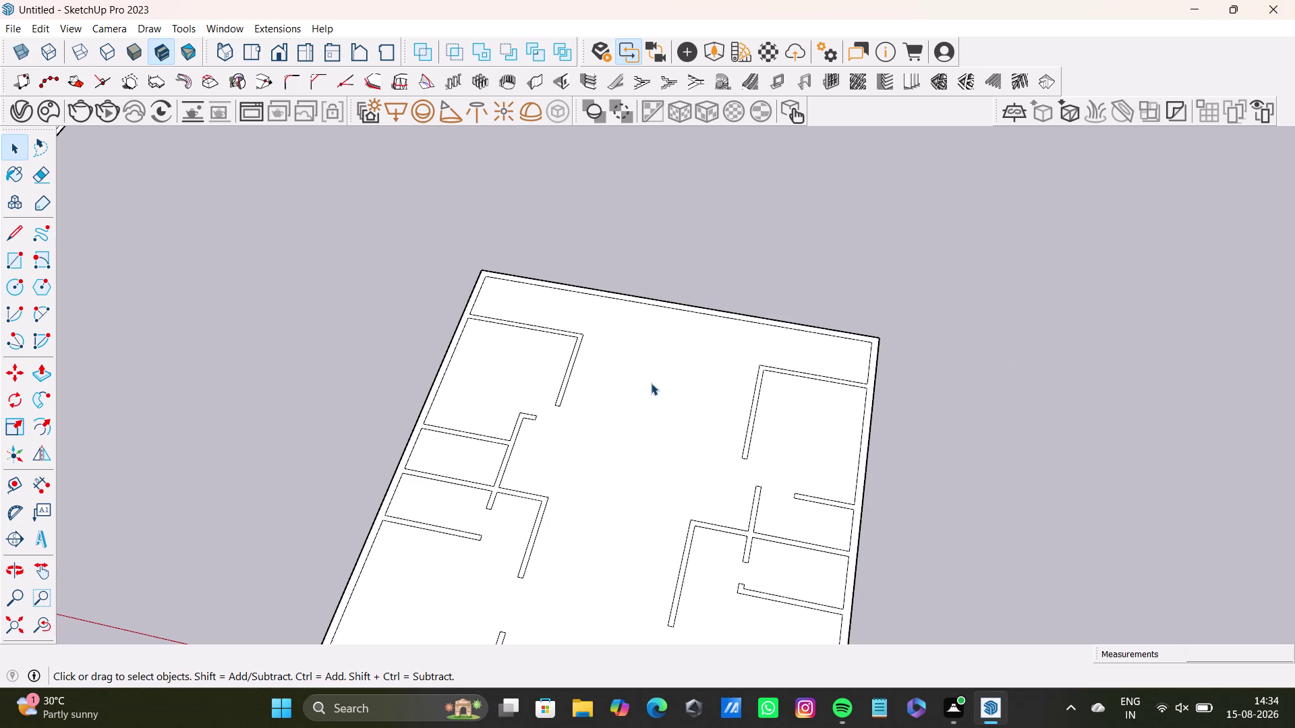
Place a guide line offset 12' from a wall edge in the upper-left rooms.
middle_drag(651, 383, 751, 393)
middle_drag(752, 394, 748, 470)
middle_drag(742, 415, 671, 452)
scroll(up, 3)
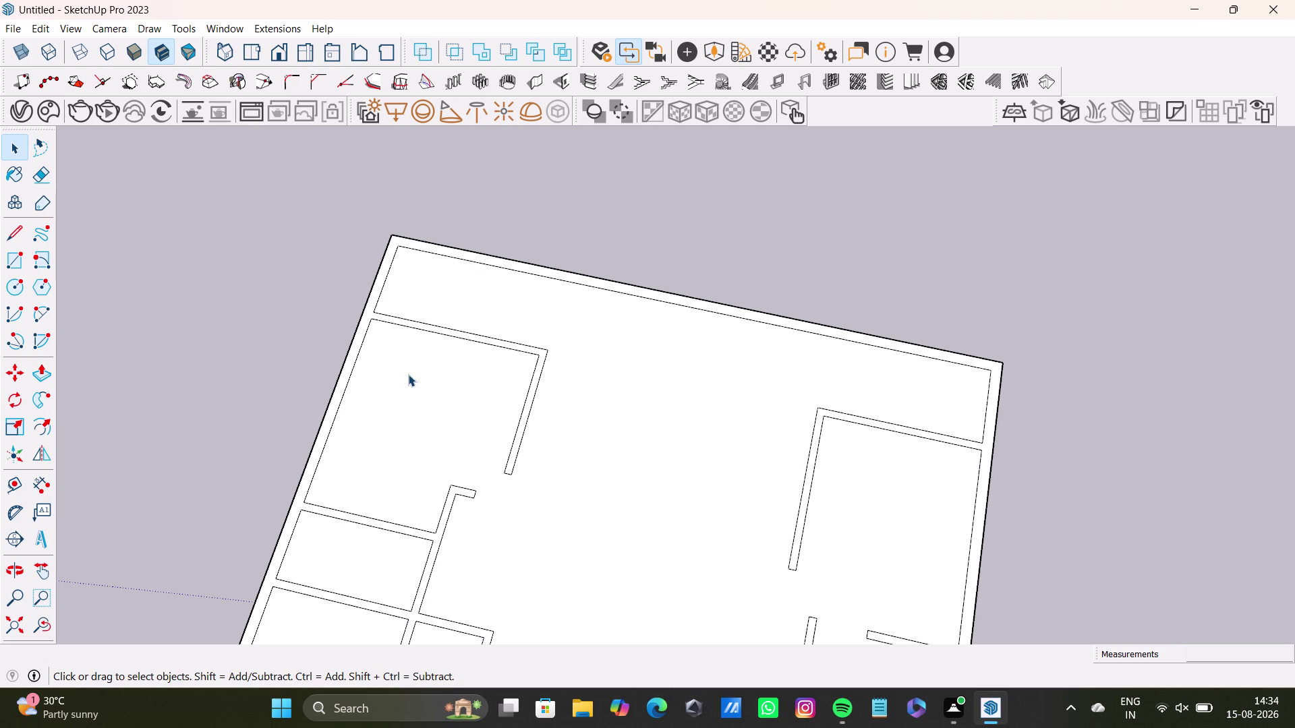
scroll(up, 3)
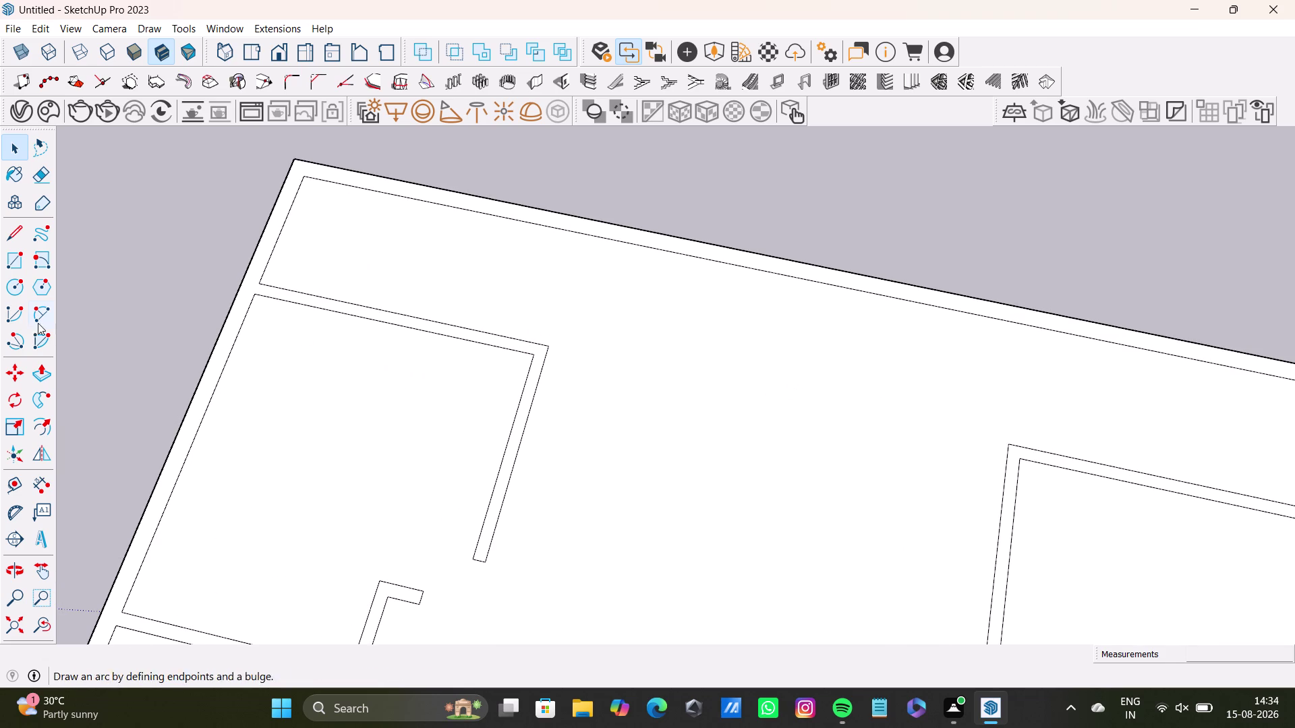
click(16, 481)
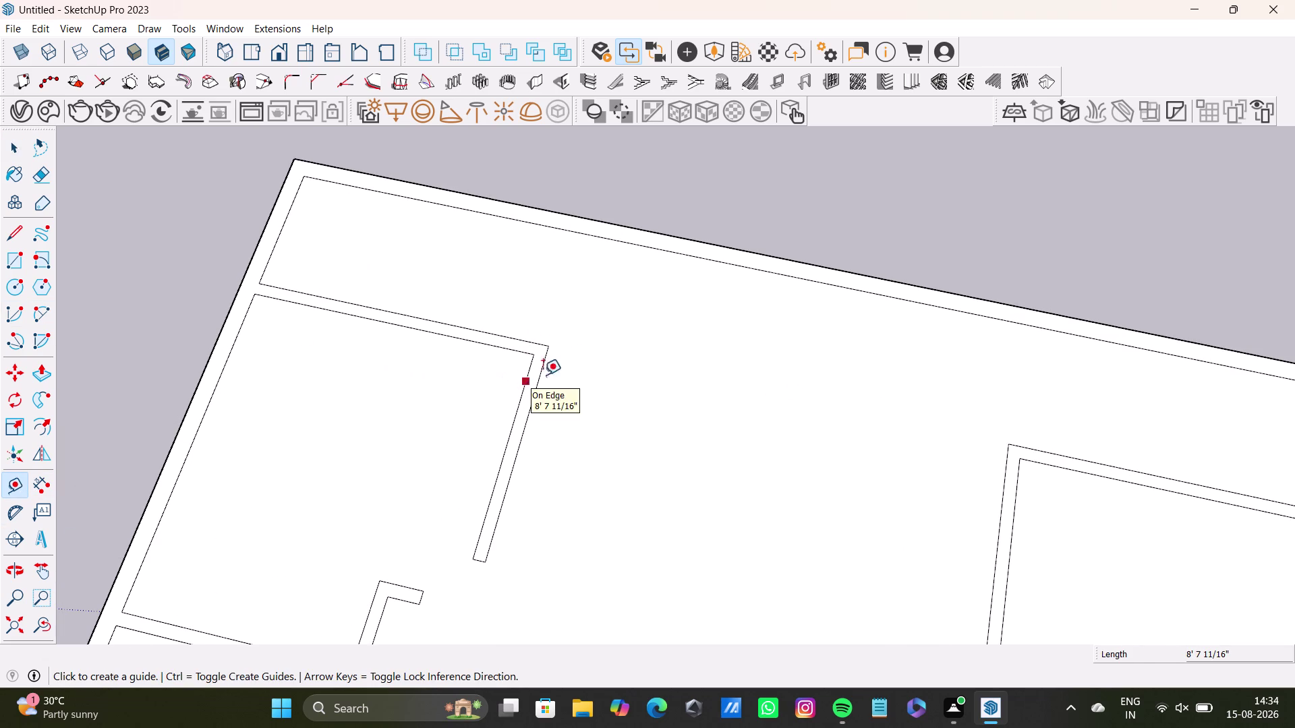
click(801, 280)
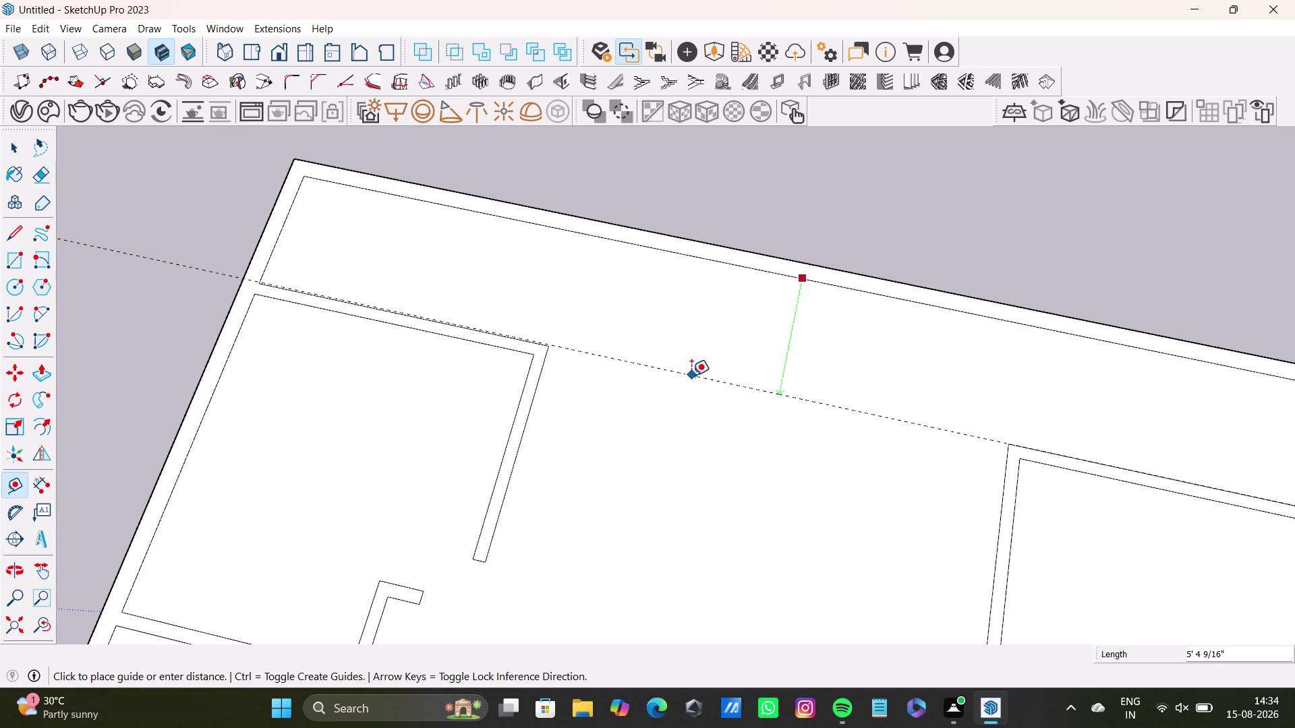
key(Left)
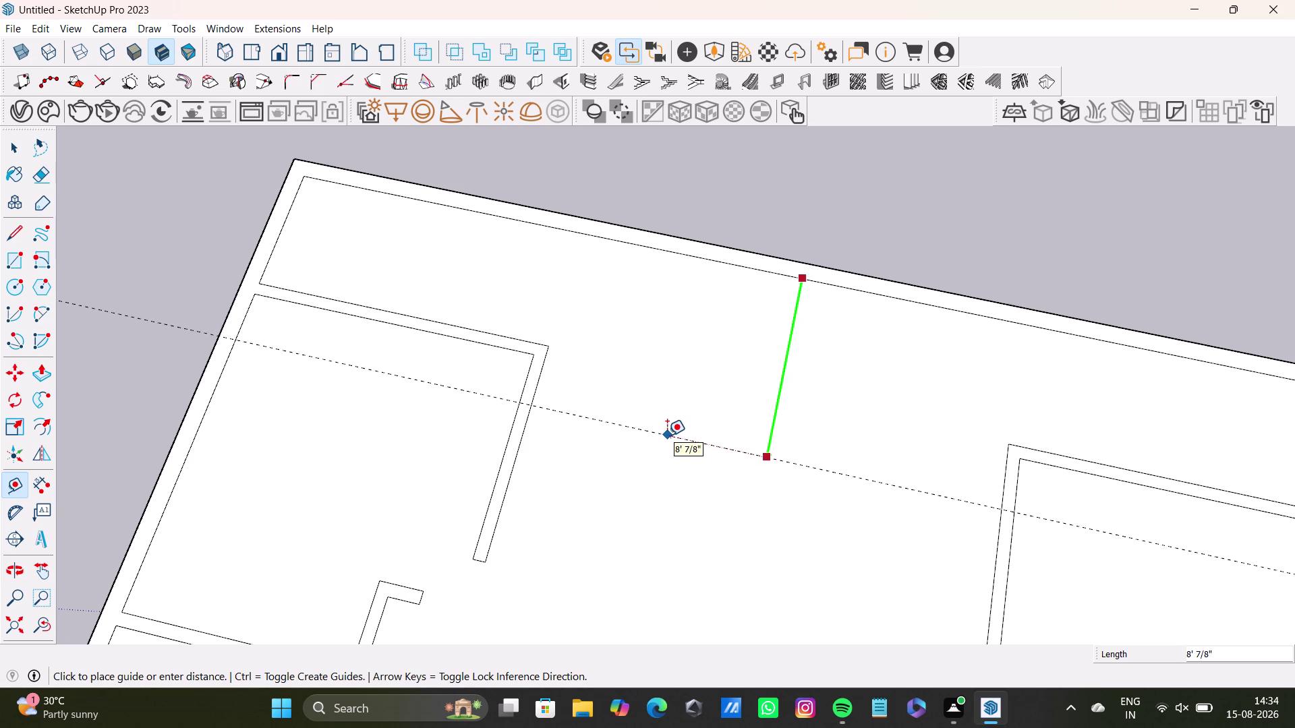
text(12)
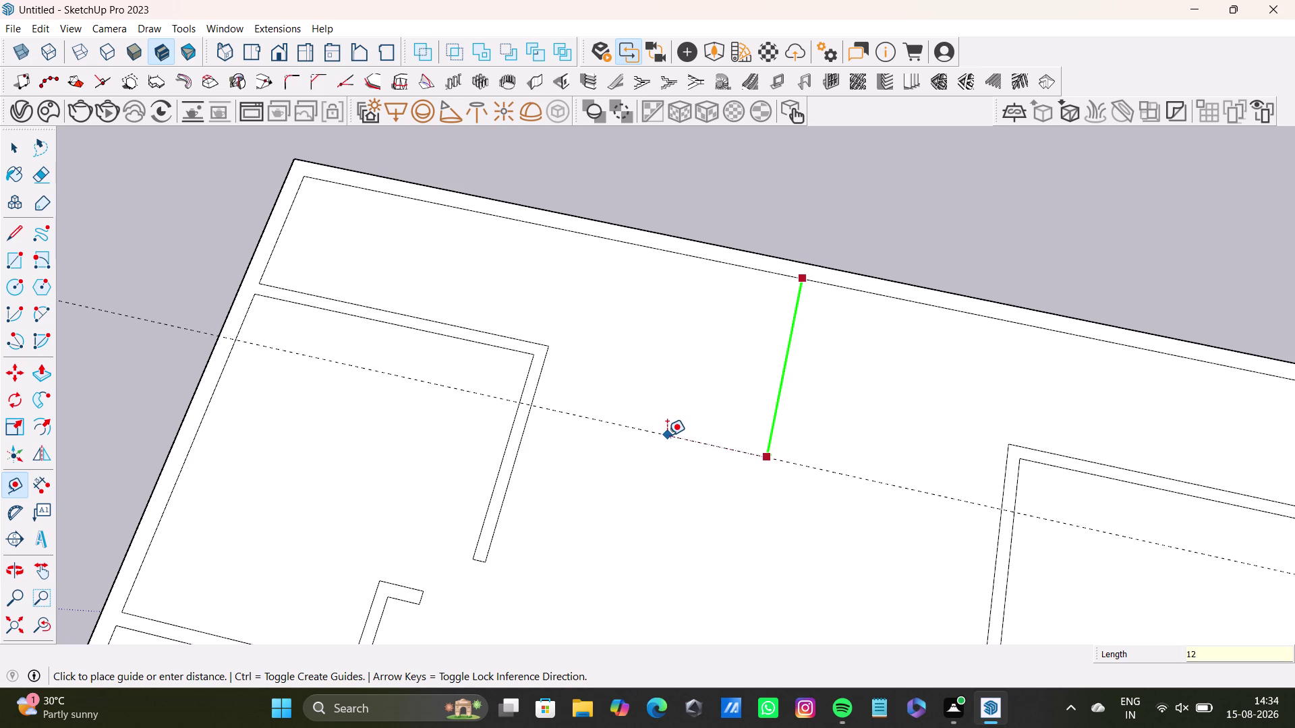
key(apostrophe)
key(0)
key(BackSpace)
key(Return)
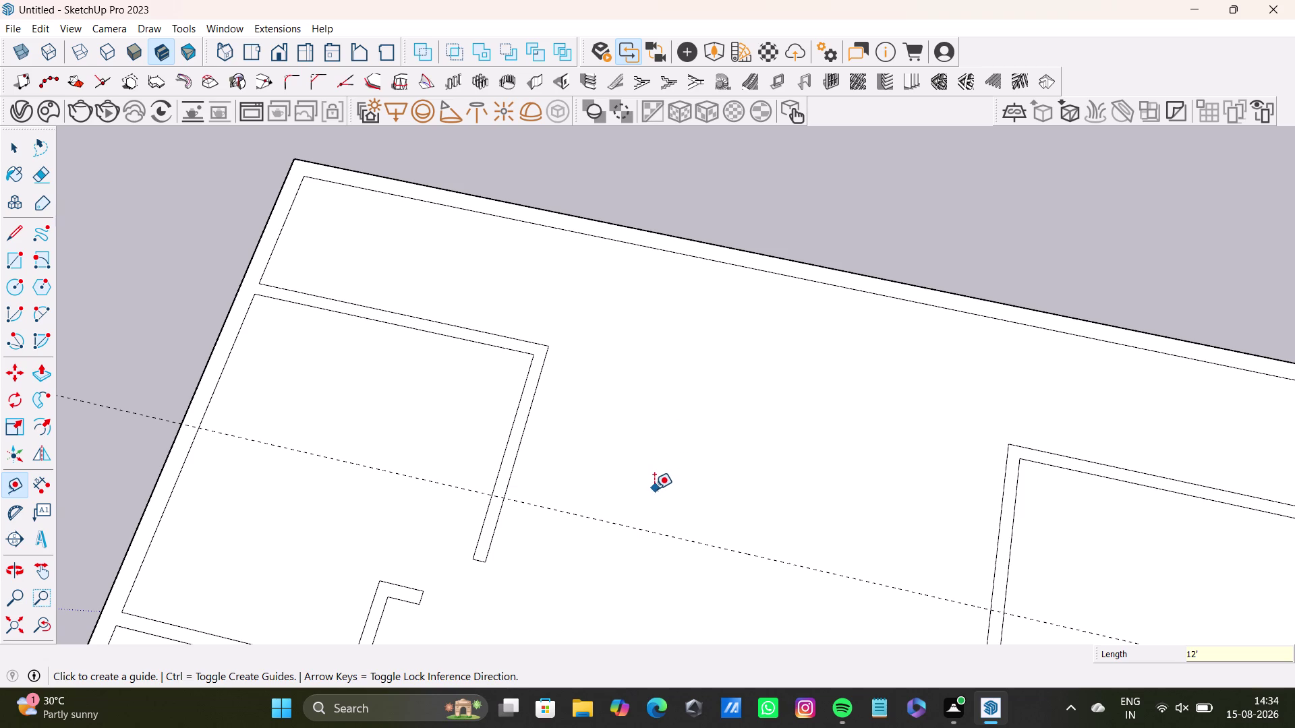
Undo the 12' guide, then measure along the wall from its corner and cancel.
scroll(down, 3)
middle_drag(654, 488, 683, 420)
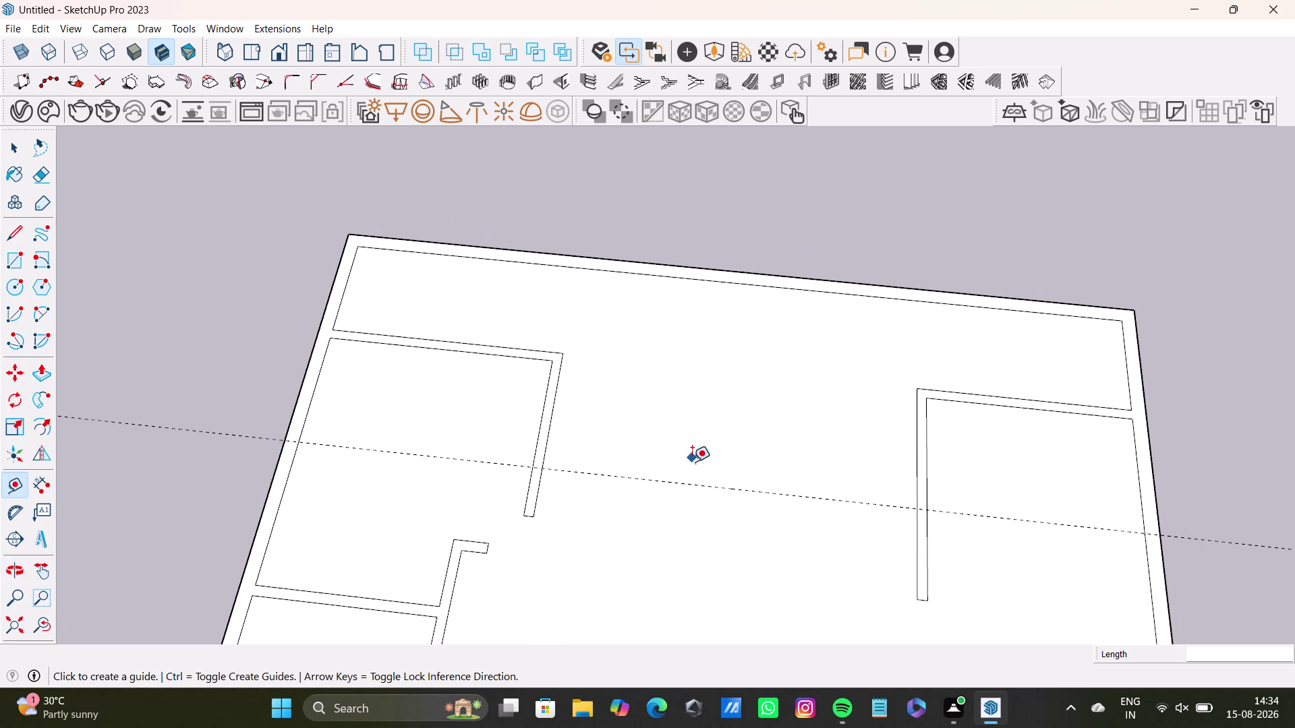
key(ctrl+z)
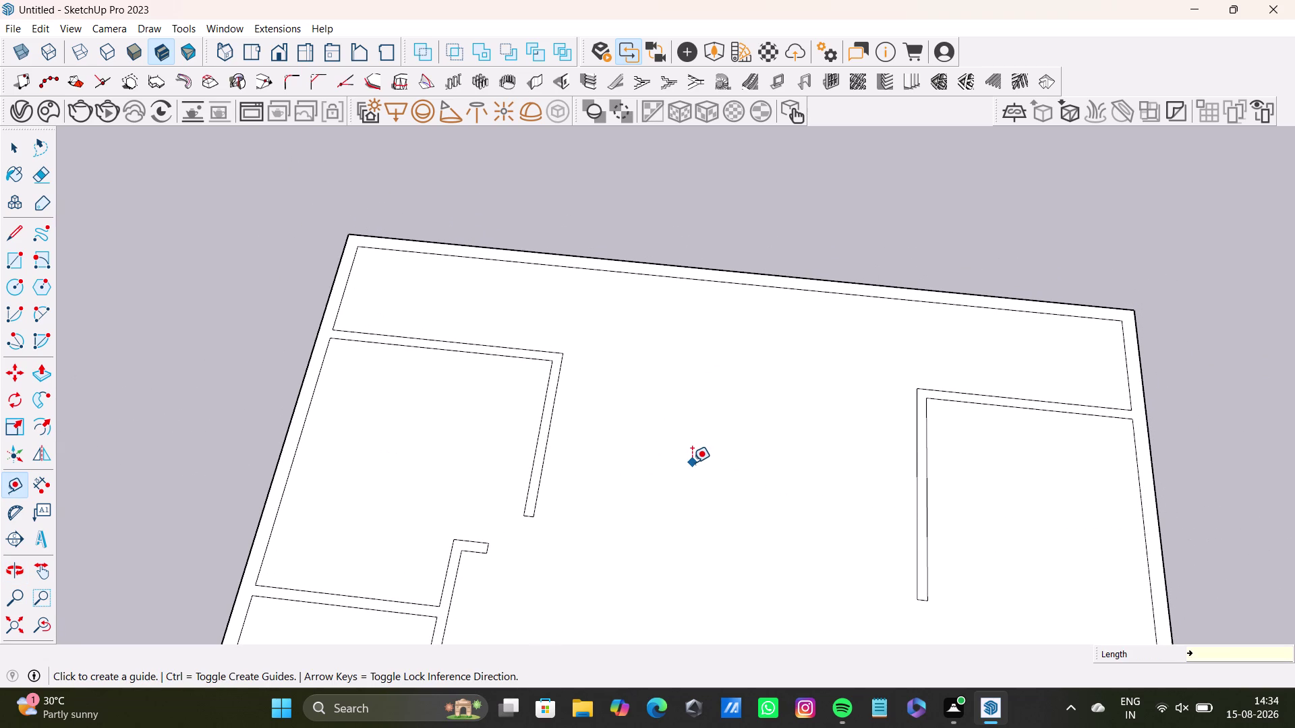
click(559, 361)
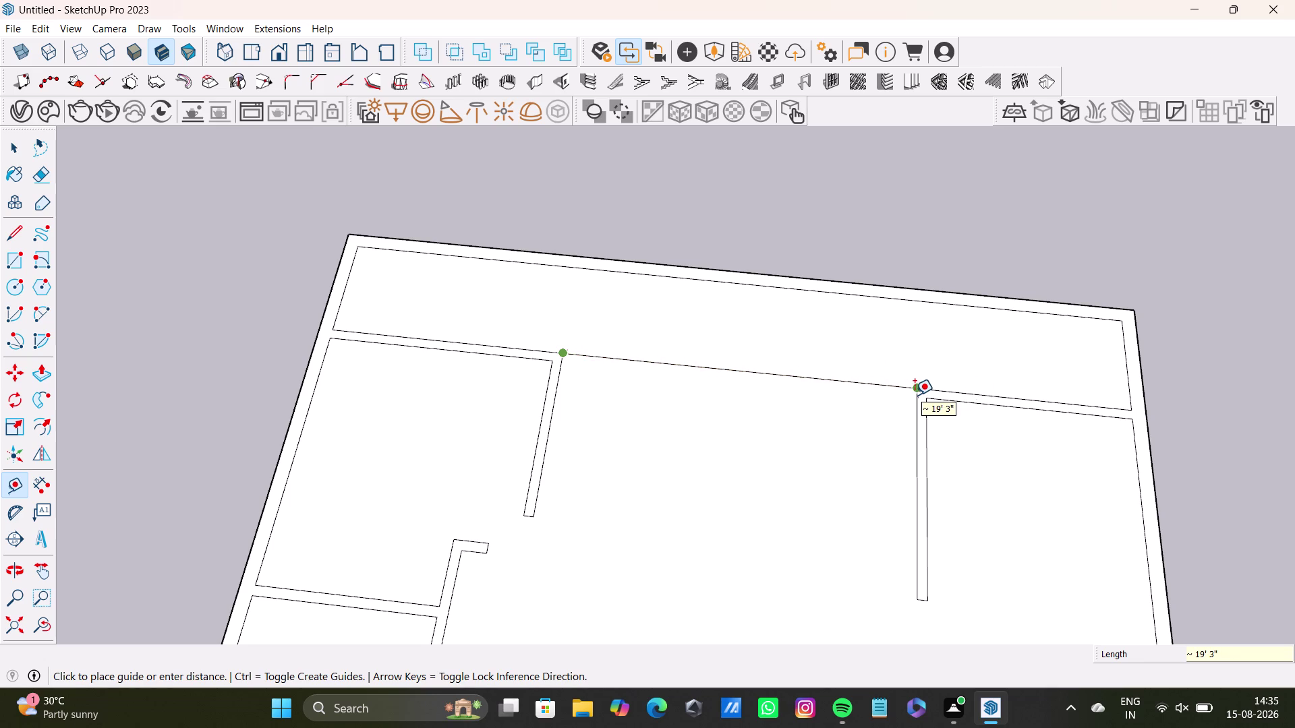
key(space)
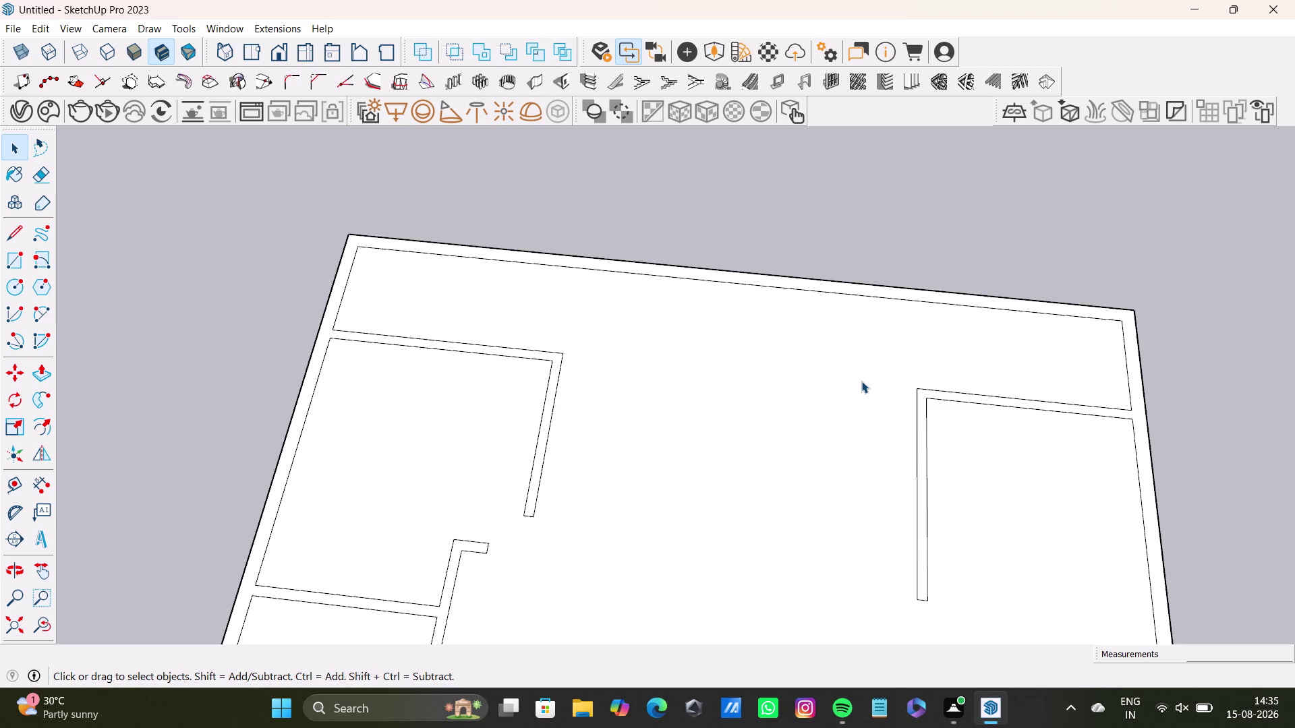
scroll(down, 3)
middle_drag(915, 465, 878, 397)
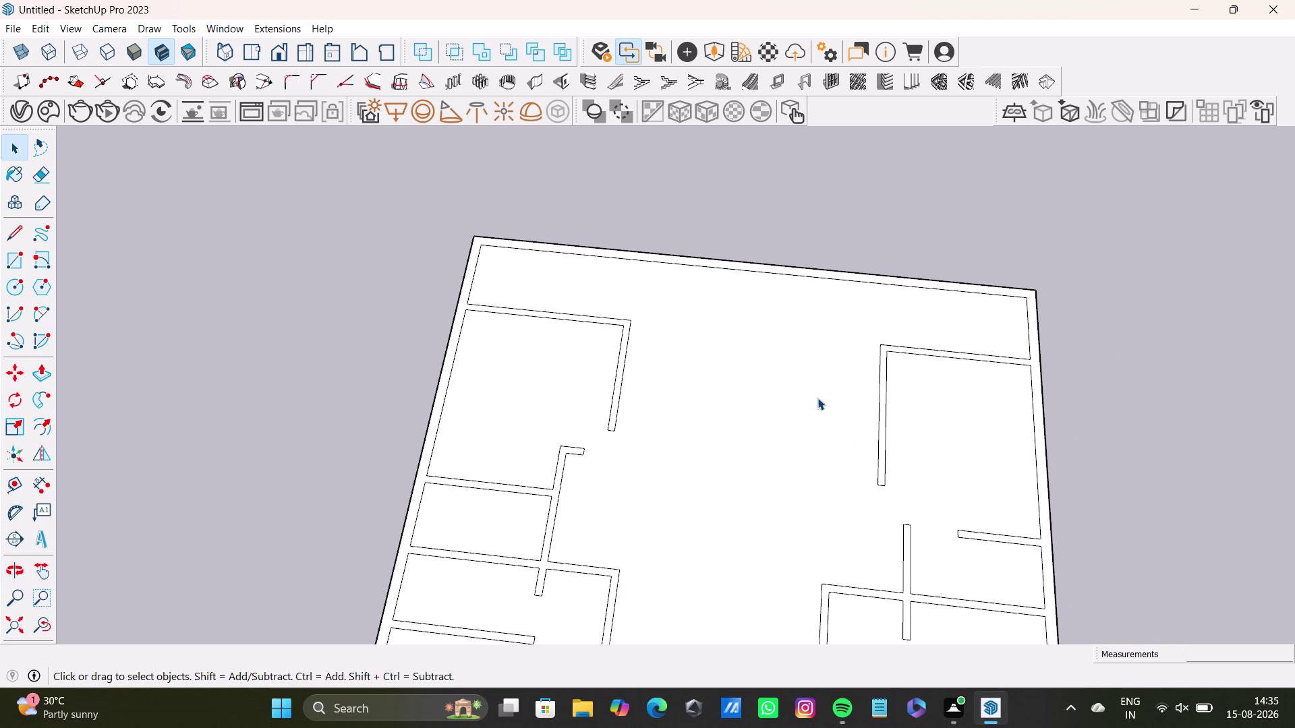
middle_drag(870, 424, 819, 427)
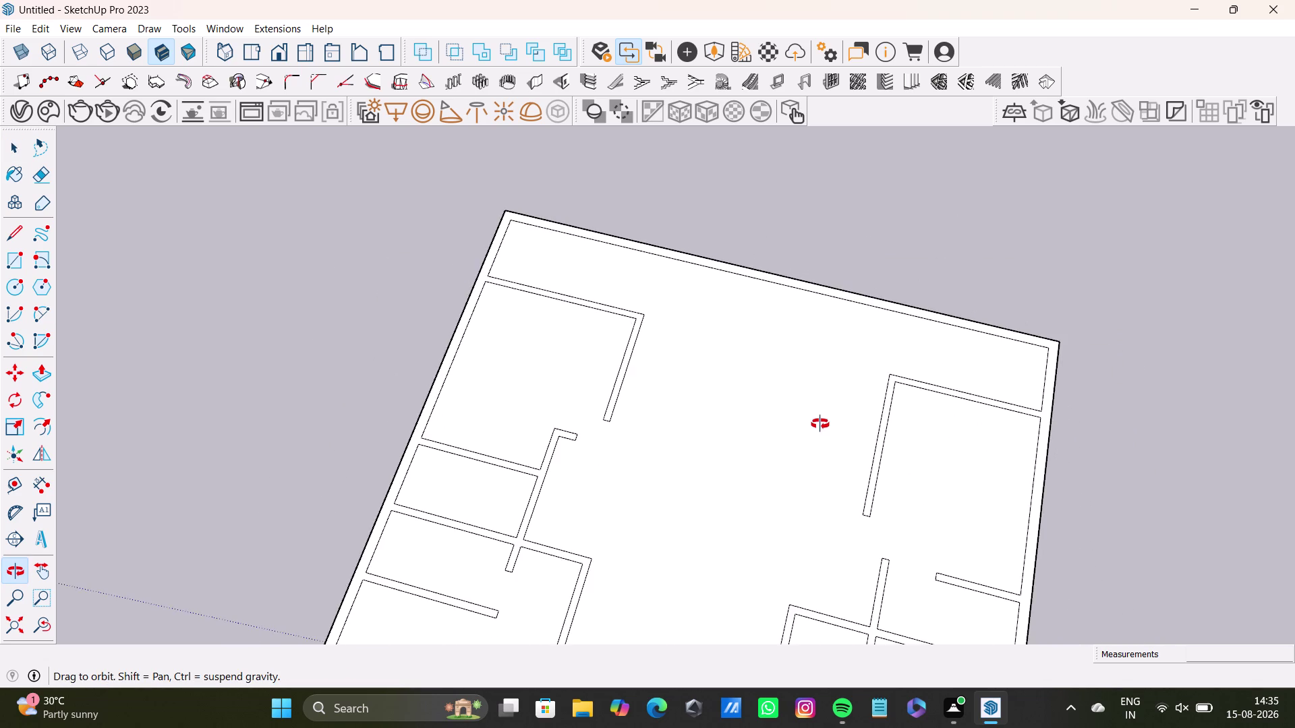
middle_drag(819, 427, 809, 491)
scroll(up, 3)
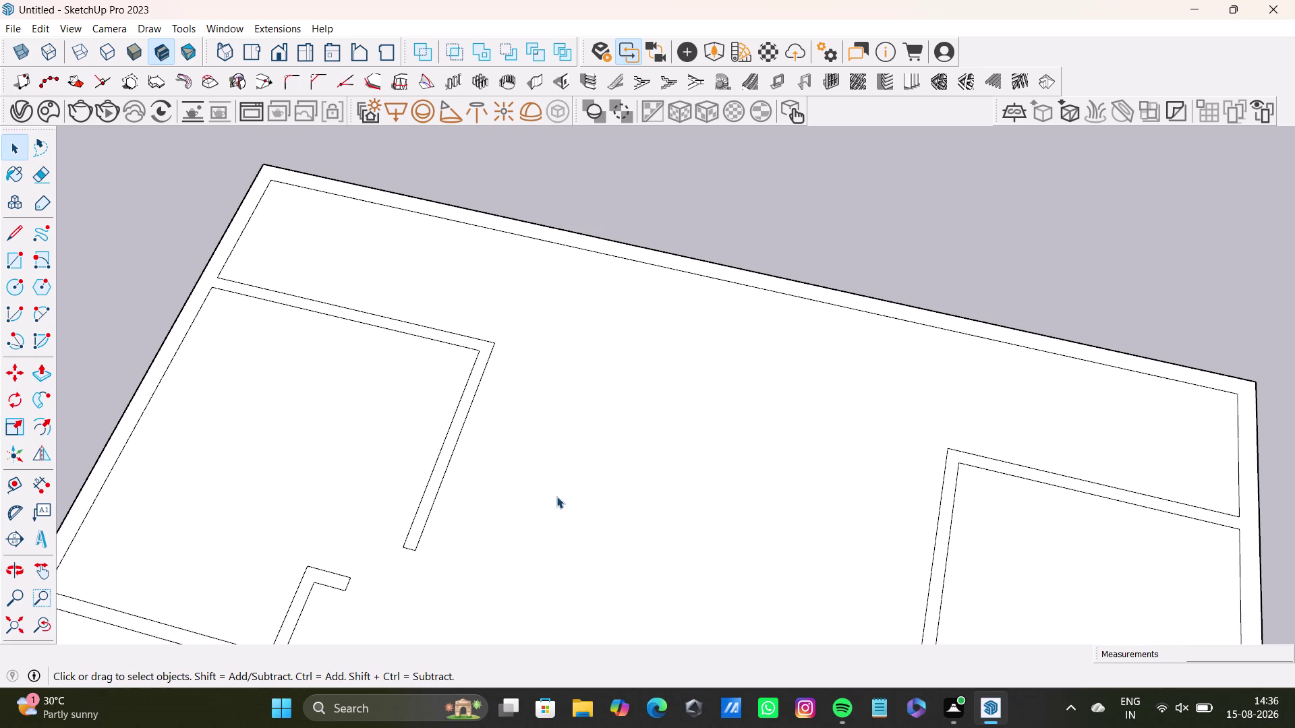
Orbit the view to a flatter, higher angle over the plan.
scroll(down, 3)
middle_drag(563, 515, 654, 417)
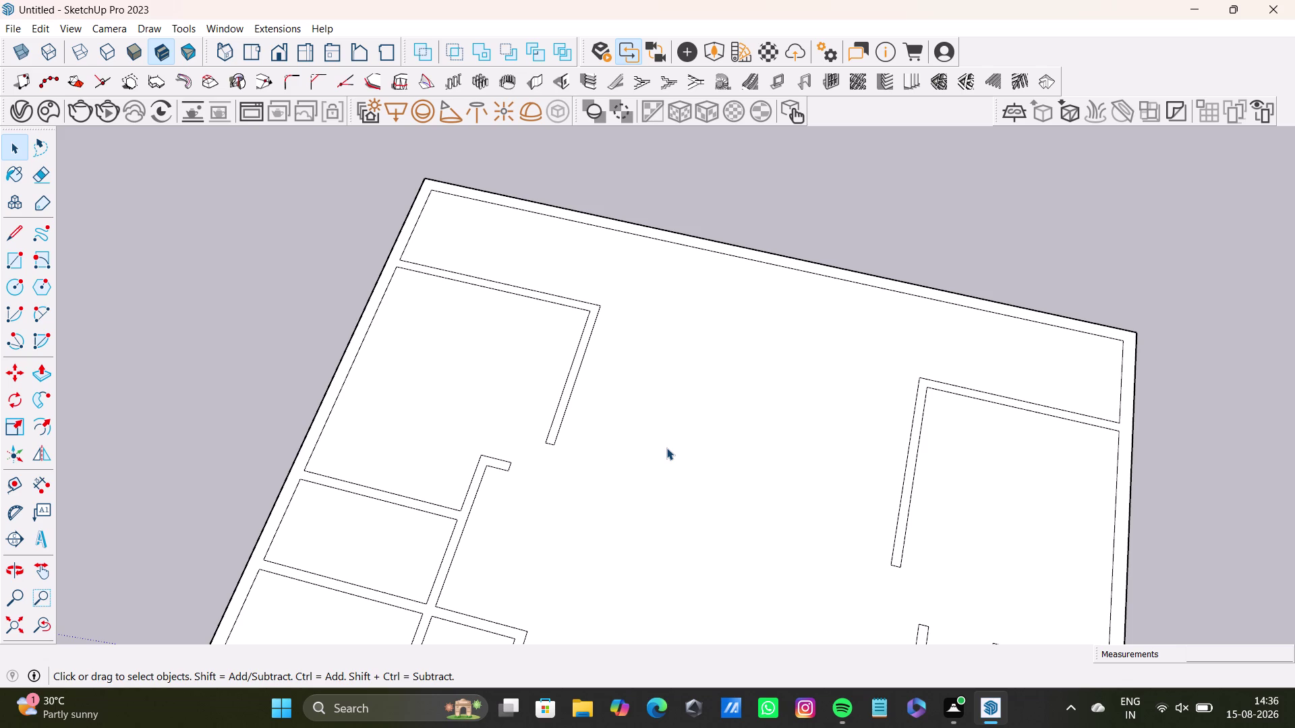
scroll(down, 3)
middle_drag(797, 459, 796, 442)
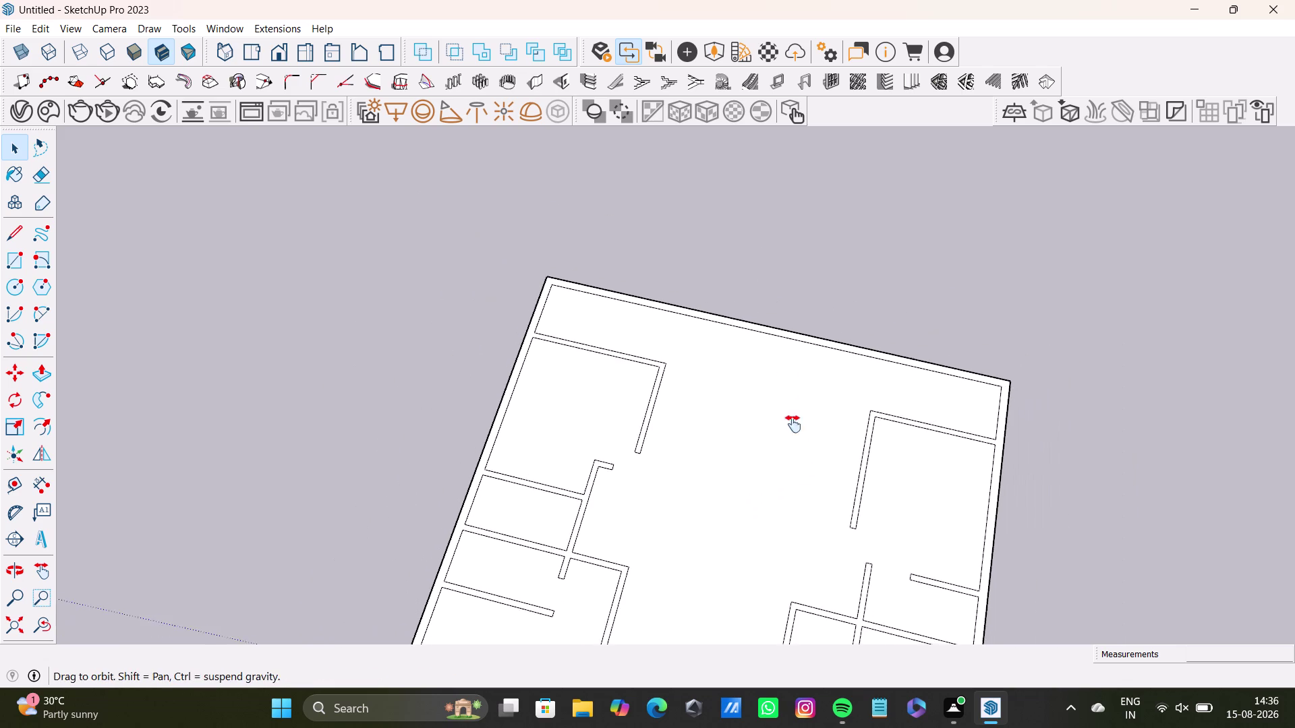
middle_drag(796, 442, 770, 327)
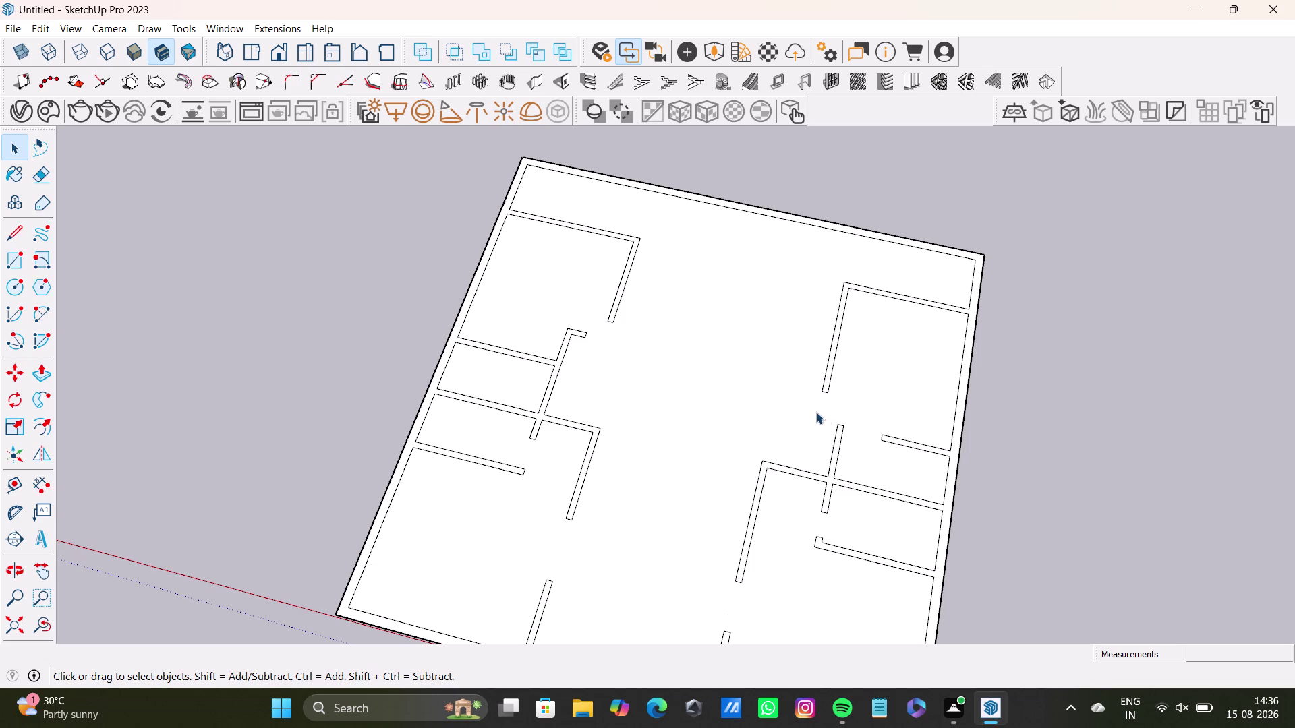
scroll(up, 3)
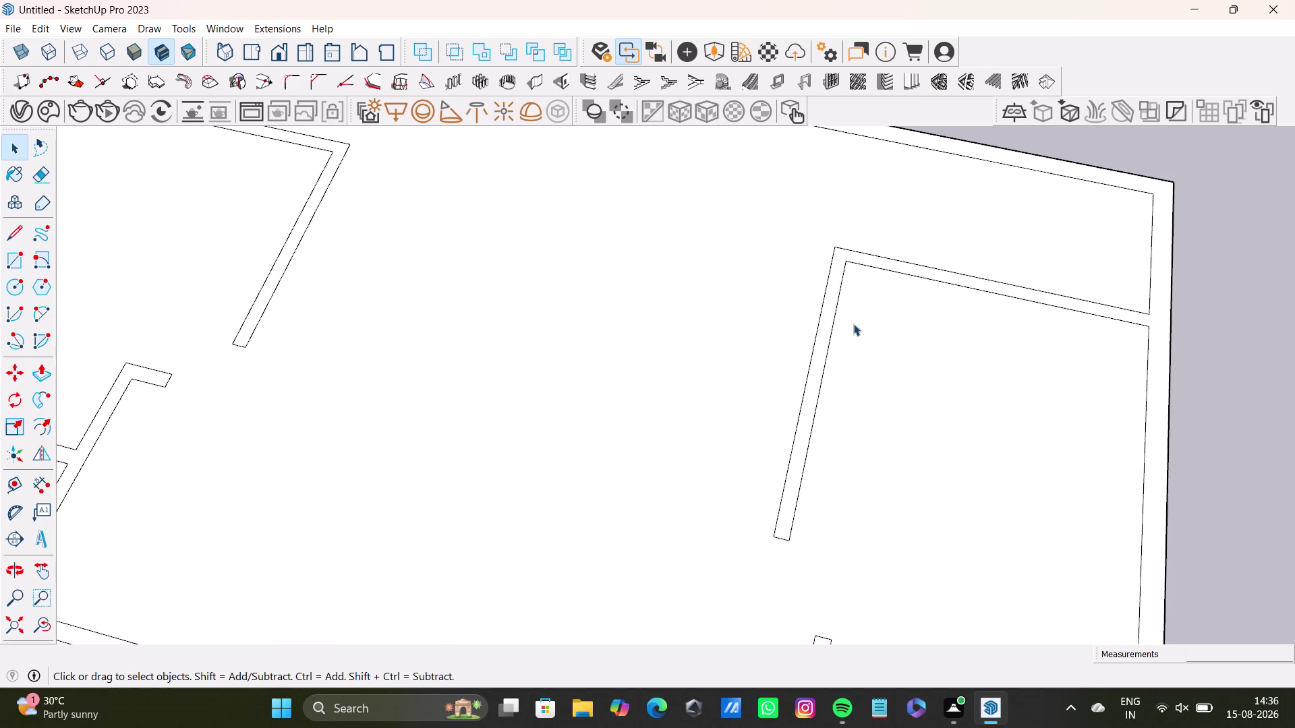
scroll(down, 3)
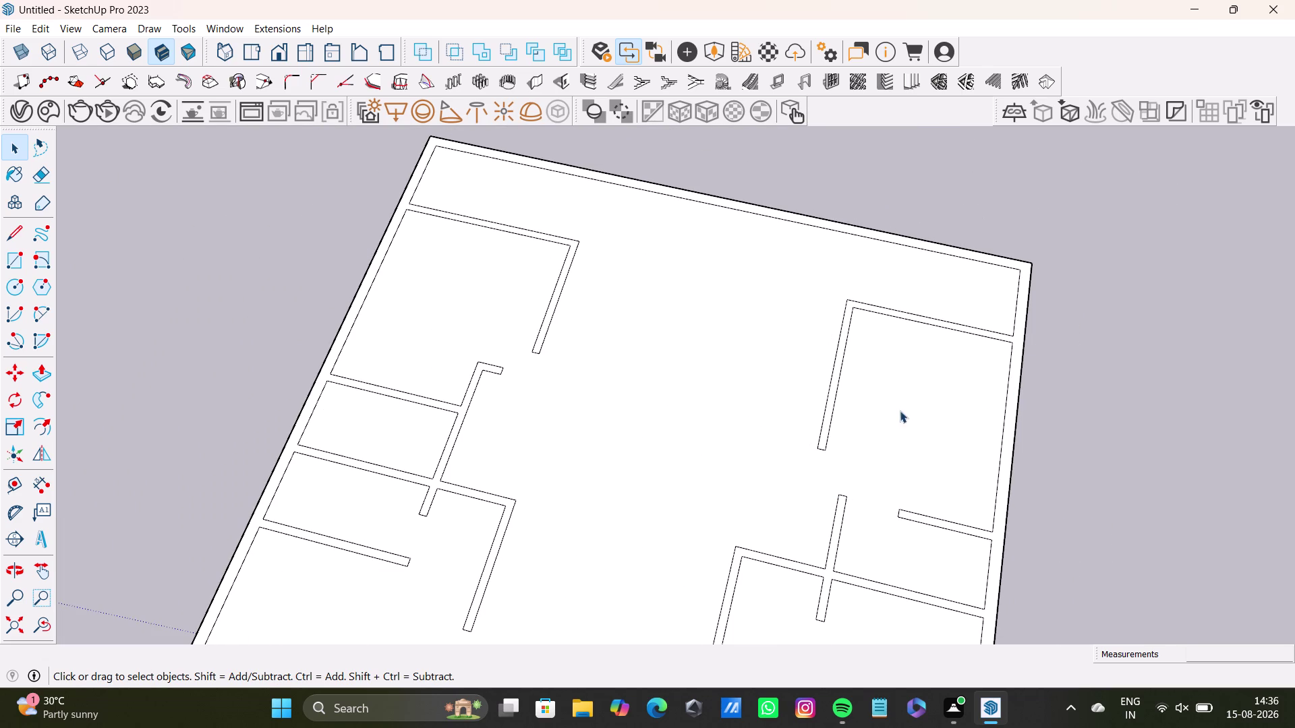
middle_drag(903, 411, 1026, 238)
middle_drag(871, 313, 822, 362)
middle_drag(839, 386, 838, 395)
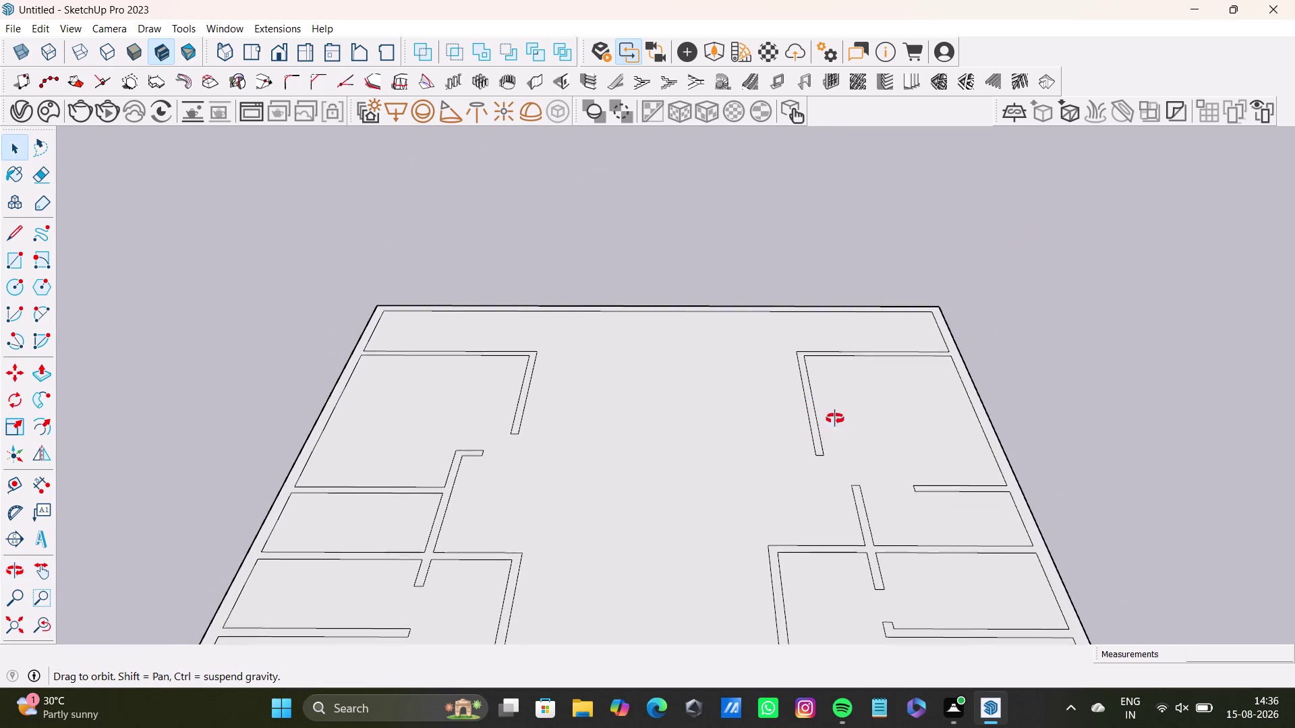
middle_drag(838, 396, 820, 514)
middle_drag(819, 457, 819, 469)
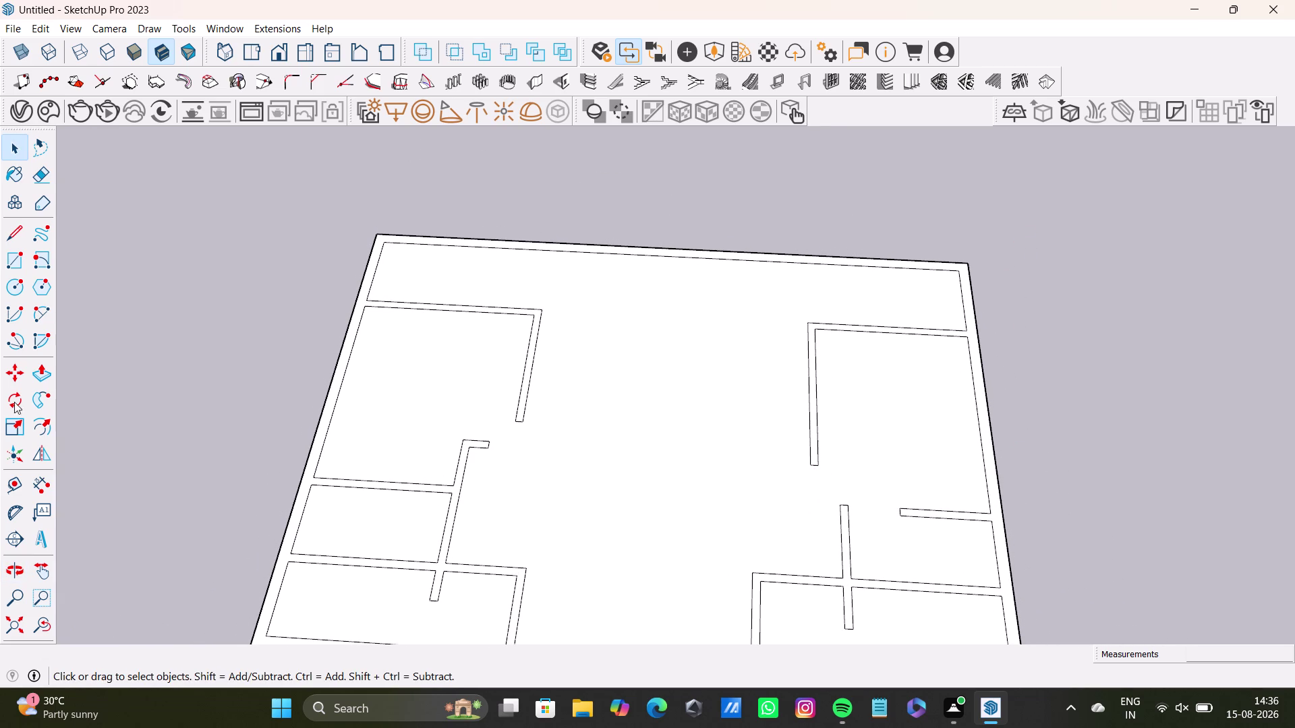
Try pulling guides from the outer right wall and the short wall, cancelling both.
drag(12, 477, 22, 475)
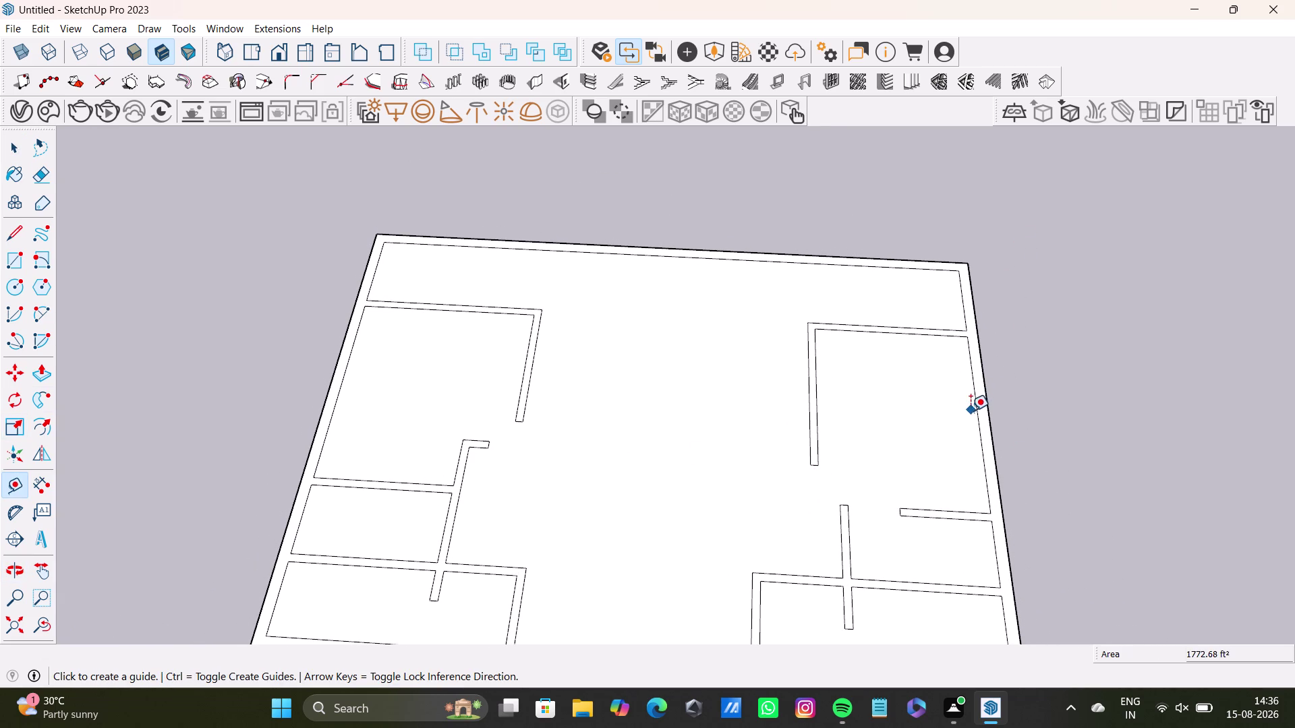
click(975, 413)
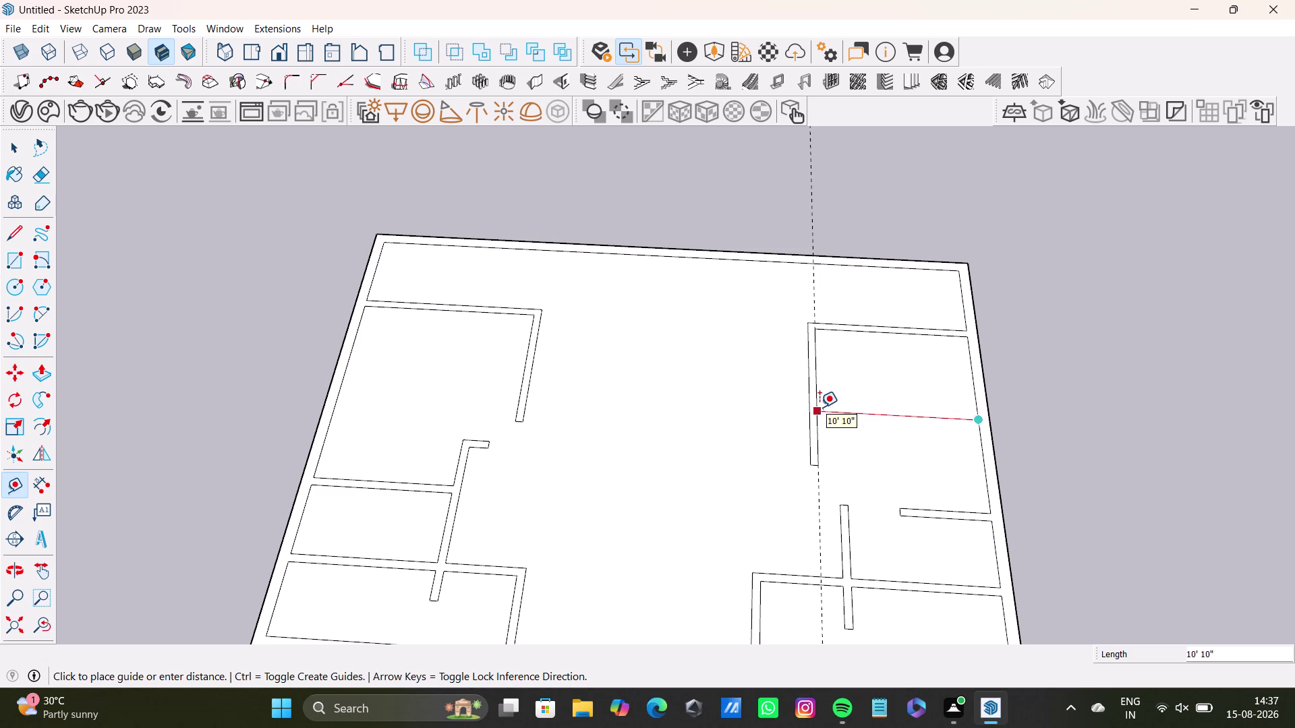
key(space)
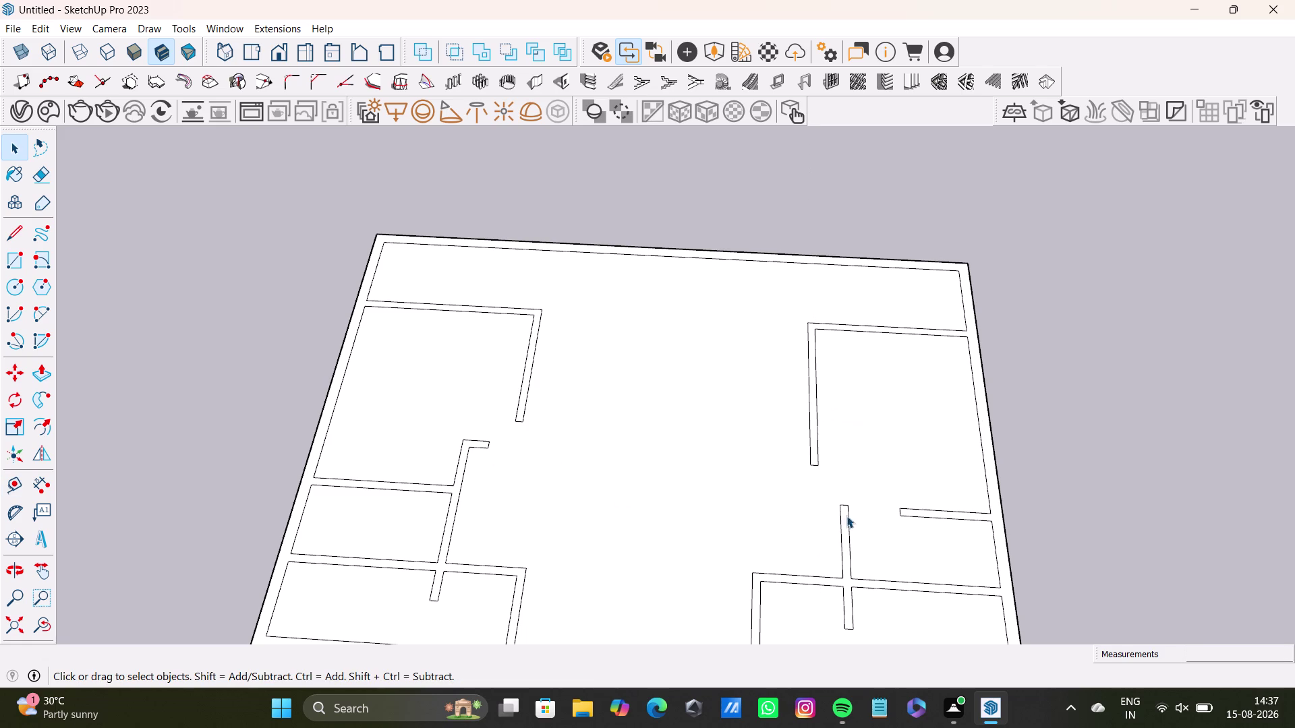
key(t)
drag(969, 511, 967, 501)
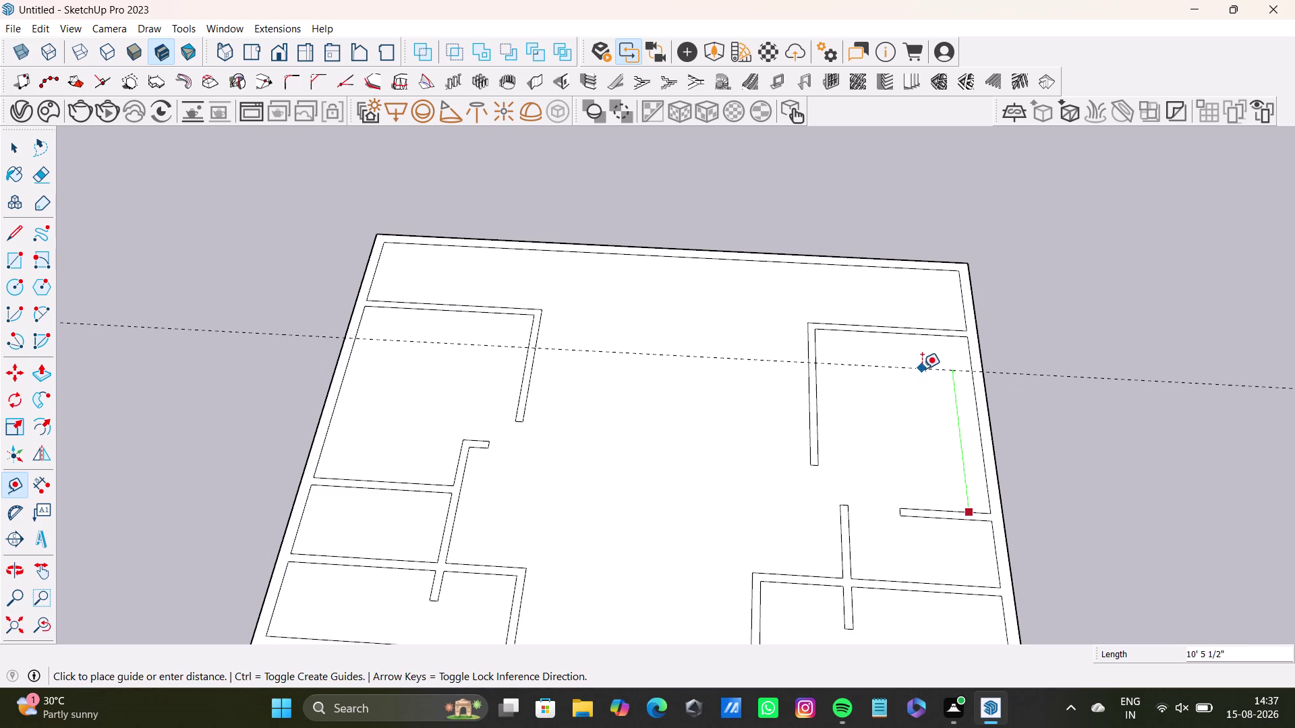
key(space)
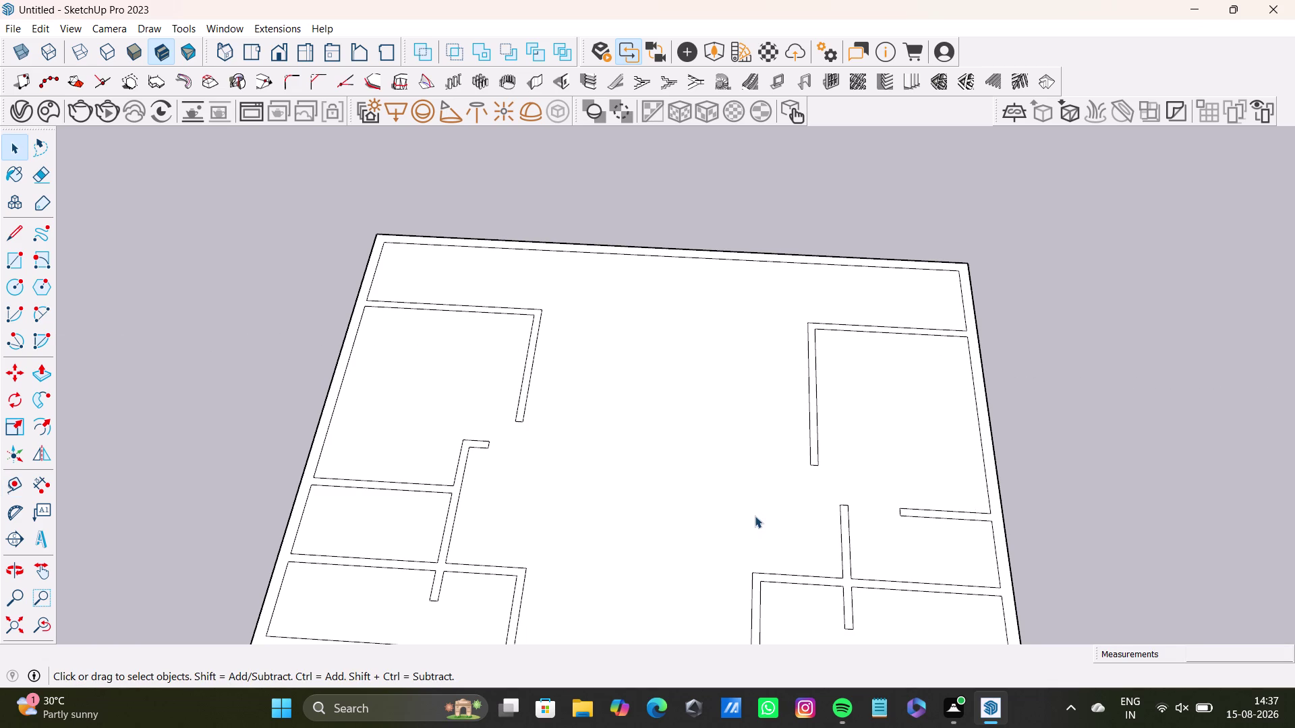
Delete the vertical wall's two edges and the leftover stub at its end.
middle_drag(836, 494, 863, 559)
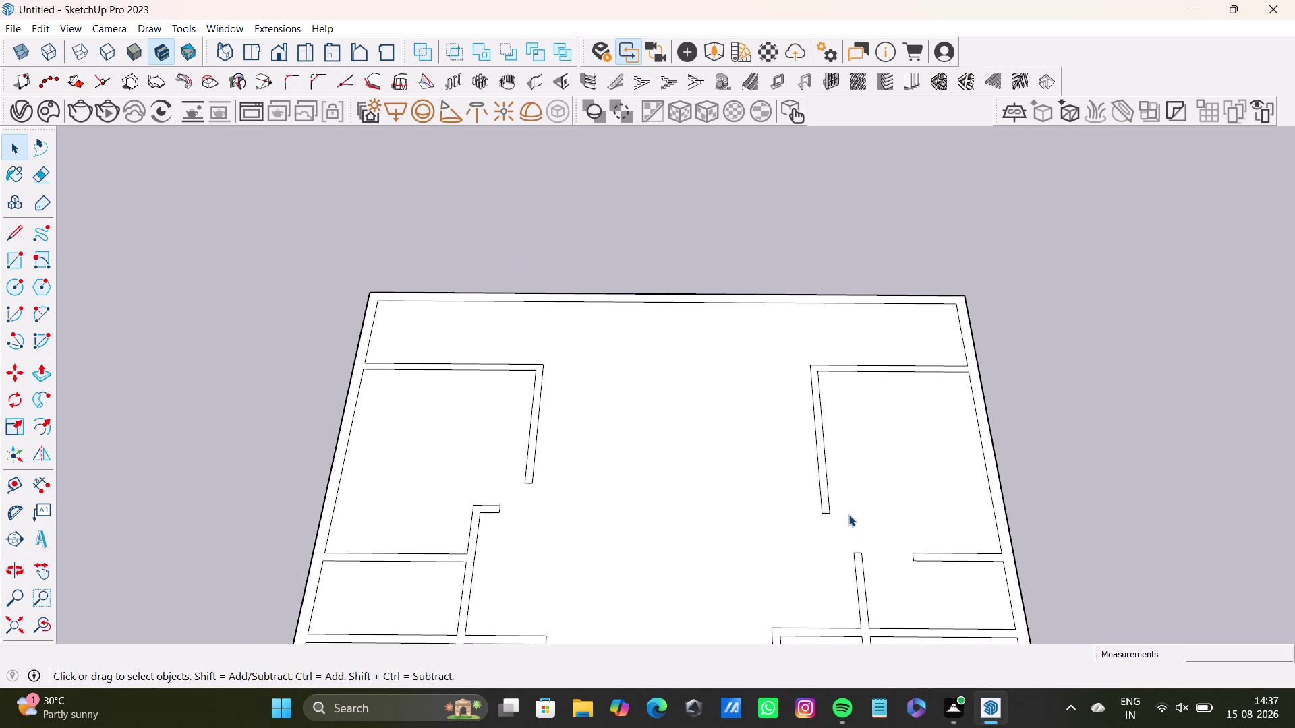
scroll(up, 3)
click(807, 491)
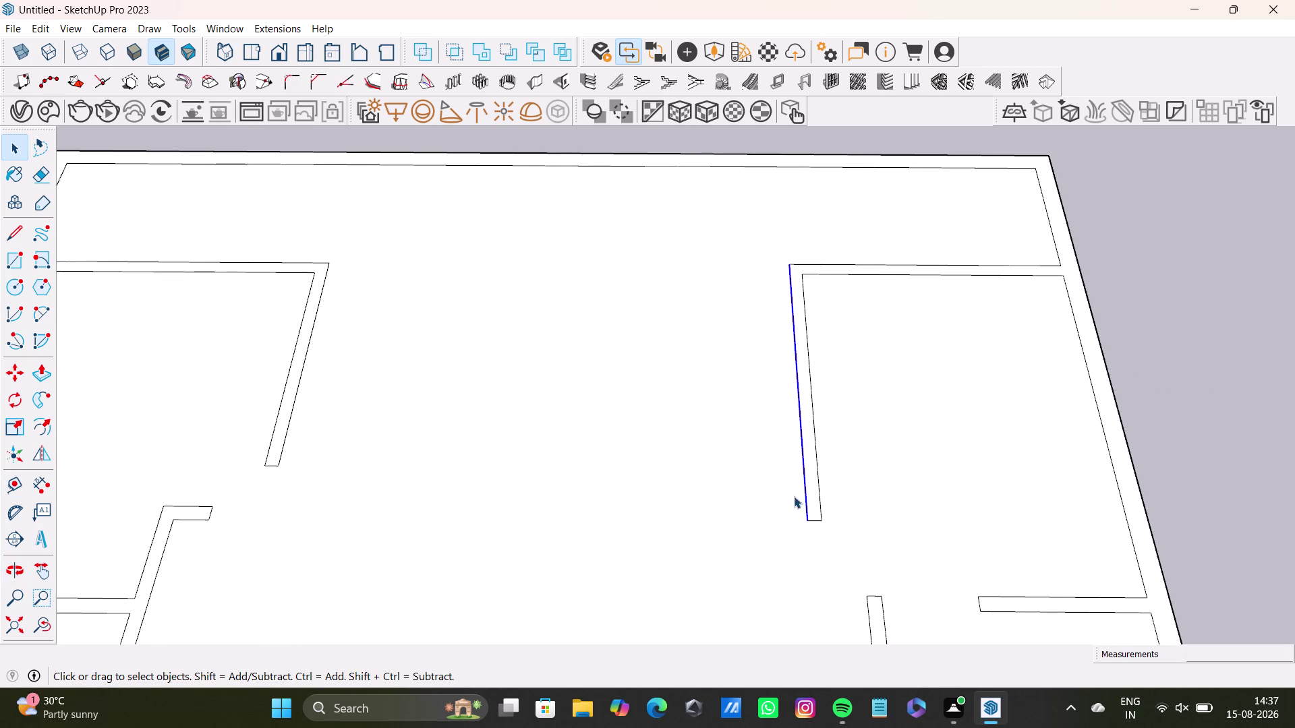
key(Delete)
click(822, 507)
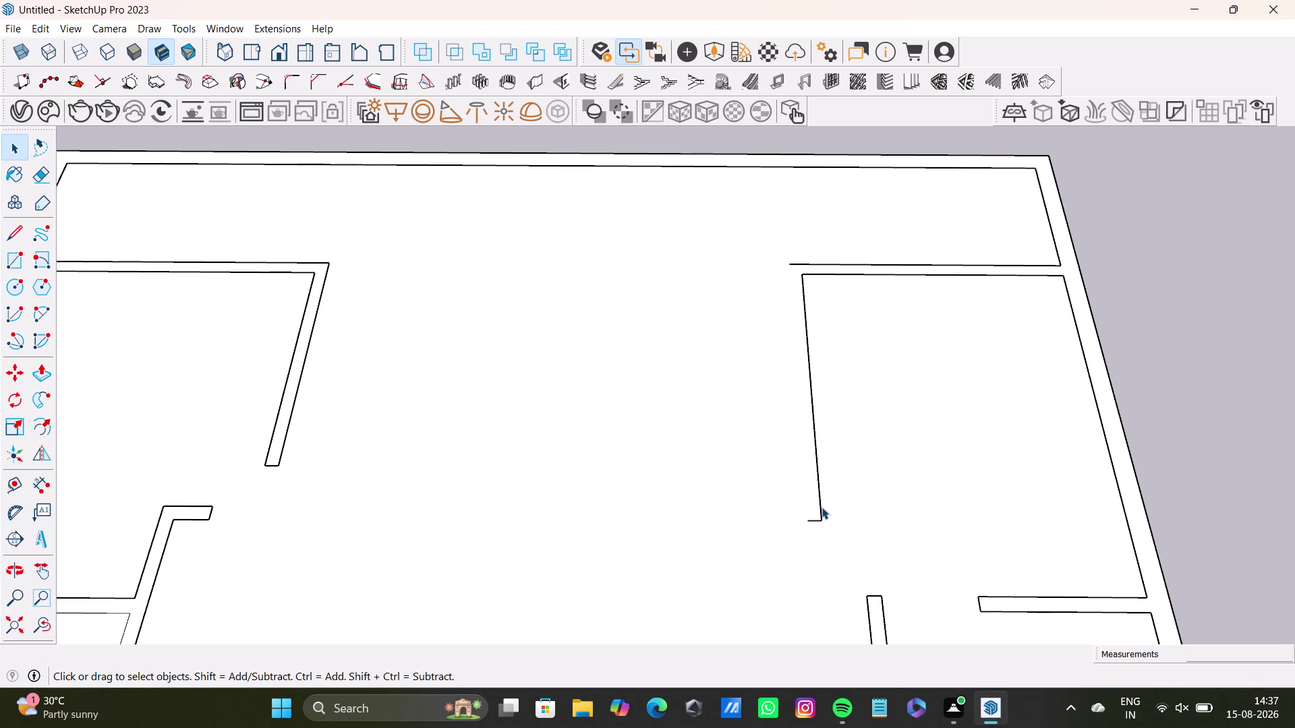
key(Delete)
click(819, 517)
click(816, 521)
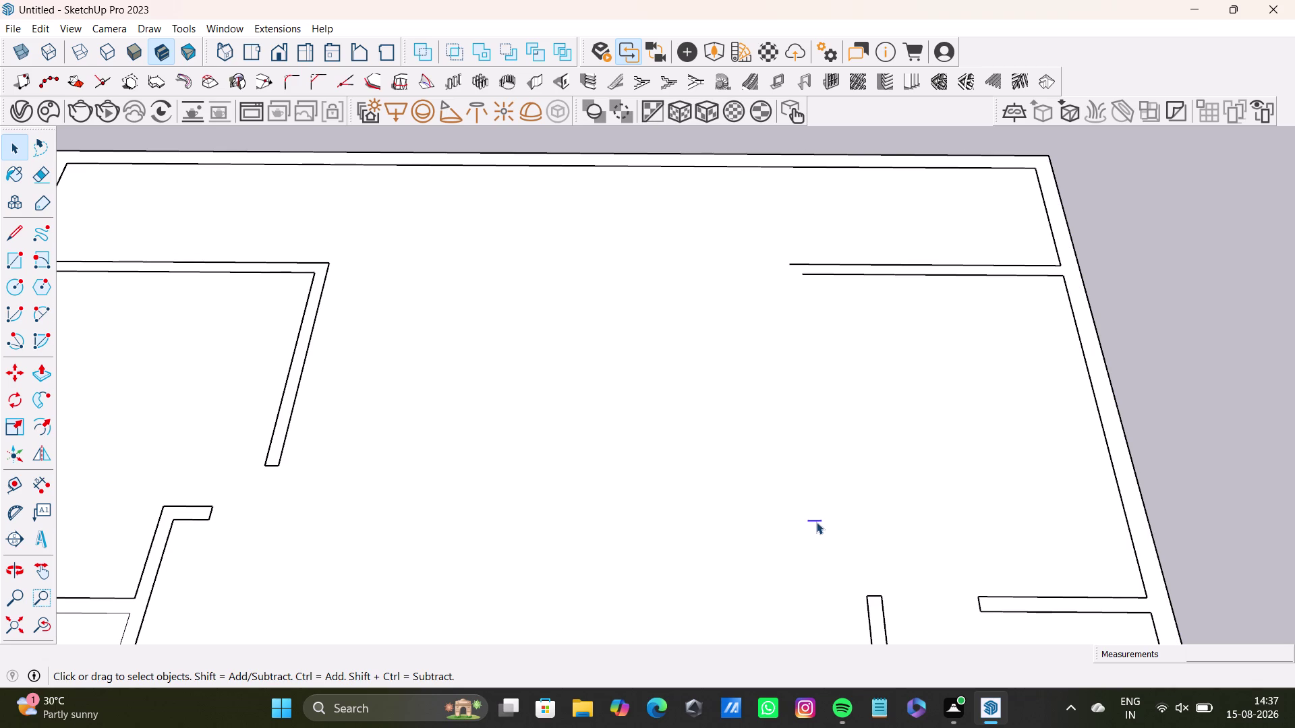
key(Delete)
Undo the deletions and earlier changes until the removed guide lines return.
key(ctrl+z)
key(ctrl+z)
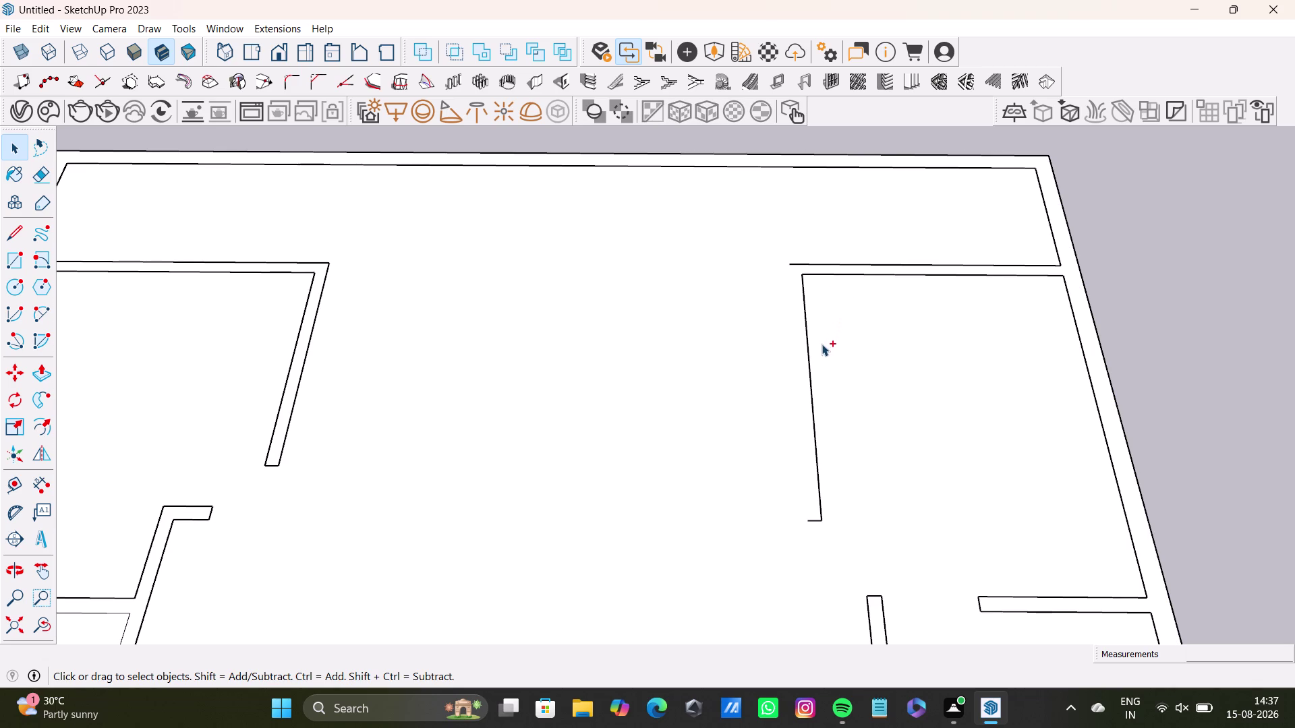
key(ctrl+z)
key(ctrl+z)
key(ctrl+z)
key(ctrl+z)
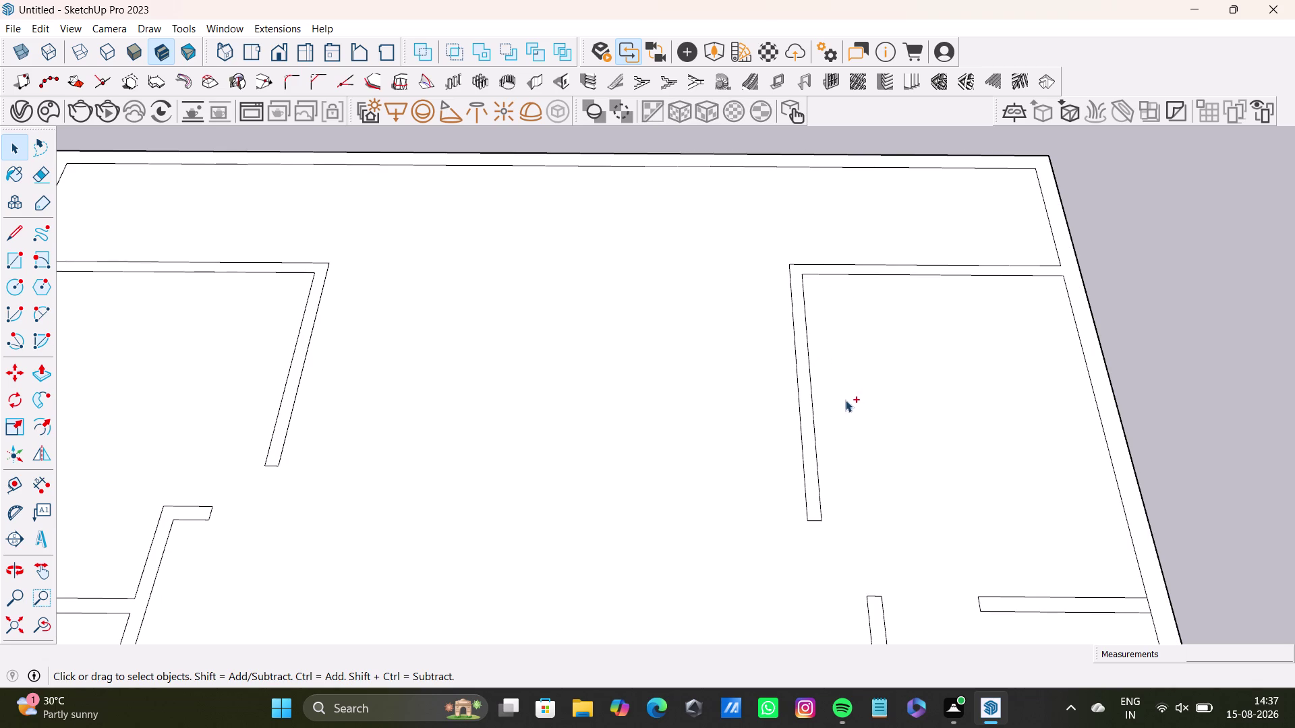
key(ctrl+z)
key(ctrl+z)
key(ctrl+z)
key(ctrl+z)
scroll(down, 3)
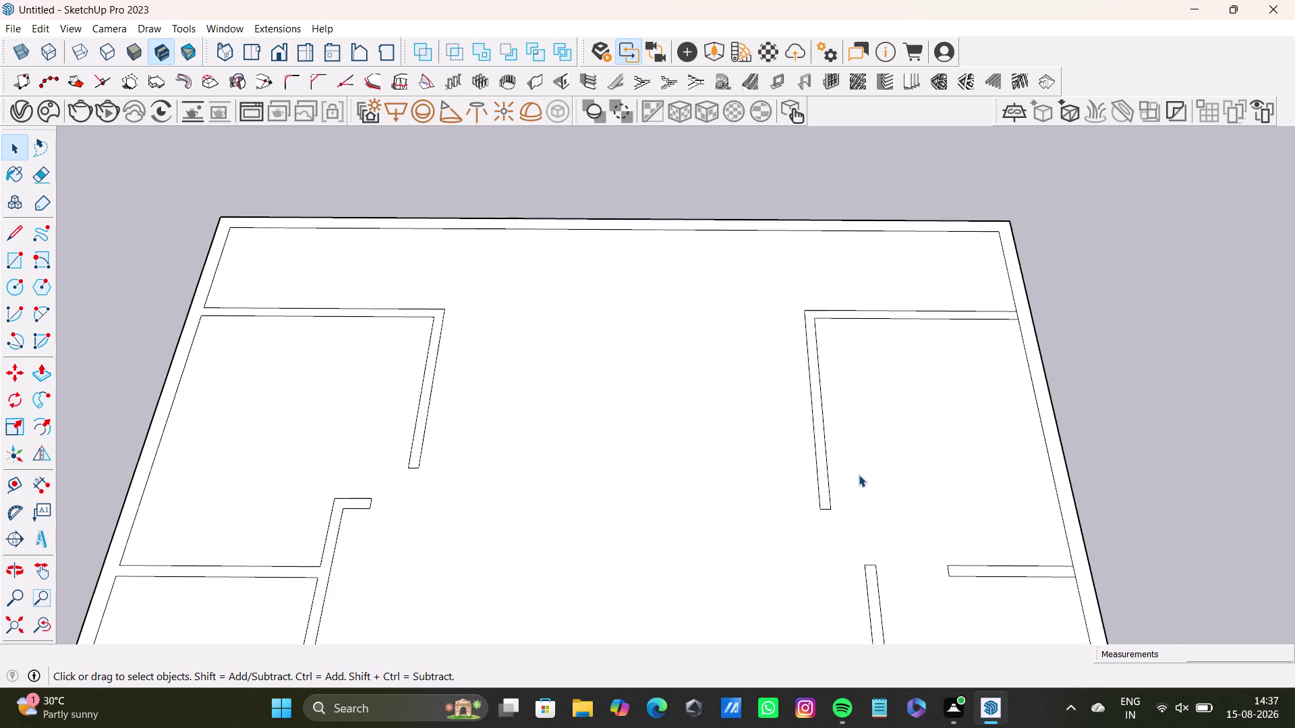
scroll(down, 3)
key(ctrl+z)
key(ctrl+z)
key(ctrl+z)
key(ctrl+z)
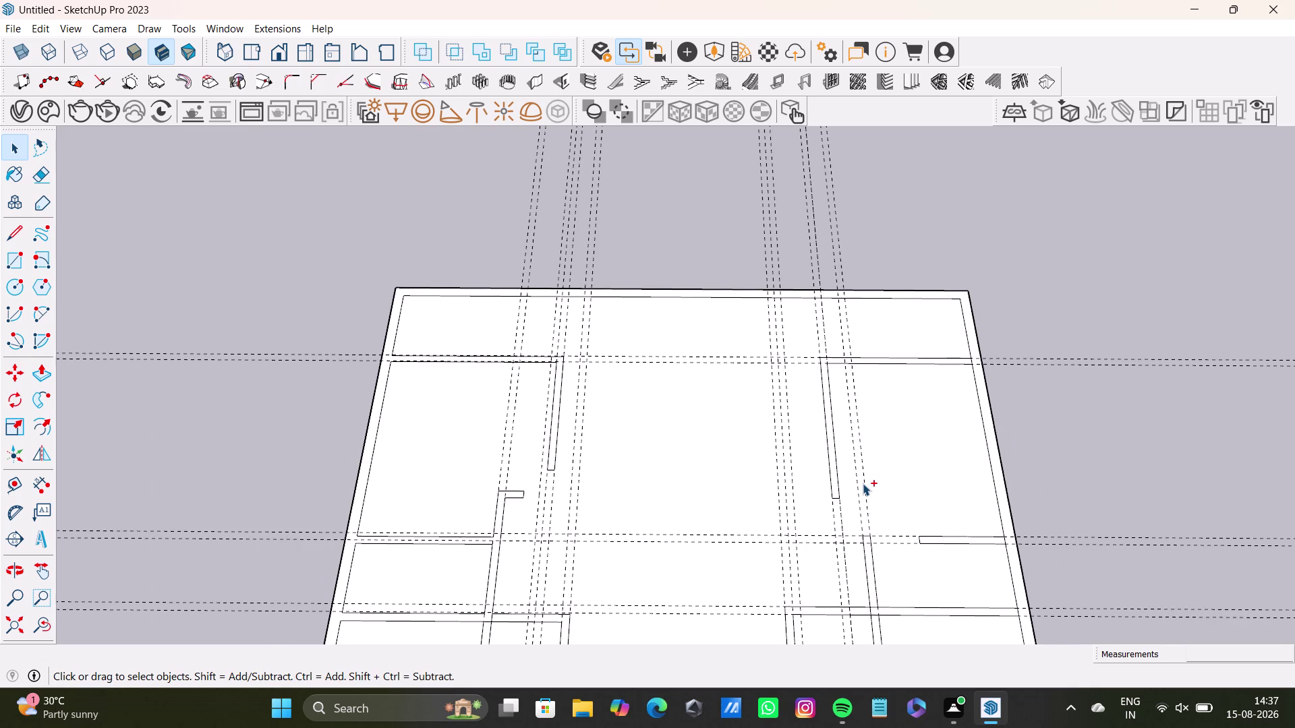
key(ctrl+z)
Orbit around the slab to look down on the right room's short wall.
middle_drag(901, 428, 828, 439)
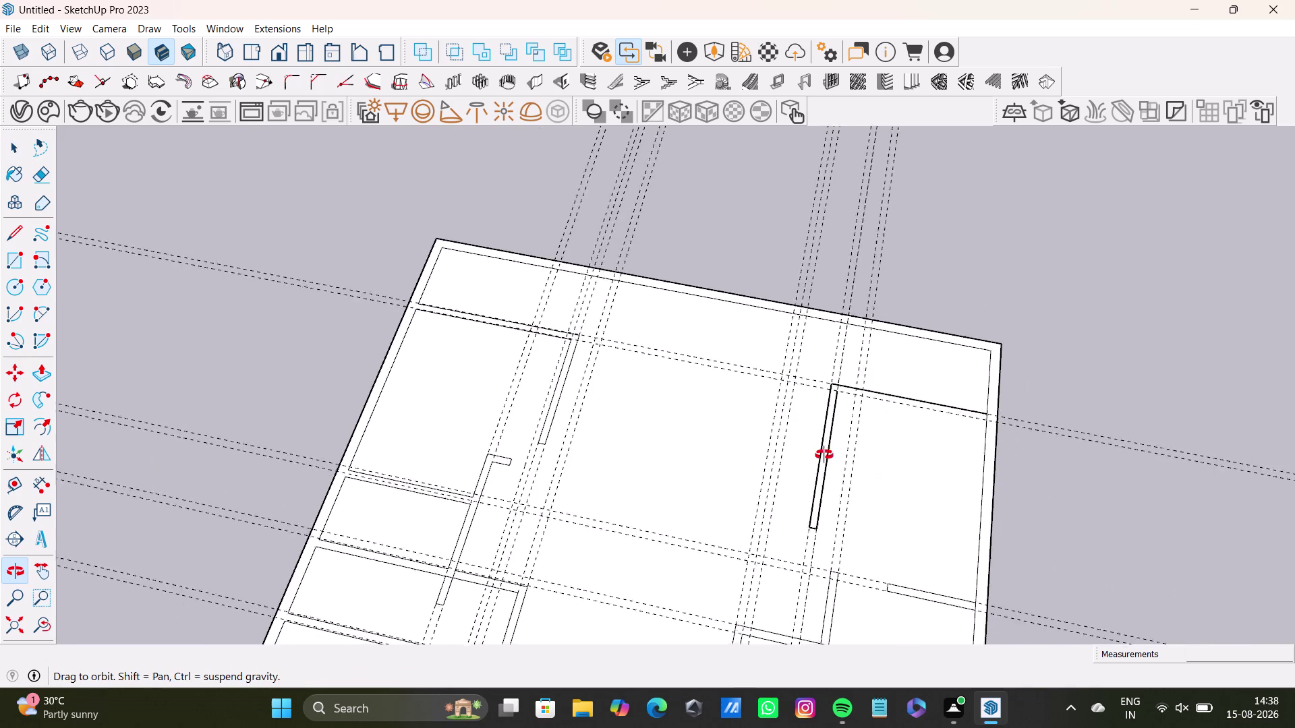
middle_drag(828, 439, 854, 403)
scroll(up, 3)
middle_drag(859, 385, 999, 373)
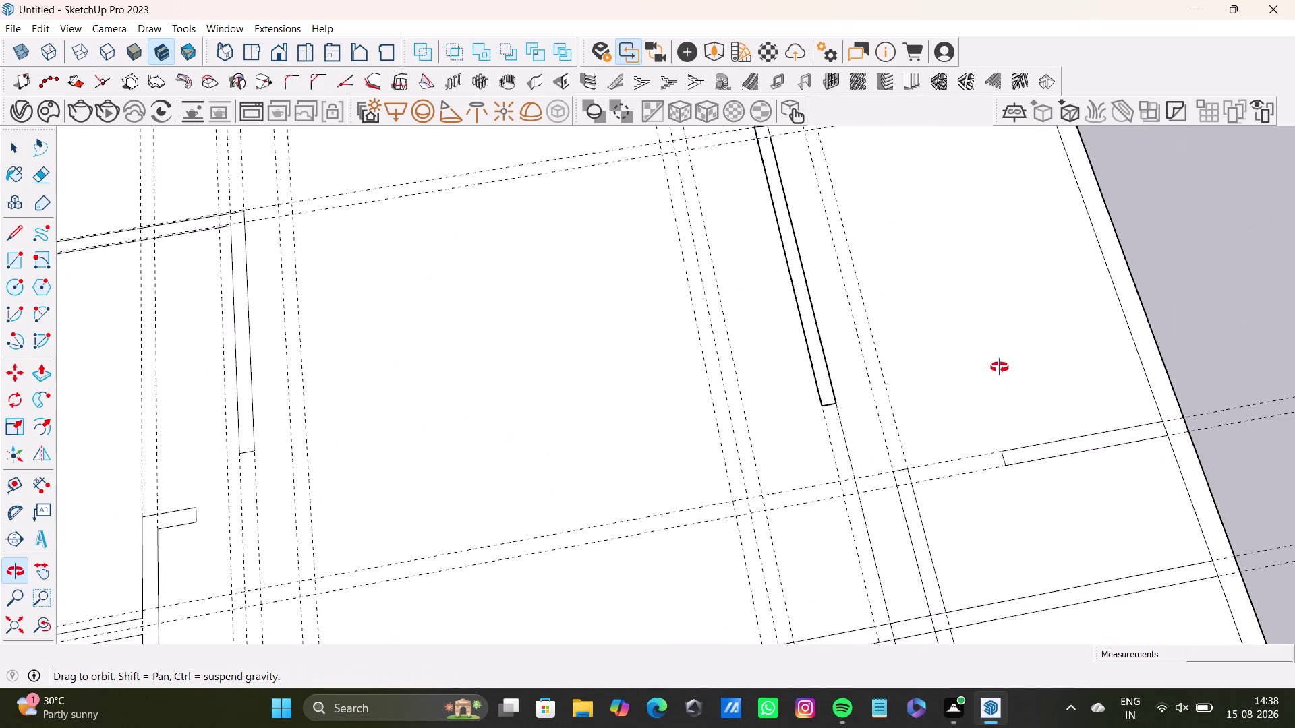
middle_drag(999, 373, 962, 466)
middle_drag(954, 468, 894, 208)
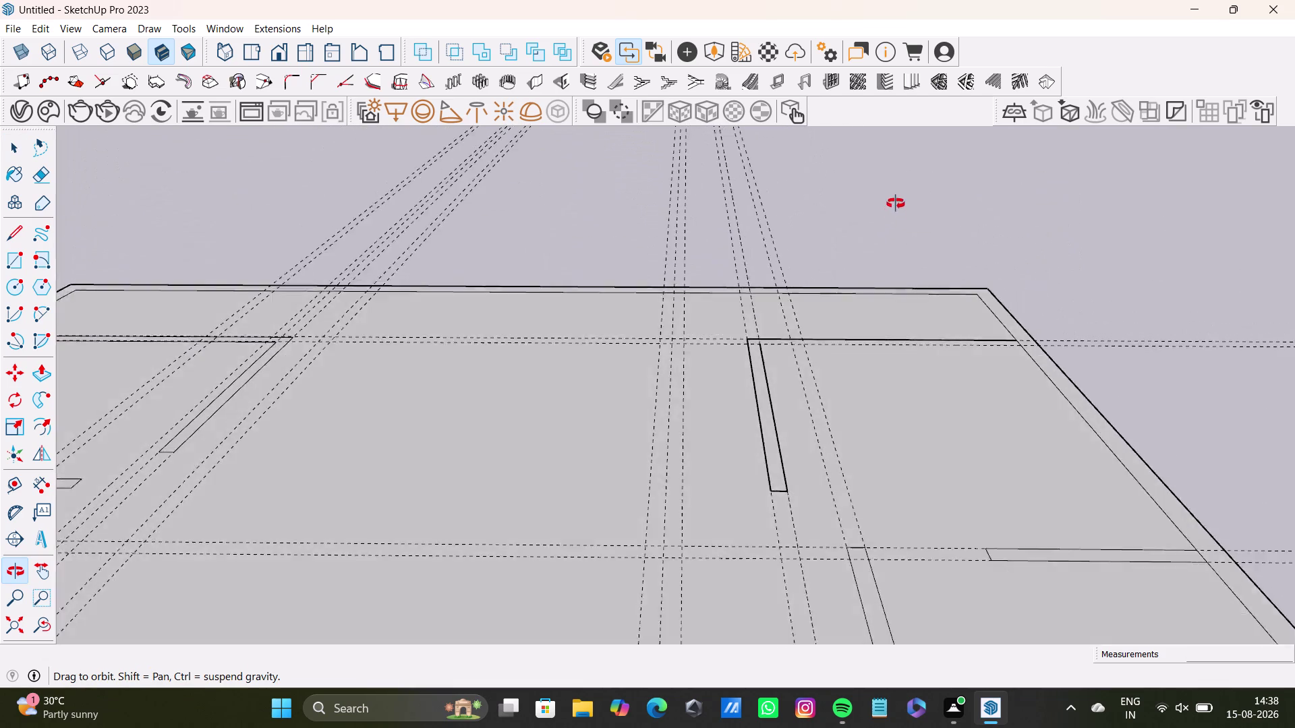
middle_drag(893, 209, 902, 190)
middle_drag(936, 446, 903, 534)
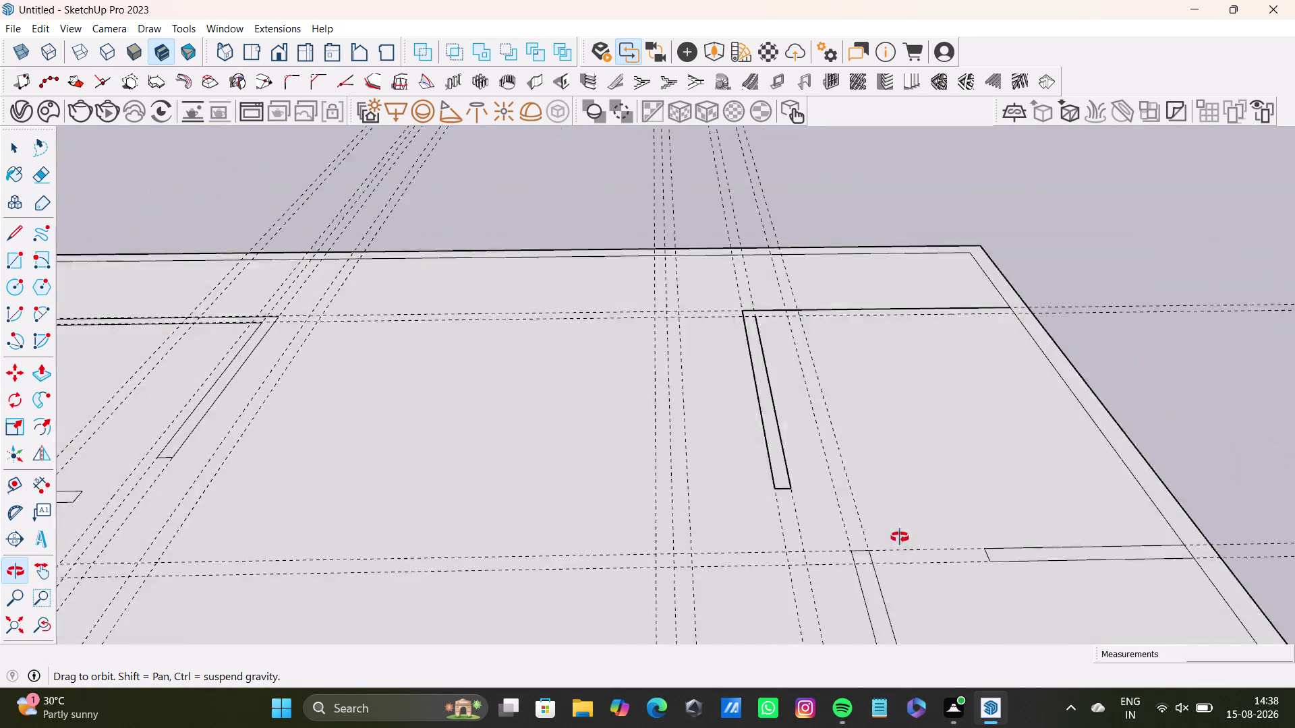
middle_drag(903, 534, 871, 621)
middle_drag(890, 492, 919, 532)
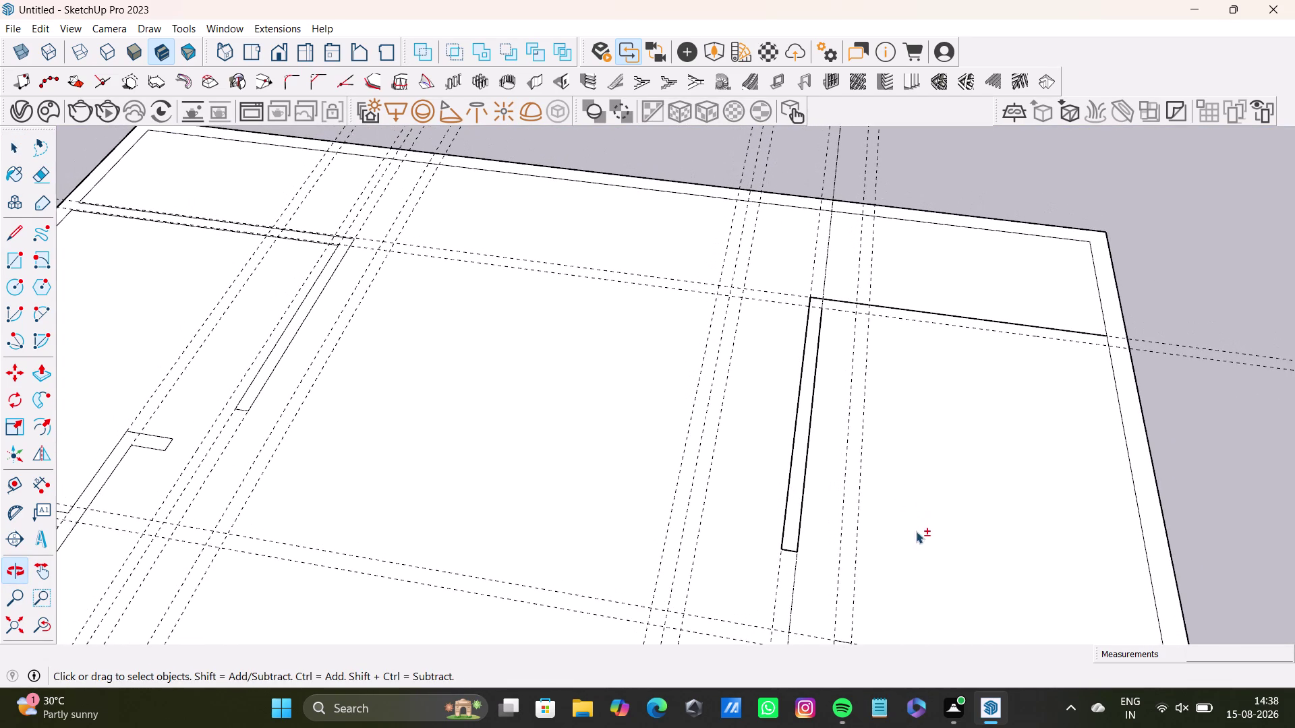
scroll(up, 3)
Delete the short wall's inner edge and its remaining edges.
click(800, 472)
click(803, 480)
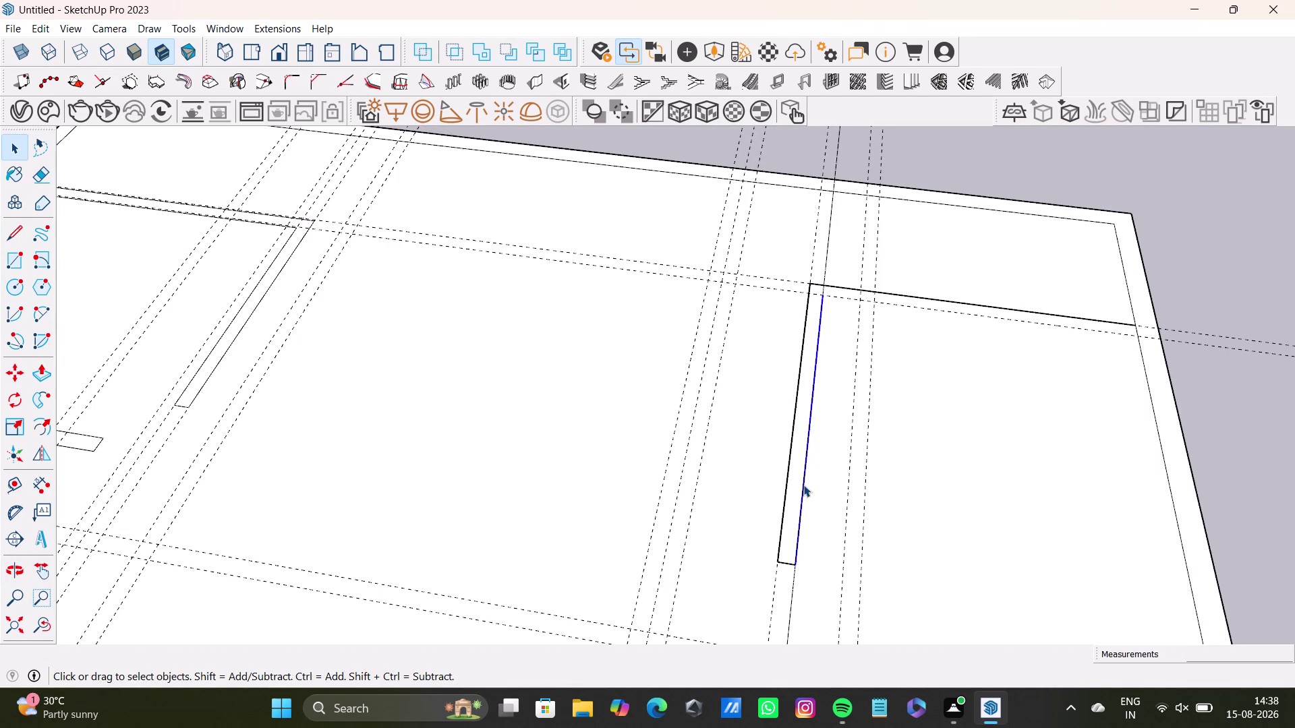
click(803, 486)
key(Delete)
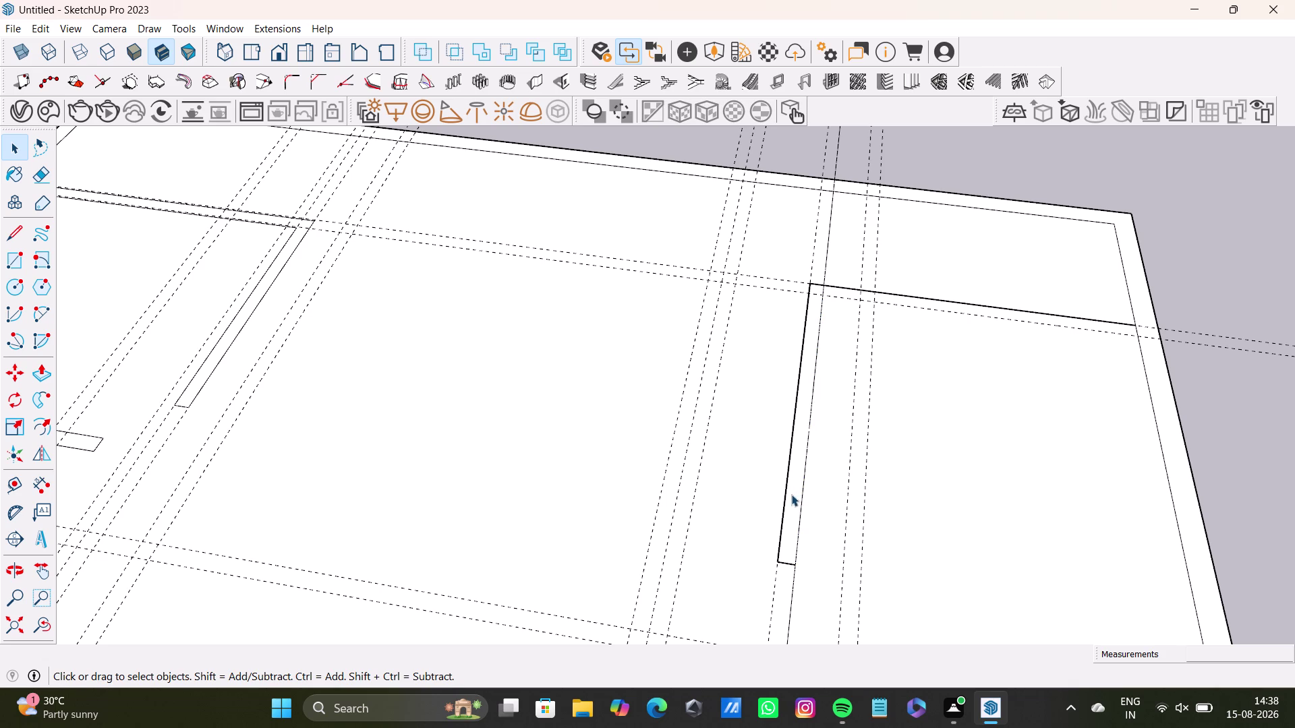
click(783, 503)
key(Delete)
click(789, 563)
key(Delete)
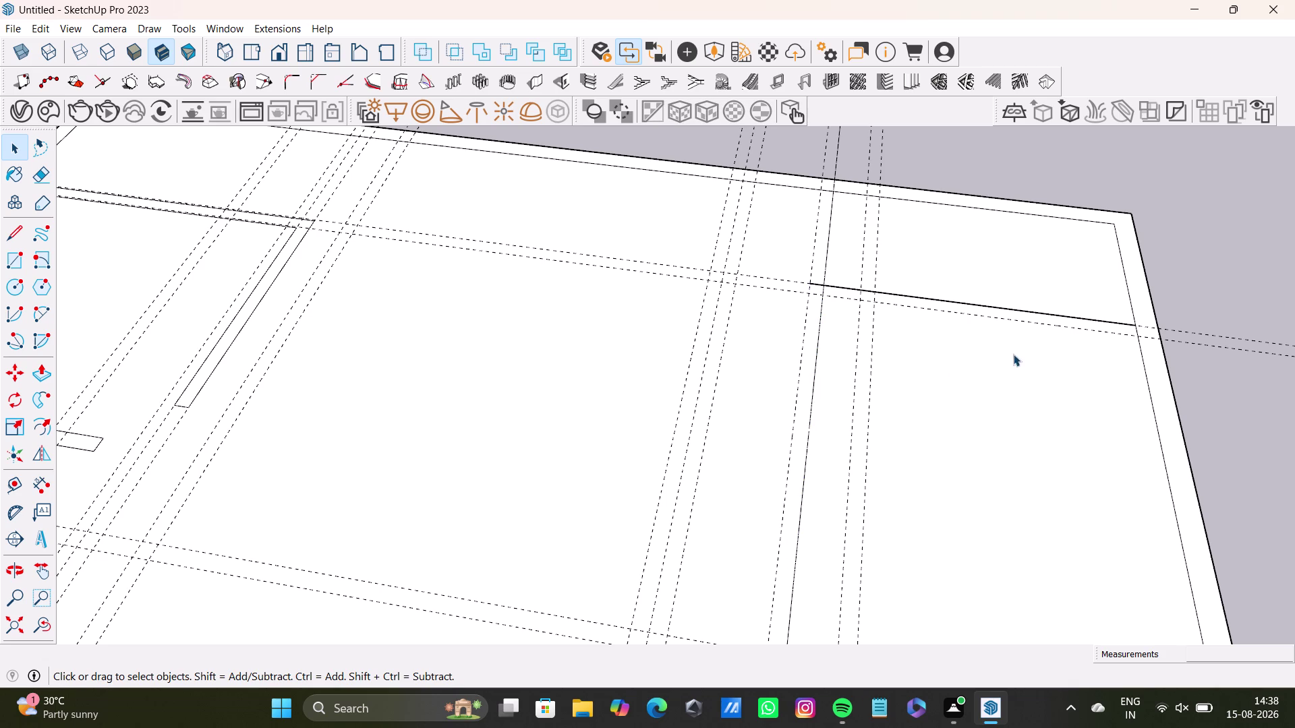
Trace the narrow wall outline from the top wall's end down the guide and back.
click(15, 226)
scroll(up, 3)
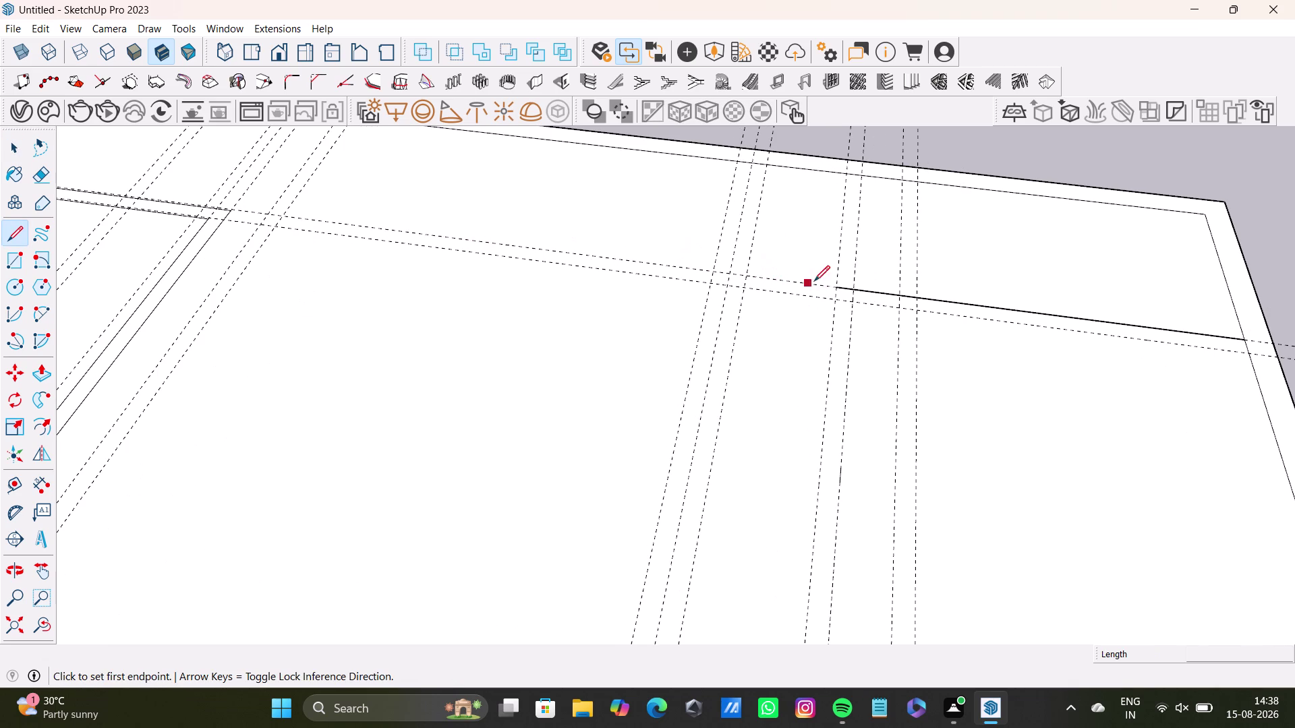
click(836, 290)
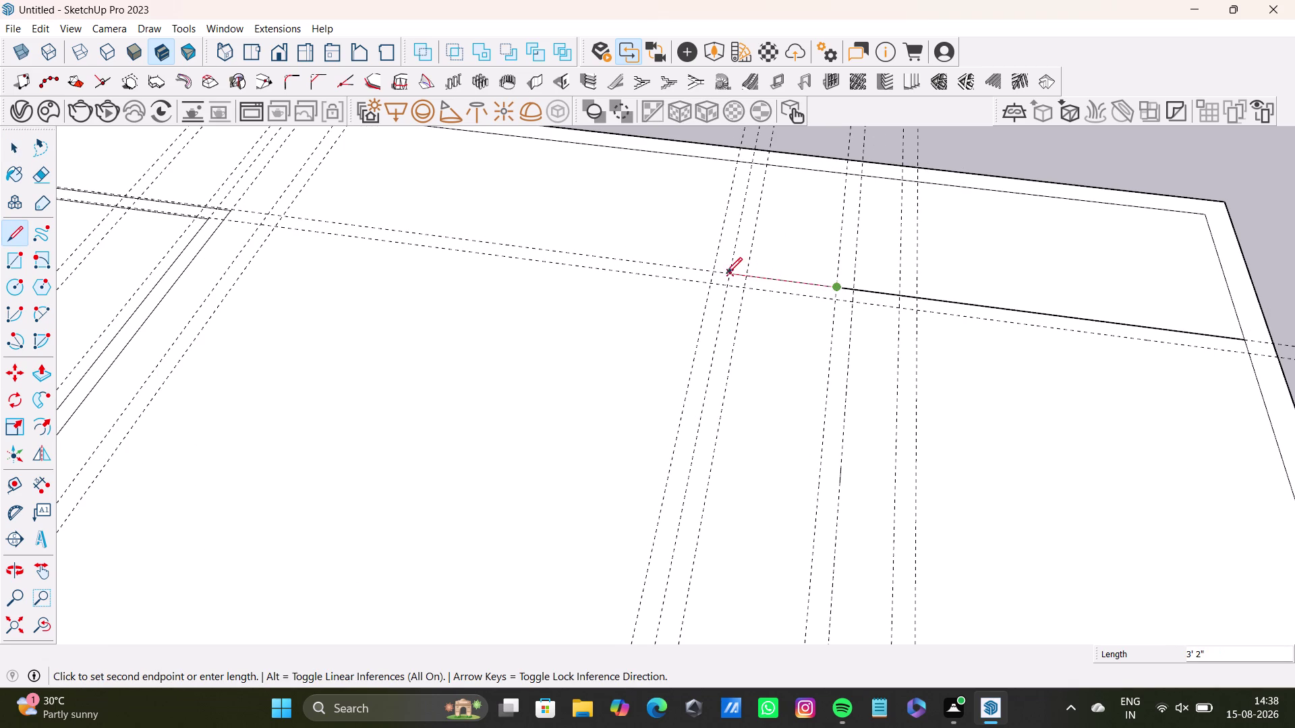
click(728, 276)
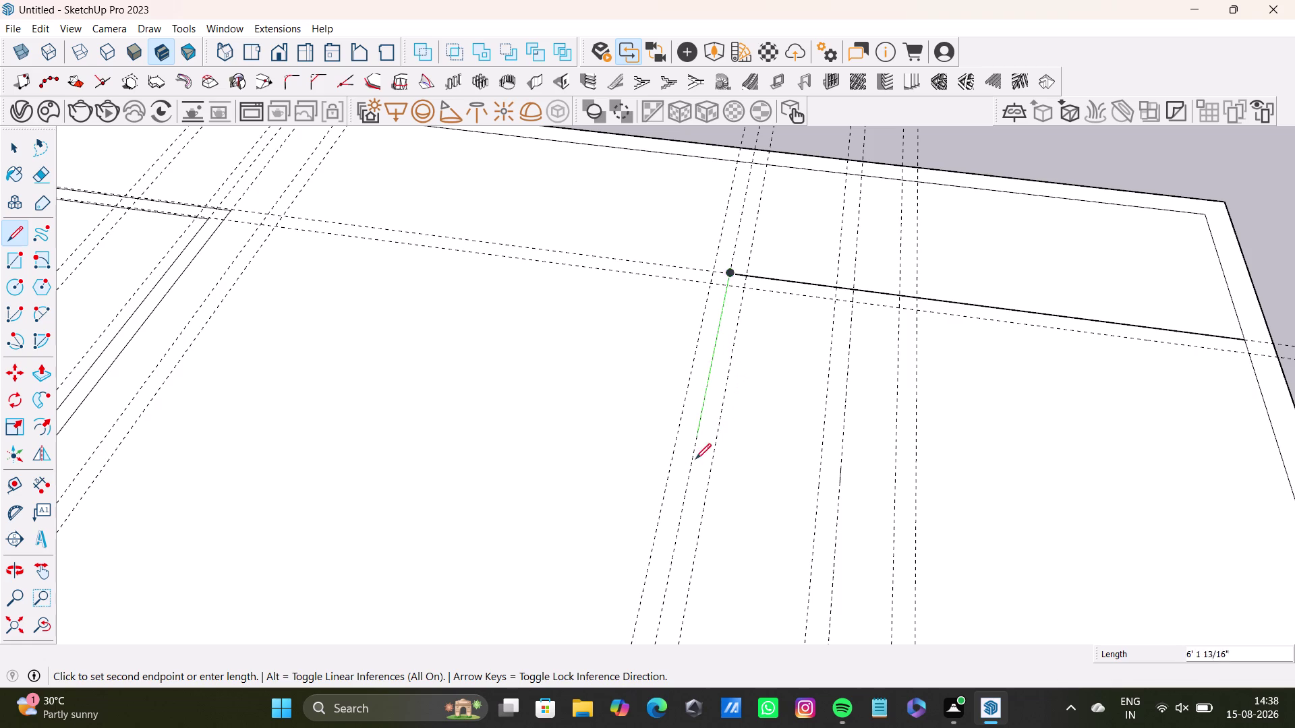
scroll(down, 3)
middle_drag(699, 526, 749, 300)
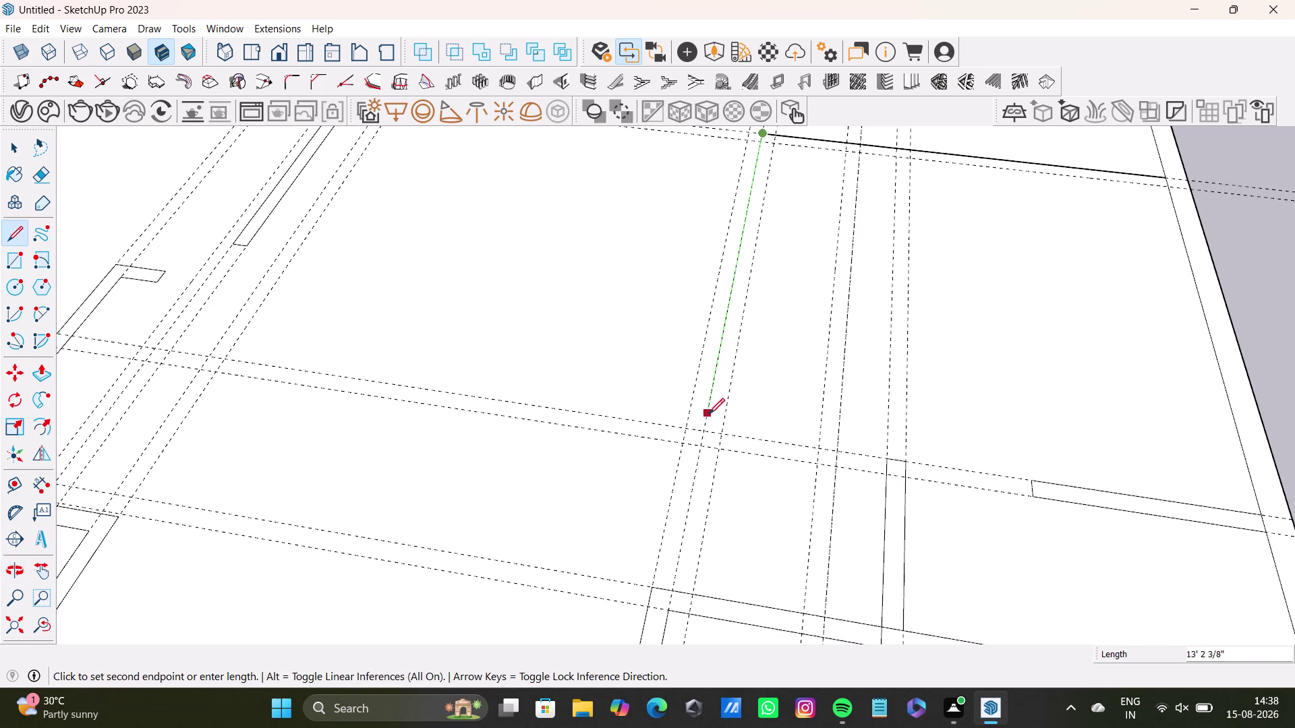
click(726, 340)
click(739, 341)
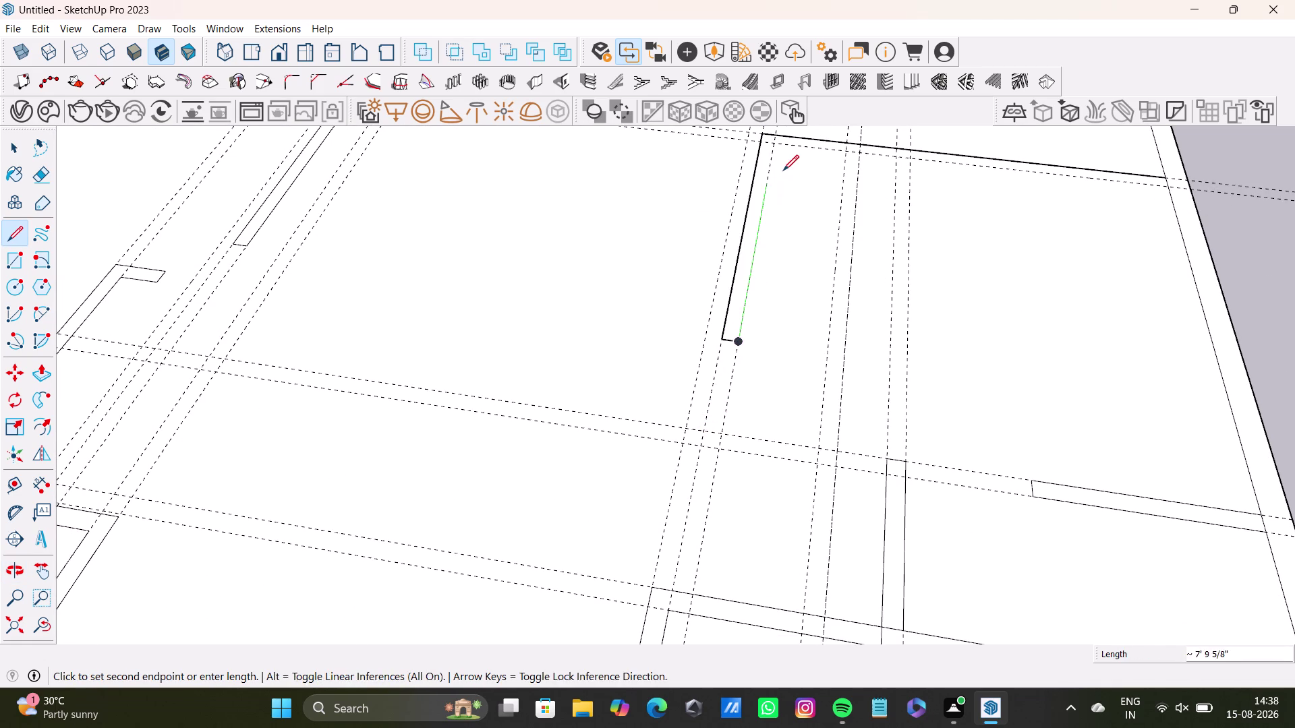
click(777, 146)
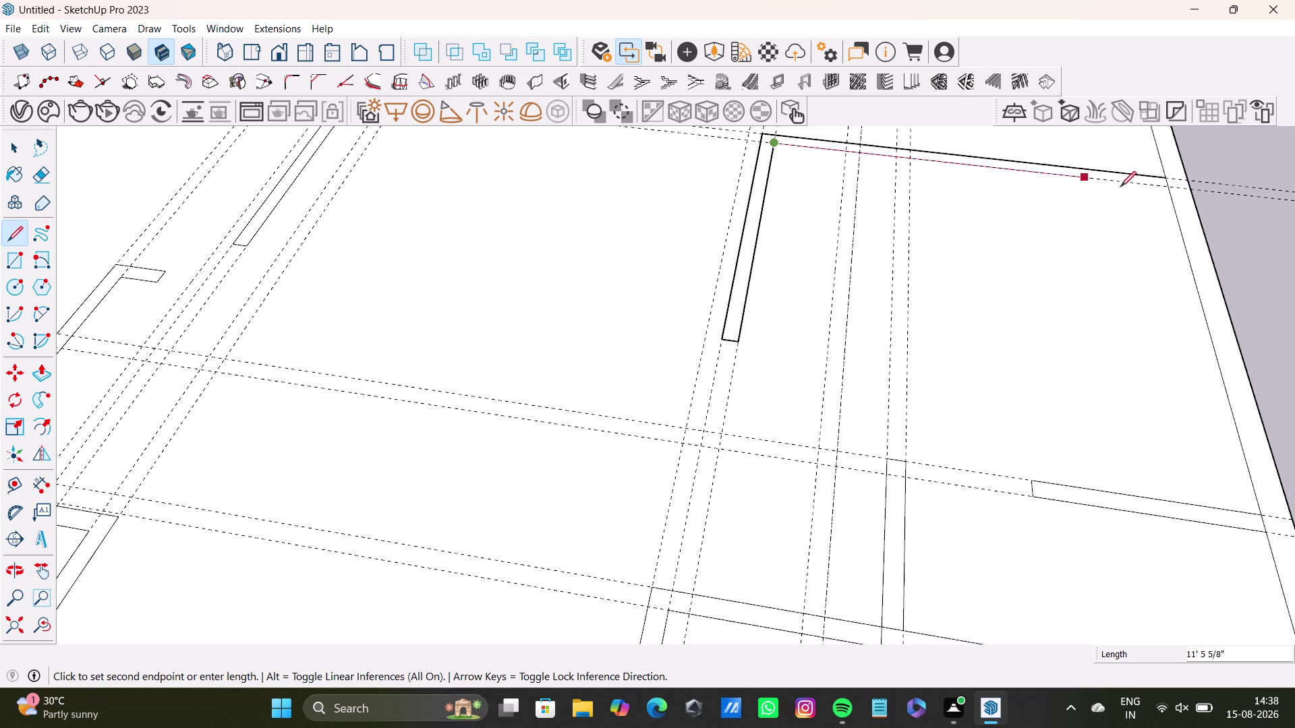
click(1169, 189)
key(space)
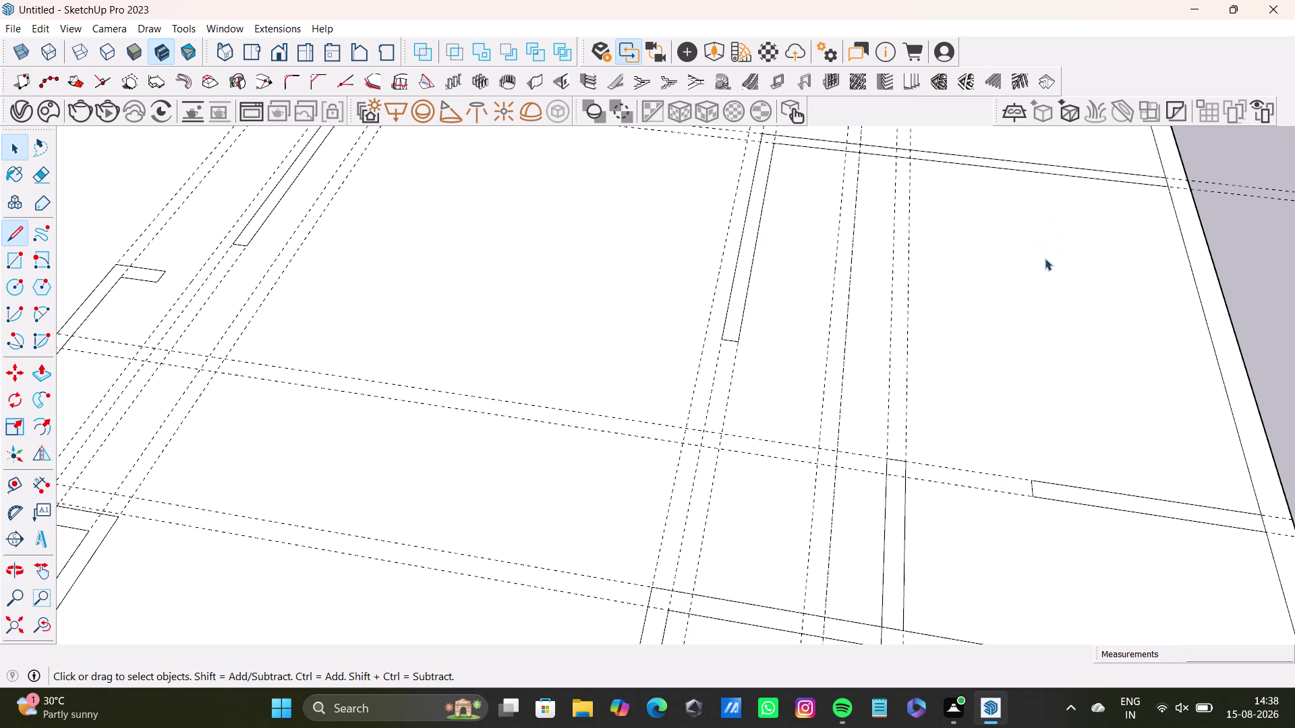
Zoom to the slab's top-right corner, delete an edge there, and clear the selection.
middle_drag(1046, 276, 928, 491)
middle_drag(952, 447, 937, 588)
scroll(up, 3)
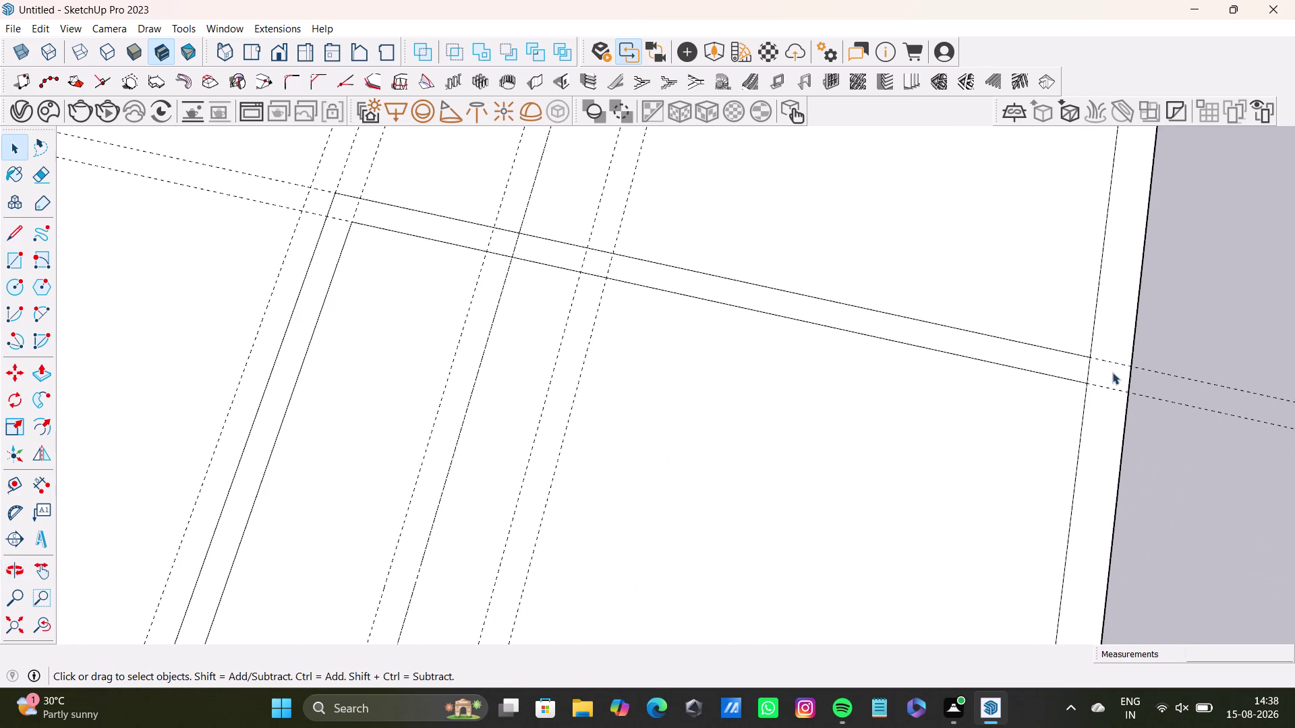
click(1087, 375)
key(Delete)
drag(1087, 375, 1036, 410)
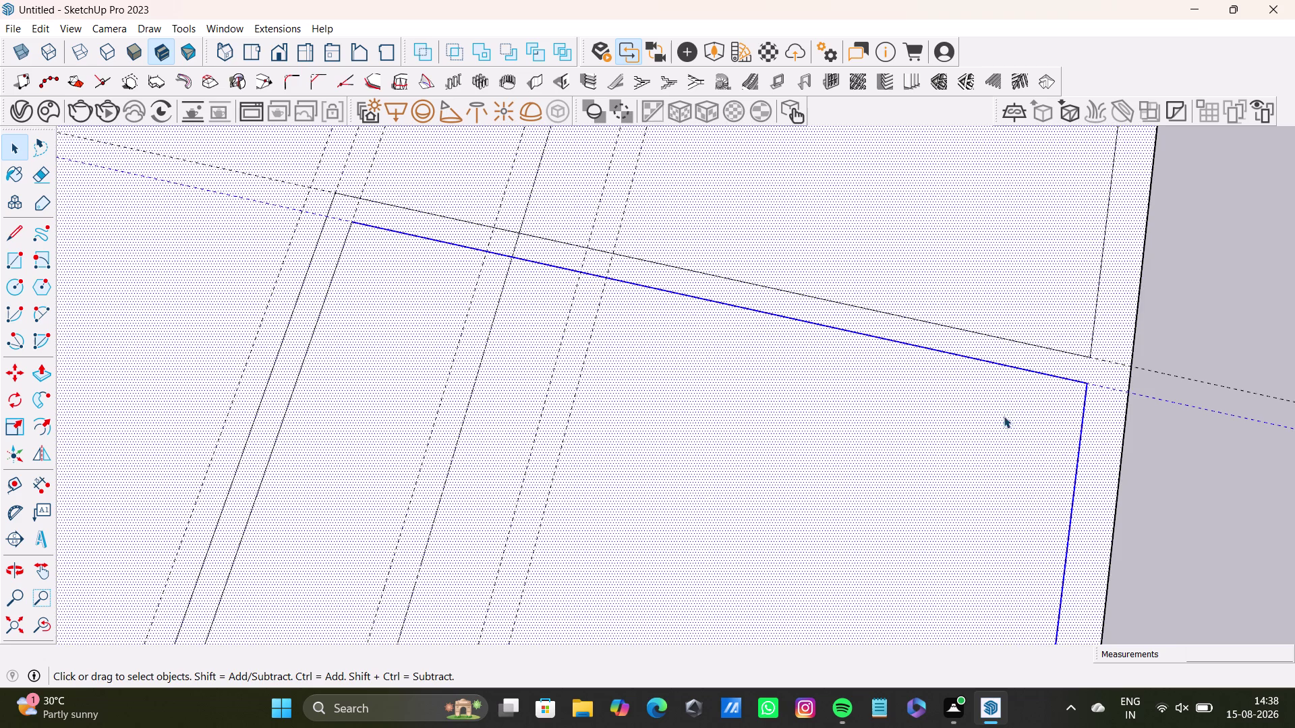
scroll(down, 3)
click(1173, 347)
scroll(down, 3)
Delete the right horizontal wall's short end edge at the slab's inner border.
middle_drag(803, 522, 898, 456)
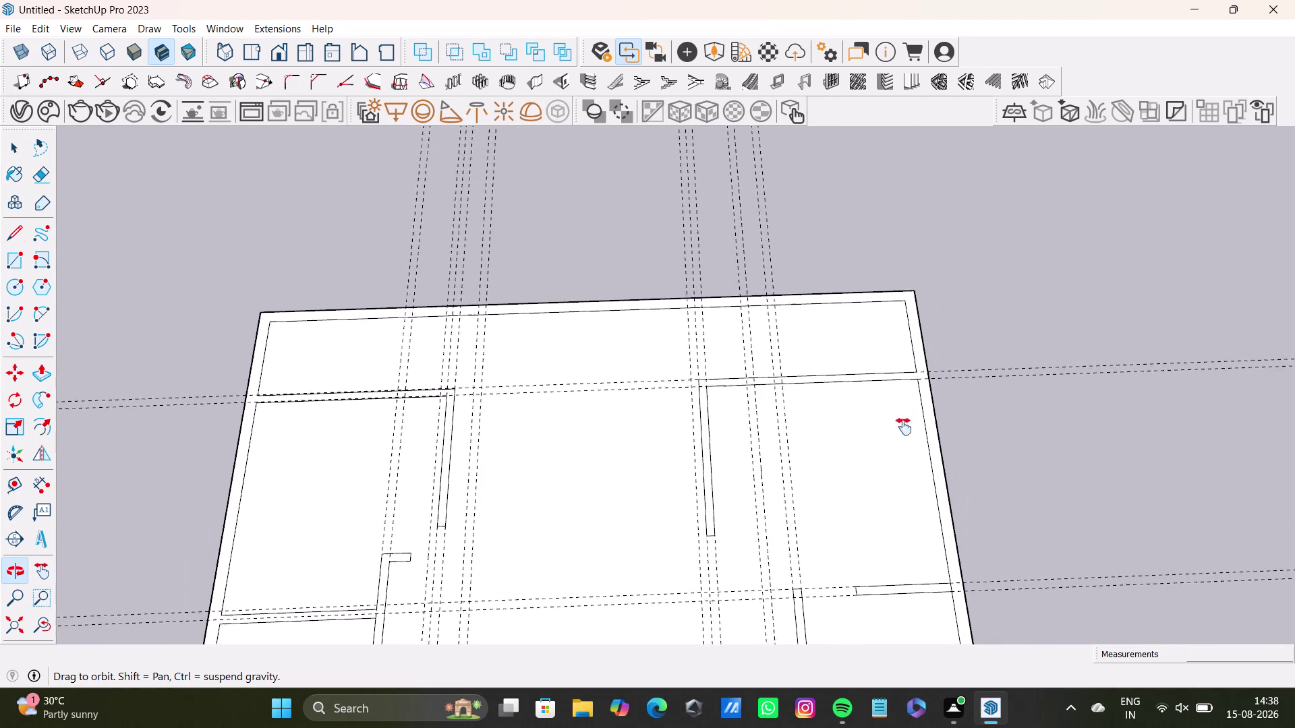
middle_drag(899, 455, 920, 350)
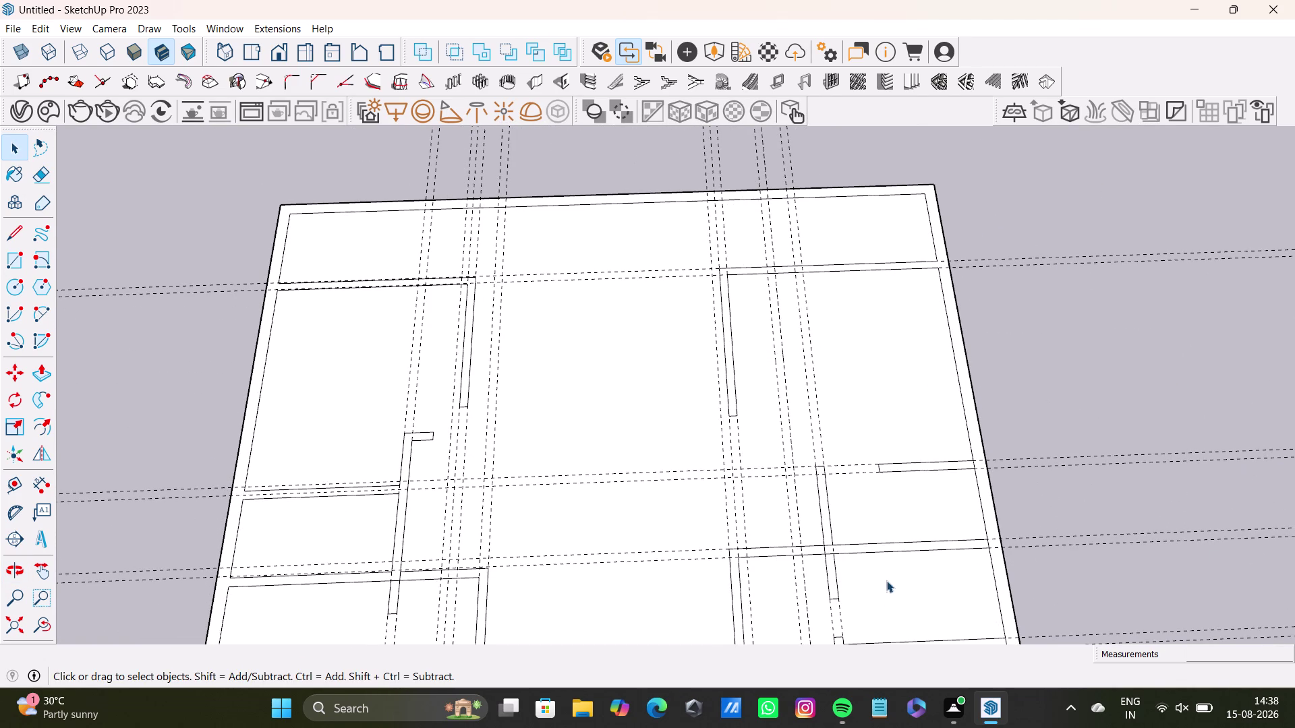
scroll(up, 3)
scroll(down, 3)
scroll(up, 3)
scroll(up, 3)
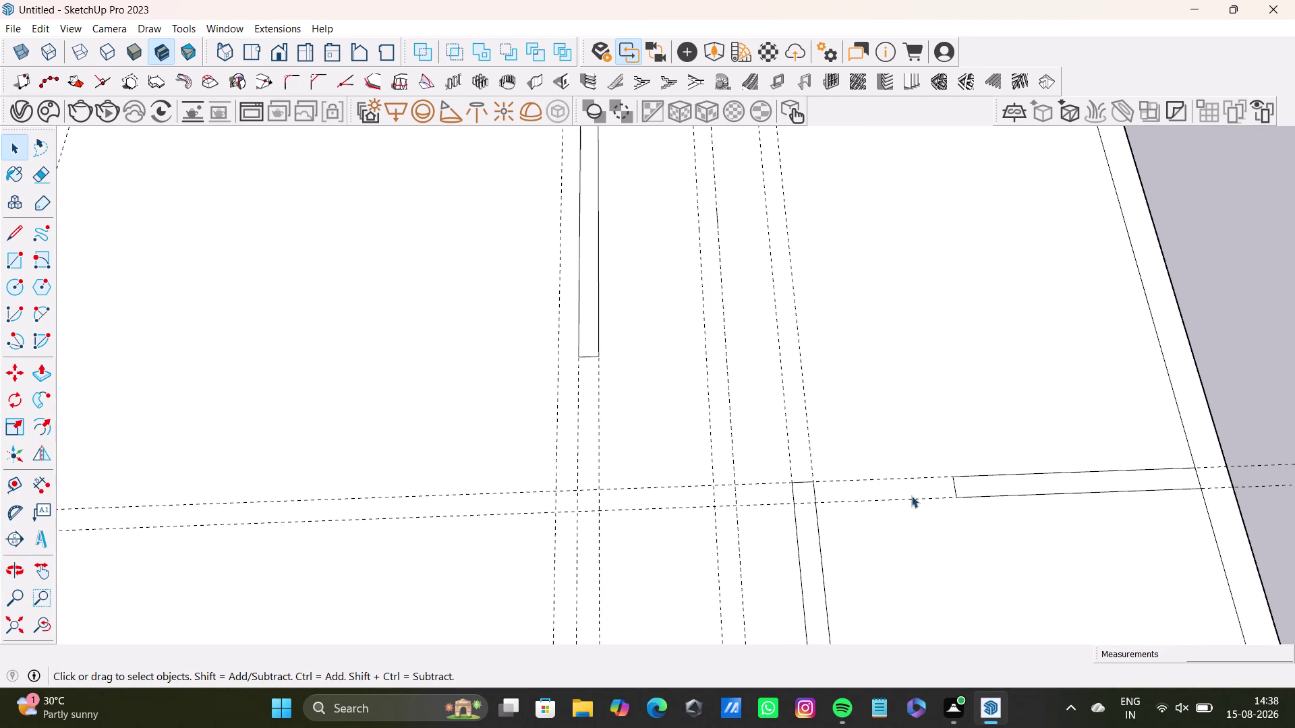
scroll(down, 3)
scroll(up, 3)
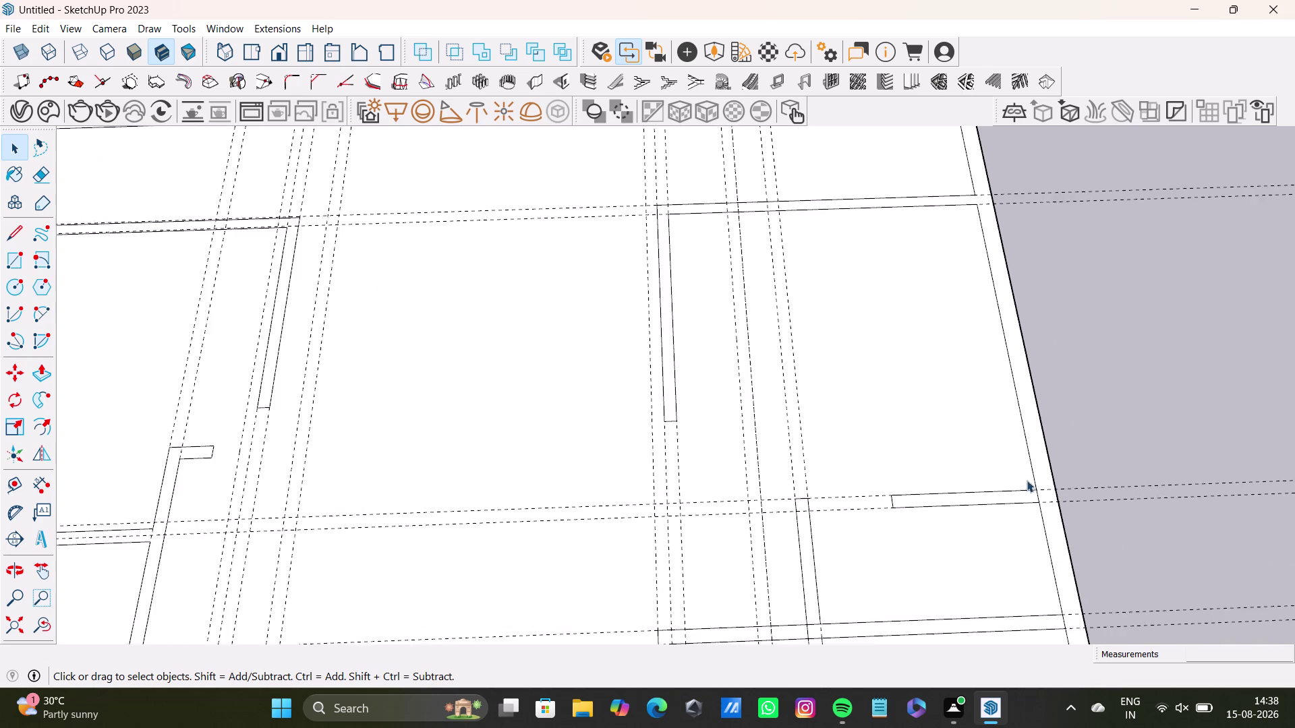
scroll(up, 3)
click(1044, 505)
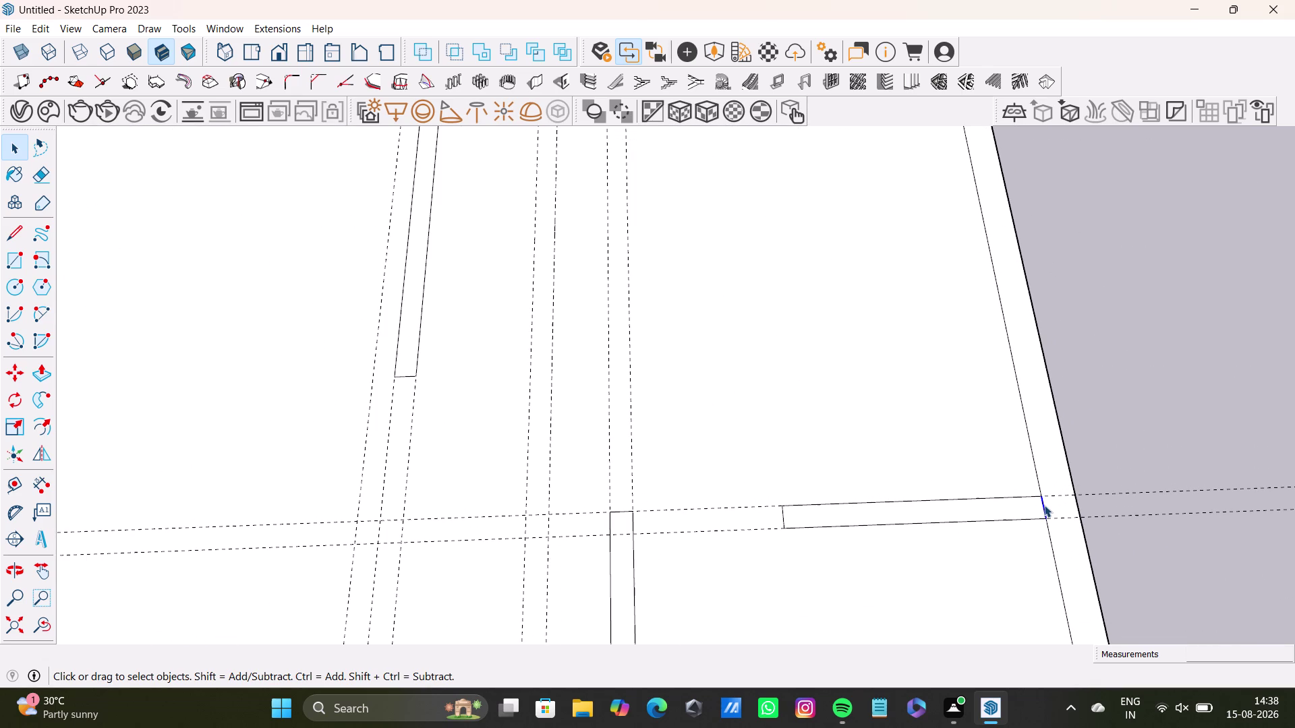
key(Delete)
Orbit back out over the slab toward its top-left area.
scroll(down, 3)
middle_drag(803, 278, 823, 425)
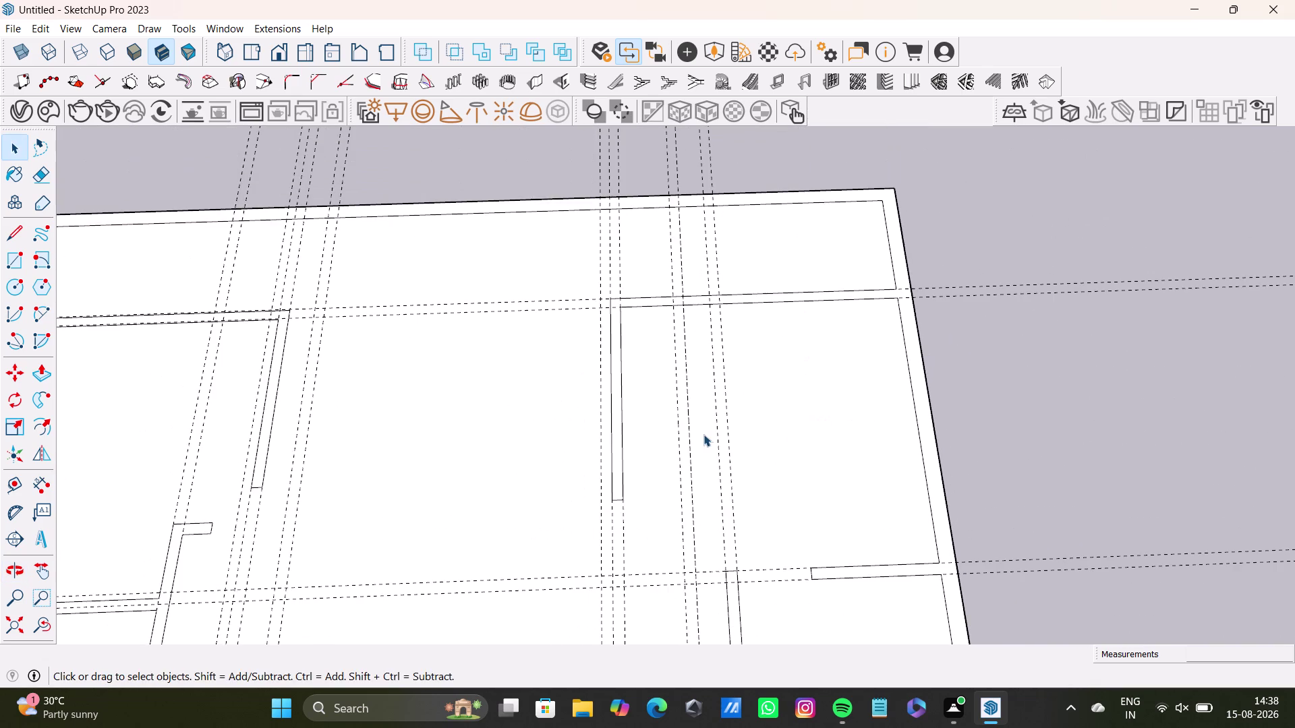
middle_drag(707, 428, 887, 436)
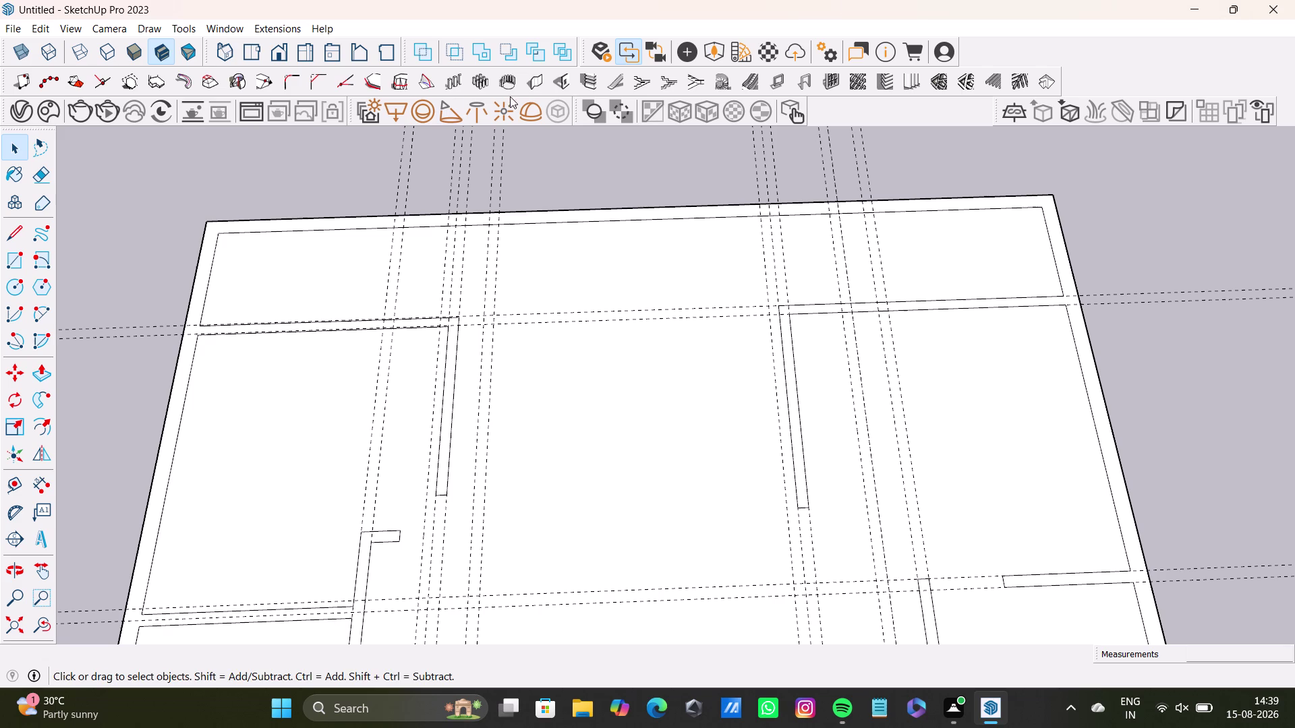
scroll(up, 3)
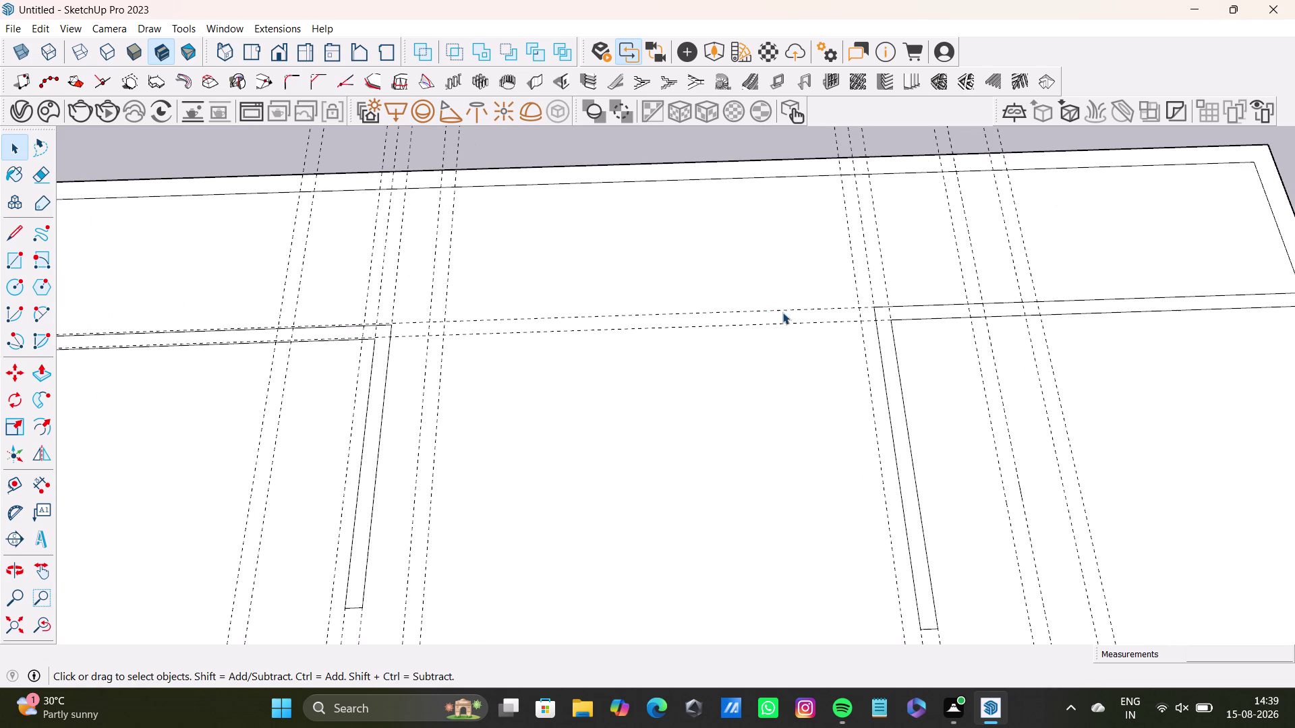
middle_drag(784, 313, 904, 358)
Erase the upper stray edges crossing the wall opening between the guides.
click(12, 231)
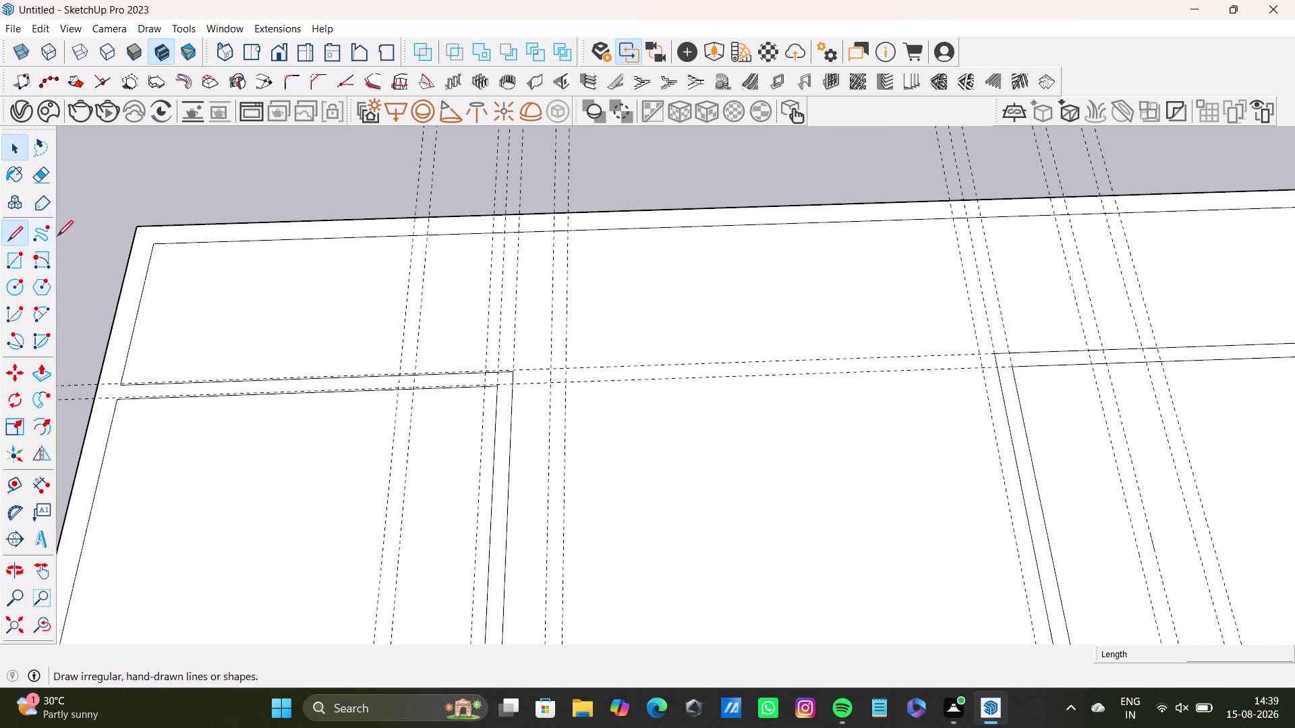
scroll(up, 3)
scroll(up, 3)
scroll(down, 3)
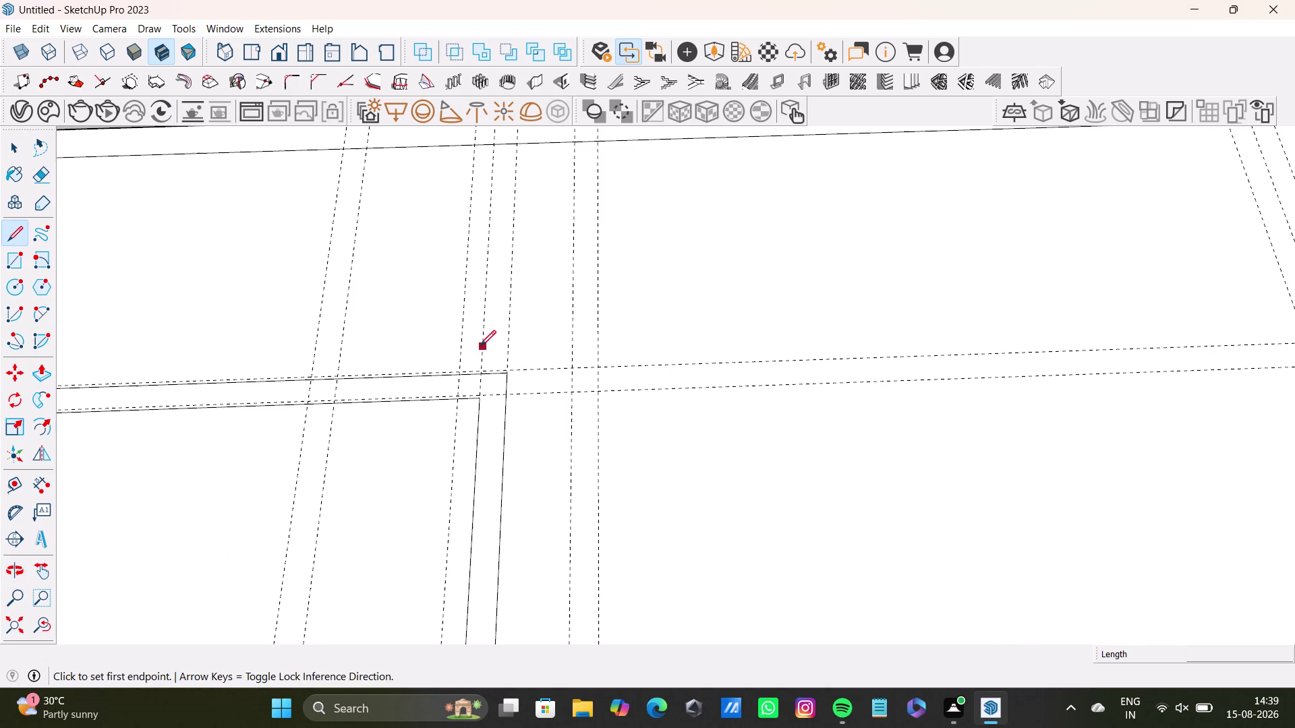
key(space)
middle_drag(406, 274, 662, 319)
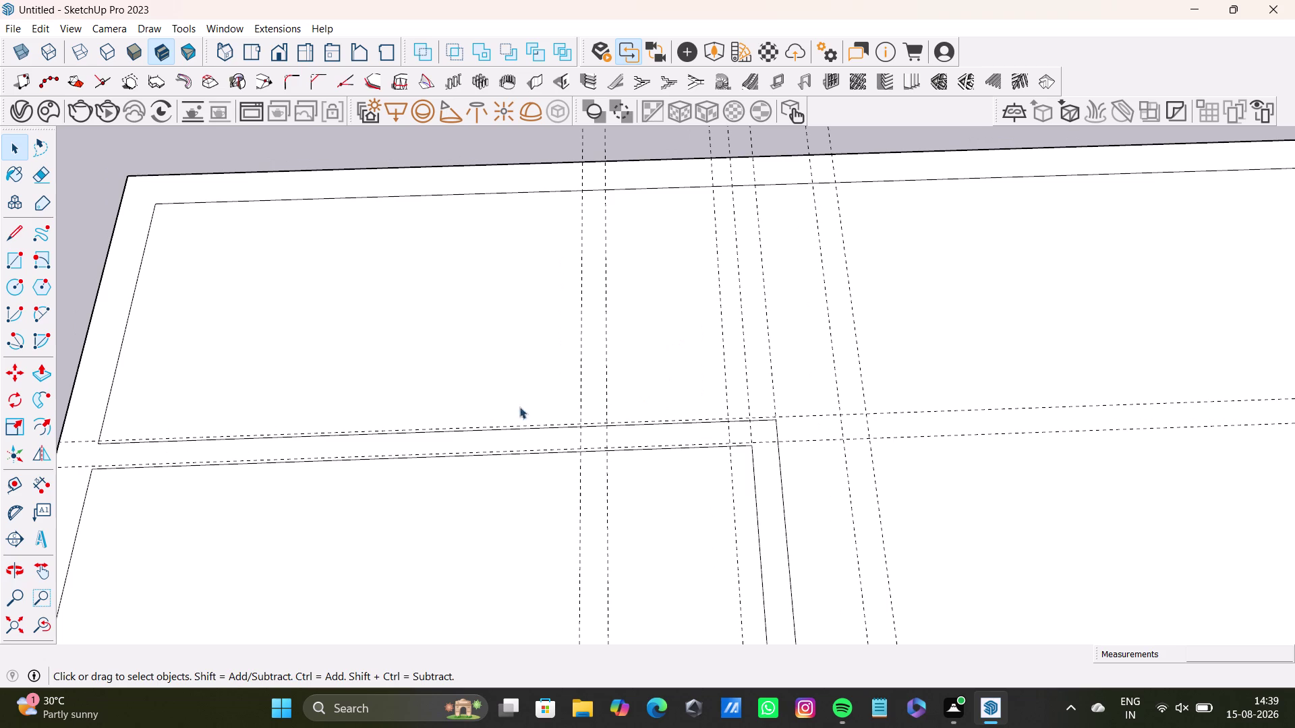
key(space)
click(367, 433)
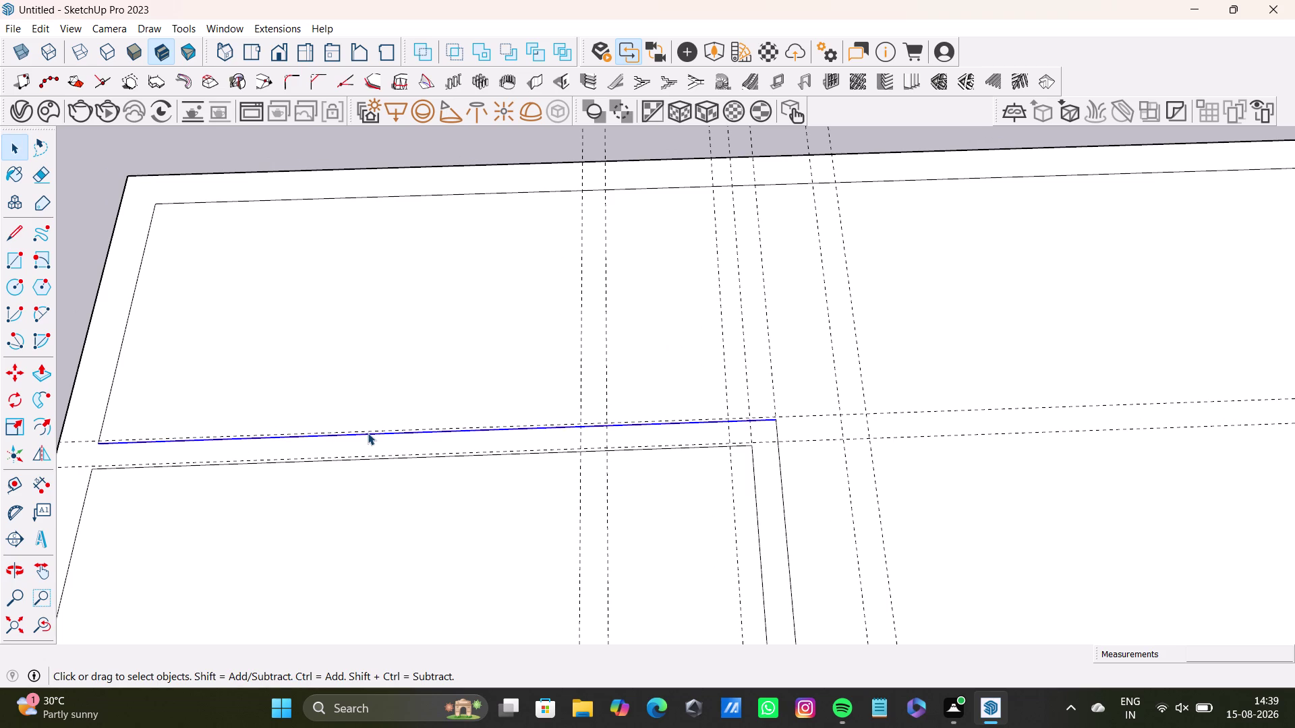
key(Delete)
click(370, 456)
key(Delete)
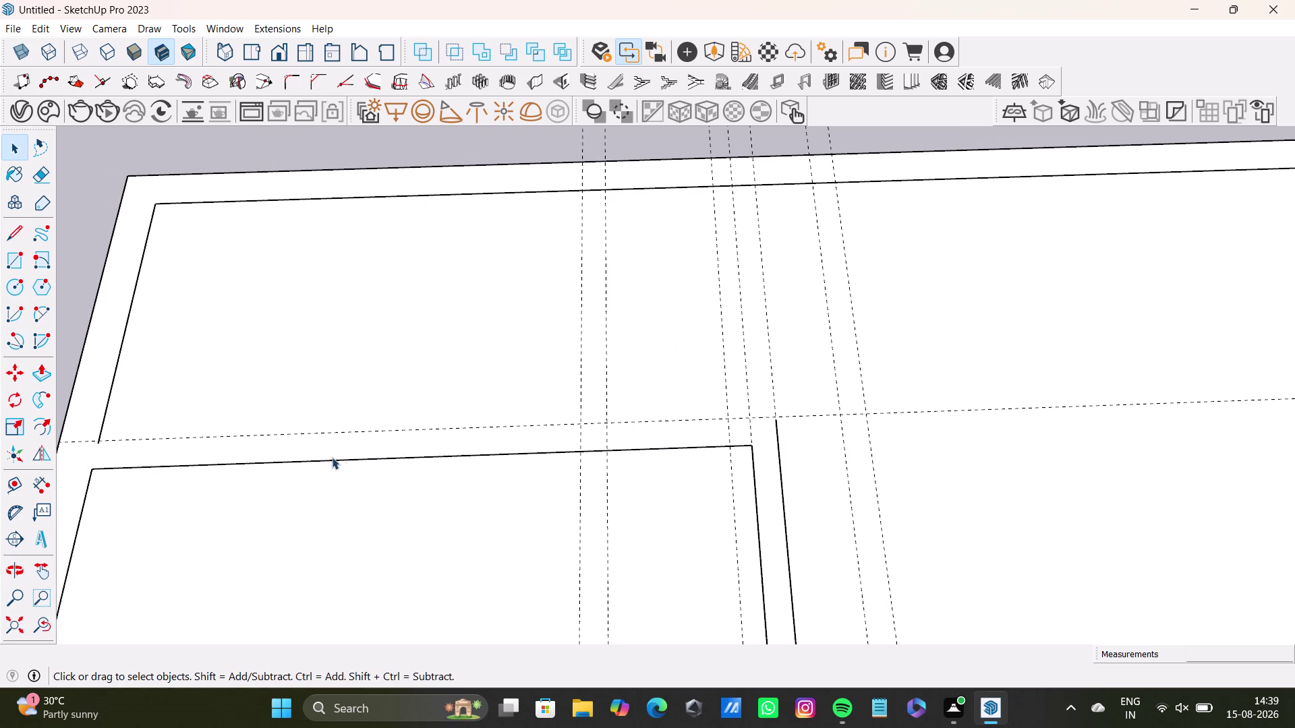
Erase the lower edge crossing the wall opening.
click(355, 458)
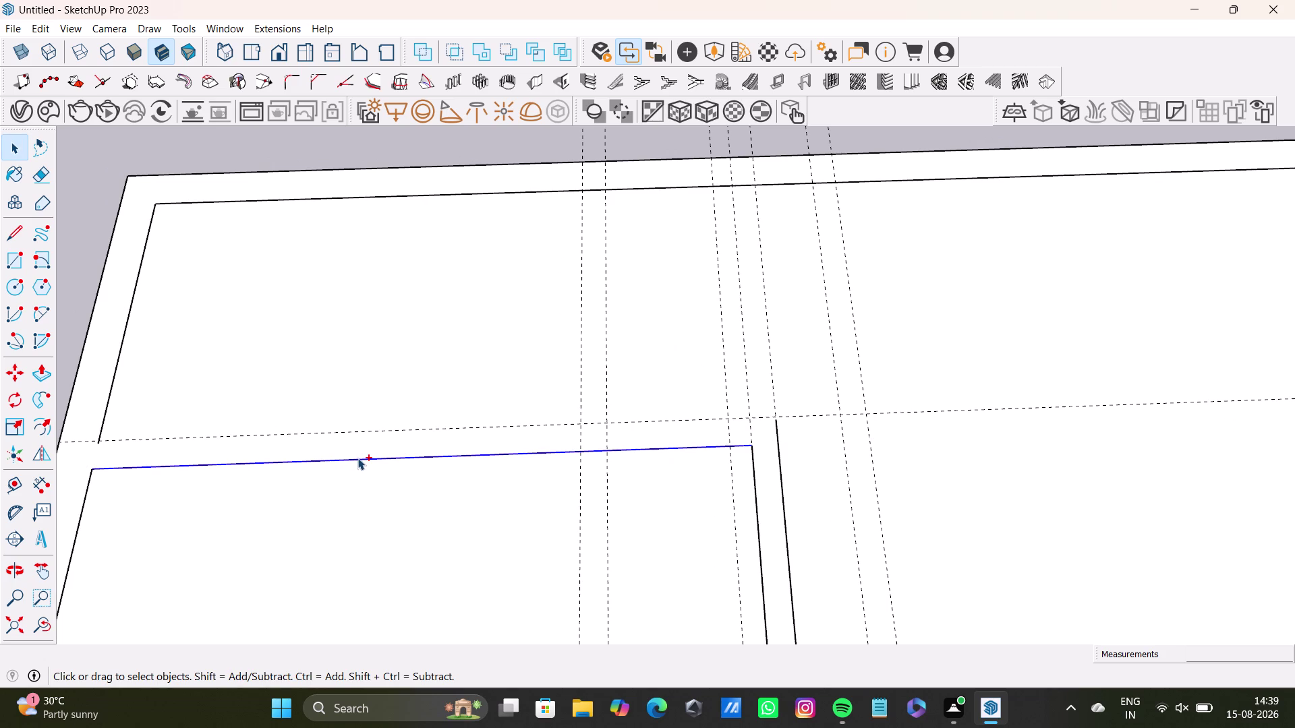
key(ctrl+z)
click(365, 459)
key(Delete)
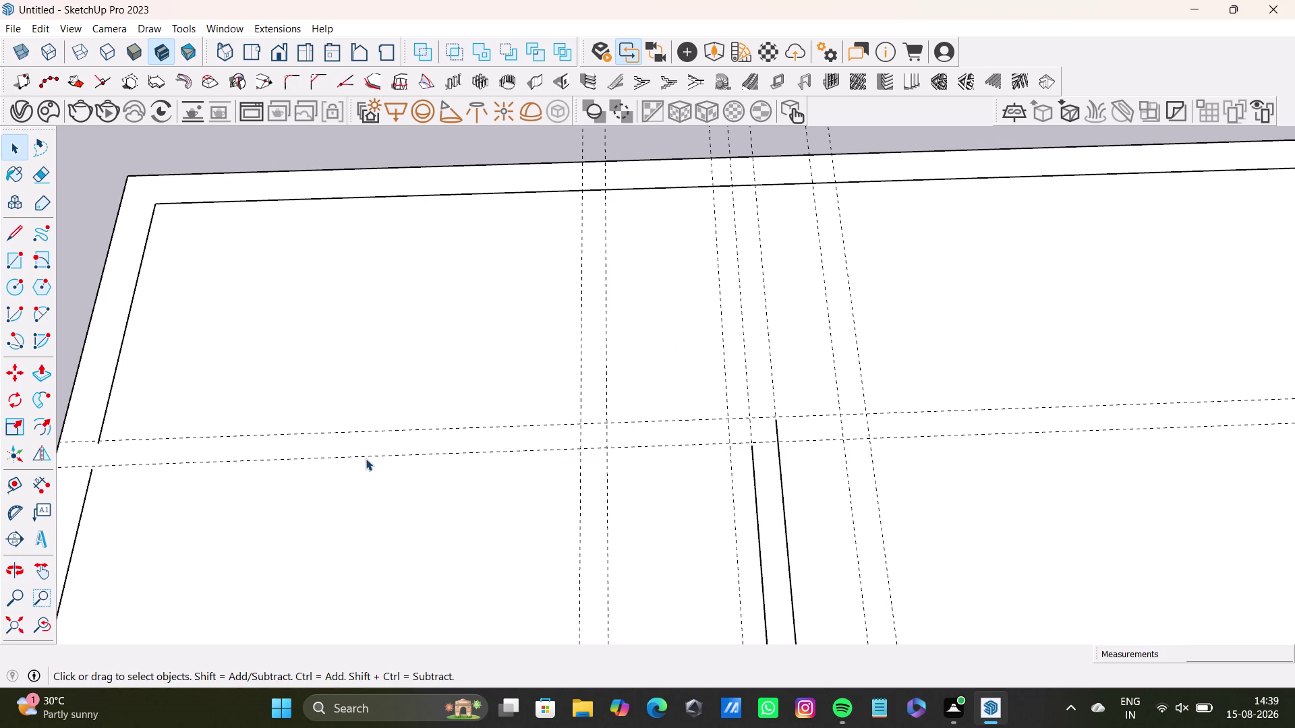
scroll(down, 3)
Orbit in close around the left wall junction.
middle_drag(416, 441, 604, 403)
scroll(up, 3)
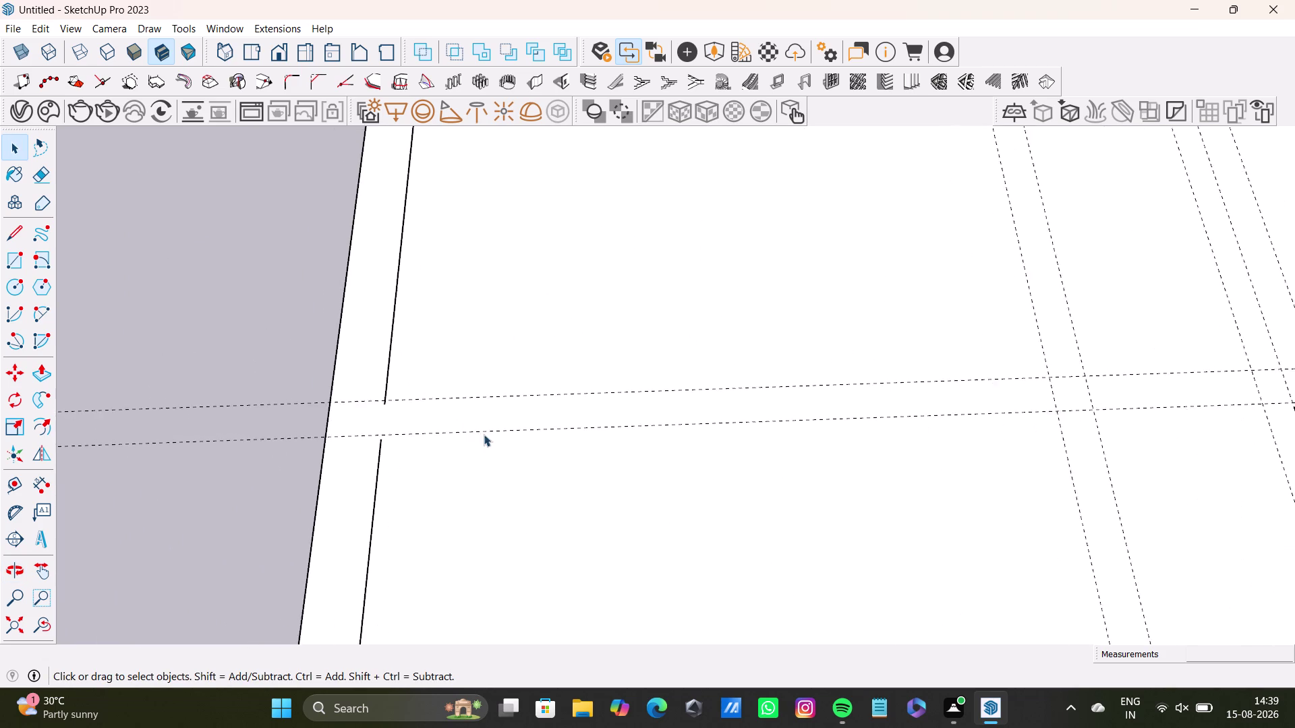
scroll(up, 3)
scroll(up, 3)
middle_drag(354, 427, 344, 371)
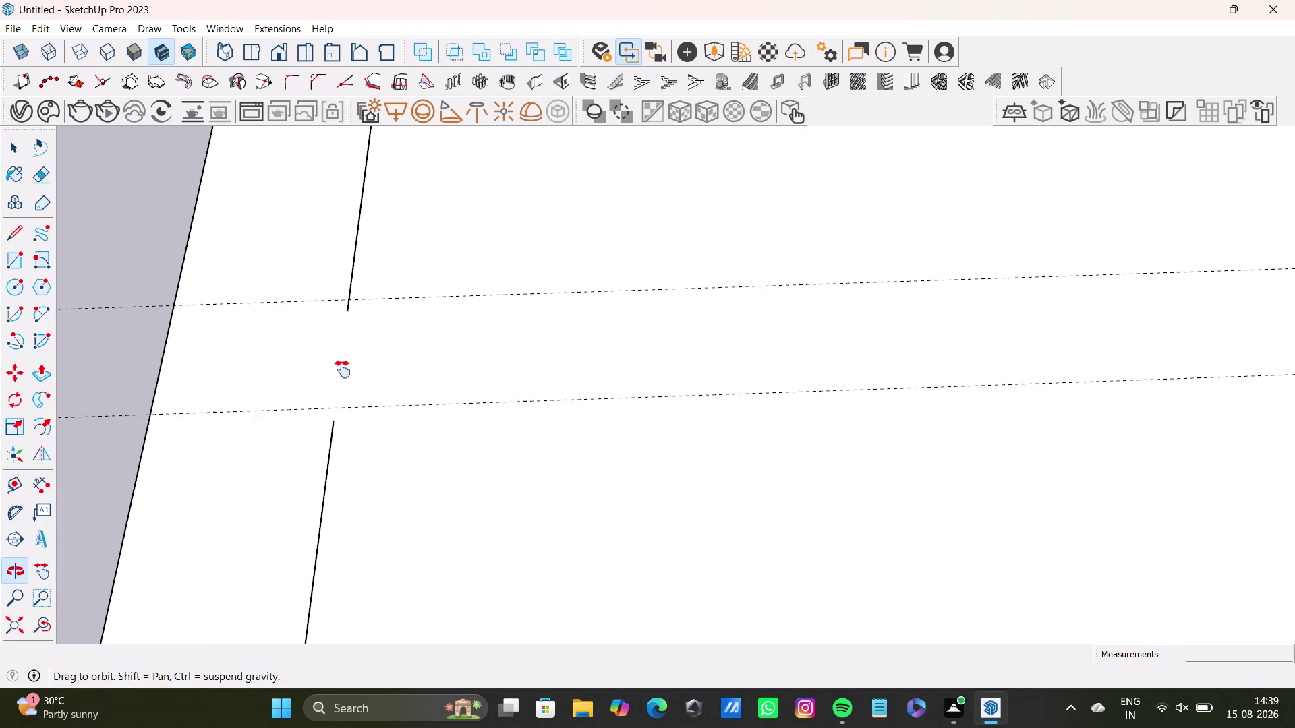
middle_drag(344, 371, 319, 386)
middle_drag(798, 359, 633, 373)
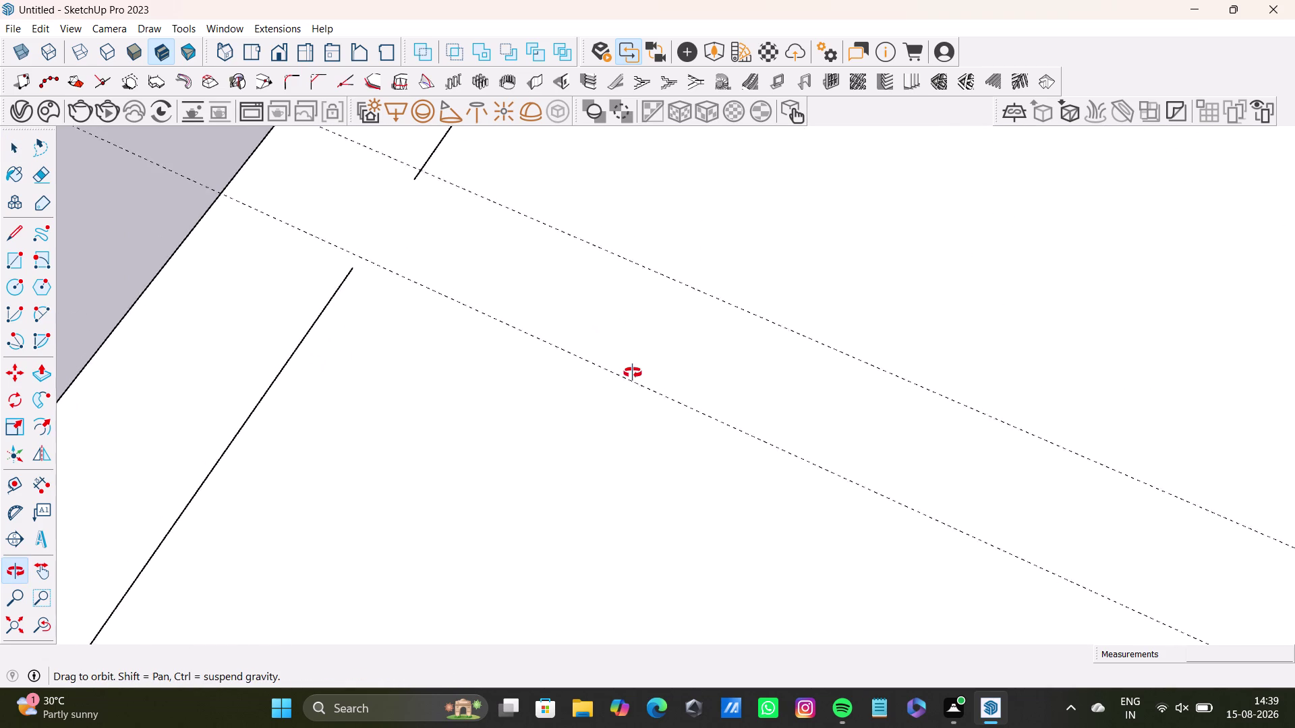
middle_drag(633, 373, 639, 359)
drag(12, 233, 20, 229)
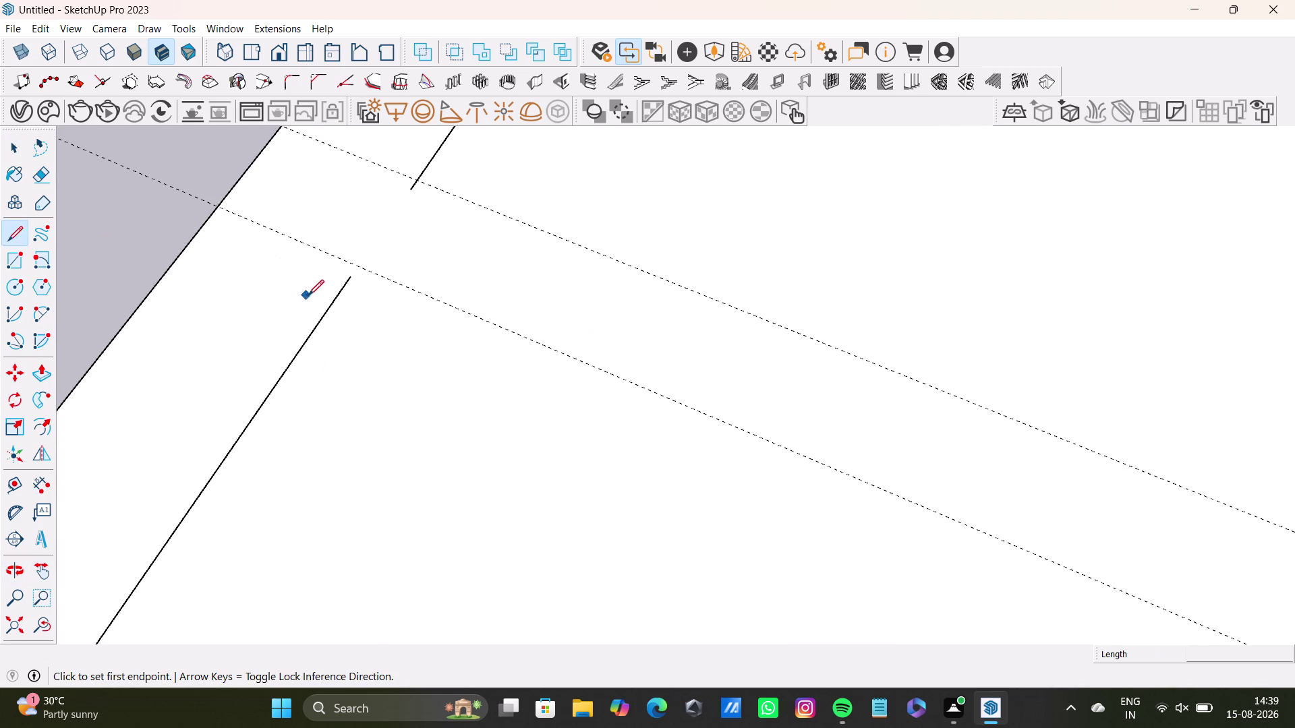
Delete the short stray wall stub near the slab's top-left area.
click(345, 284)
click(362, 265)
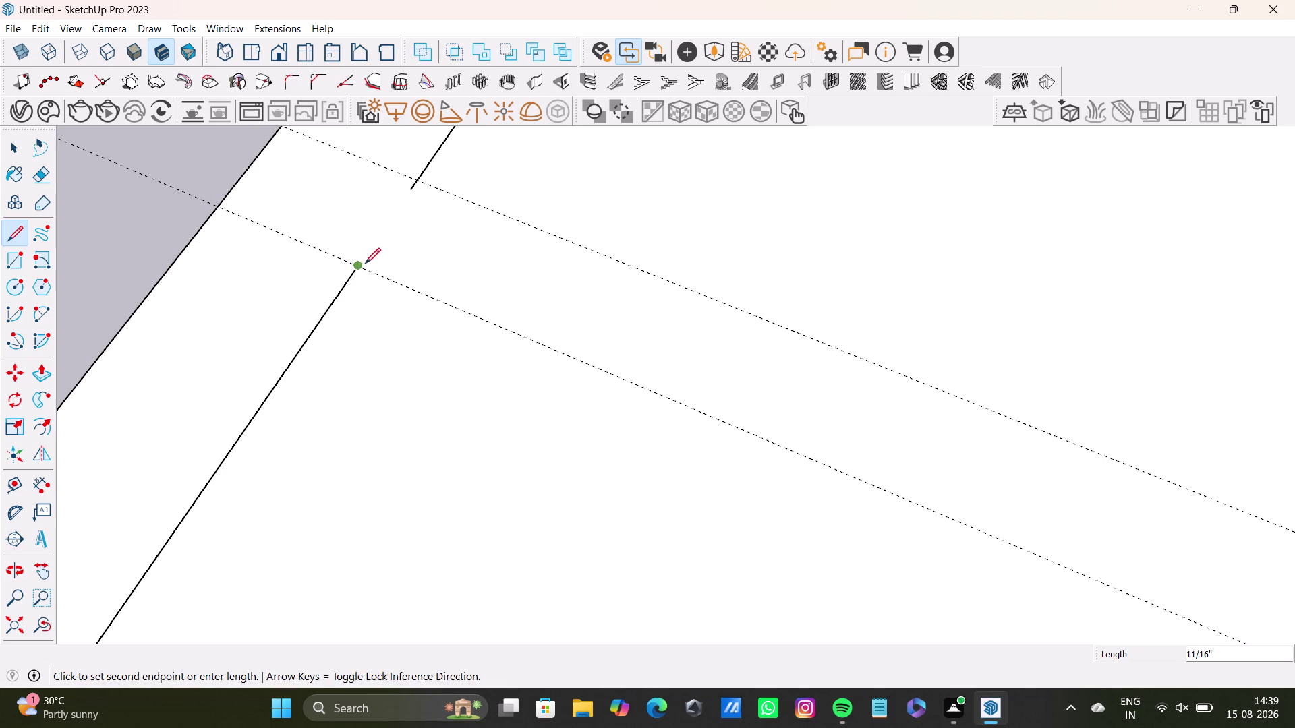
key(space)
click(424, 173)
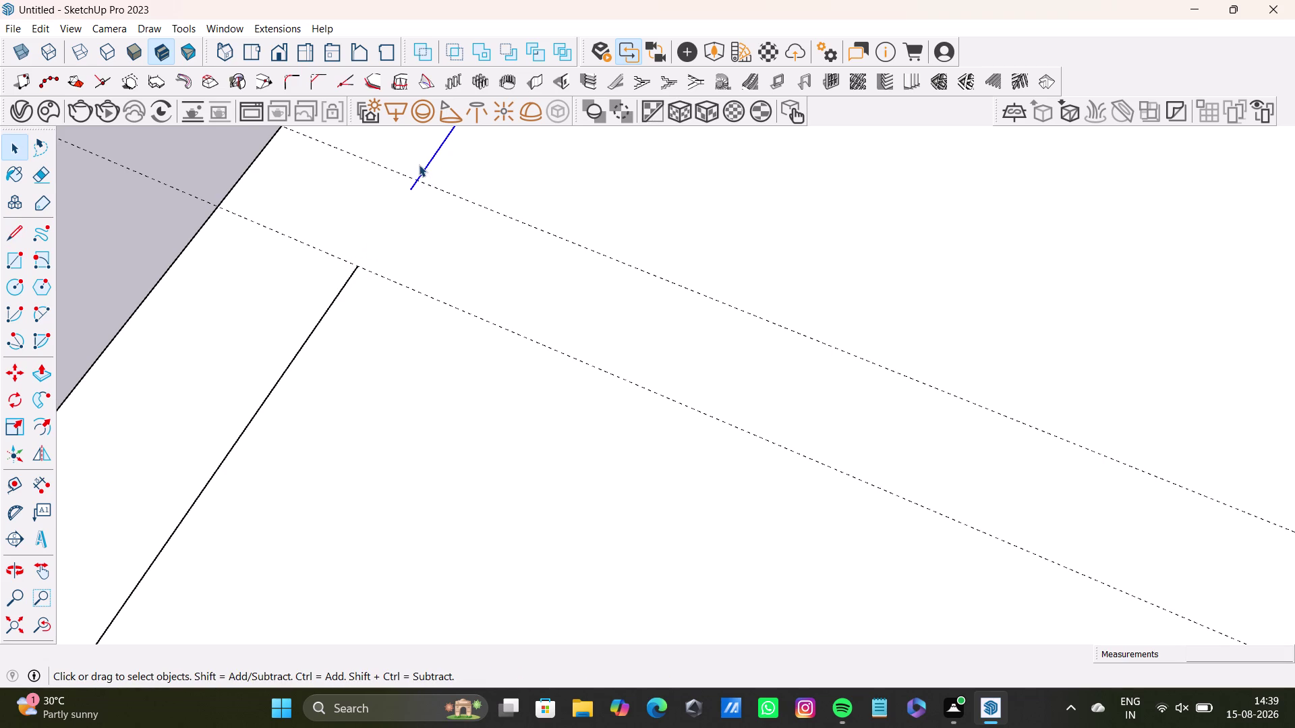
key(Delete)
scroll(down, 3)
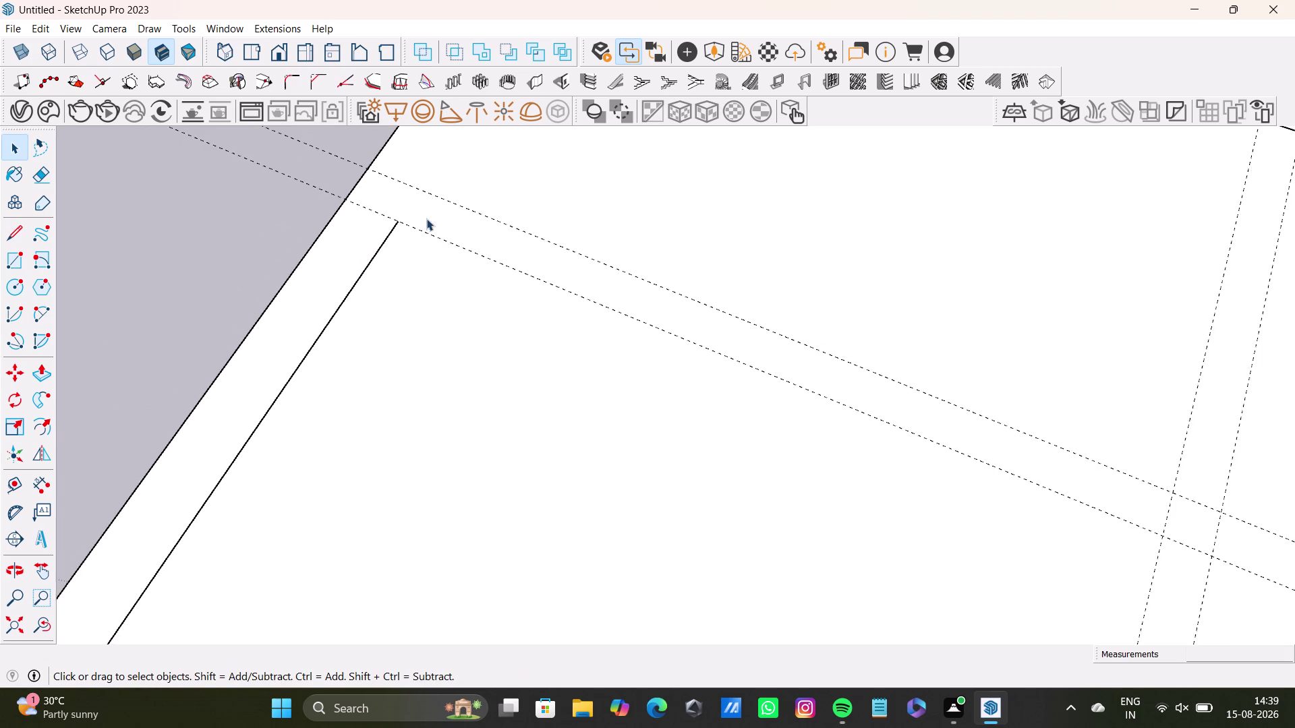
scroll(down, 3)
middle_drag(427, 209, 401, 474)
Orbit the view around the left wall junction at the top-left slab corner.
middle_drag(413, 456, 487, 419)
key(ctrl+z)
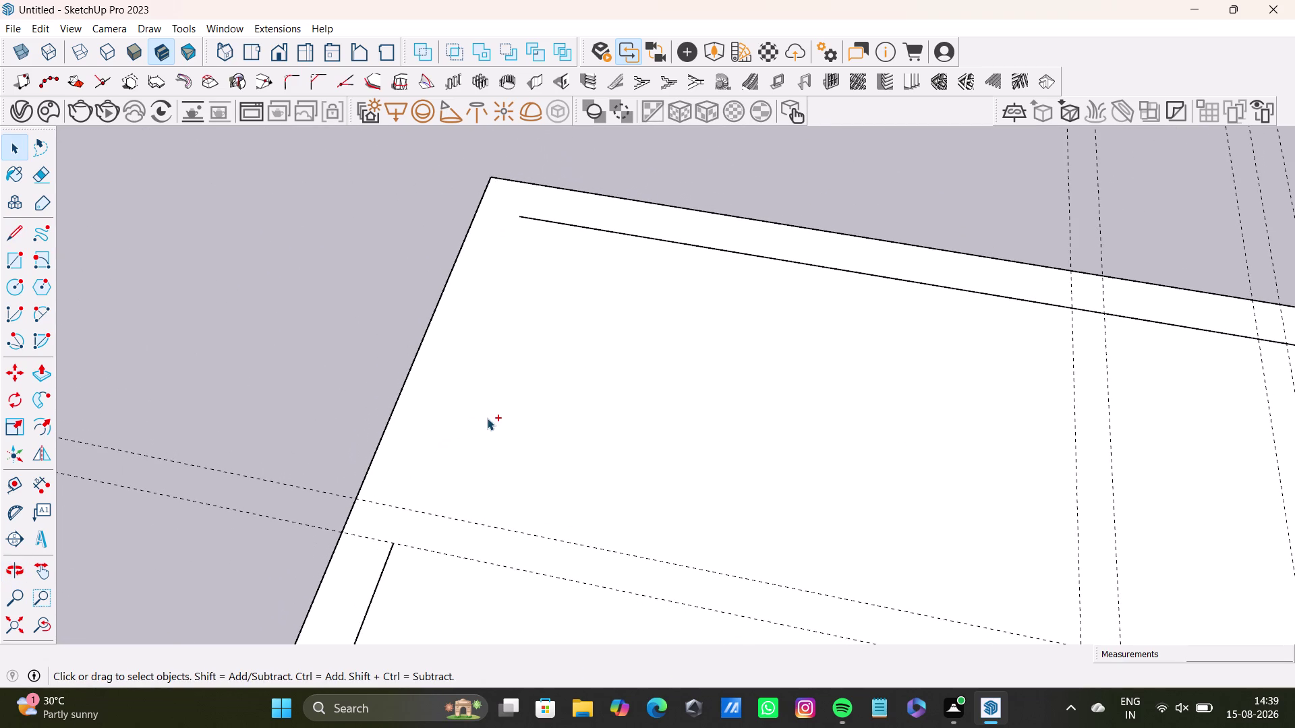
scroll(down, 3)
scroll(down, 3)
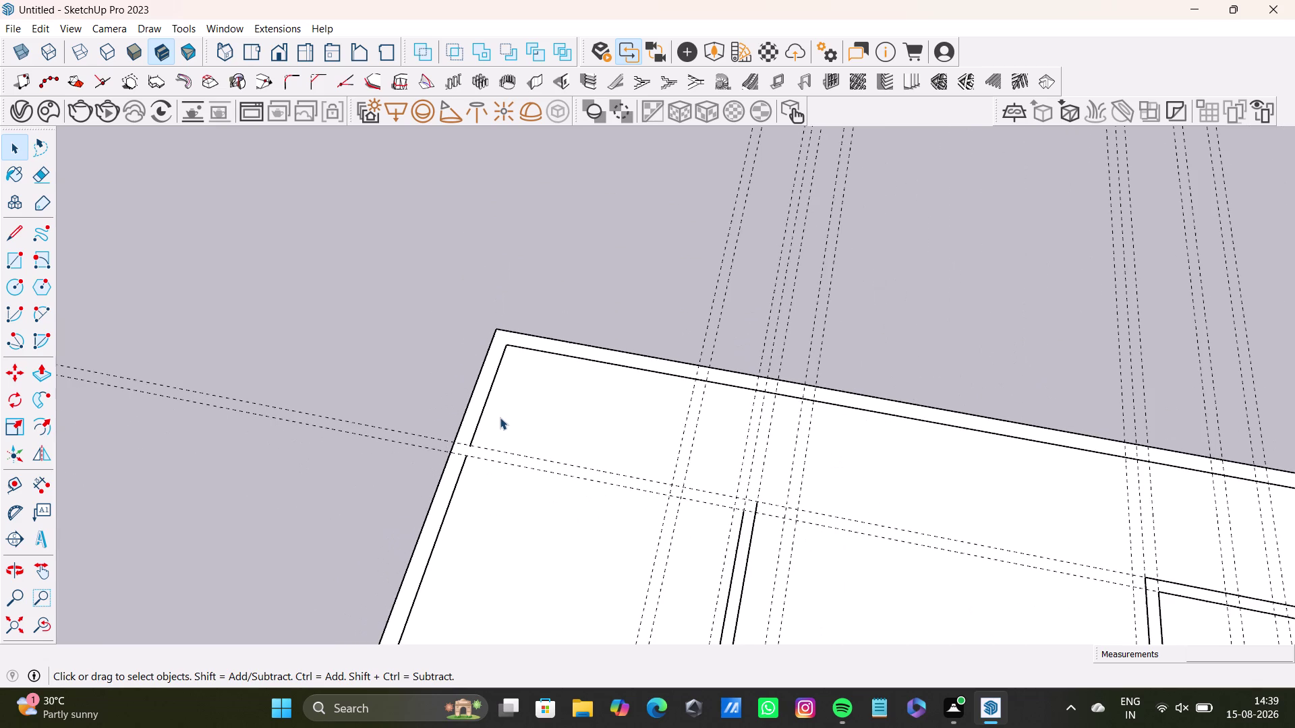
scroll(up, 3)
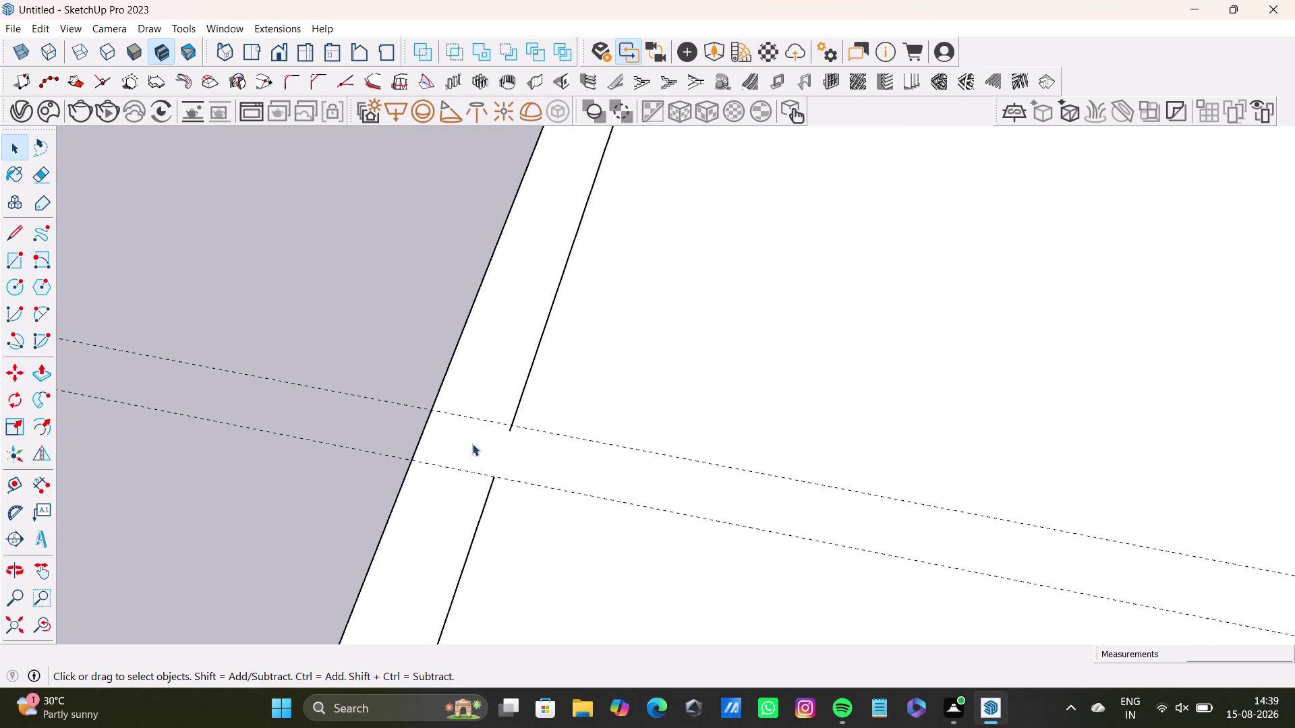
scroll(up, 3)
middle_drag(542, 431, 642, 481)
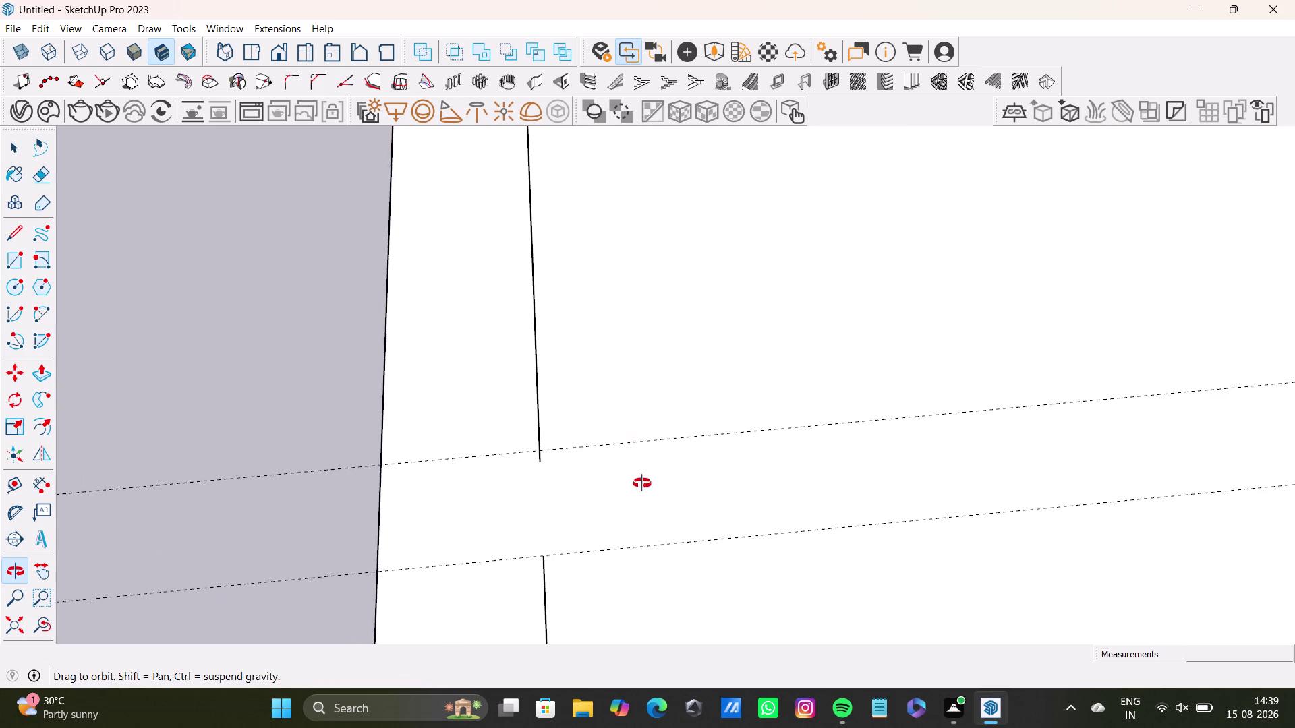
middle_drag(642, 480, 497, 434)
scroll(up, 3)
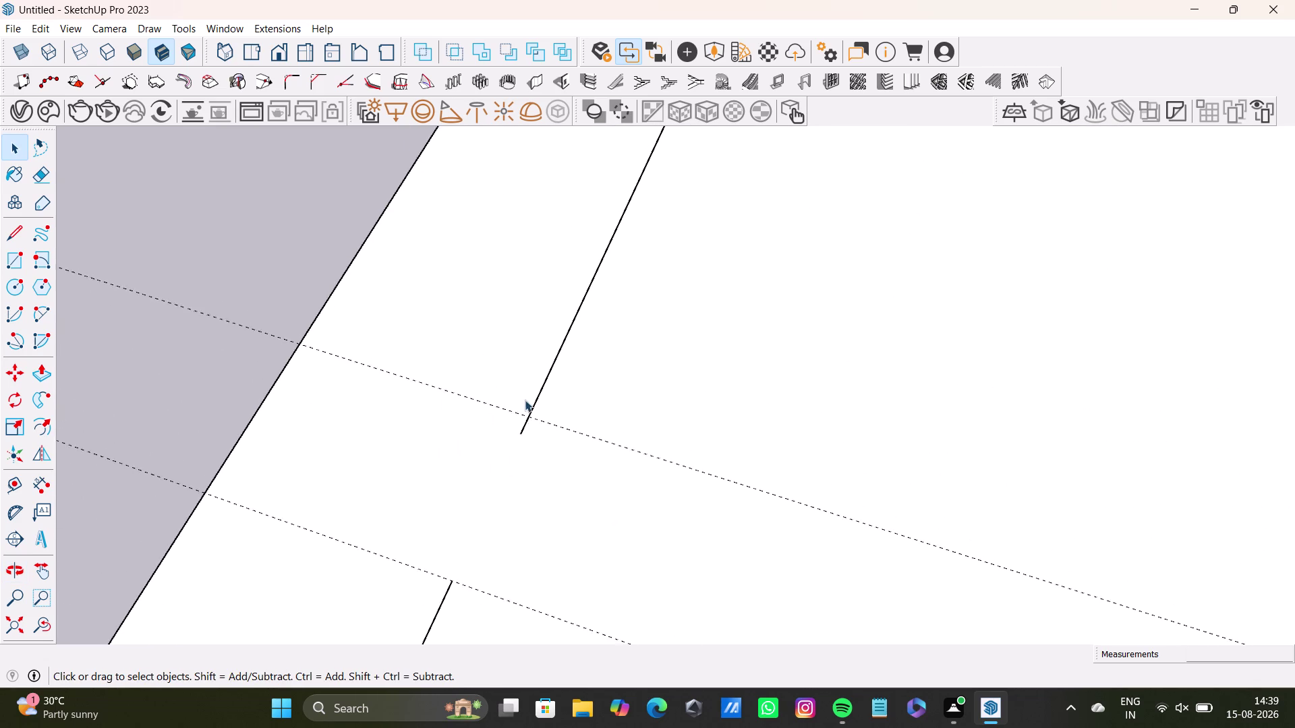
scroll(up, 3)
Select and erase the inner left wall edge segment above the guide.
click(530, 438)
double_click(524, 436)
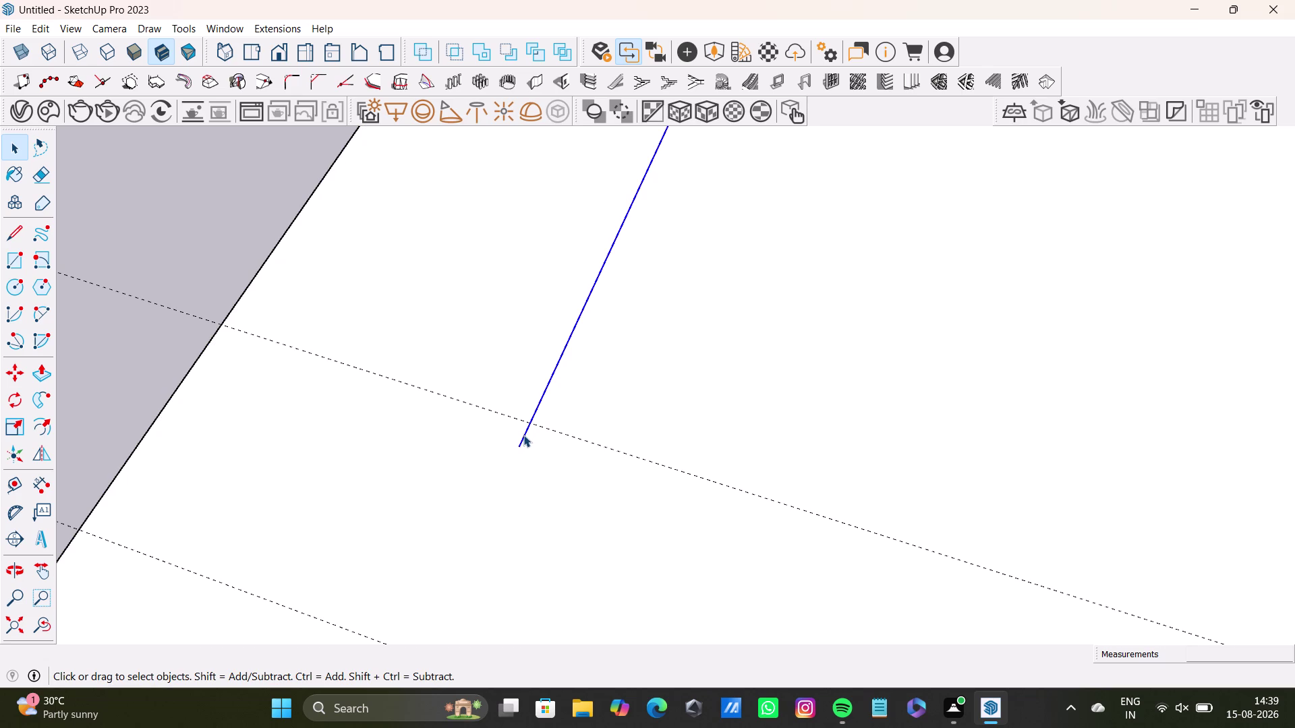
scroll(down, 3)
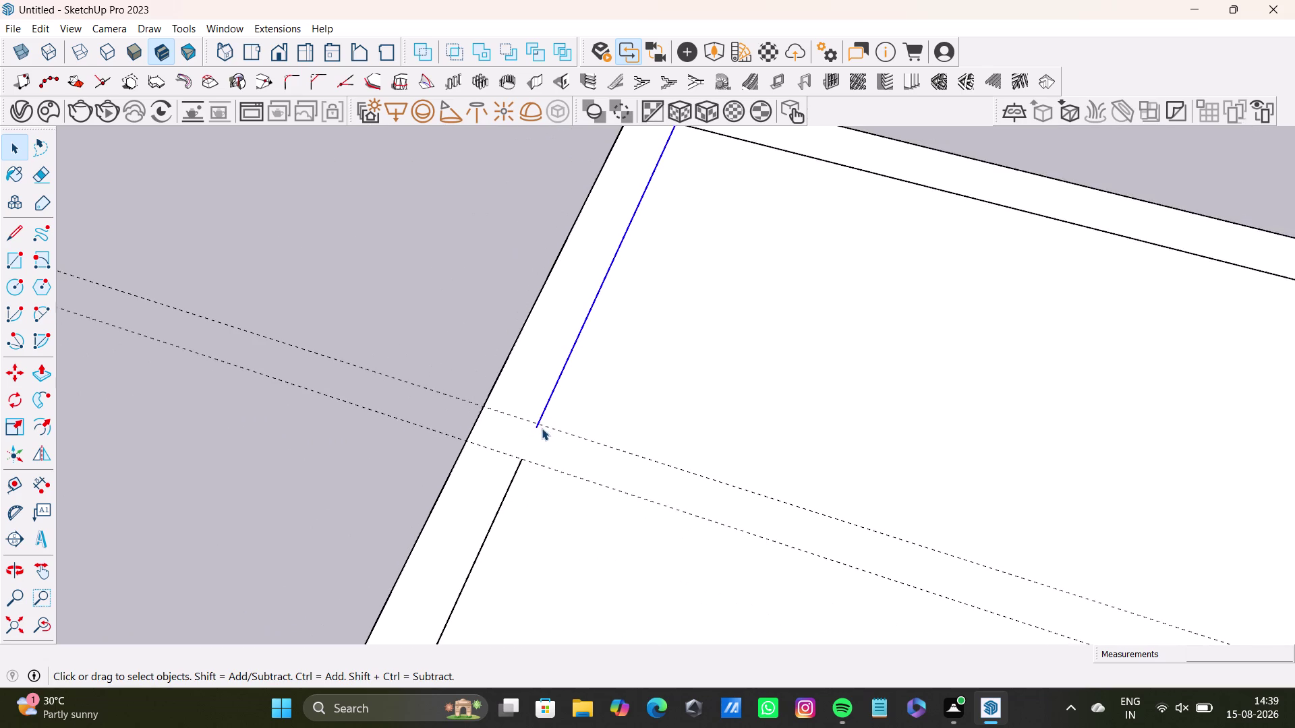
scroll(down, 3)
middle_drag(548, 420, 595, 376)
middle_drag(569, 397, 637, 403)
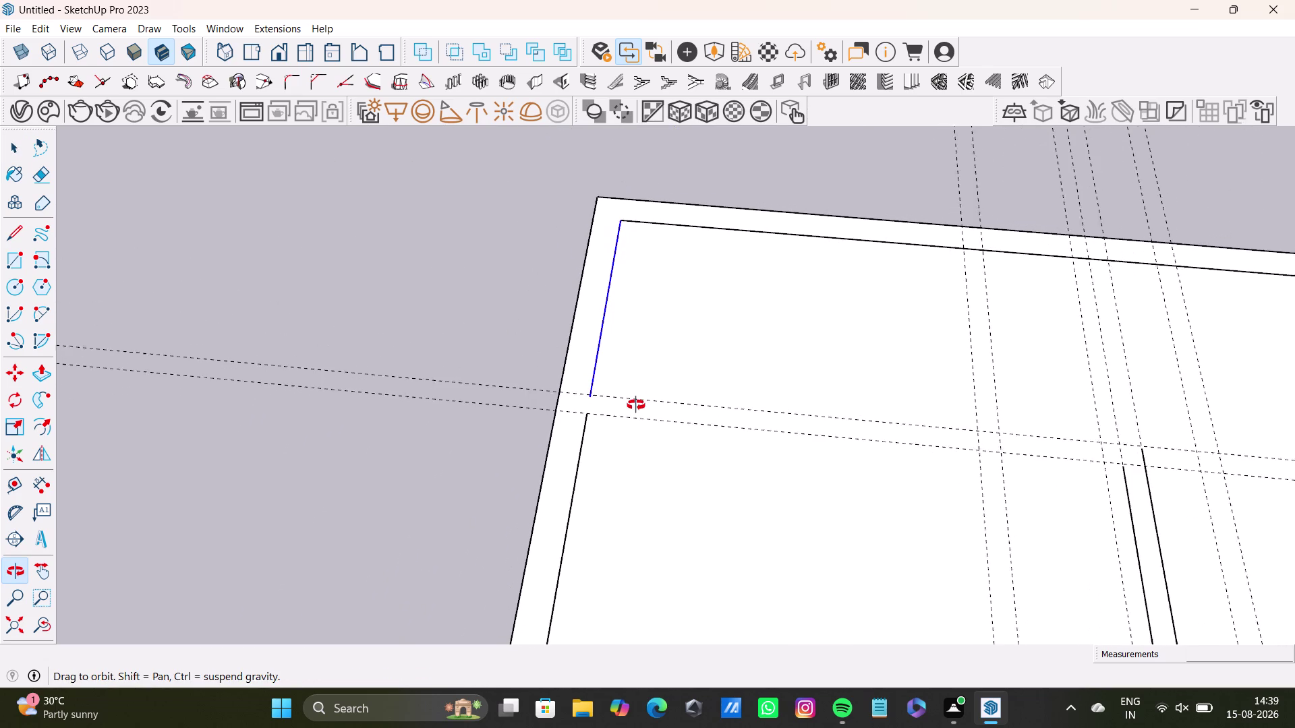
middle_drag(637, 403, 627, 463)
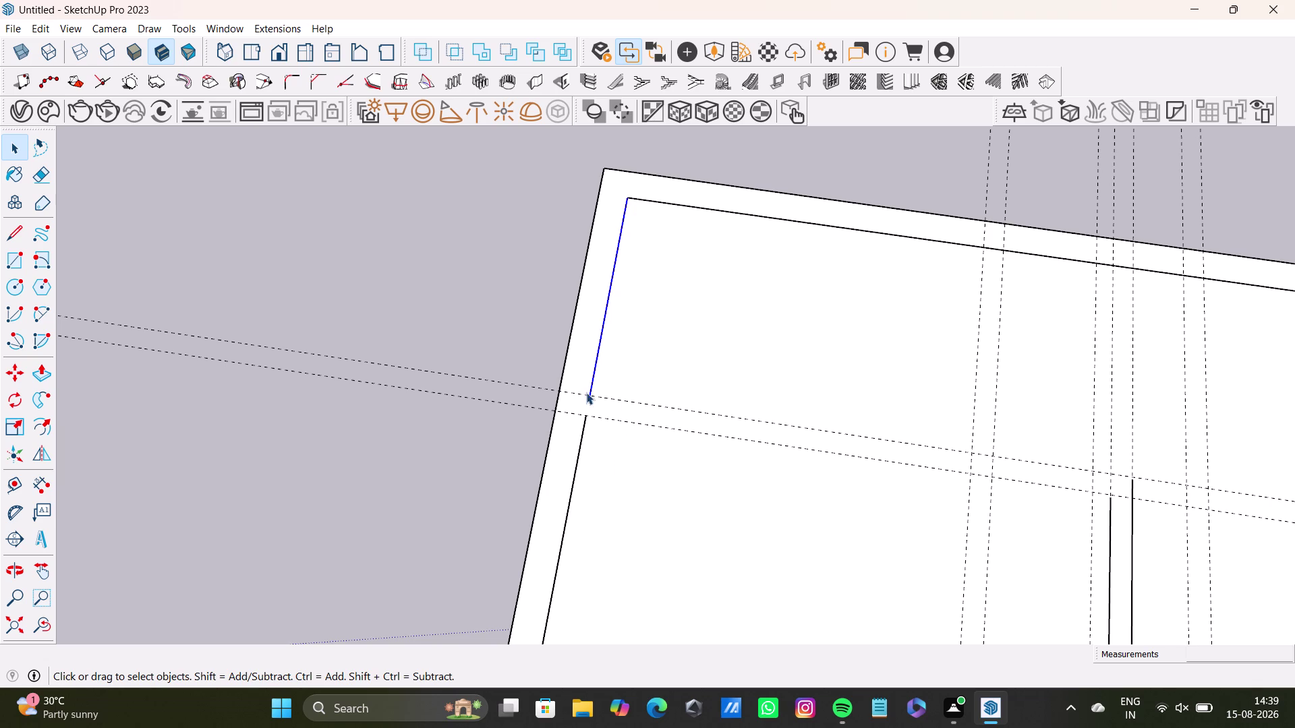
key(Delete)
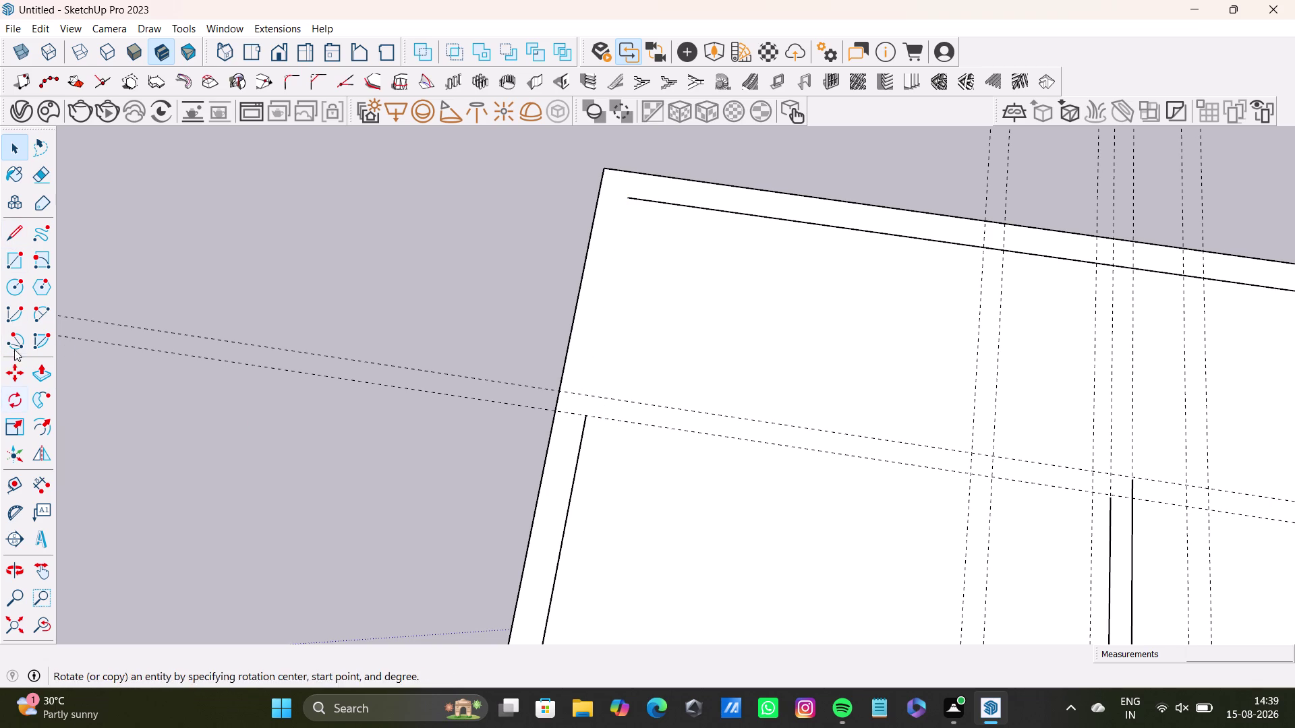
Draw a green-axis wall edge from the guide crossing to the top inner corner.
click(10, 233)
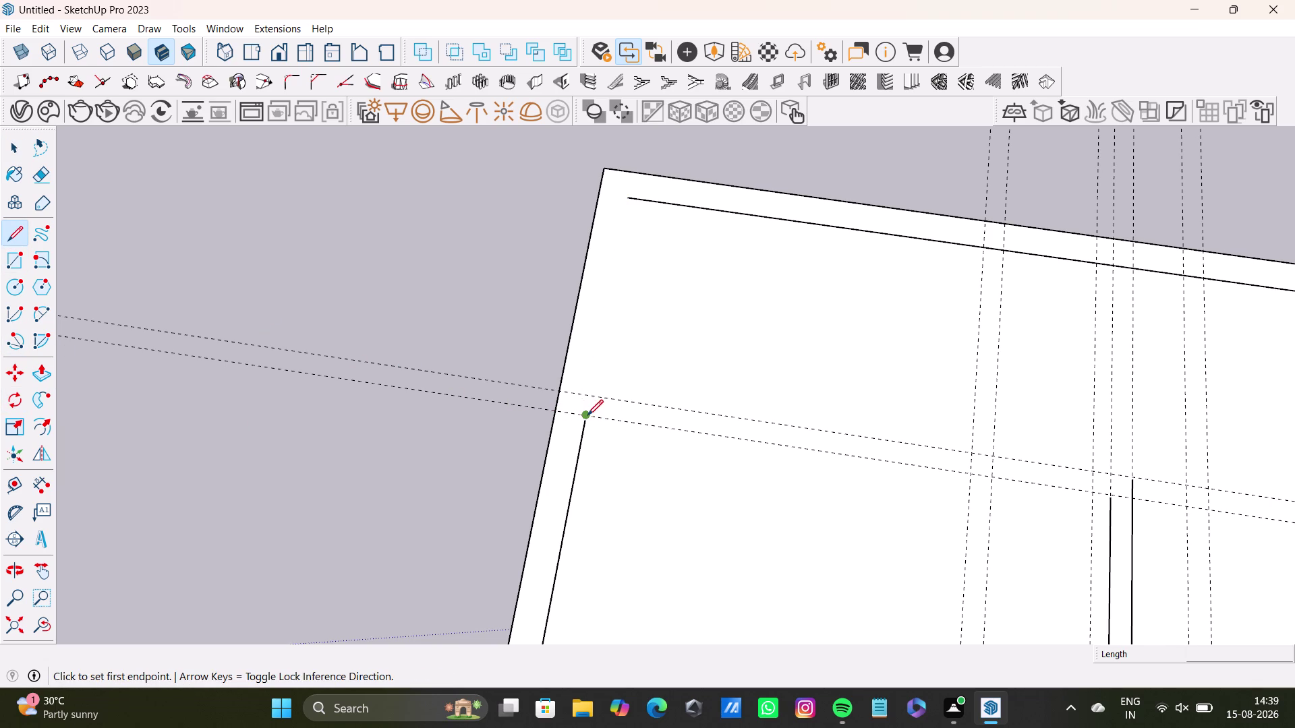
click(588, 415)
key(Left)
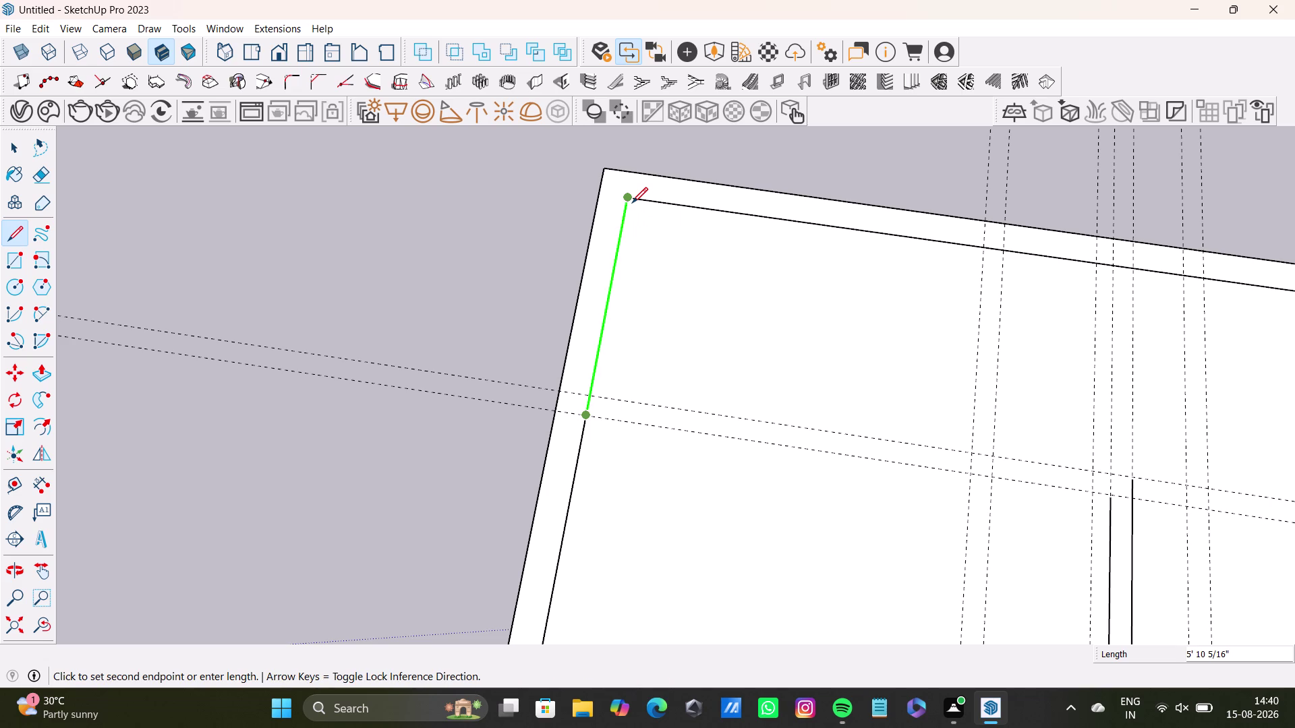
scroll(up, 3)
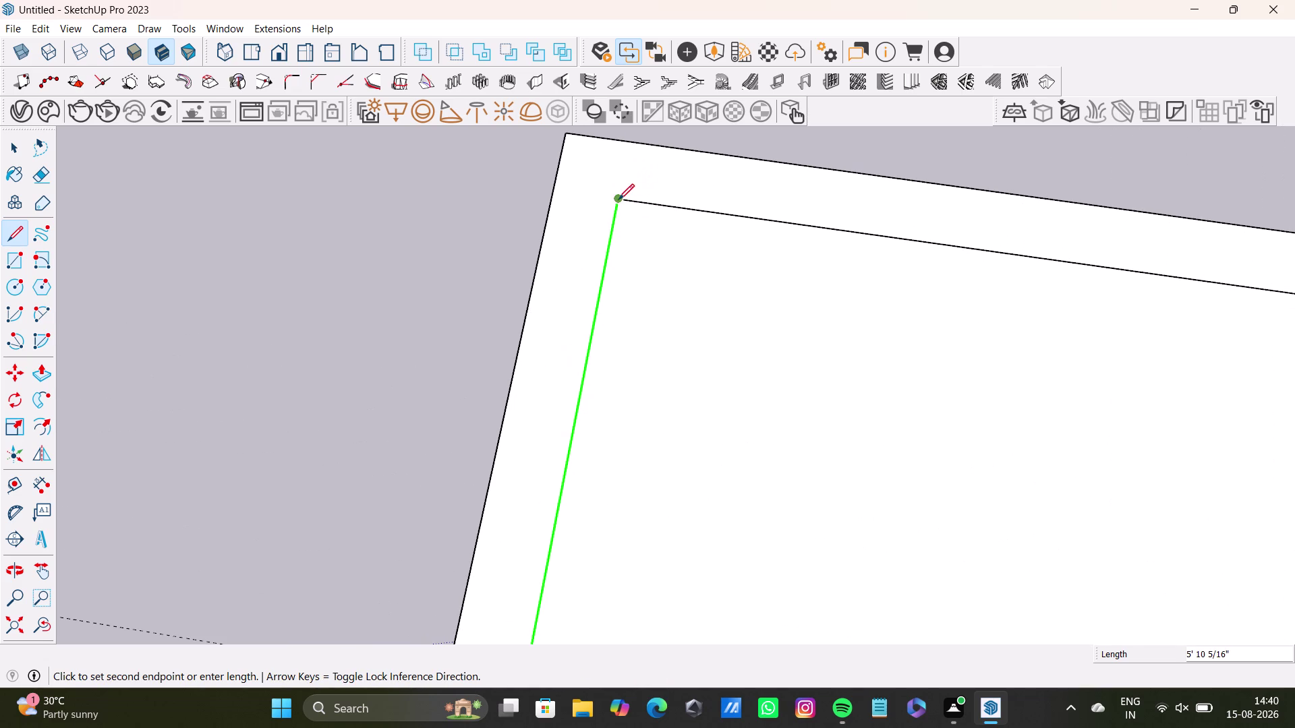
click(617, 200)
key(space)
Move the view down the left wall to the lower left junction.
scroll(down, 3)
middle_drag(714, 429, 659, 283)
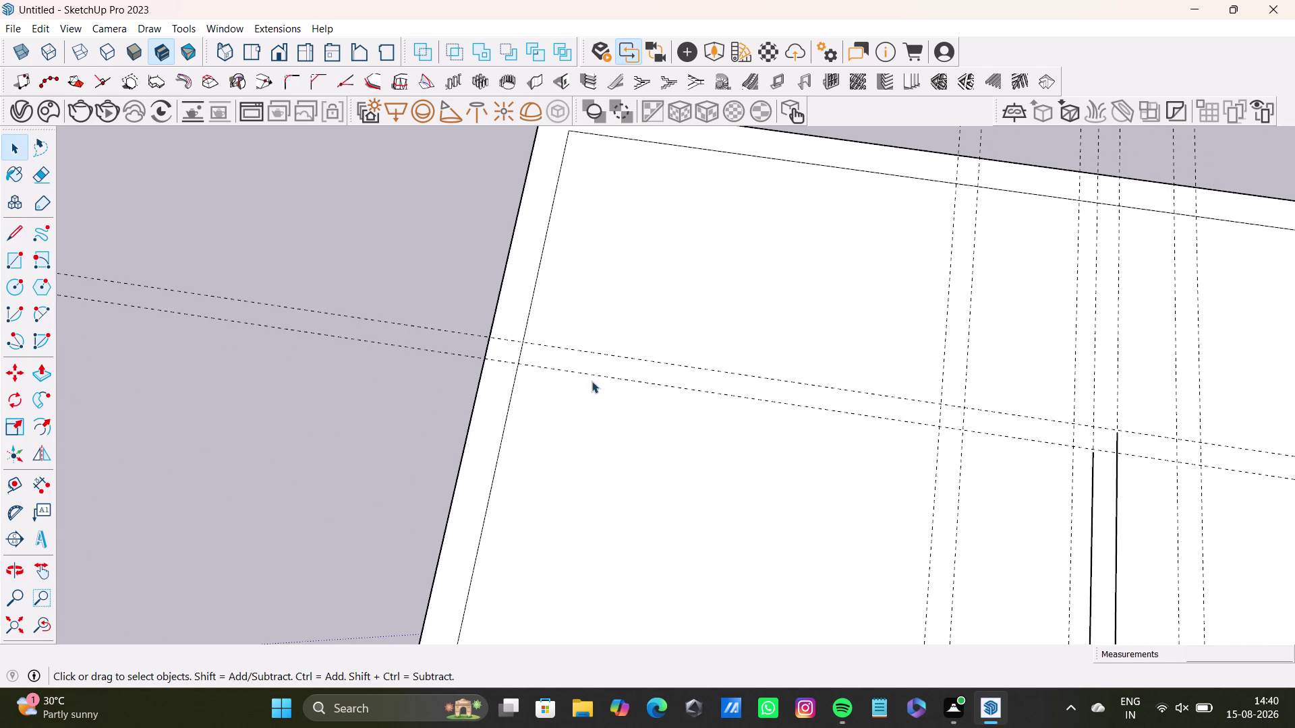
middle_drag(594, 400, 668, 406)
middle_drag(657, 432, 607, 516)
middle_drag(606, 515, 613, 328)
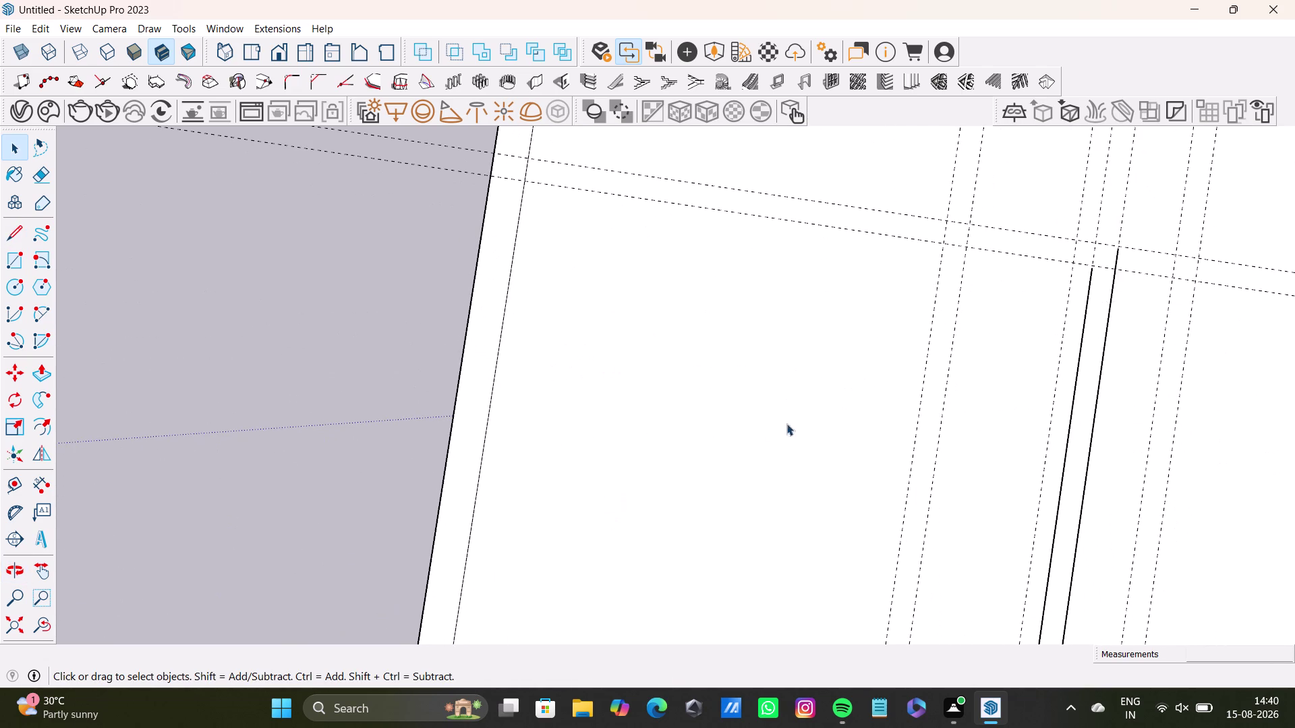
middle_drag(616, 424, 624, 479)
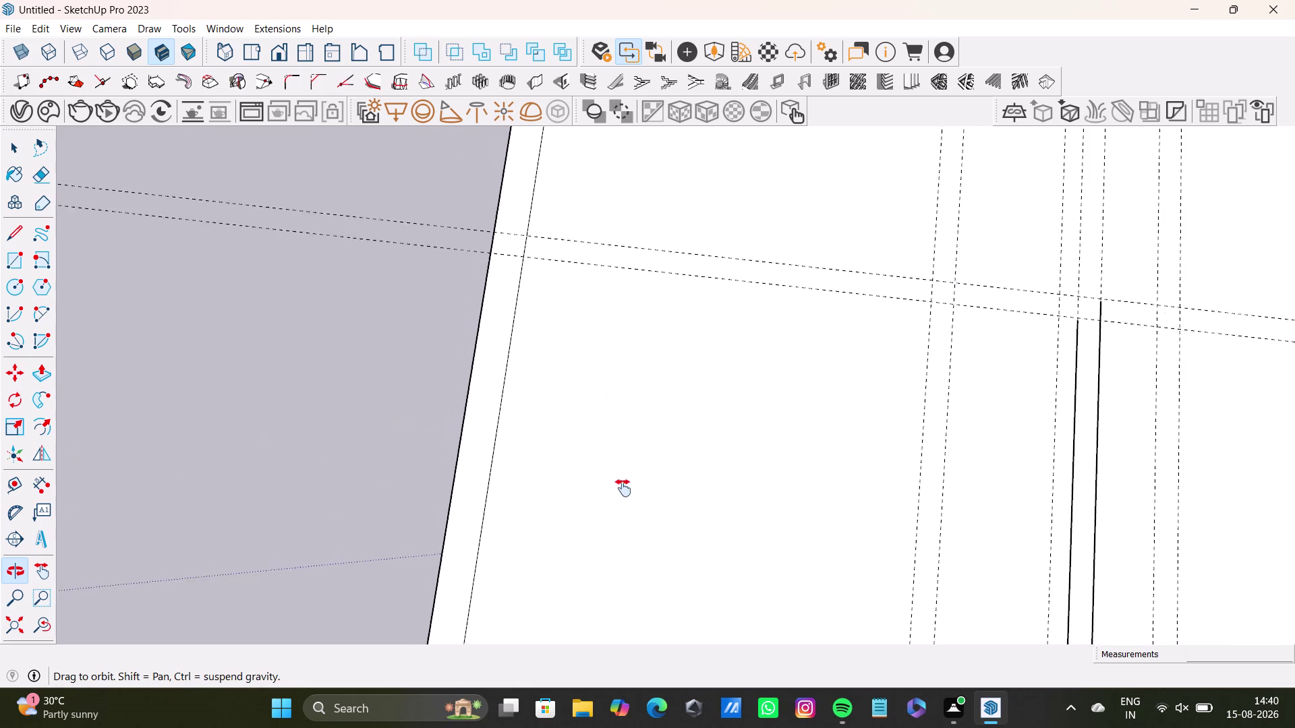
middle_drag(625, 480, 618, 562)
click(11, 235)
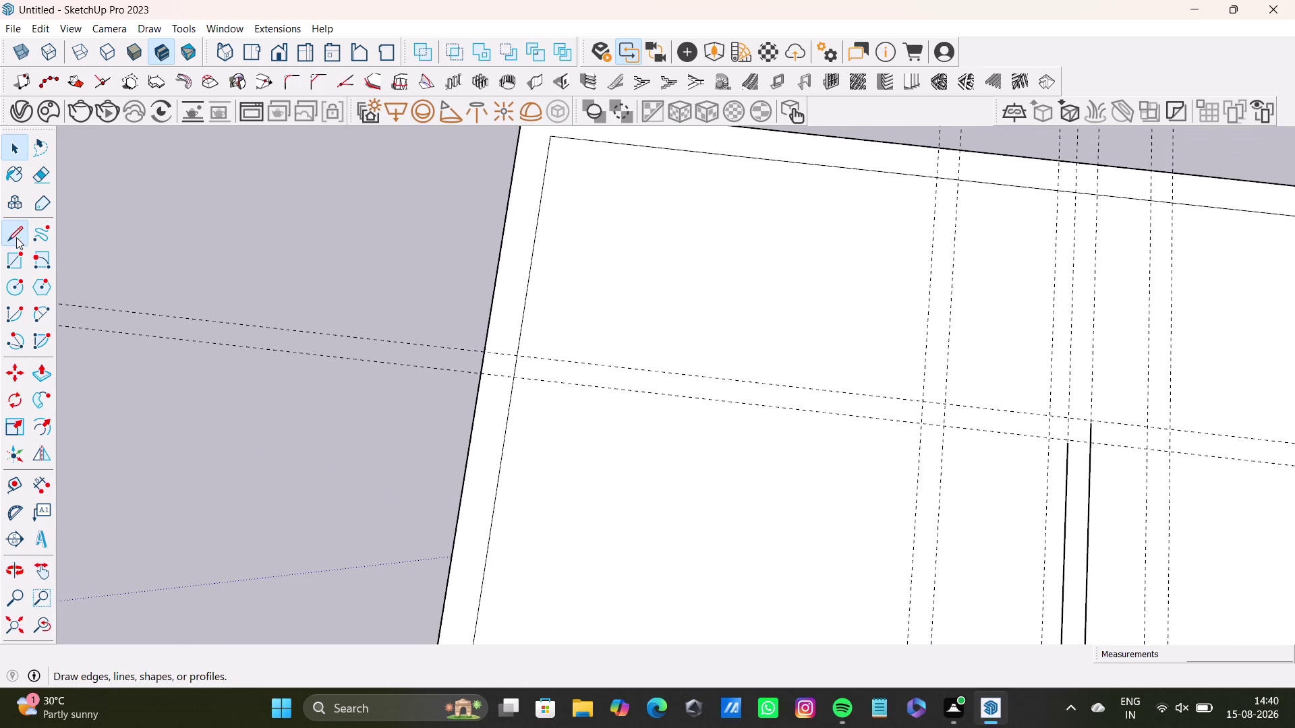
scroll(up, 3)
click(547, 371)
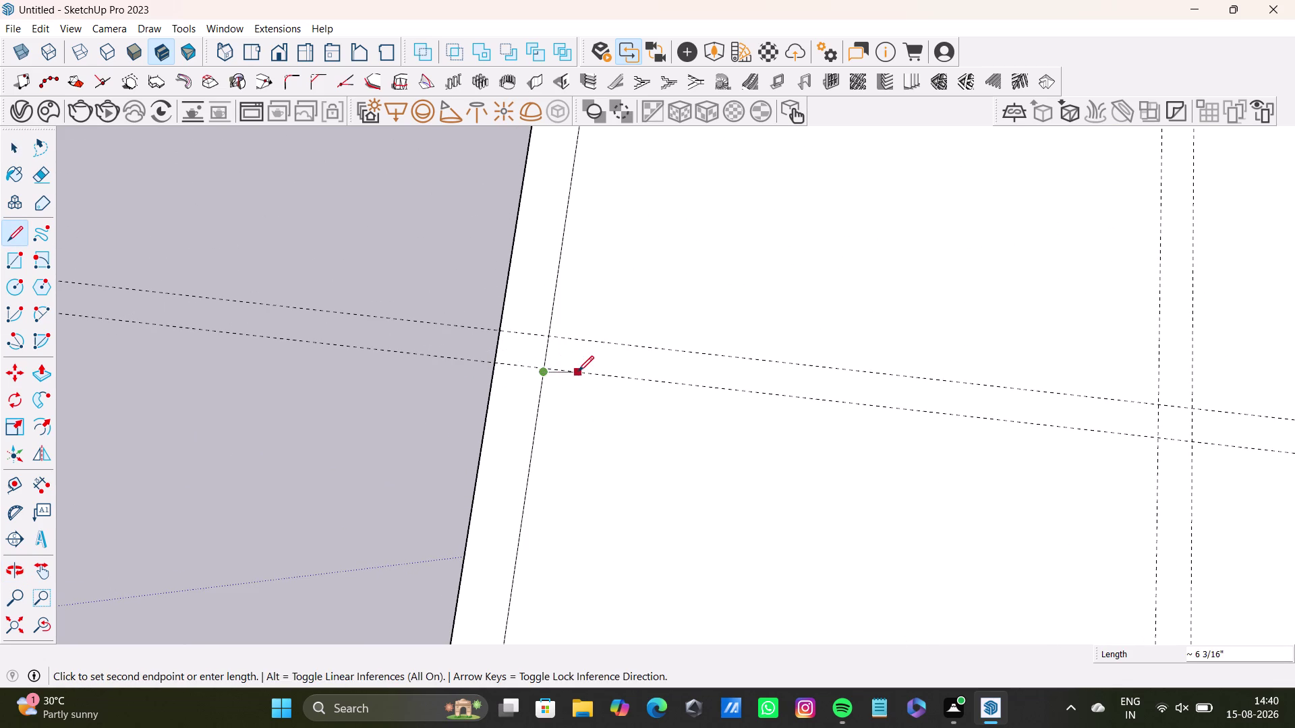
key(space)
Trace a wall edge along the guide line, ending at the cross-wall corner.
click(11, 234)
scroll(up, 3)
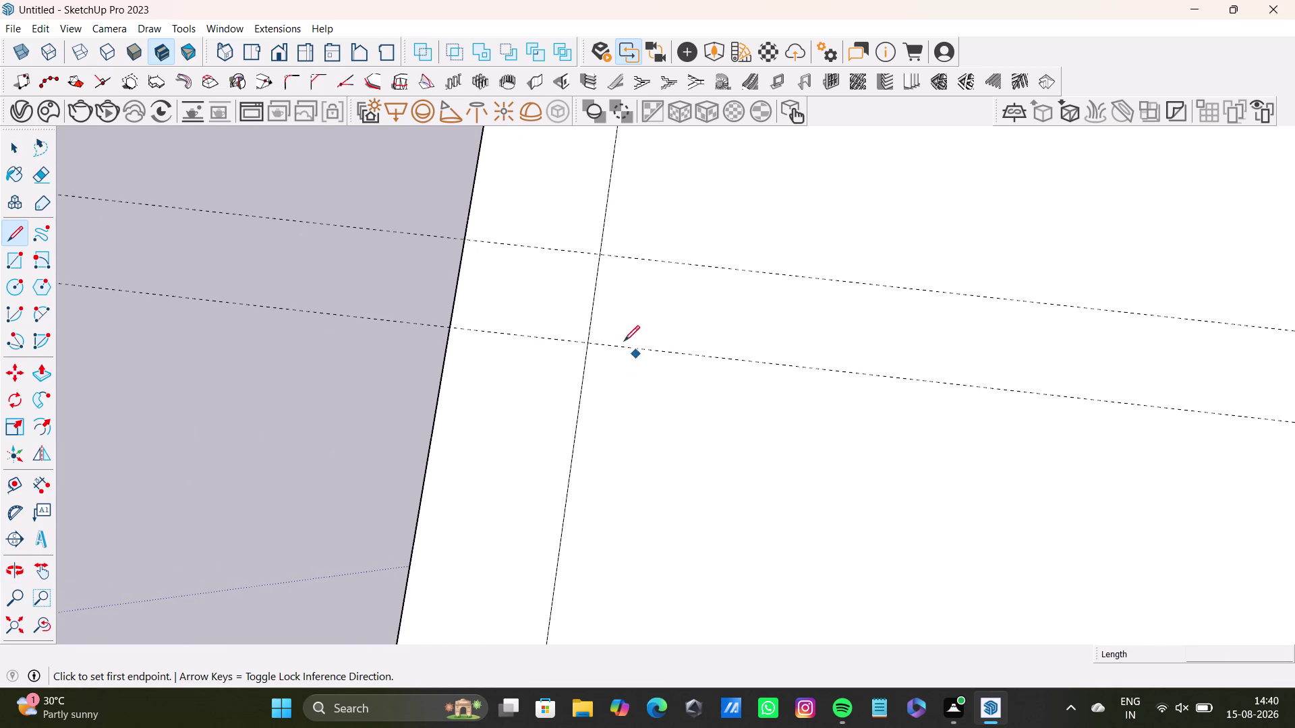
drag(586, 343, 598, 344)
key(Left)
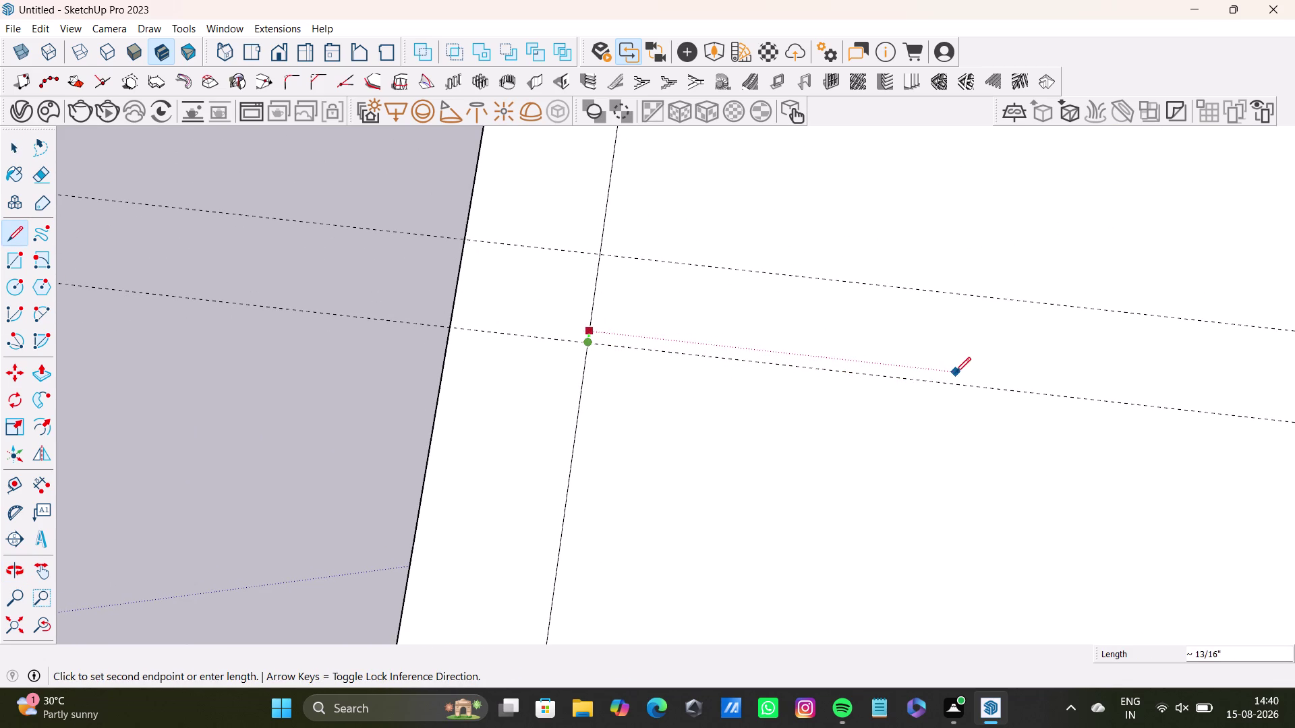
key(Right)
scroll(down, 3)
middle_drag(997, 396, 345, 379)
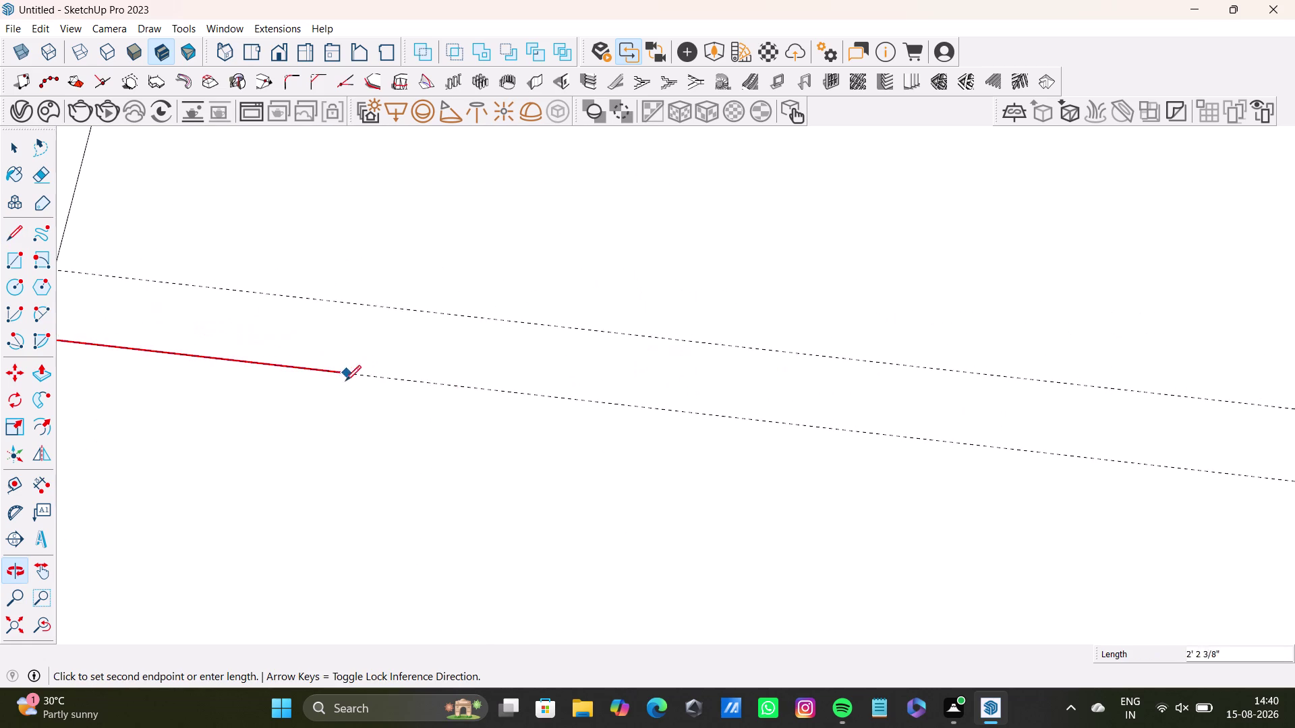
scroll(down, 3)
middle_drag(1057, 485, 641, 438)
scroll(down, 3)
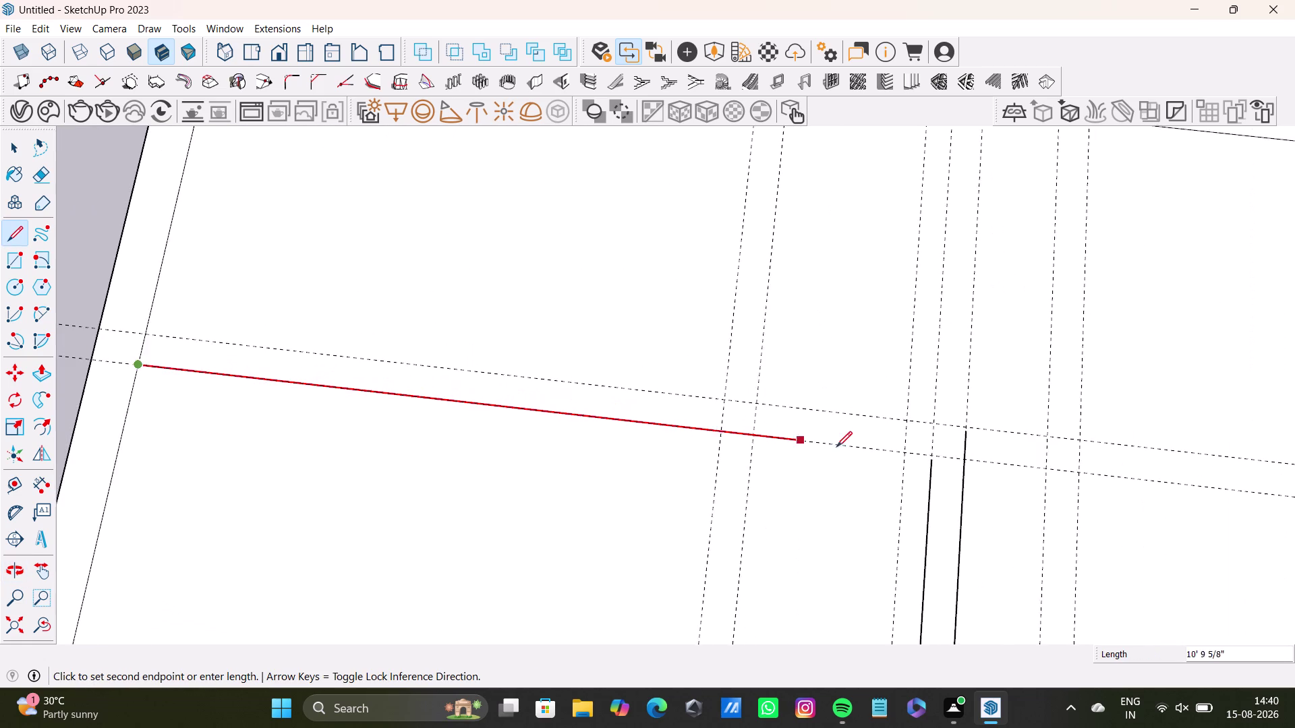
scroll(down, 3)
scroll(up, 3)
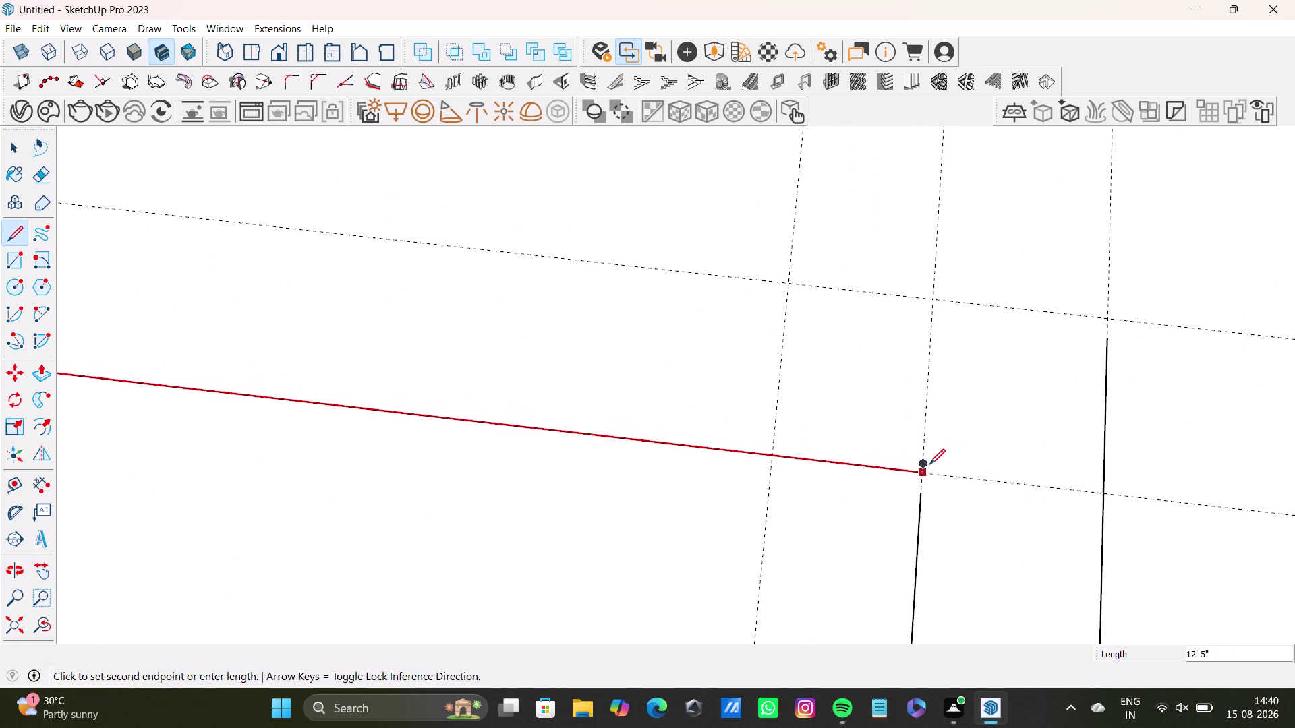
click(925, 471)
click(928, 497)
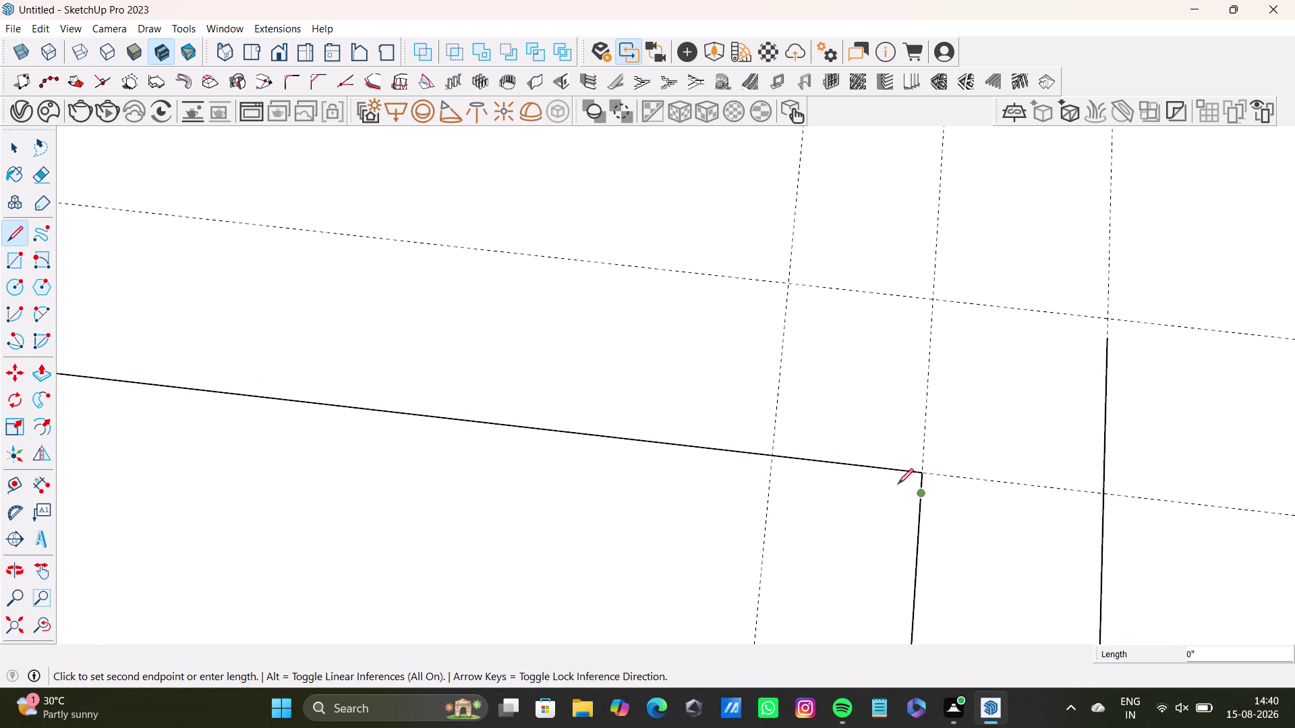
key(space)
Pan back toward the slab edge and start the second wall edge at the guide intersection.
scroll(down, 3)
middle_drag(720, 437, 947, 517)
scroll(down, 3)
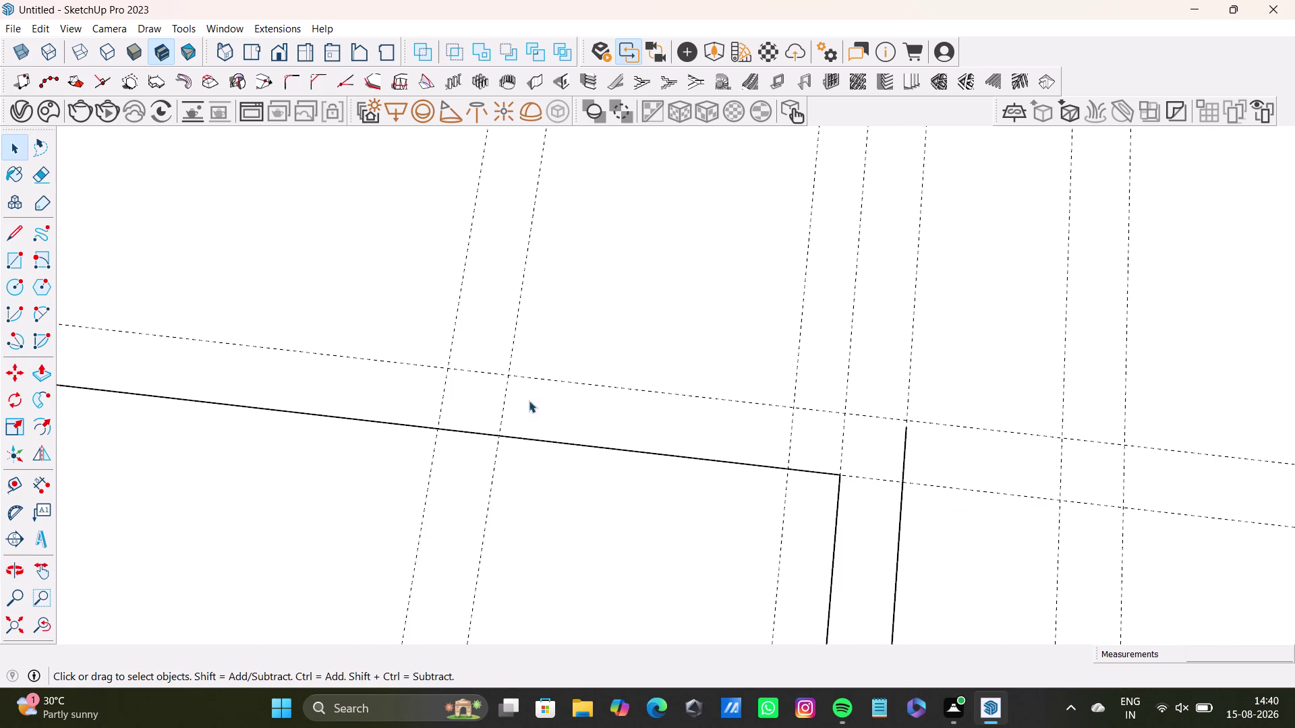
scroll(down, 3)
middle_drag(396, 387, 938, 482)
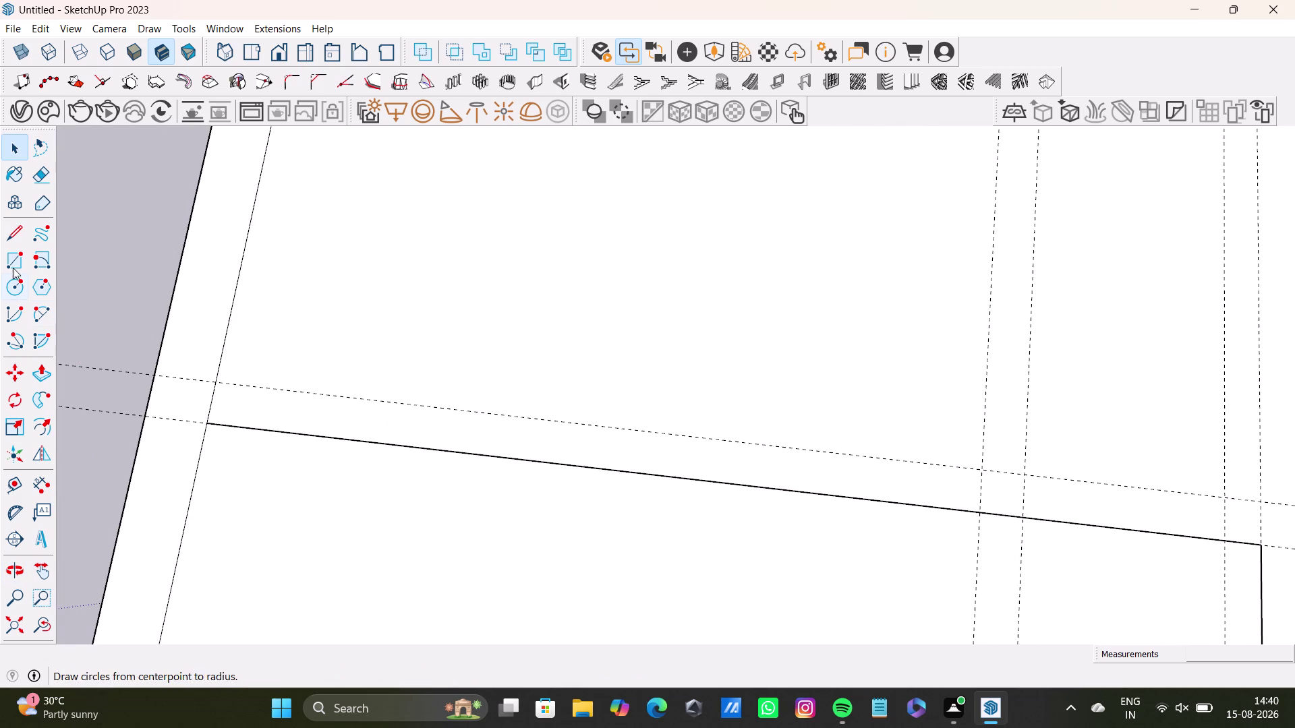
click(12, 224)
scroll(up, 3)
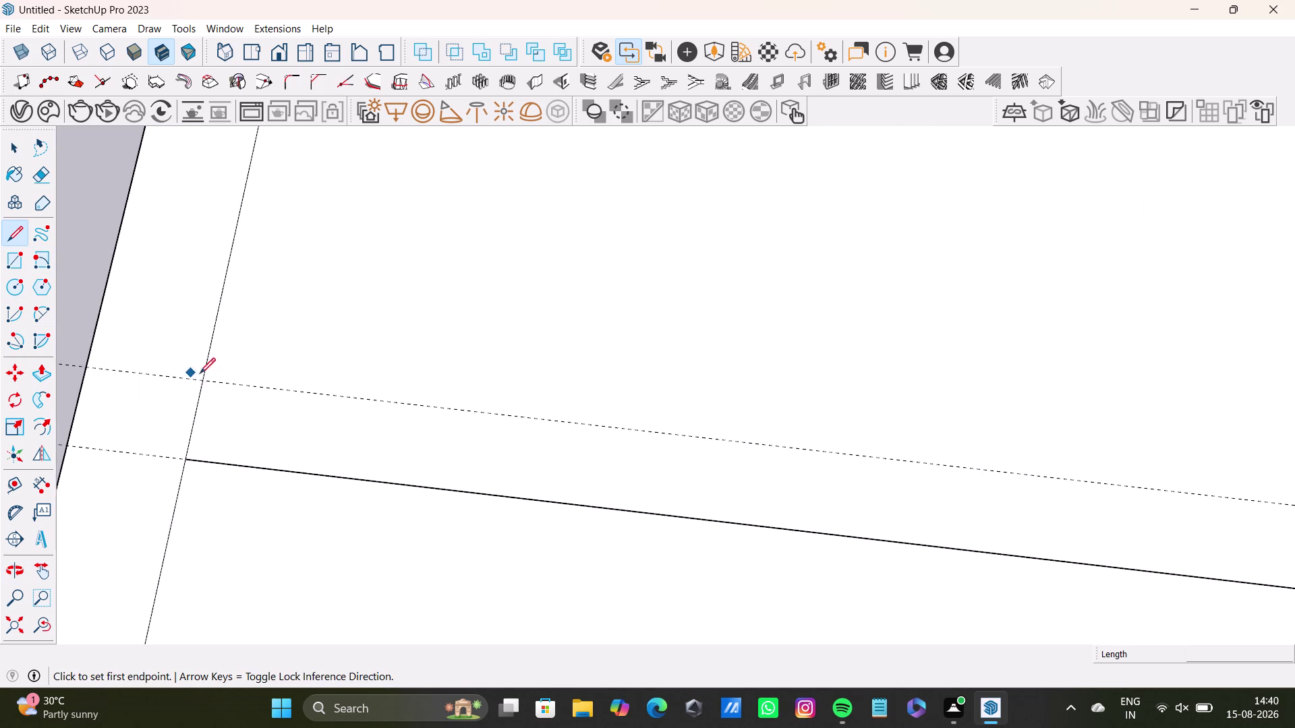
click(205, 381)
scroll(down, 3)
middle_drag(1002, 455, 246, 359)
scroll(down, 3)
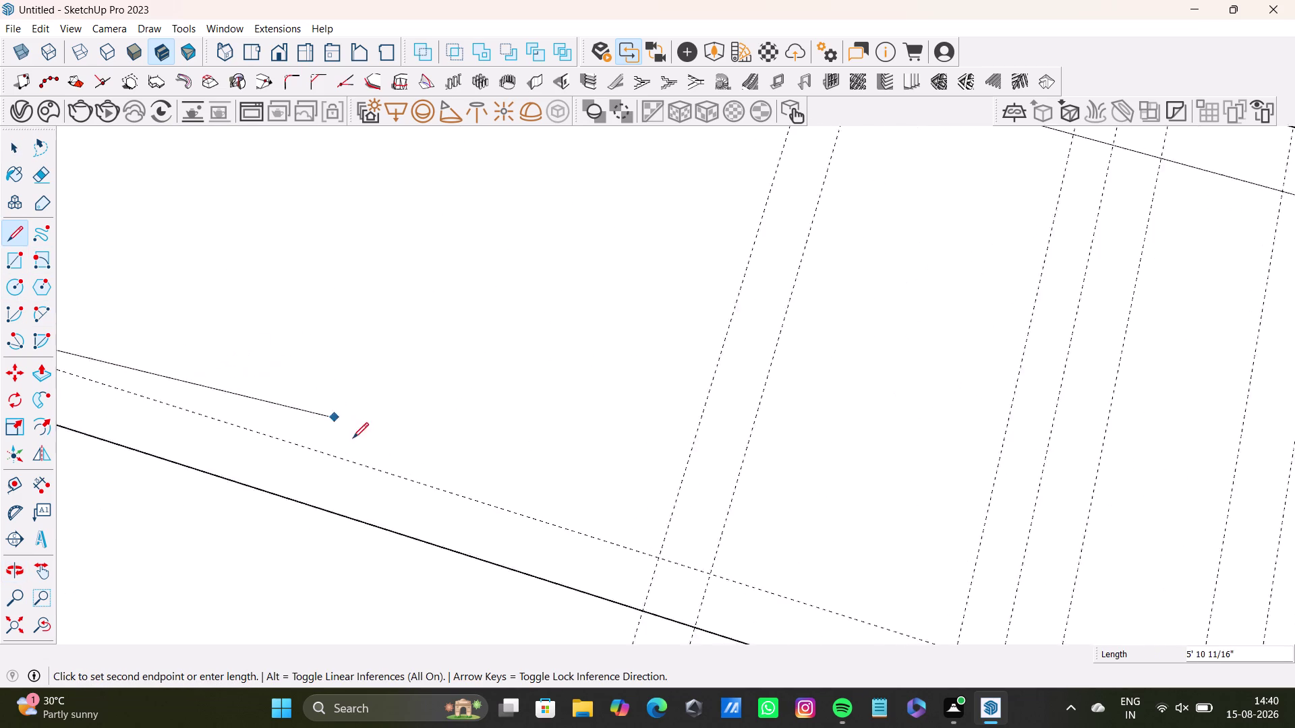
scroll(down, 3)
middle_drag(392, 457, 539, 420)
End the second edge at the cross-wall corner, closing the small junction gap.
scroll(up, 3)
scroll(down, 3)
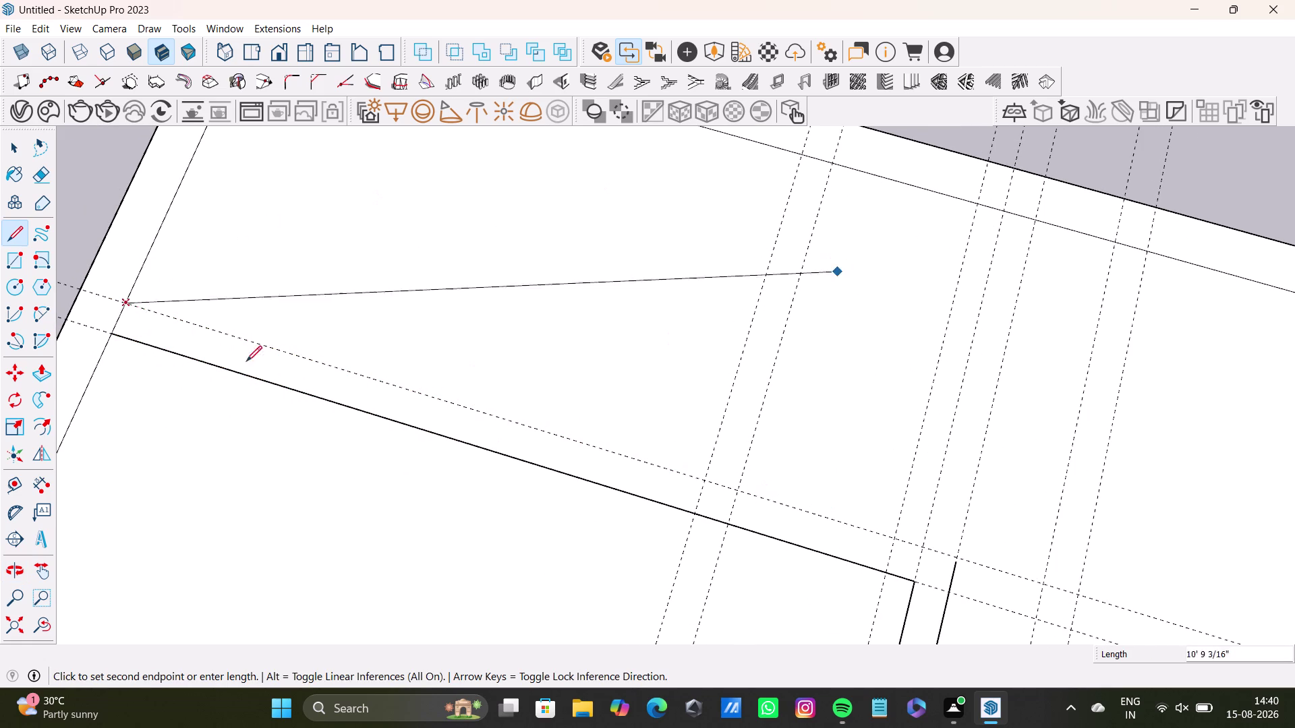
scroll(down, 3)
middle_drag(855, 521, 683, 430)
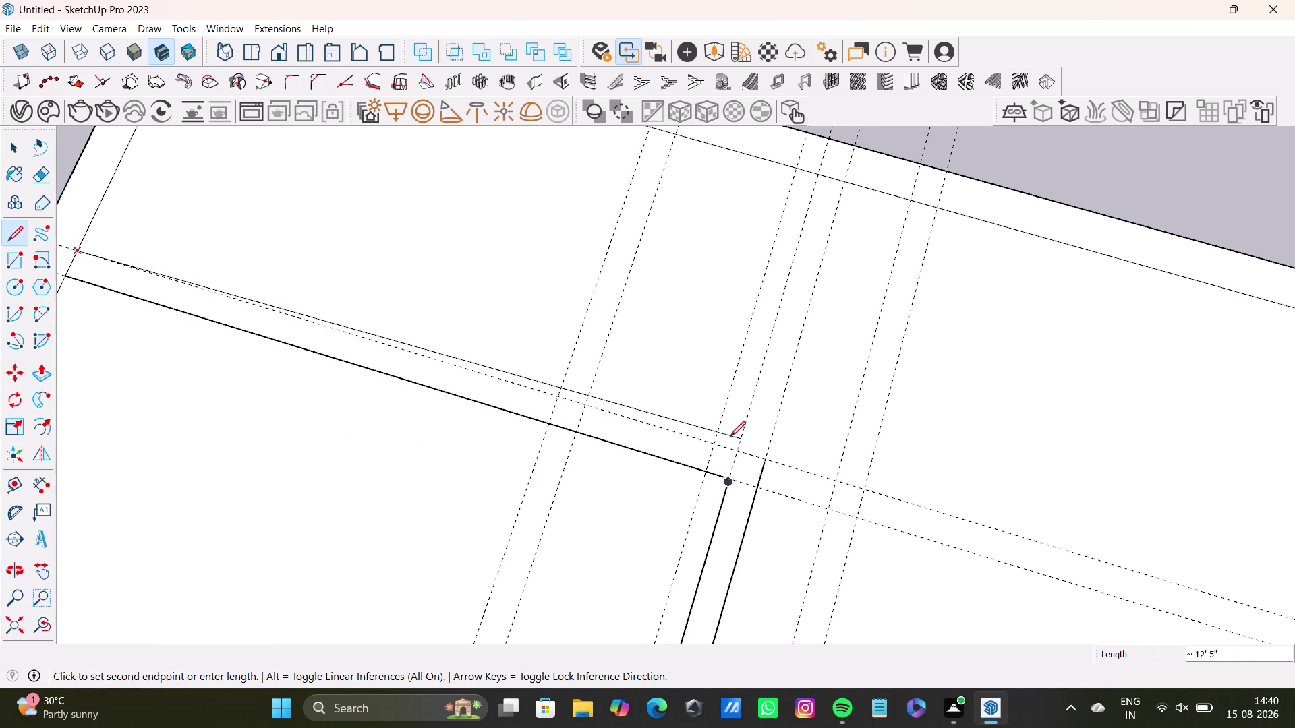
scroll(up, 3)
click(791, 468)
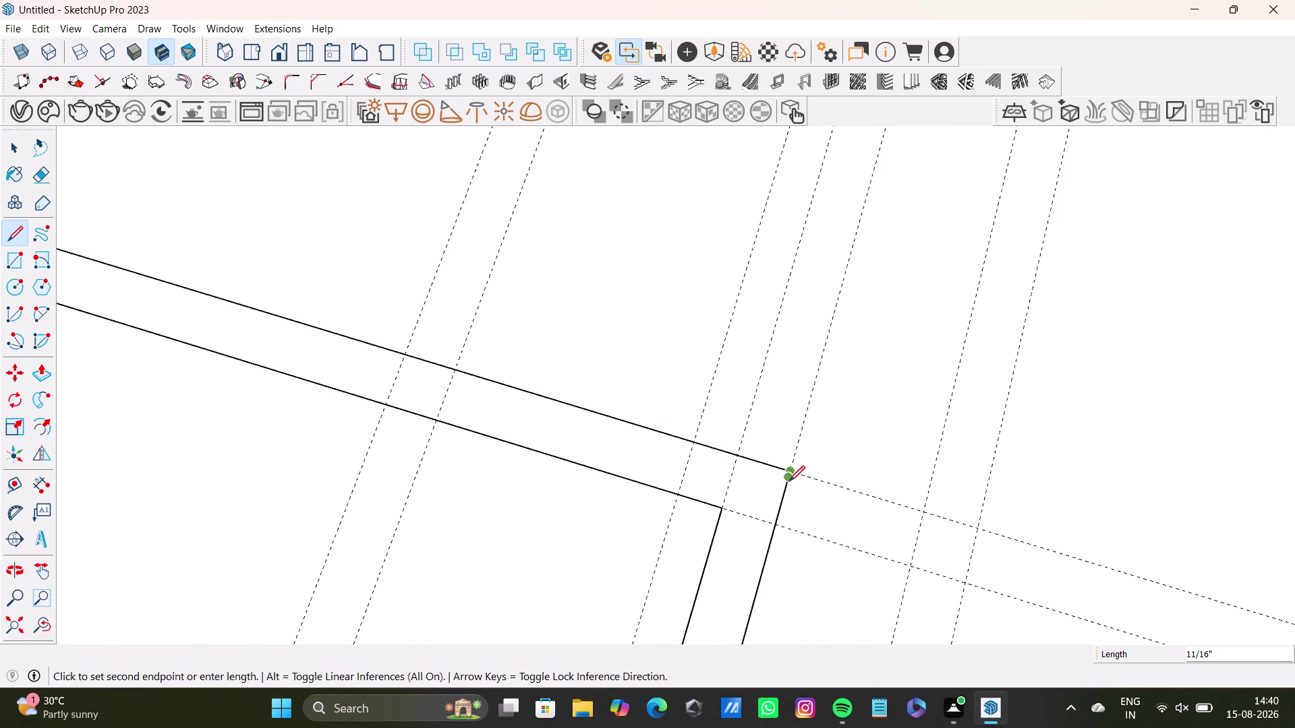
scroll(up, 3)
scroll(up, 3)
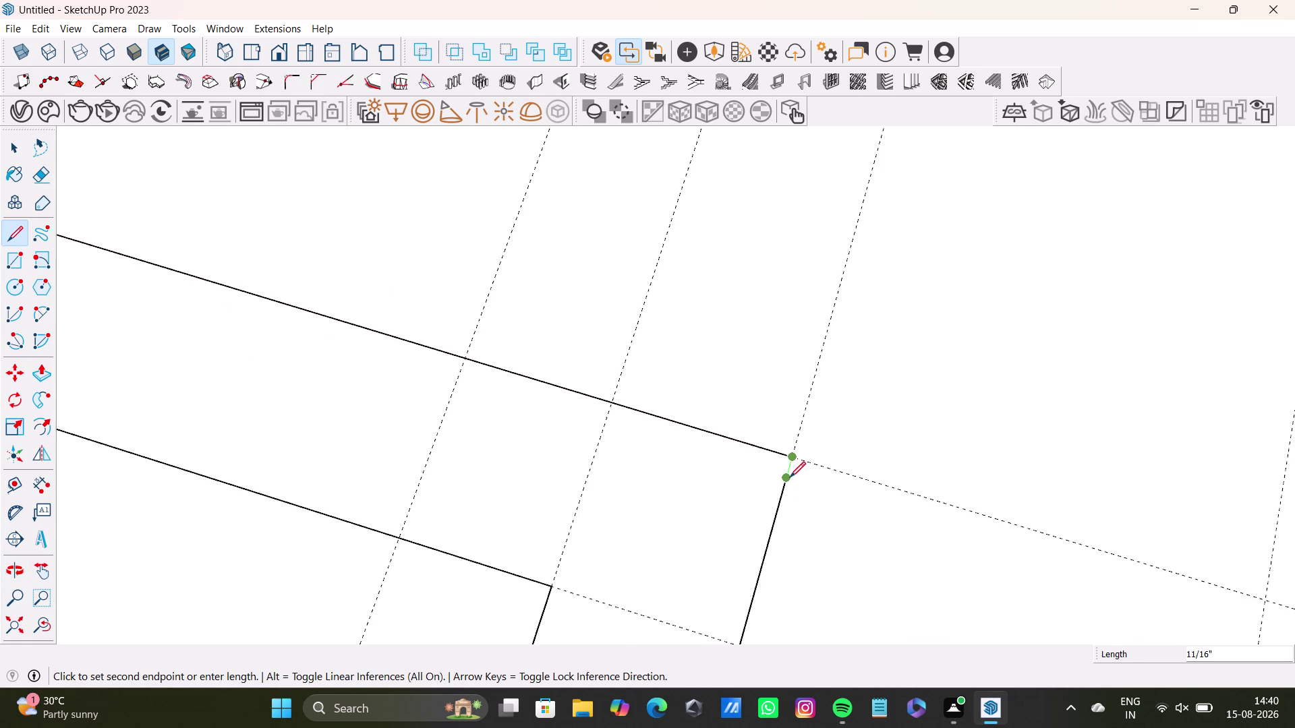
scroll(up, 3)
click(791, 478)
key(space)
scroll(down, 3)
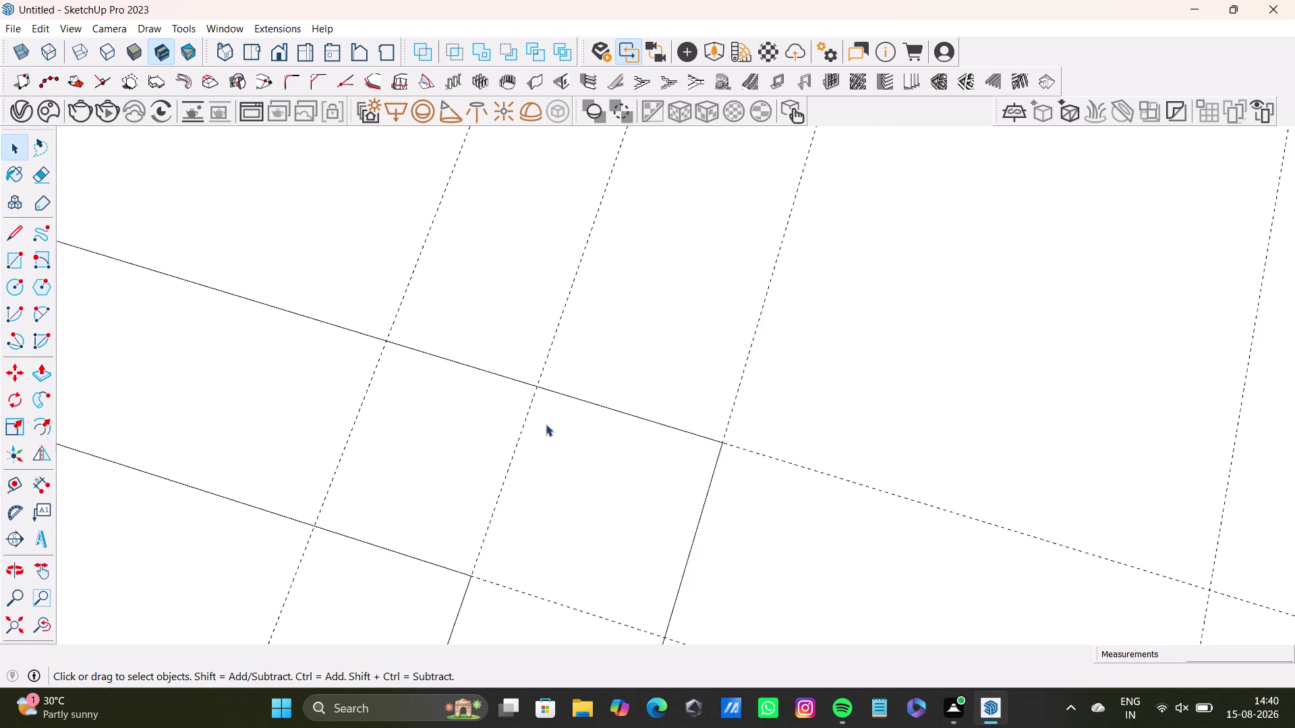
scroll(down, 3)
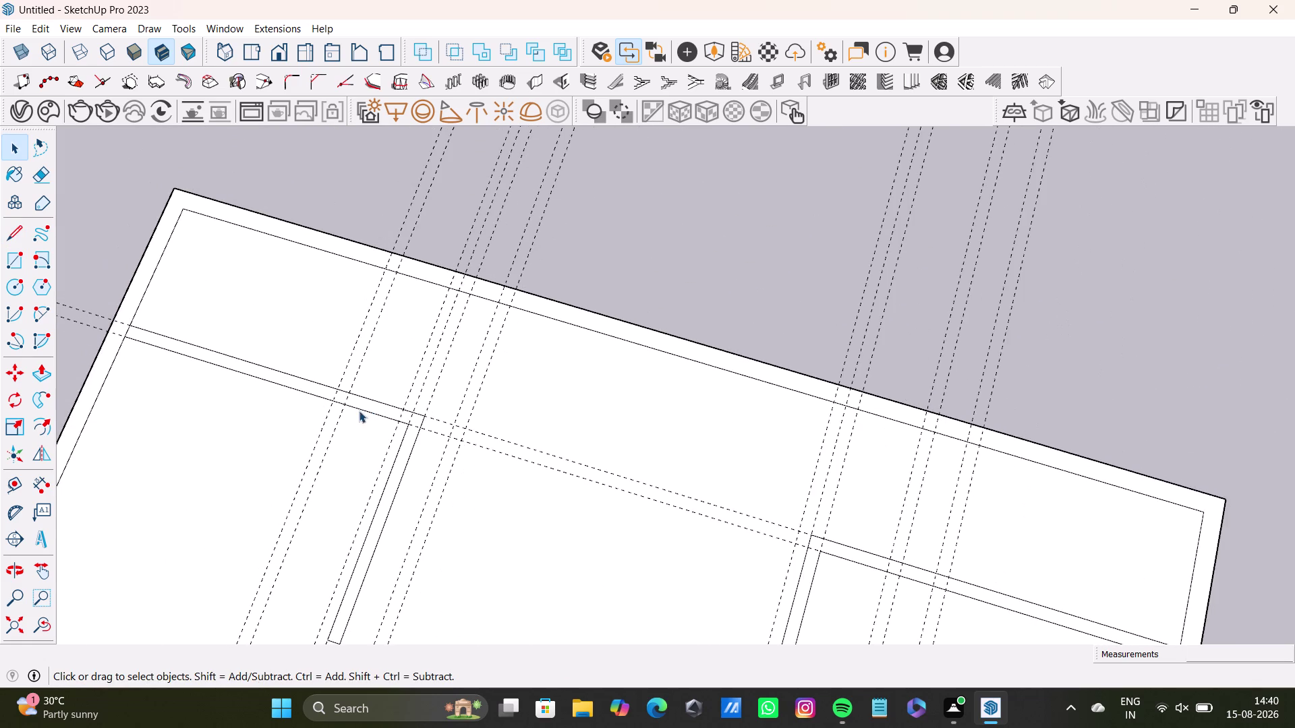
middle_drag(358, 411, 819, 427)
scroll(up, 3)
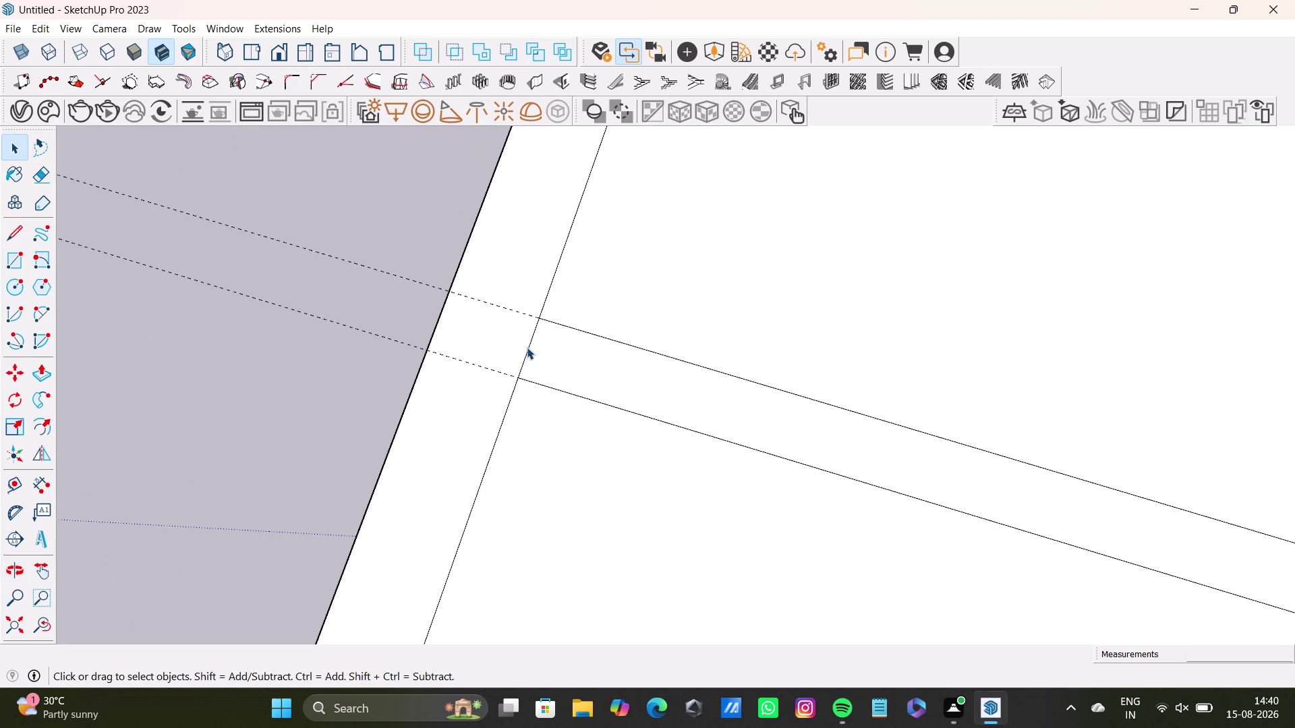
click(527, 347)
key(Delete)
scroll(down, 3)
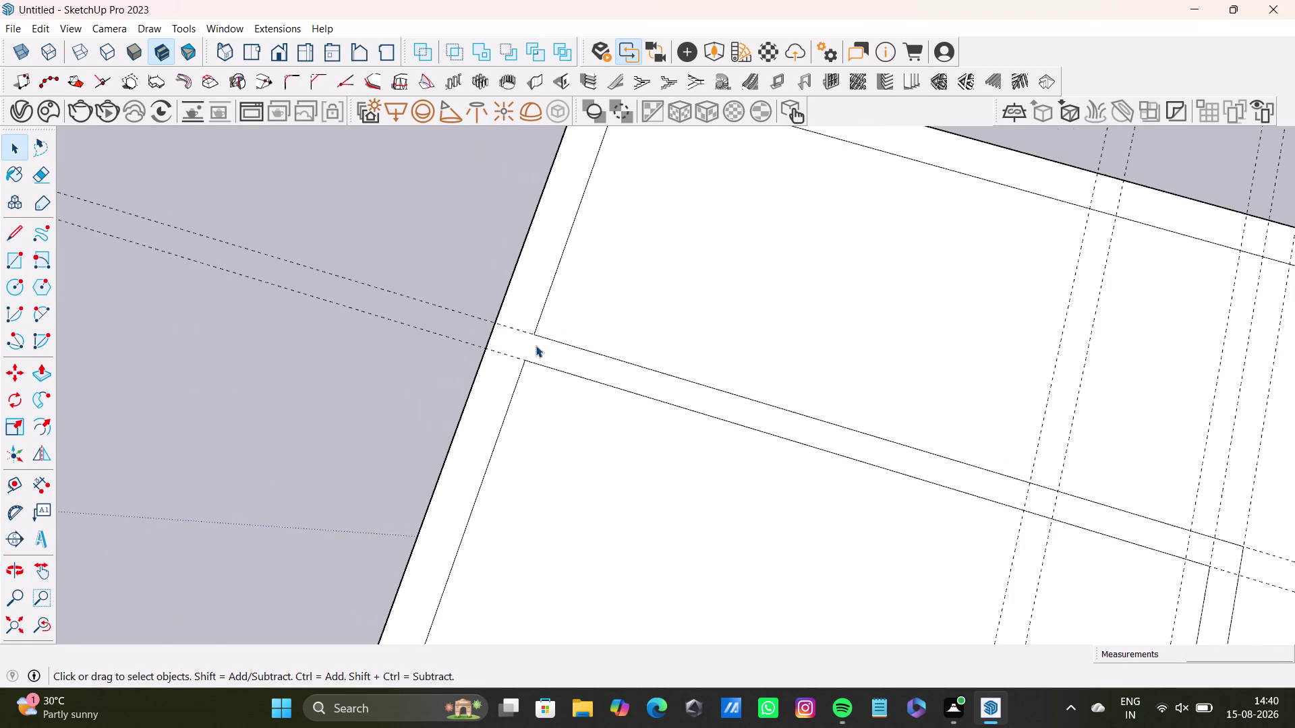
scroll(down, 3)
scroll(down, 3)
middle_drag(651, 433, 695, 180)
scroll(up, 3)
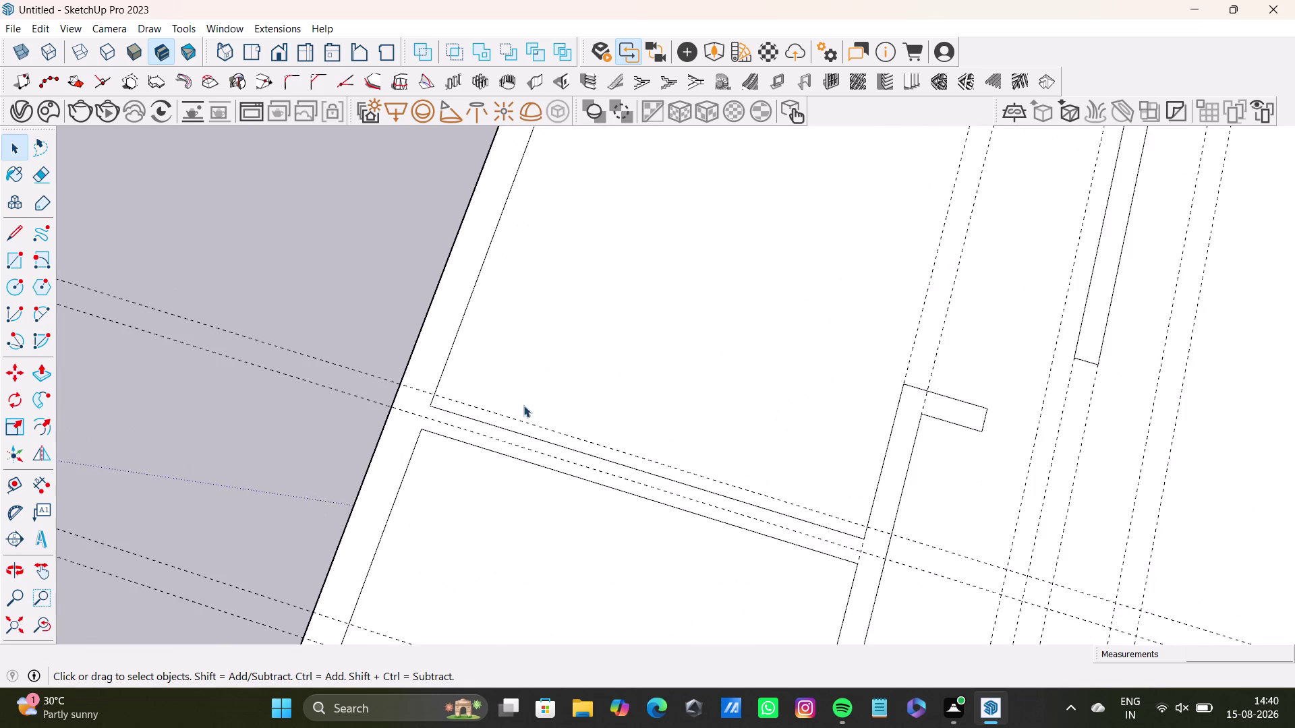
scroll(up, 3)
middle_drag(537, 401, 565, 288)
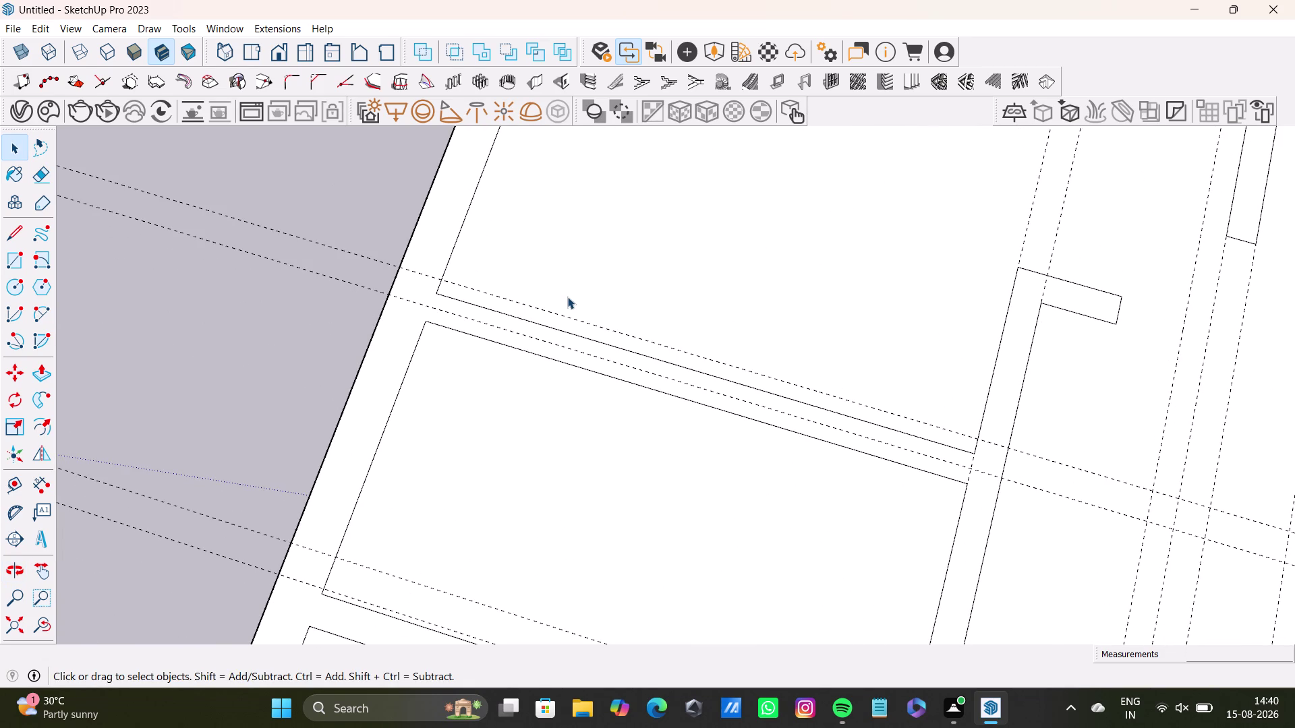
scroll(down, 3)
middle_drag(624, 462, 679, 260)
scroll(down, 3)
middle_drag(667, 380, 656, 309)
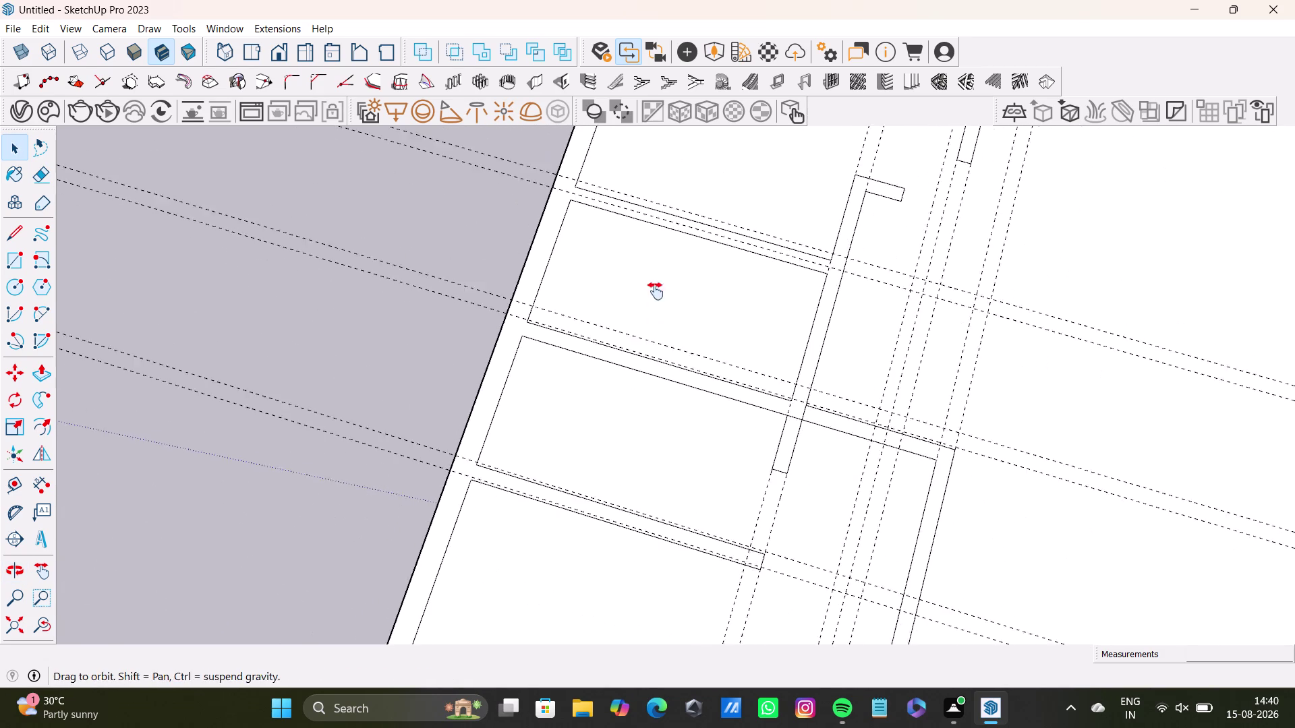
middle_drag(656, 310, 648, 220)
scroll(up, 3)
scroll(down, 3)
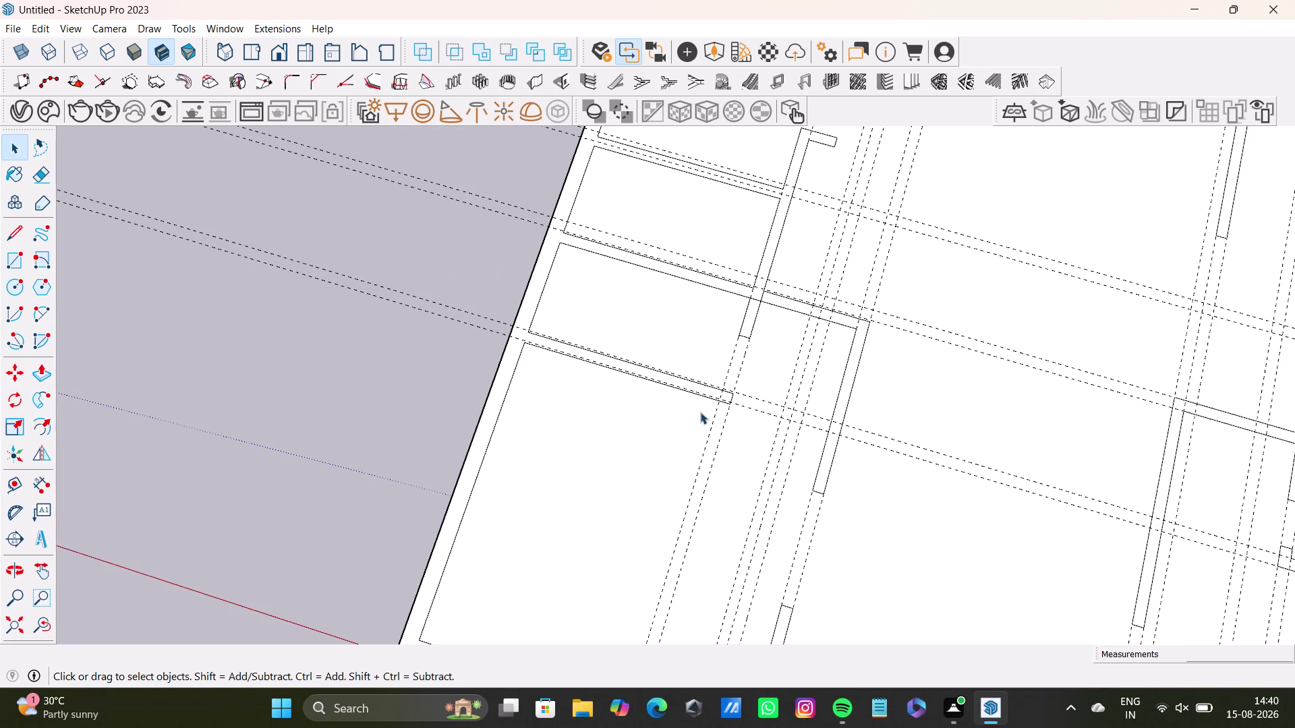
middle_drag(700, 446, 774, 252)
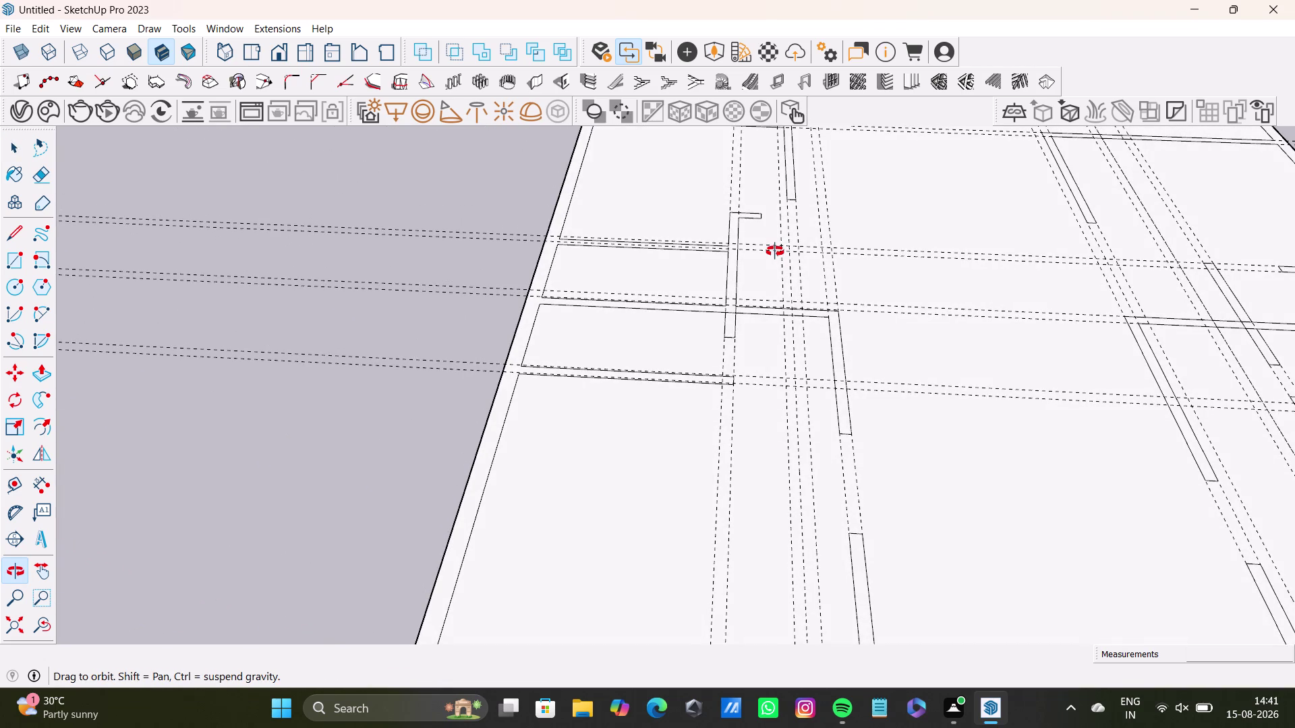
middle_drag(775, 252, 765, 600)
scroll(up, 3)
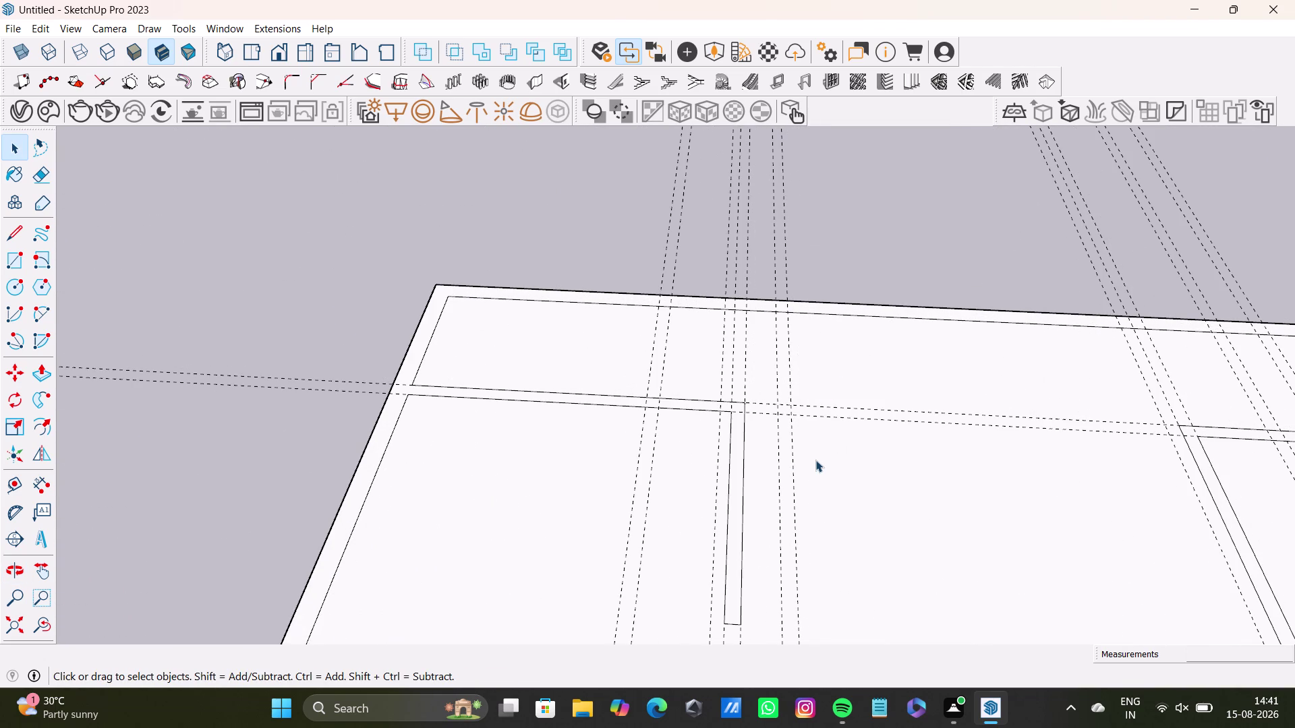
scroll(down, 3)
middle_drag(792, 451, 839, 133)
middle_drag(780, 386, 731, 591)
scroll(down, 3)
scroll(up, 3)
middle_drag(711, 327, 719, 413)
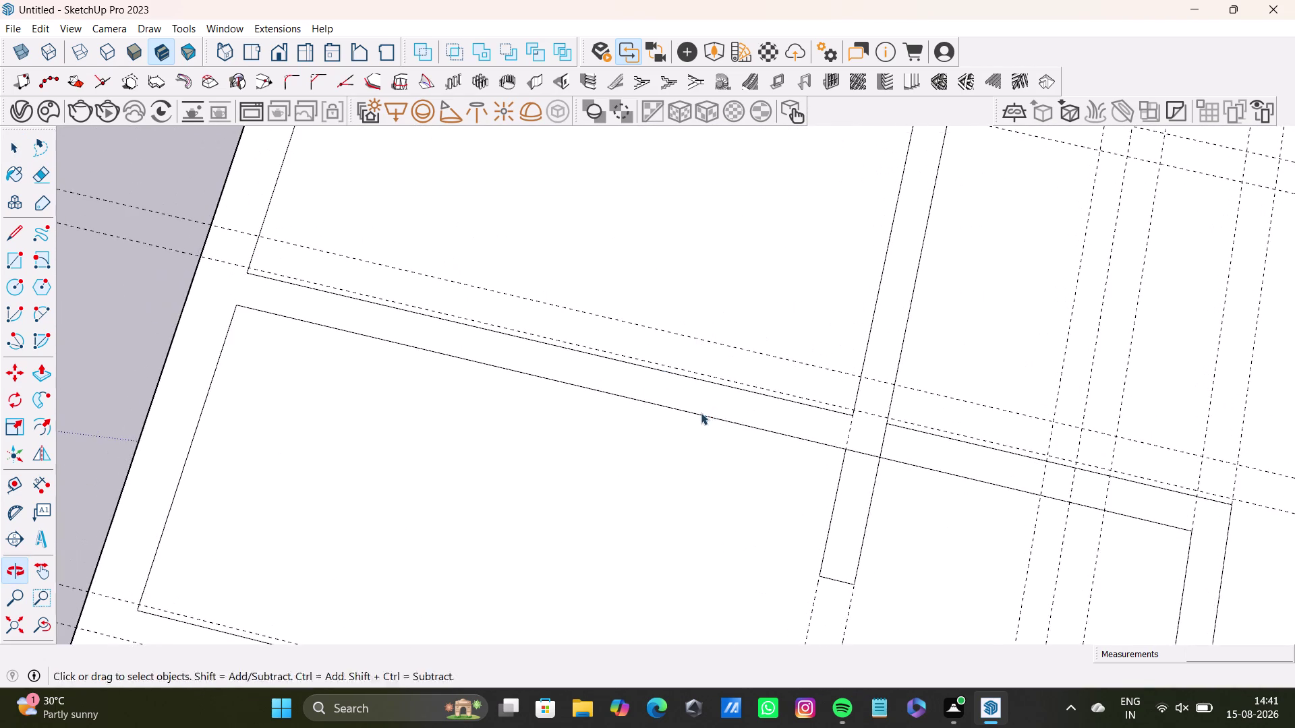
scroll(up, 3)
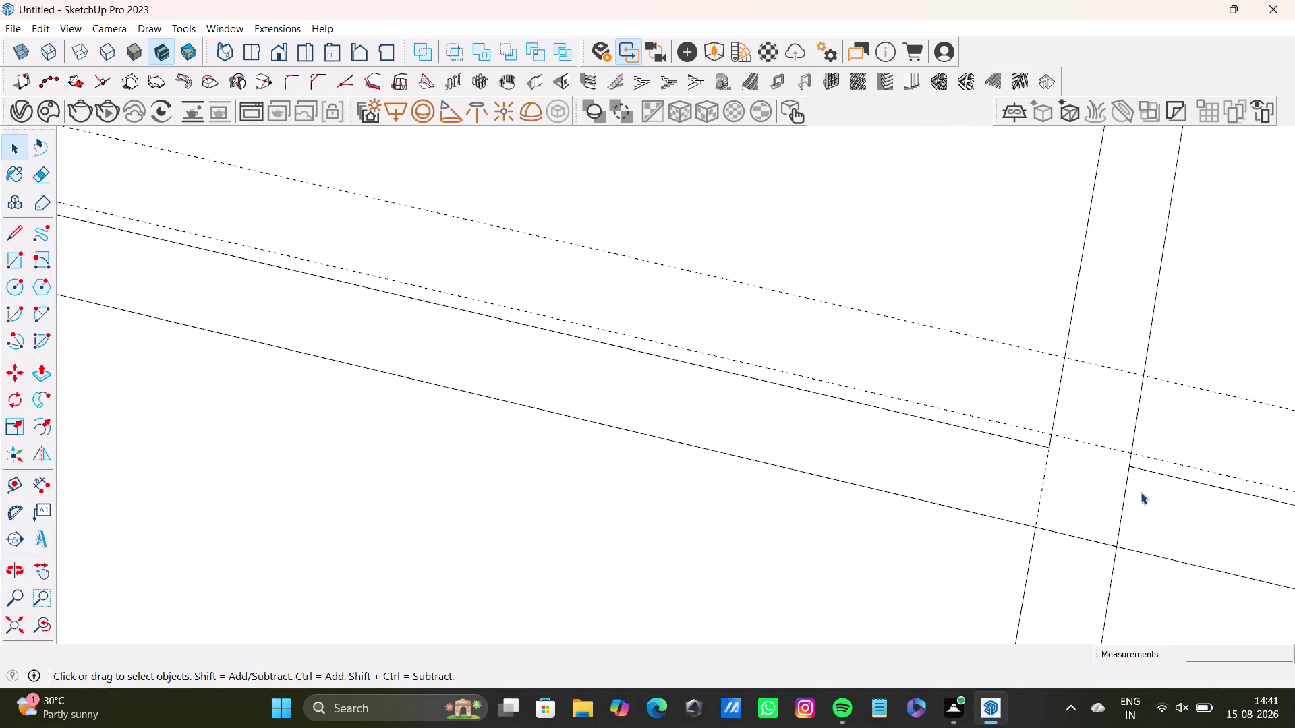
scroll(down, 3)
middle_drag(486, 399, 711, 19)
middle_drag(721, 226, 721, 315)
scroll(down, 3)
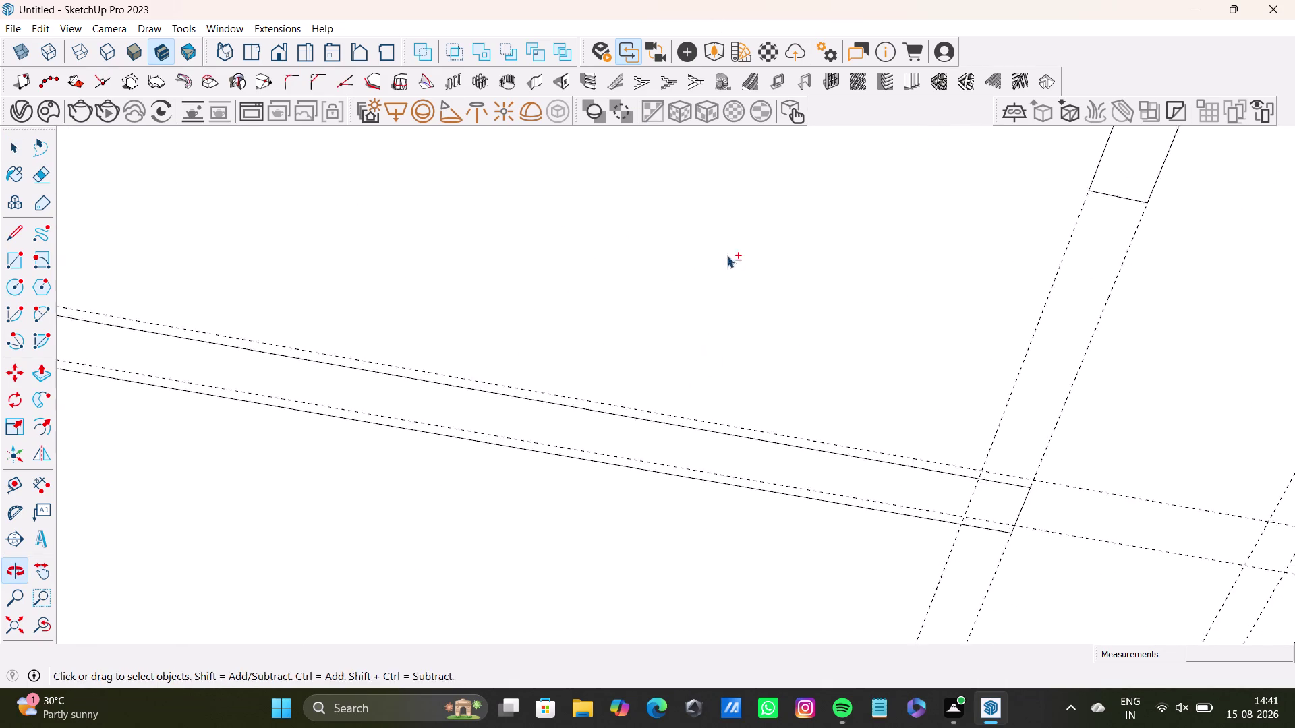
middle_drag(738, 218, 737, 232)
click(16, 633)
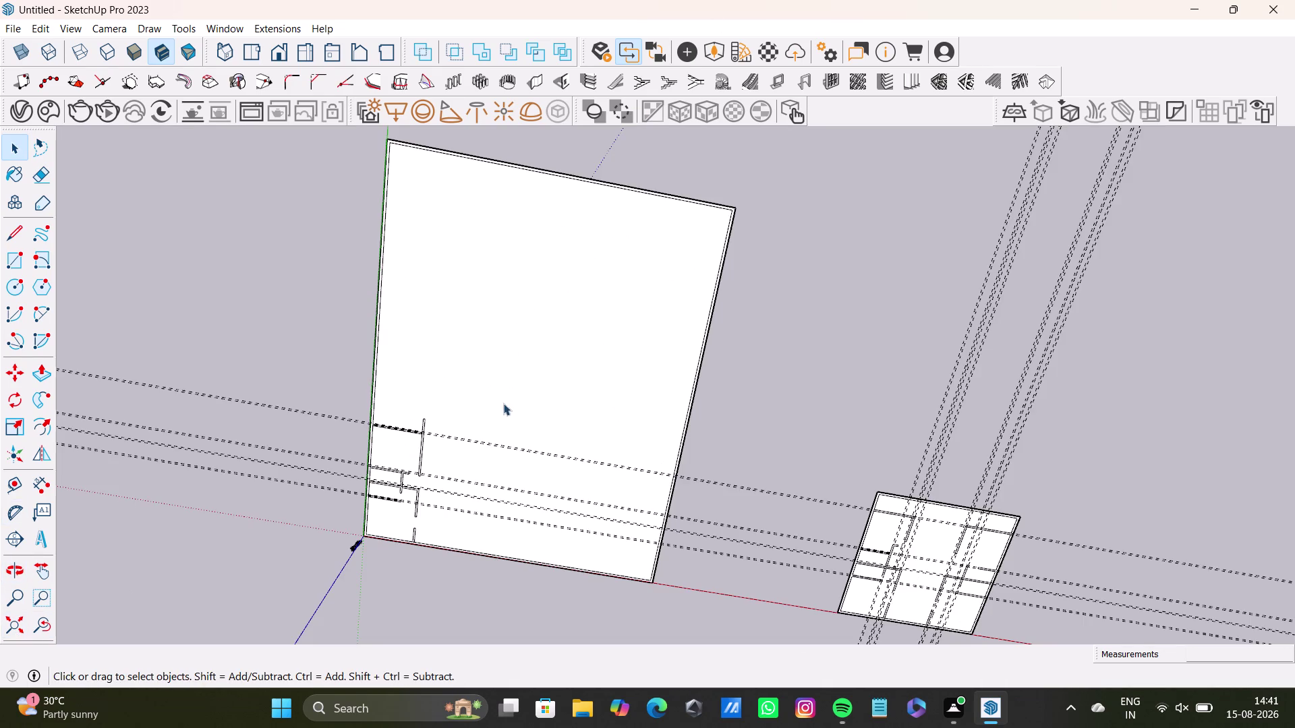
middle_drag(507, 494, 538, 216)
scroll(up, 3)
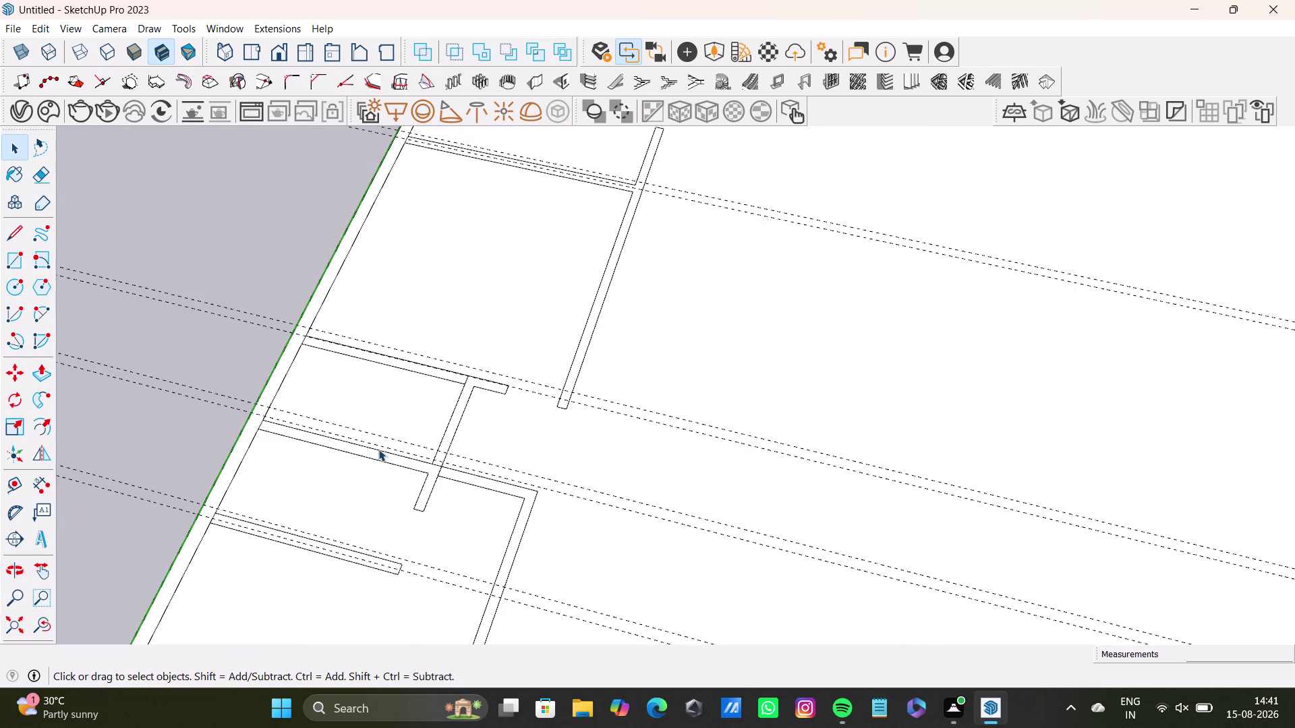
scroll(up, 3)
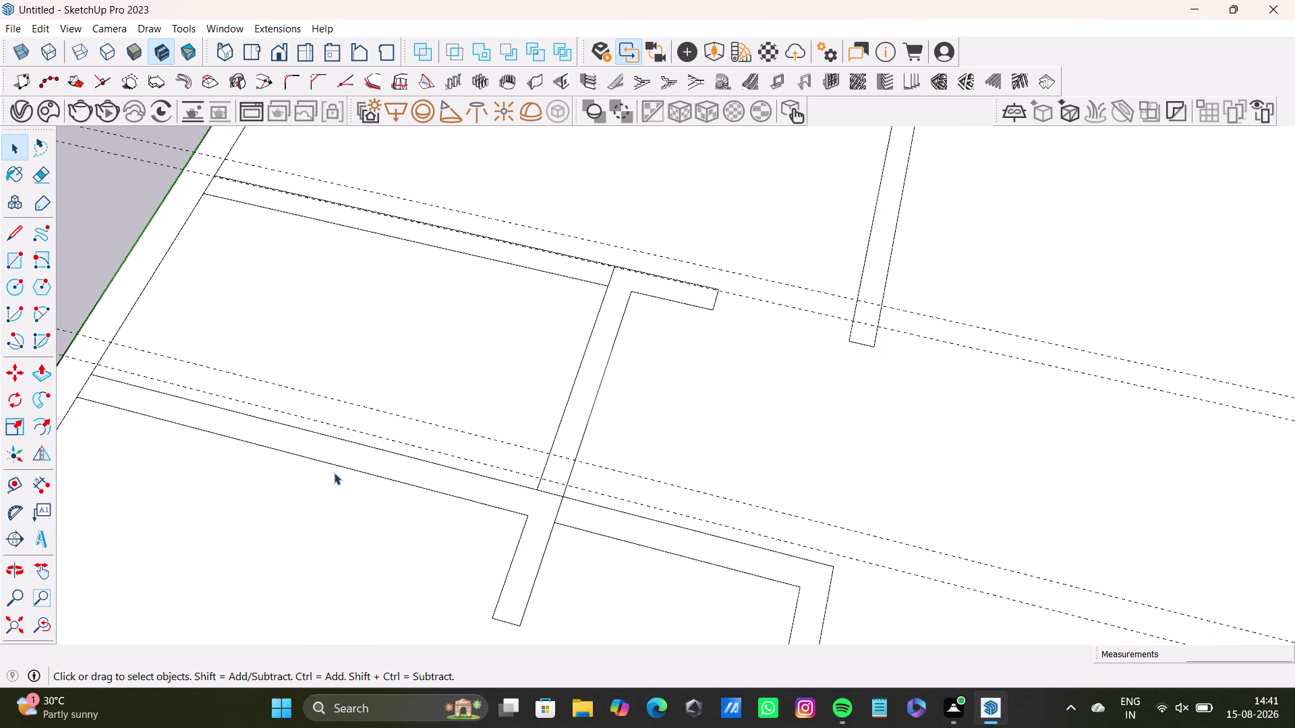
scroll(down, 3)
middle_drag(349, 511, 518, 359)
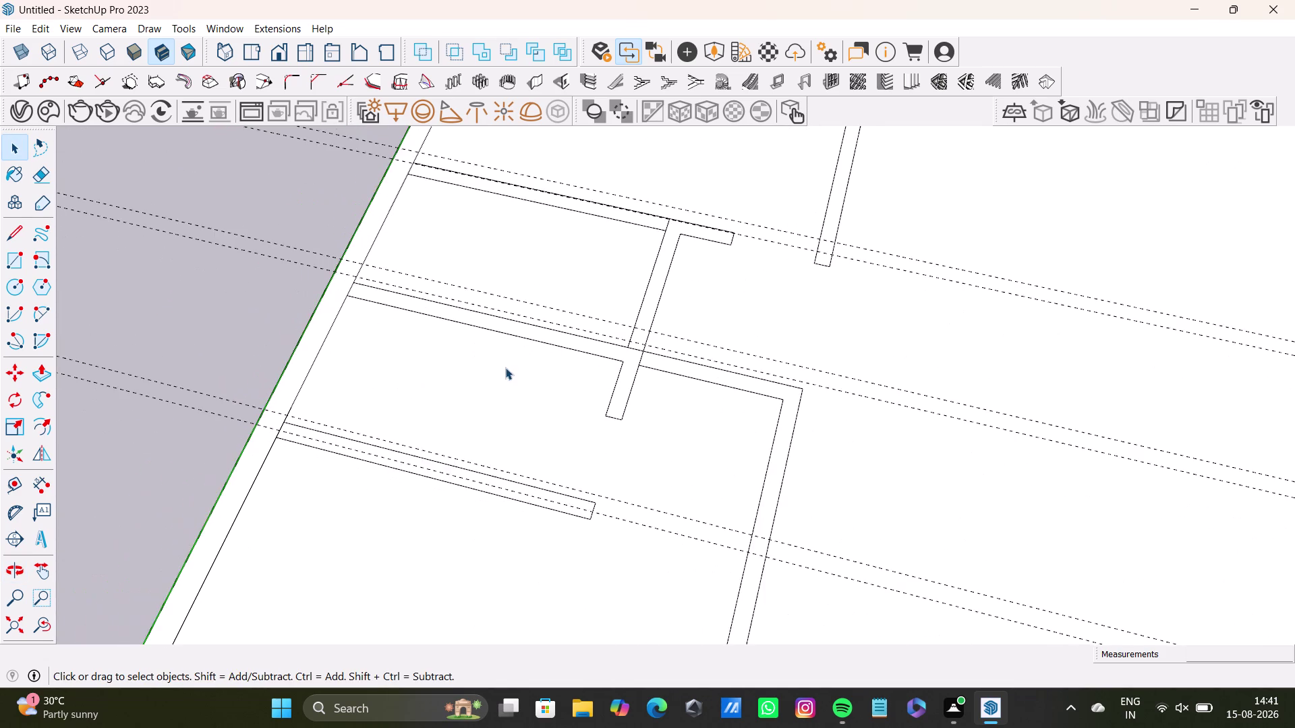
scroll(up, 3)
scroll(down, 3)
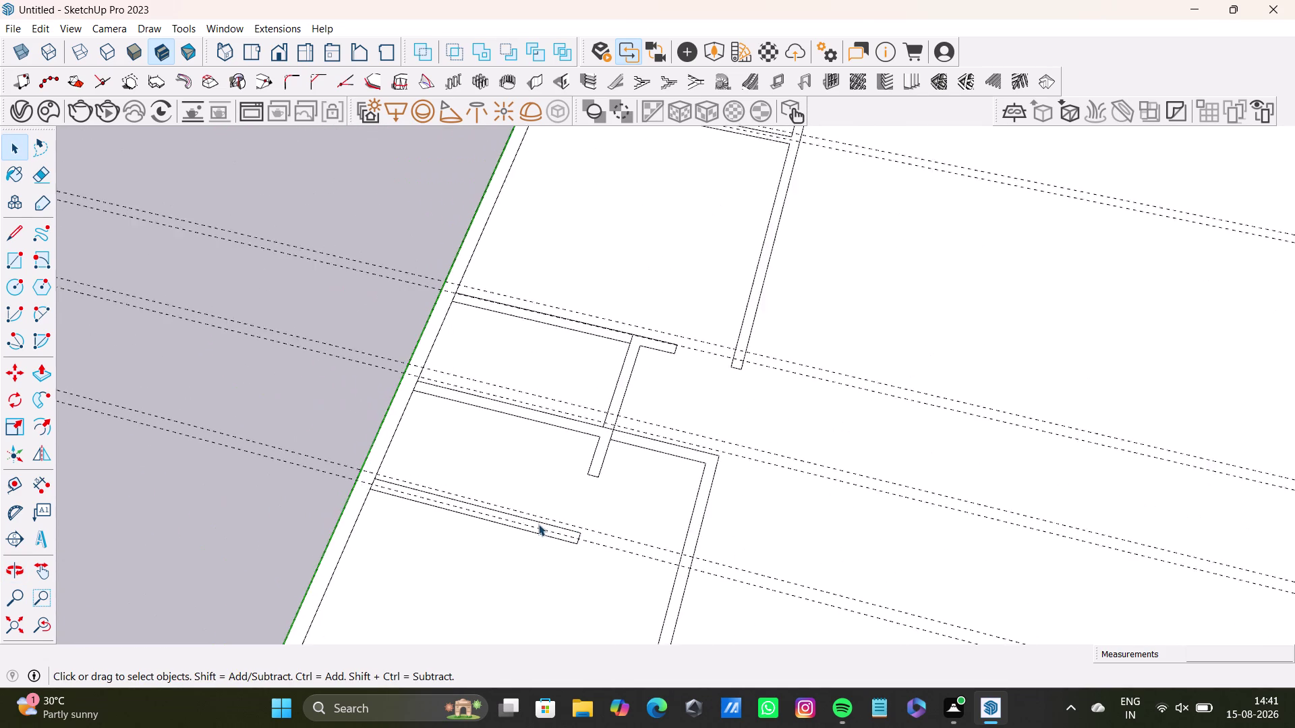
scroll(down, 3)
middle_drag(538, 524, 558, 302)
scroll(up, 3)
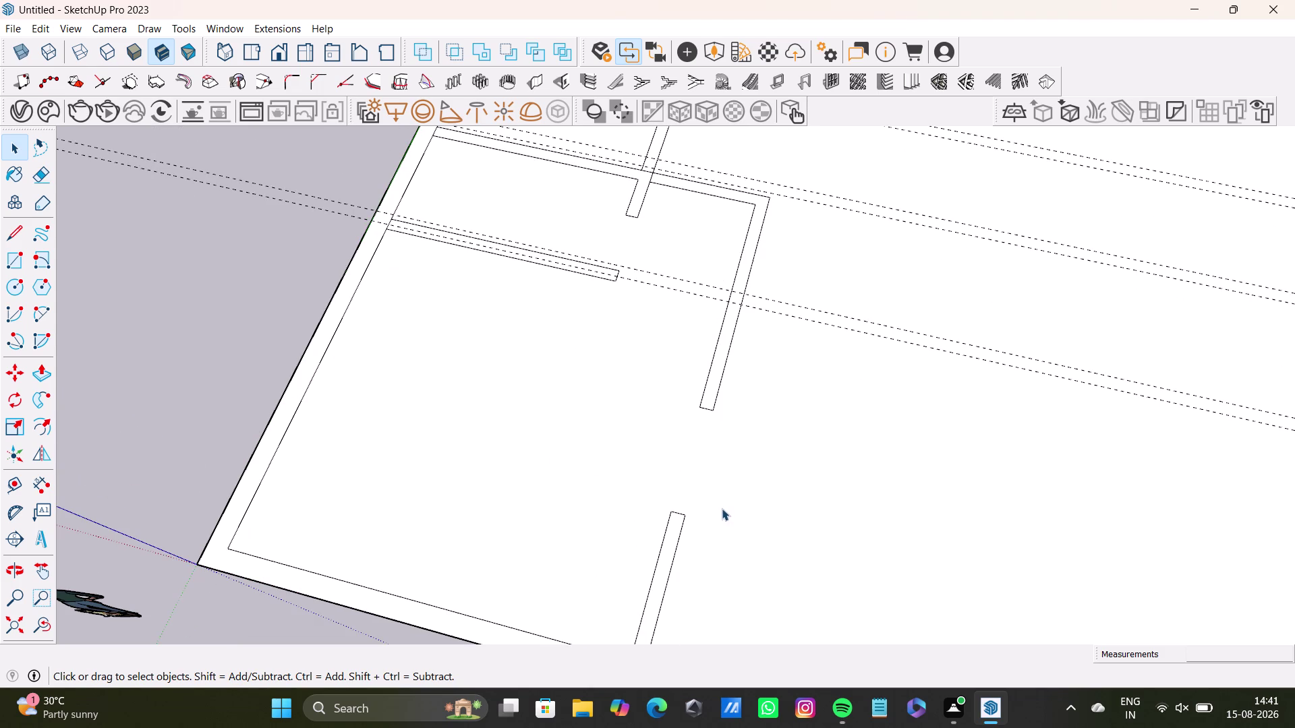
middle_drag(721, 509, 706, 472)
middle_drag(703, 475, 726, 405)
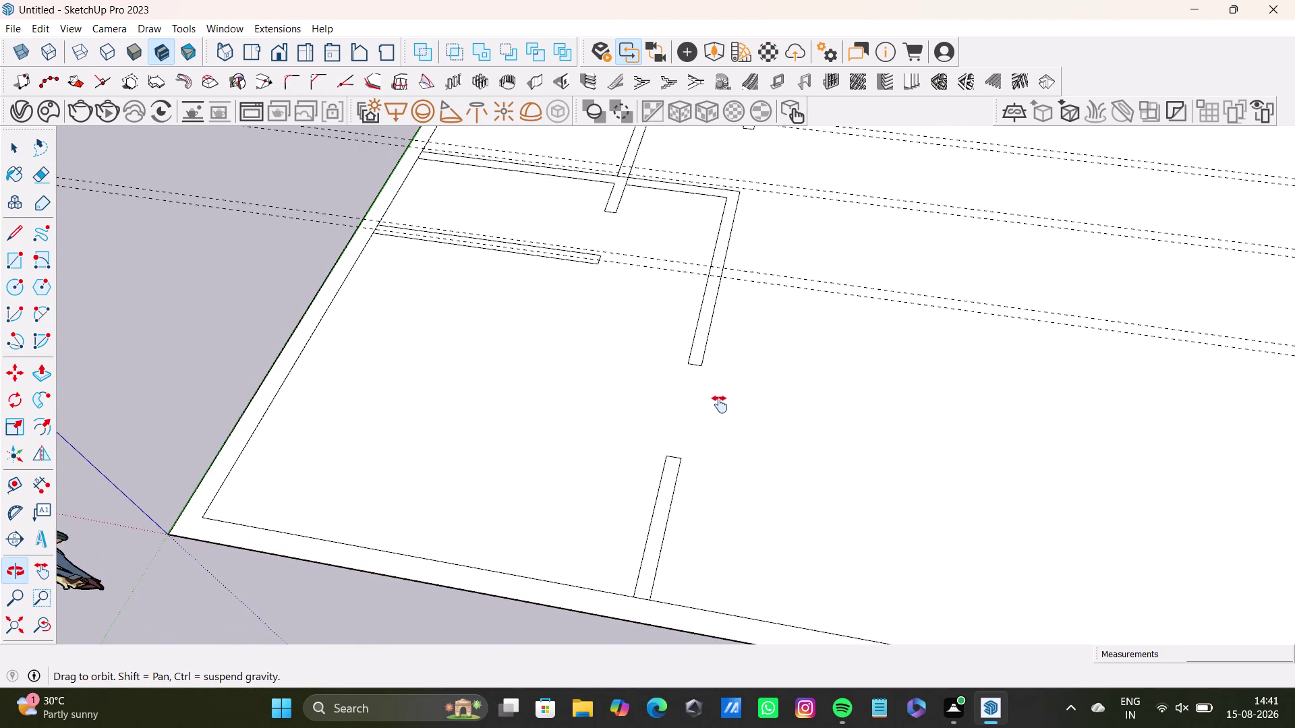
middle_drag(725, 404, 647, 564)
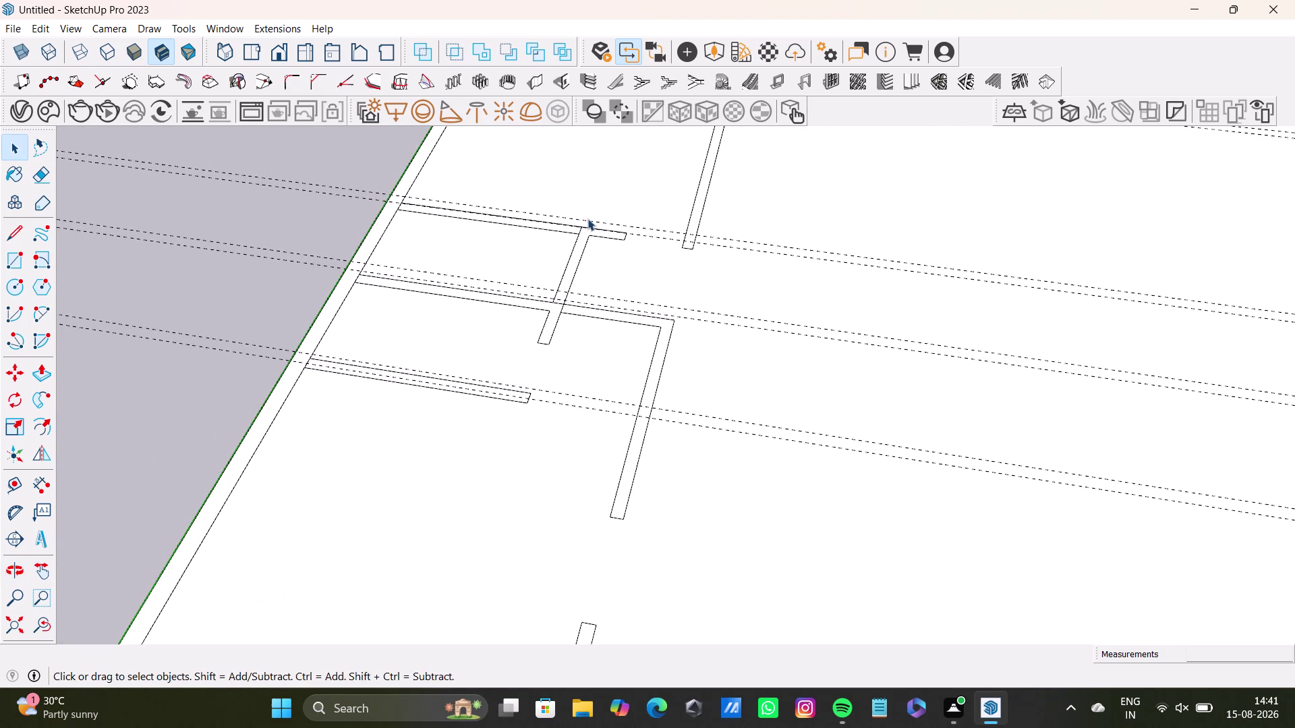
middle_drag(588, 214, 547, 556)
scroll(down, 3)
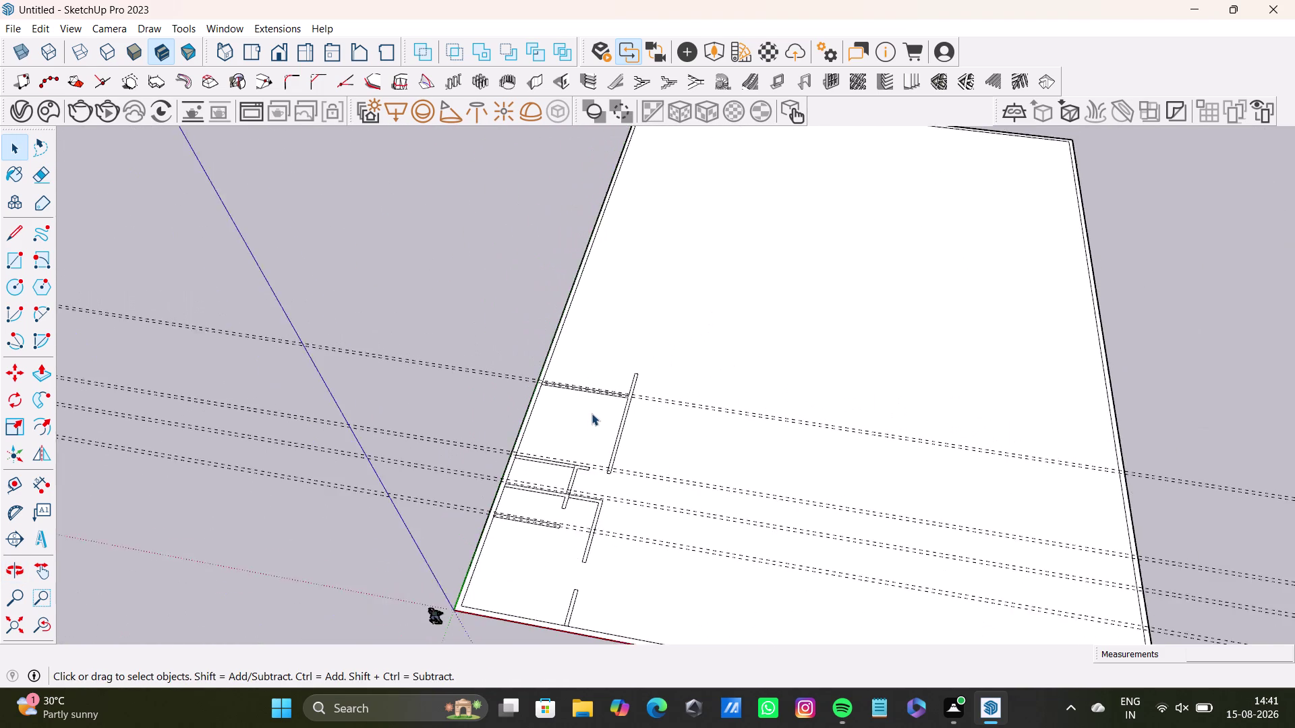
scroll(down, 3)
scroll(up, 3)
scroll(down, 3)
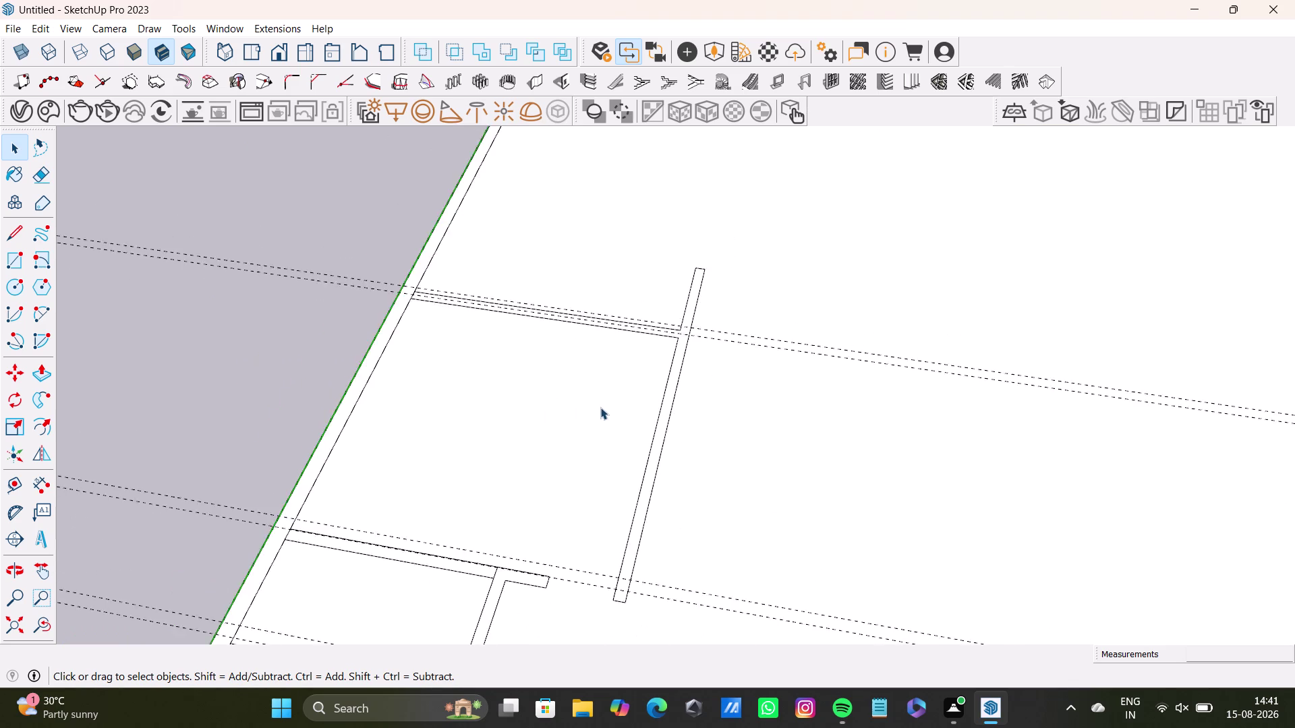
scroll(down, 3)
scroll(down, 3)
middle_drag(749, 449, 25, 380)
scroll(up, 3)
middle_drag(276, 410, 446, 400)
scroll(up, 3)
middle_drag(496, 369, 472, 558)
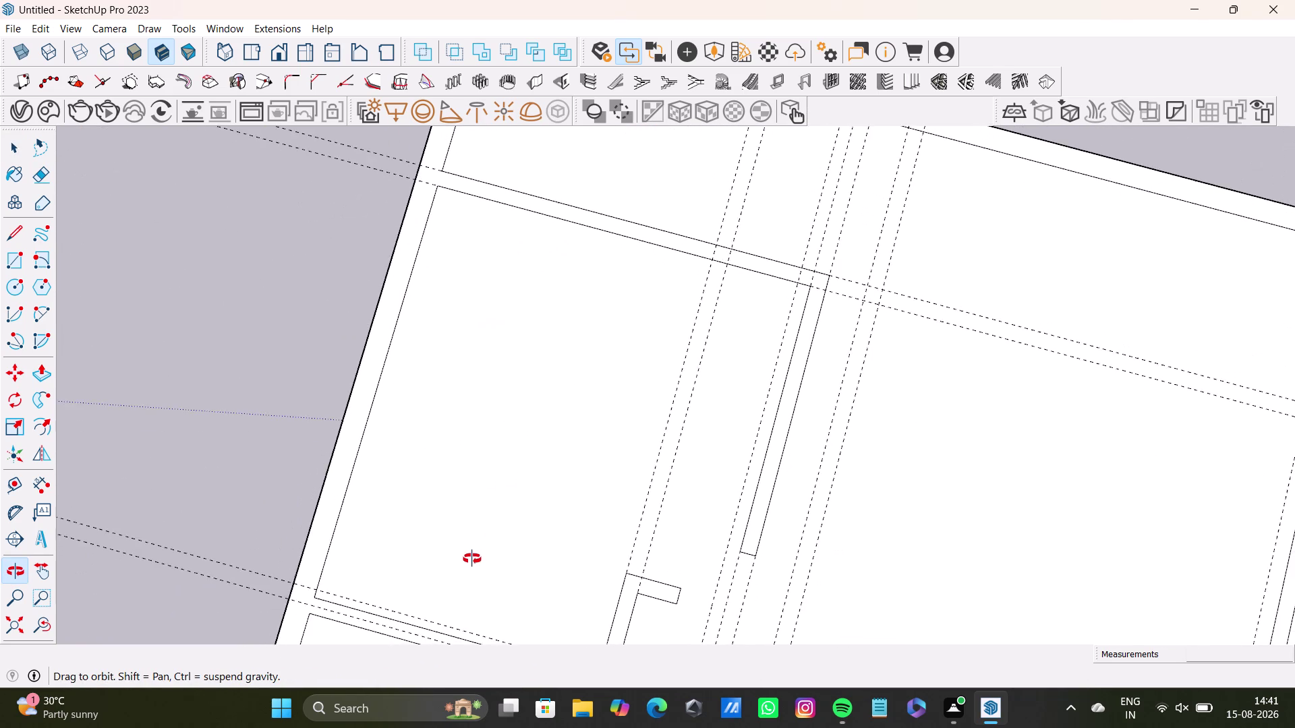
middle_drag(472, 559, 499, 386)
middle_drag(459, 474, 503, 244)
scroll(up, 3)
middle_drag(445, 369, 443, 416)
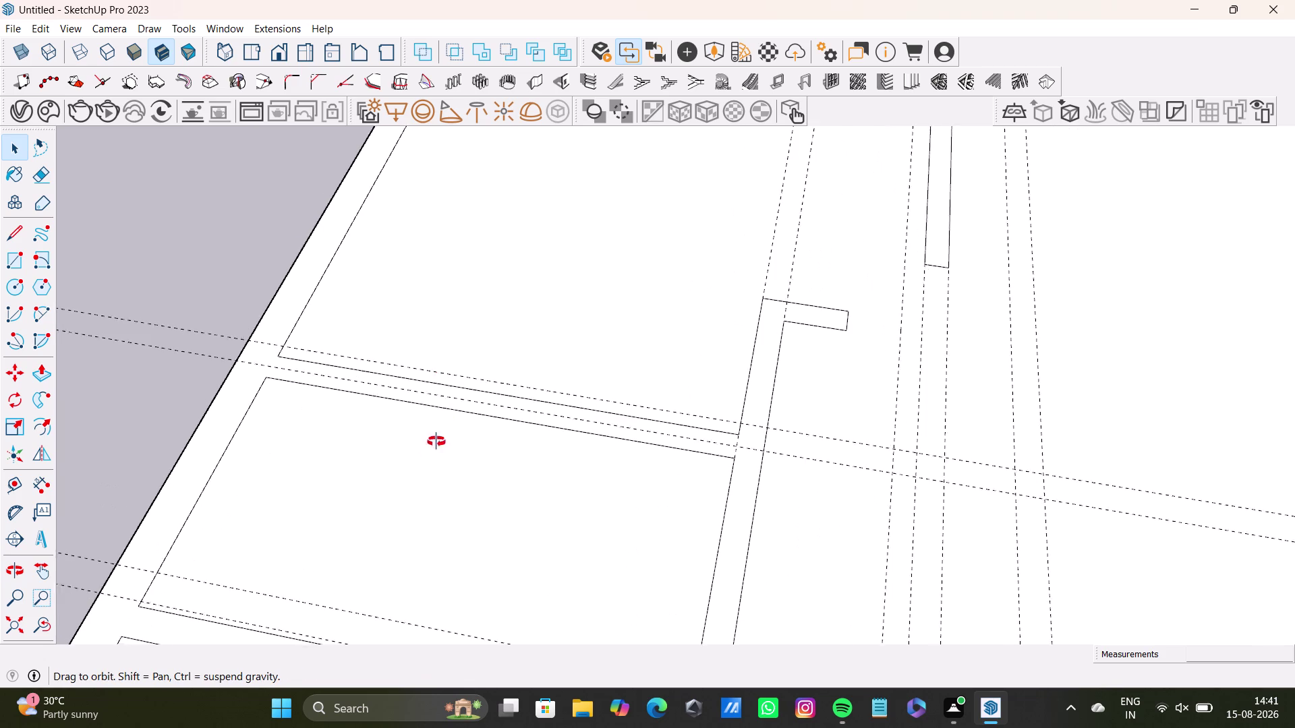
middle_drag(444, 416, 460, 347)
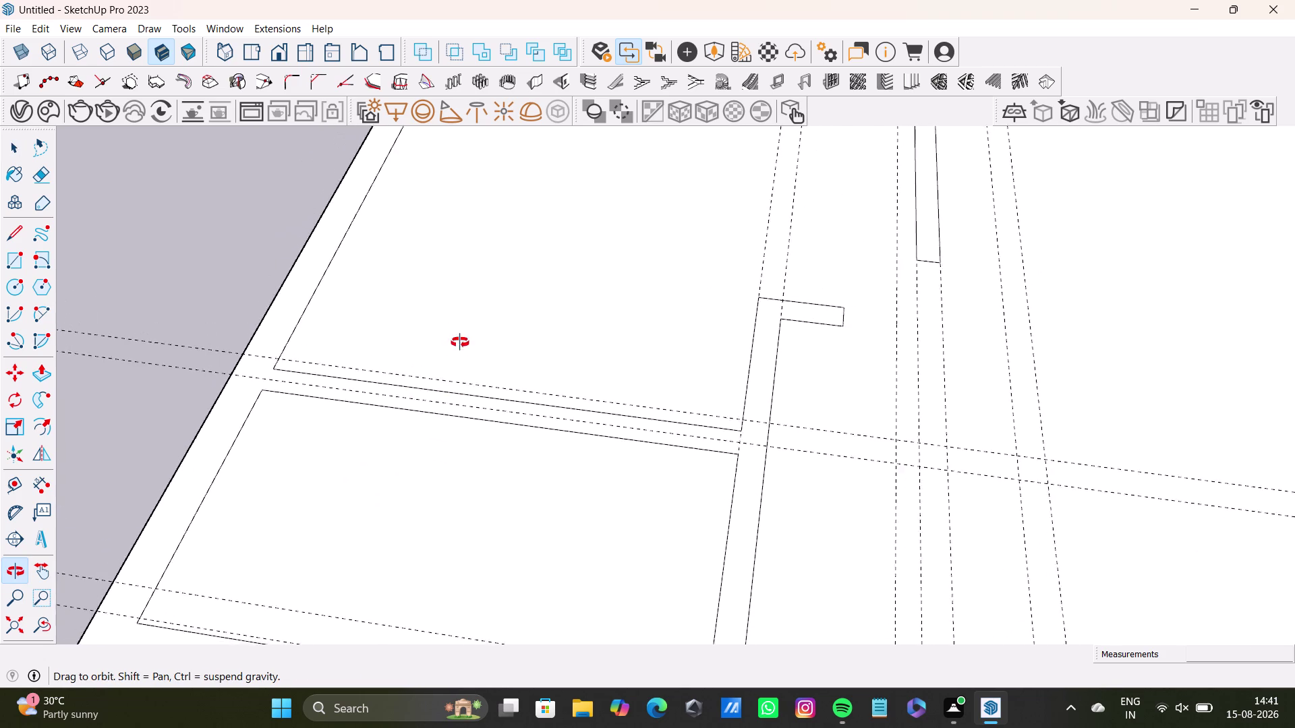
middle_drag(459, 347, 461, 279)
scroll(down, 3)
middle_drag(492, 383, 456, 588)
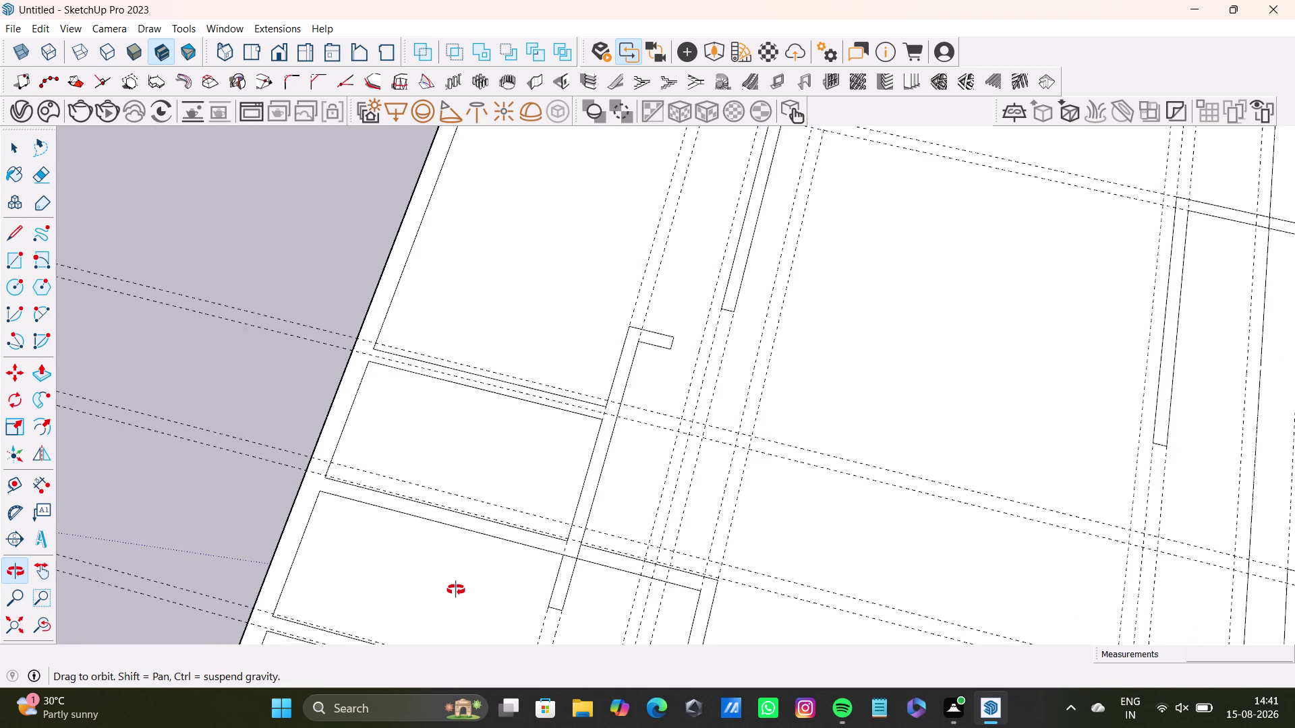
middle_drag(457, 588, 474, 431)
middle_drag(516, 396, 253, 405)
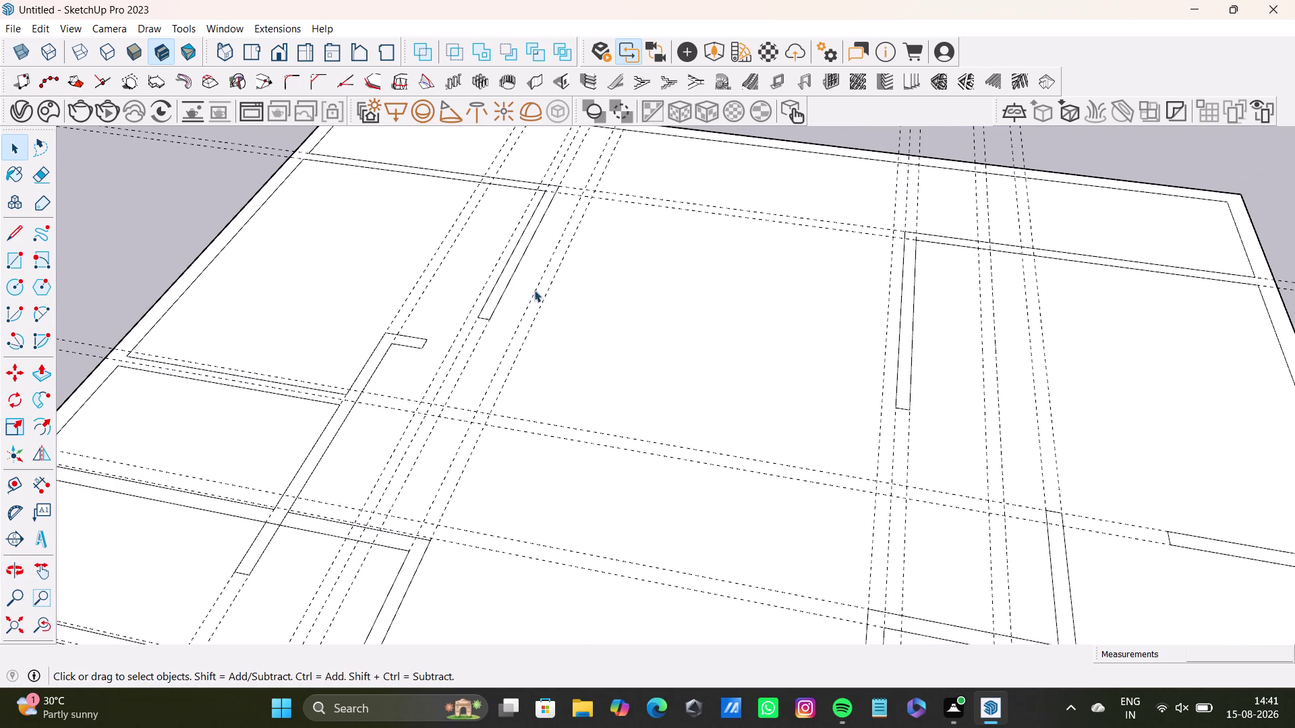
middle_drag(745, 315, 488, 371)
middle_drag(296, 329, 547, 326)
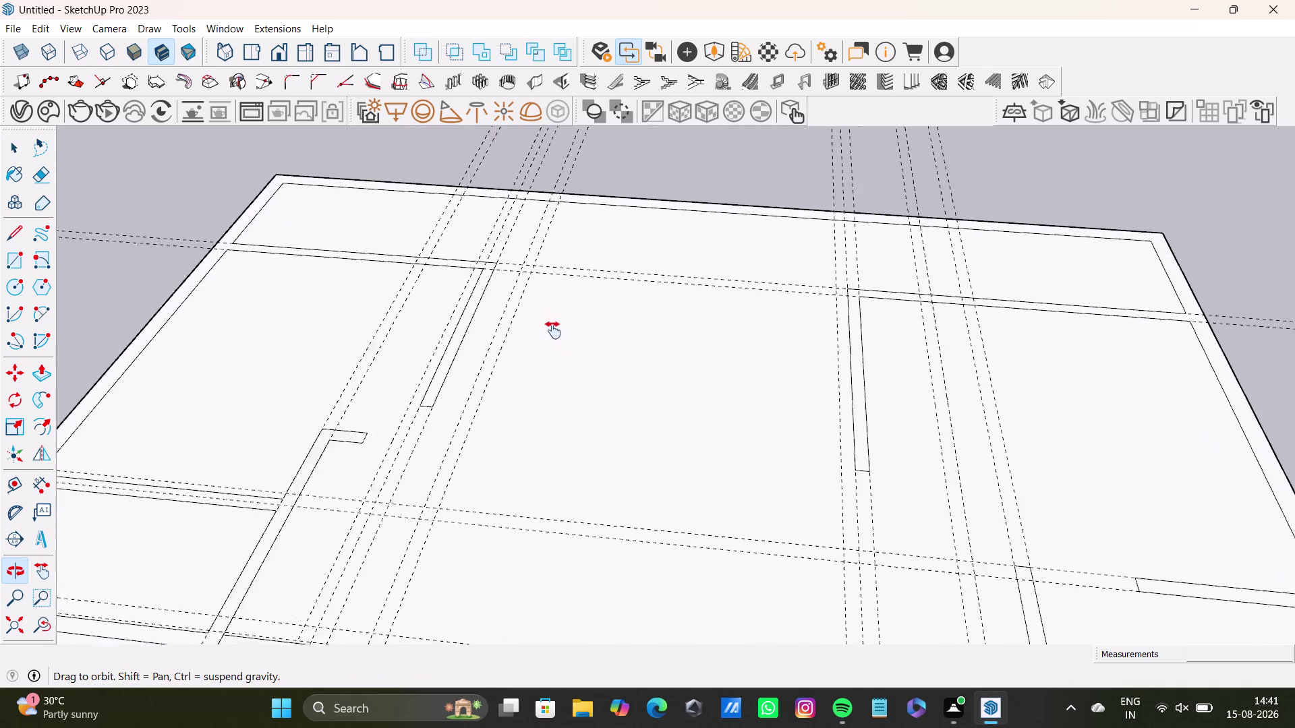
middle_drag(547, 325, 571, 363)
middle_drag(570, 366, 541, 568)
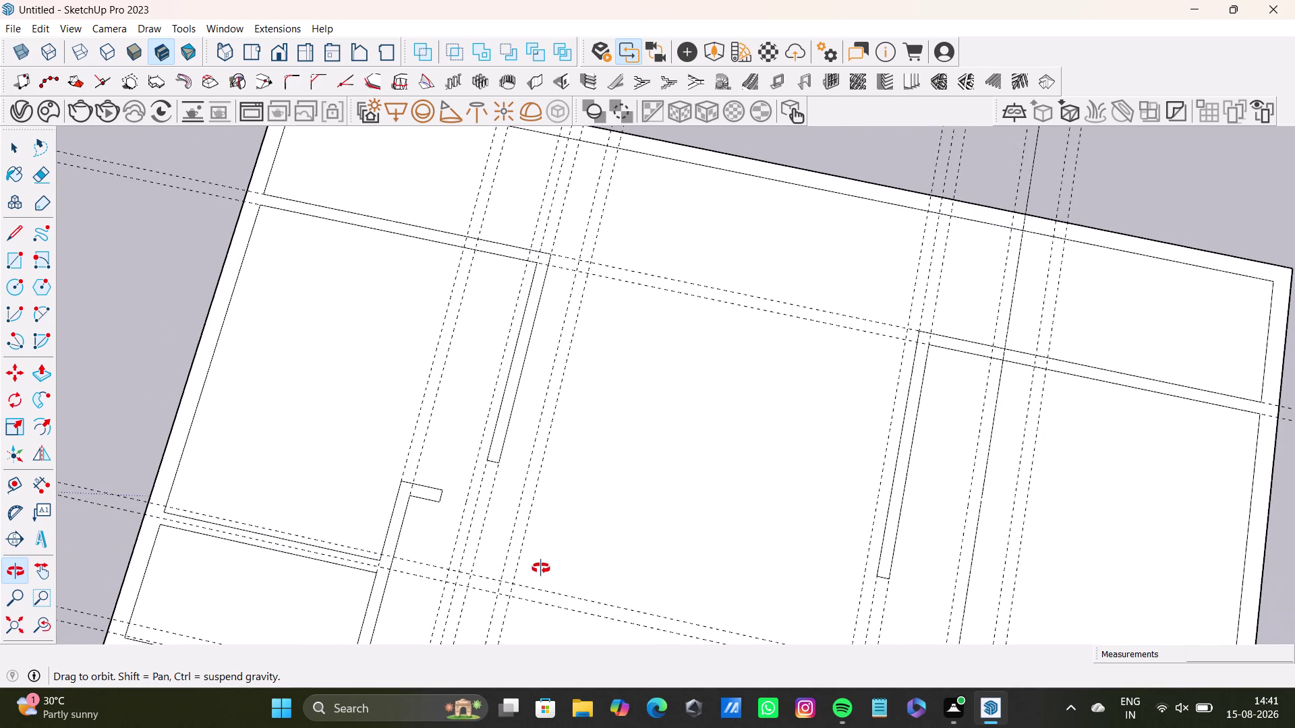
middle_drag(540, 568, 591, 376)
scroll(up, 3)
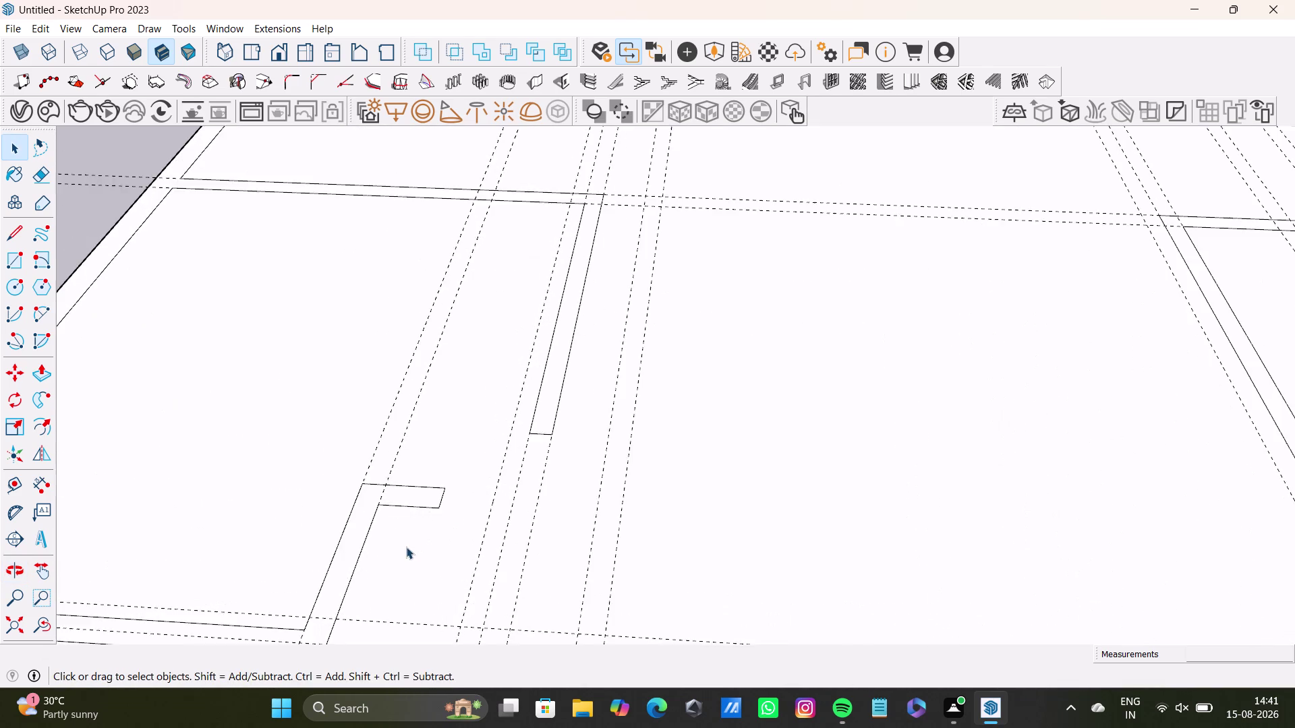
middle_drag(406, 528, 574, 323)
scroll(up, 3)
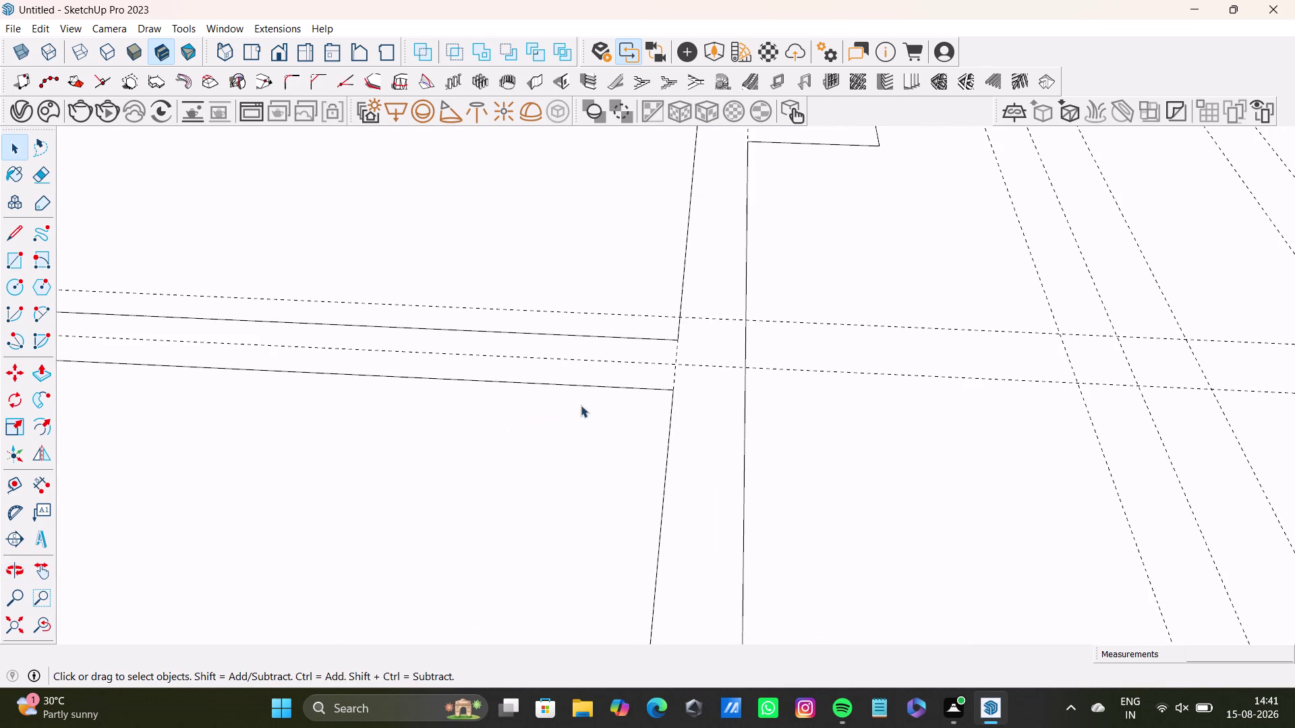
scroll(up, 3)
scroll(up, 3)
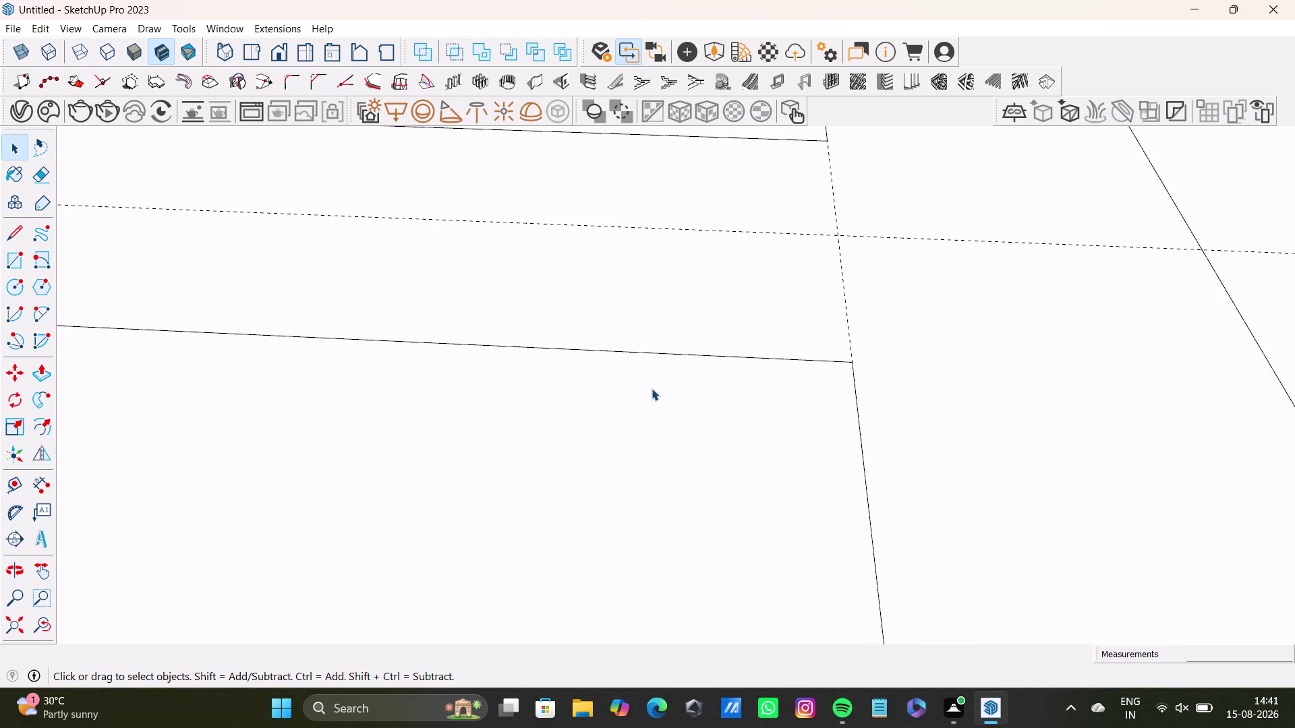
scroll(up, 3)
scroll(down, 3)
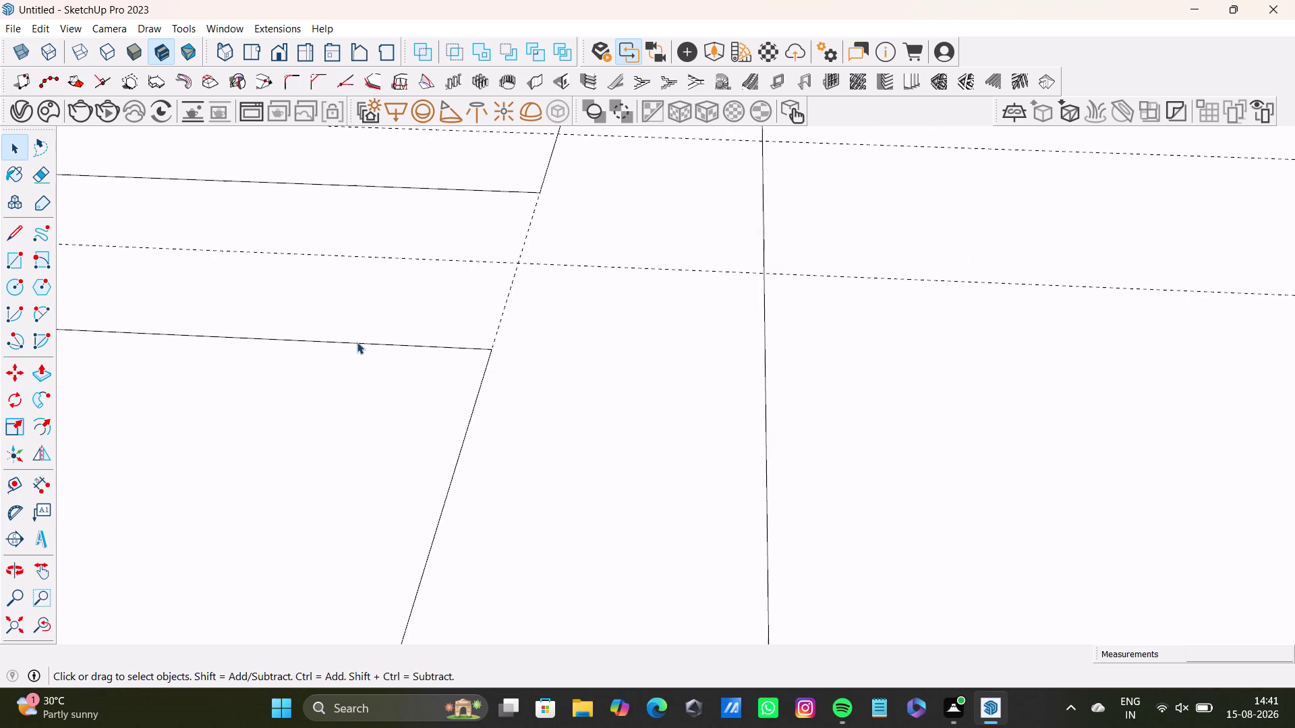
scroll(down, 3)
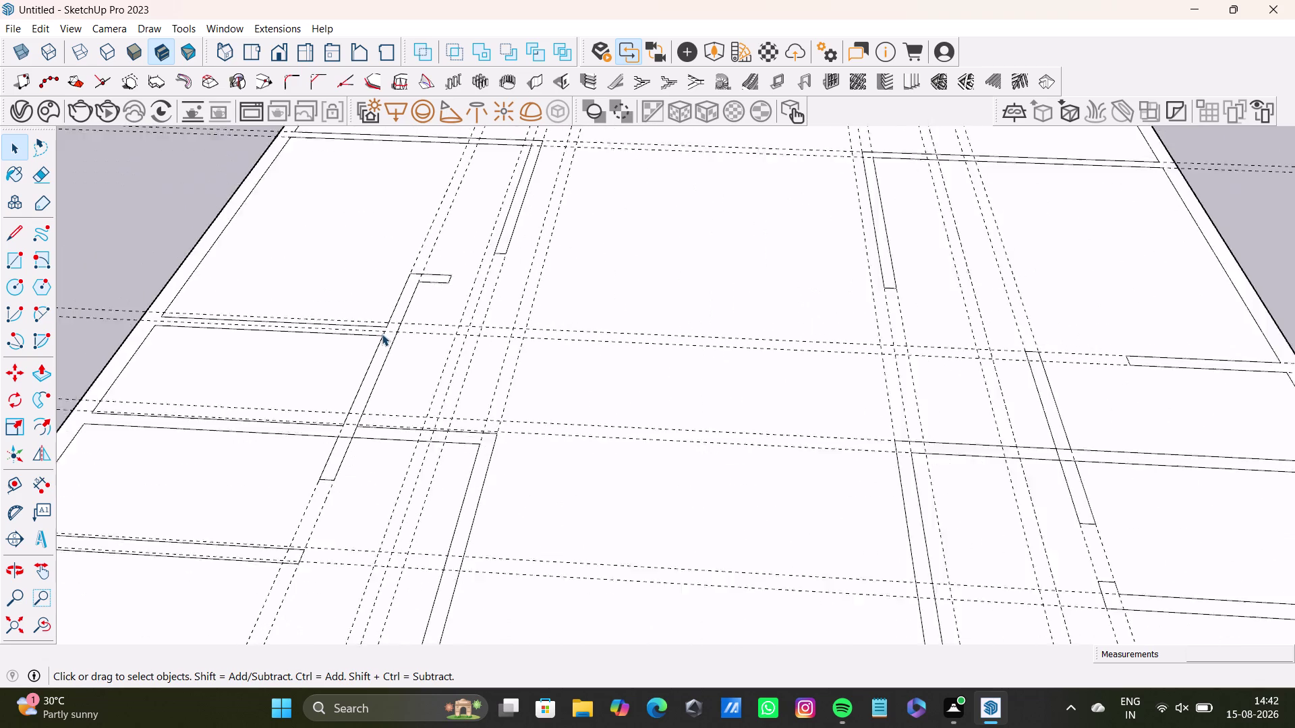
scroll(down, 3)
middle_drag(384, 333, 325, 351)
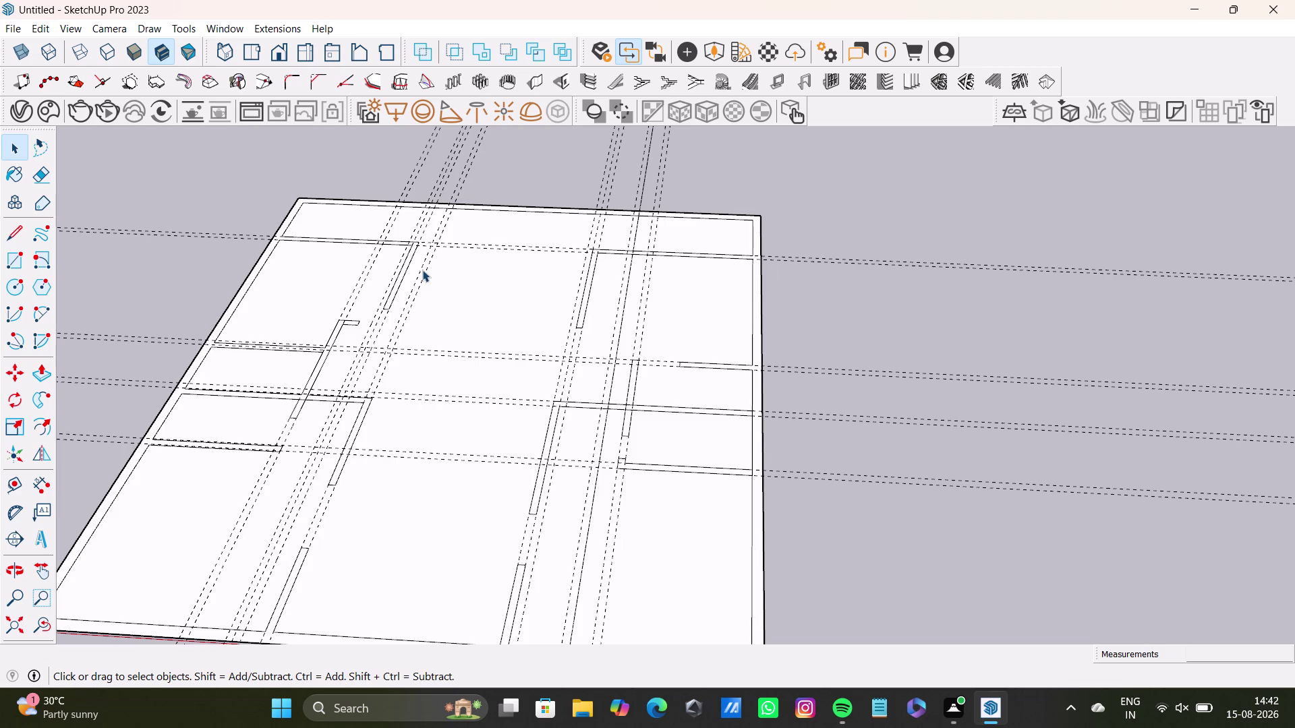
scroll(up, 3)
scroll(up, 3)
middle_drag(470, 287, 659, 480)
middle_drag(659, 430, 658, 564)
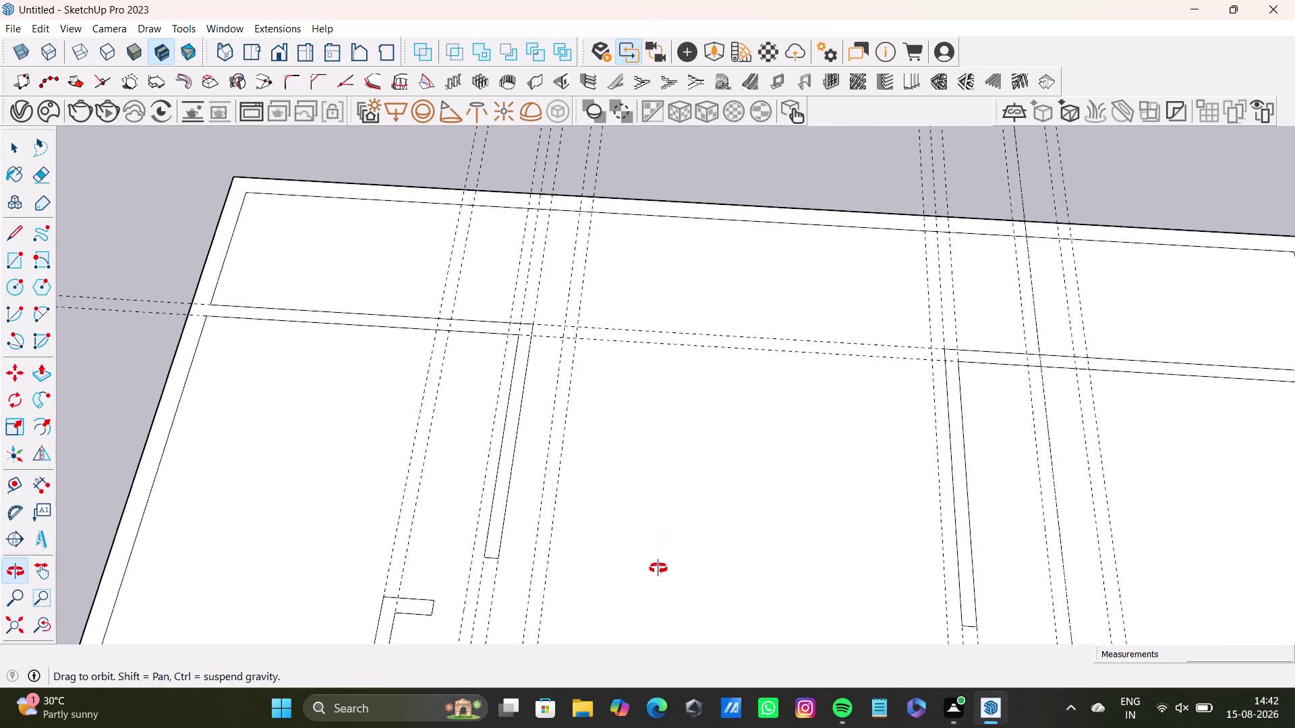
middle_drag(658, 565, 657, 572)
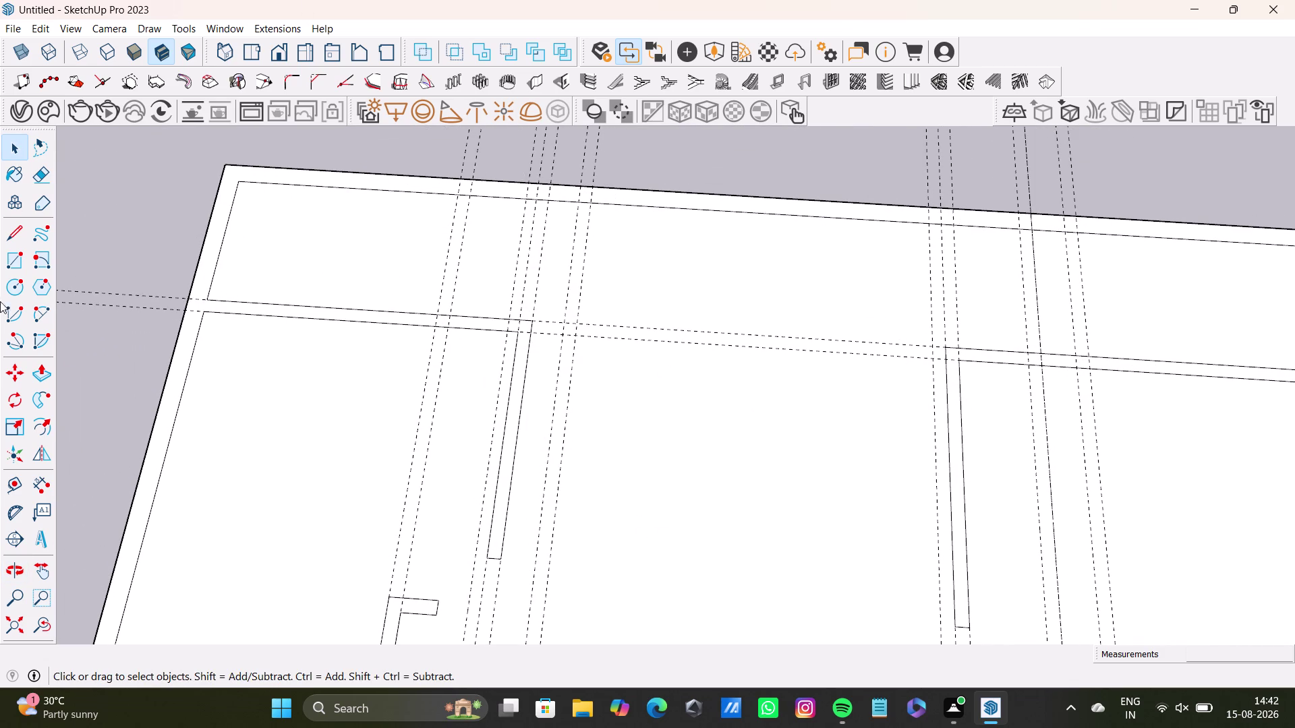
scroll(up, 3)
scroll(down, 3)
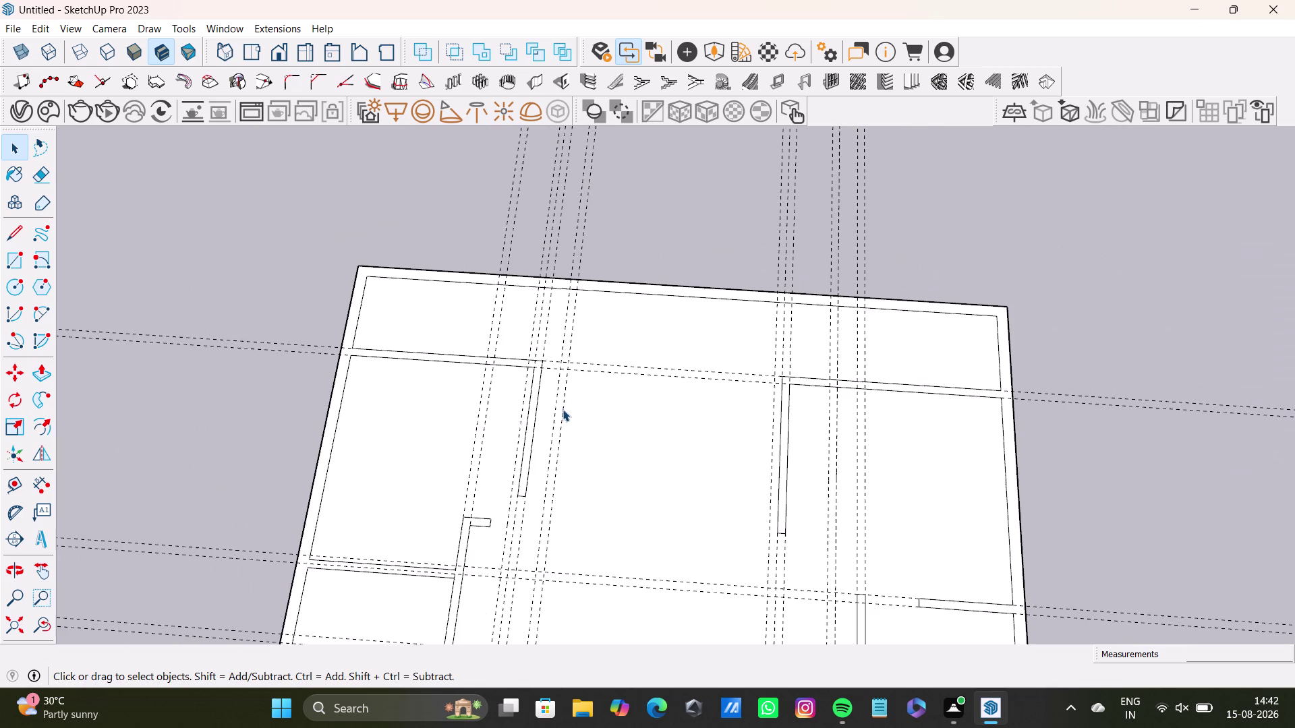
middle_drag(562, 409, 621, 514)
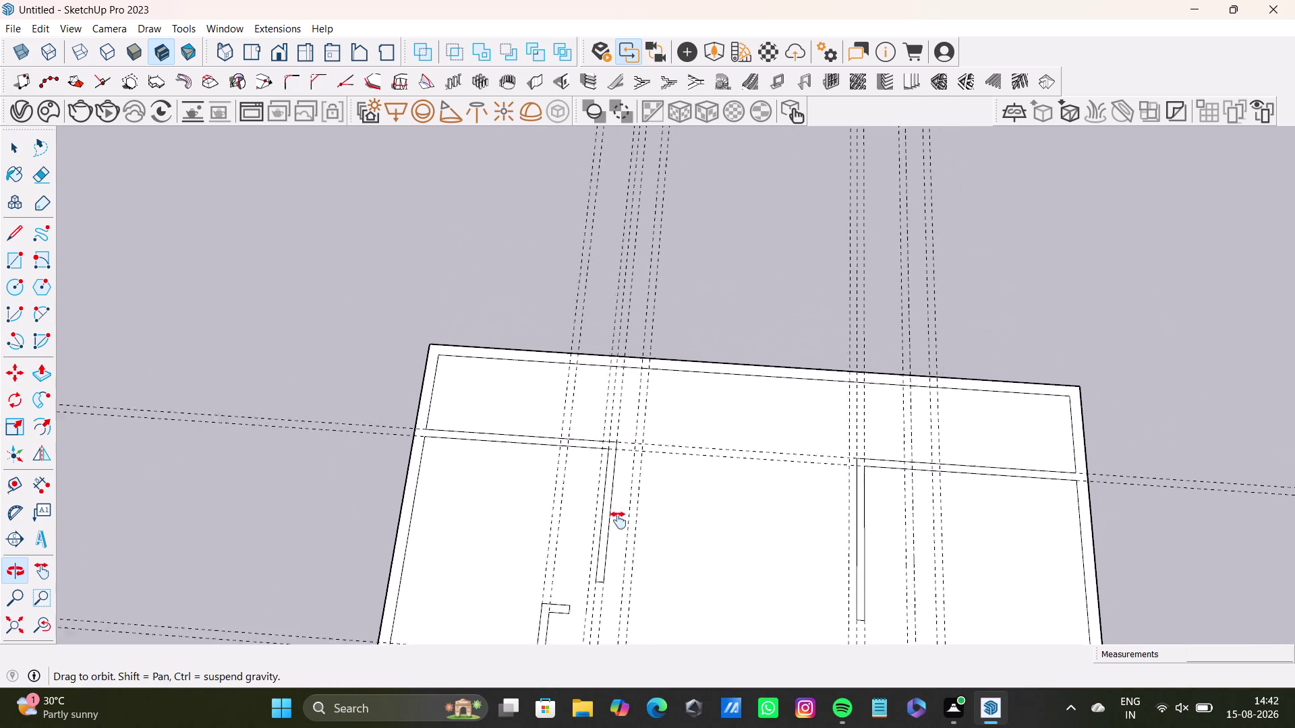
middle_drag(622, 514, 609, 533)
scroll(up, 3)
middle_drag(741, 456, 730, 546)
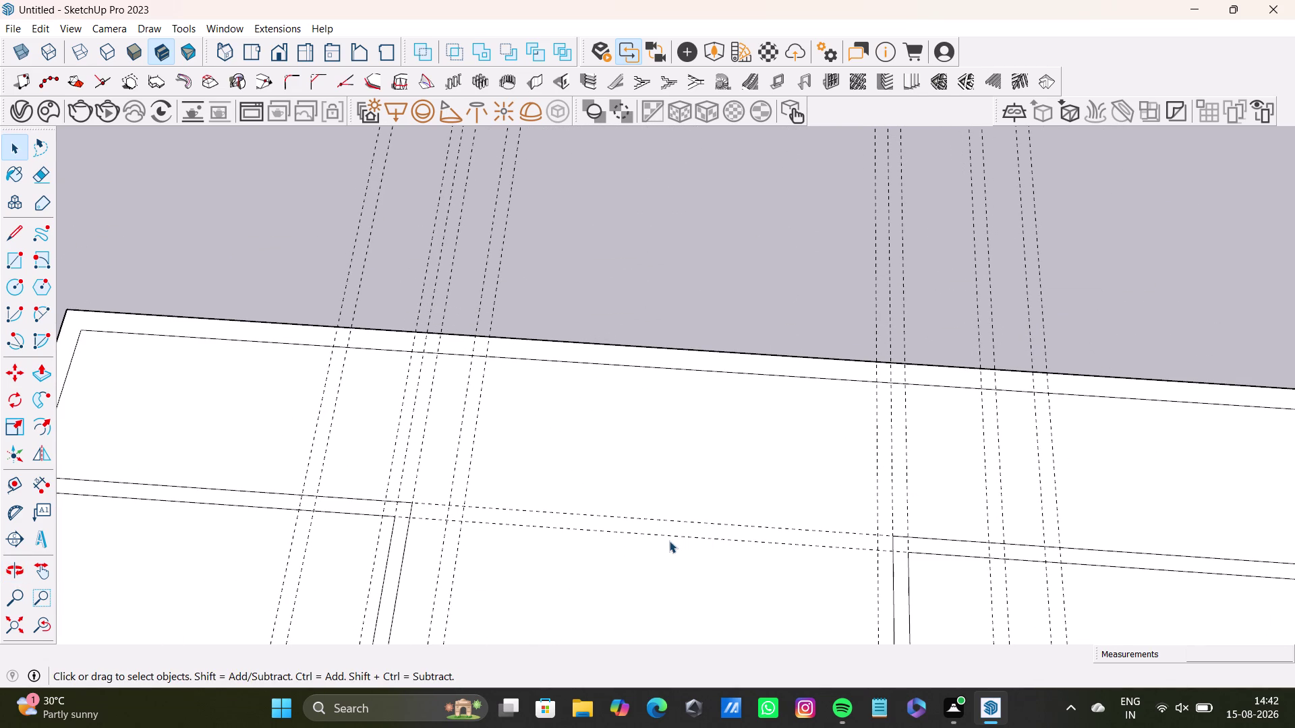
scroll(up, 3)
scroll(up, 3)
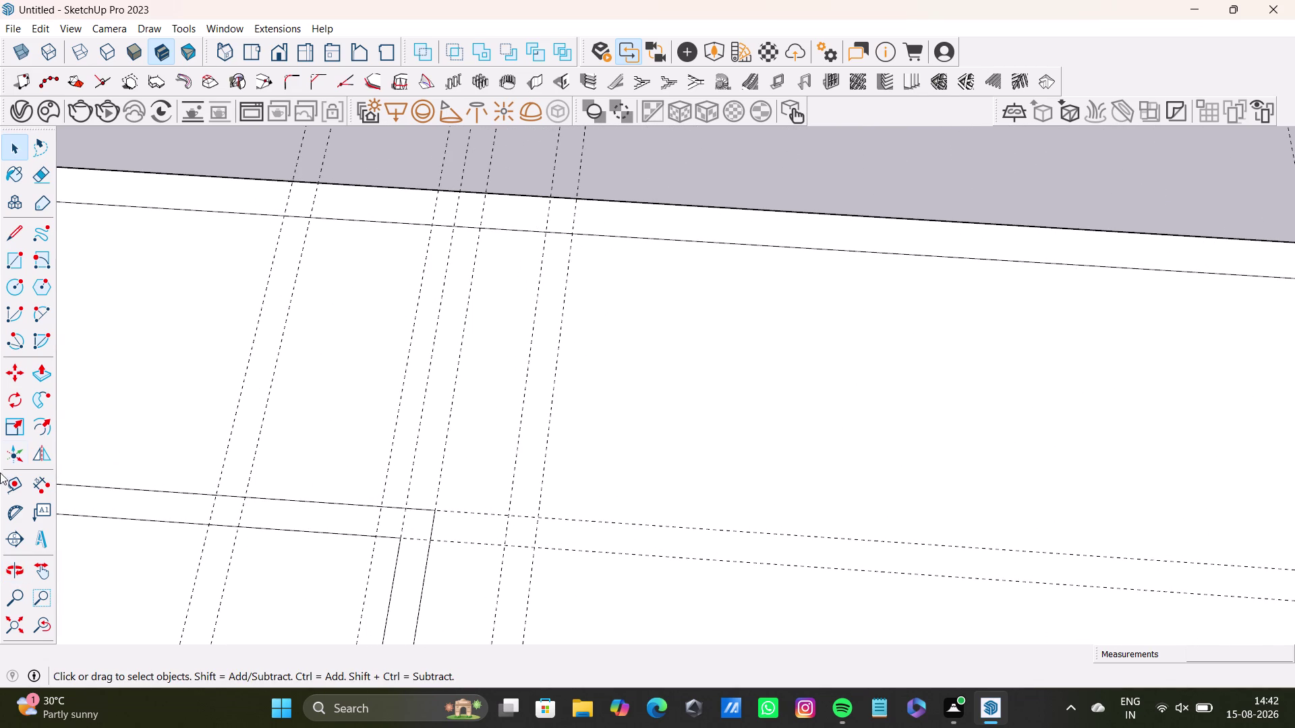
scroll(up, 3)
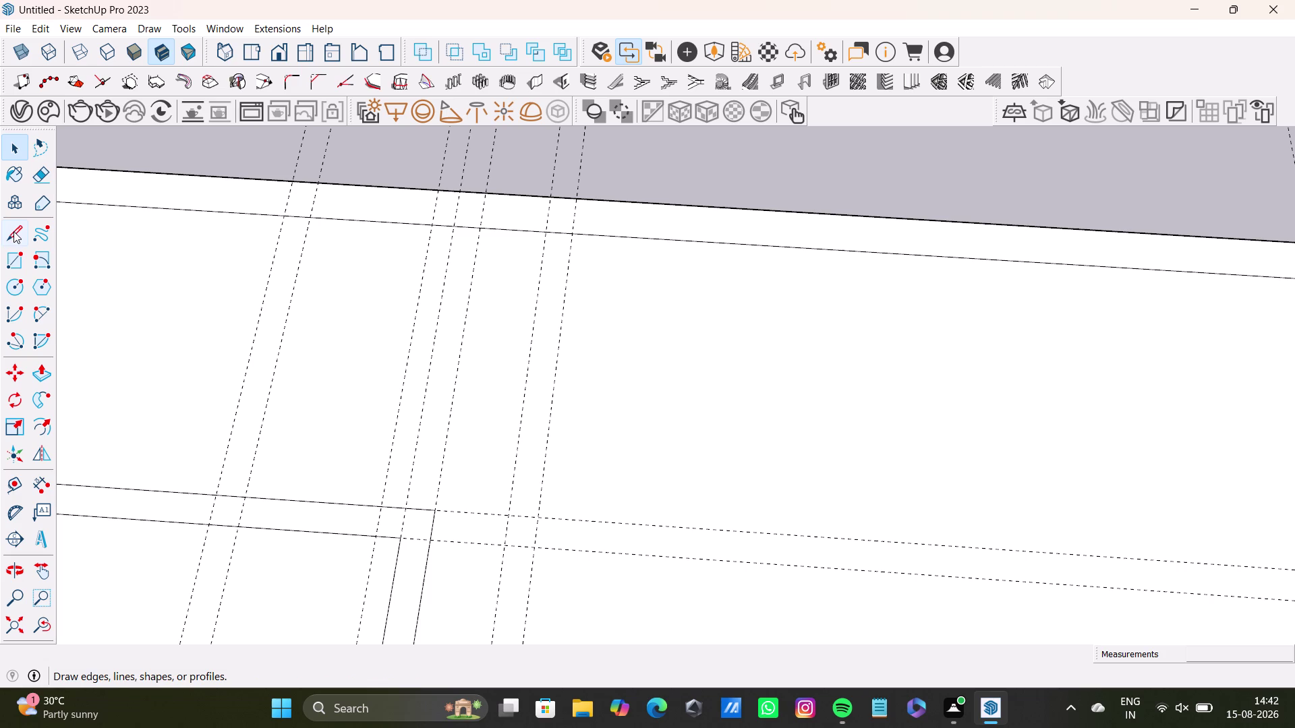
Trace a wall edge from the guide intersection up to the top edge, plus its parallel edge.
click(14, 231)
scroll(up, 3)
drag(396, 516, 396, 504)
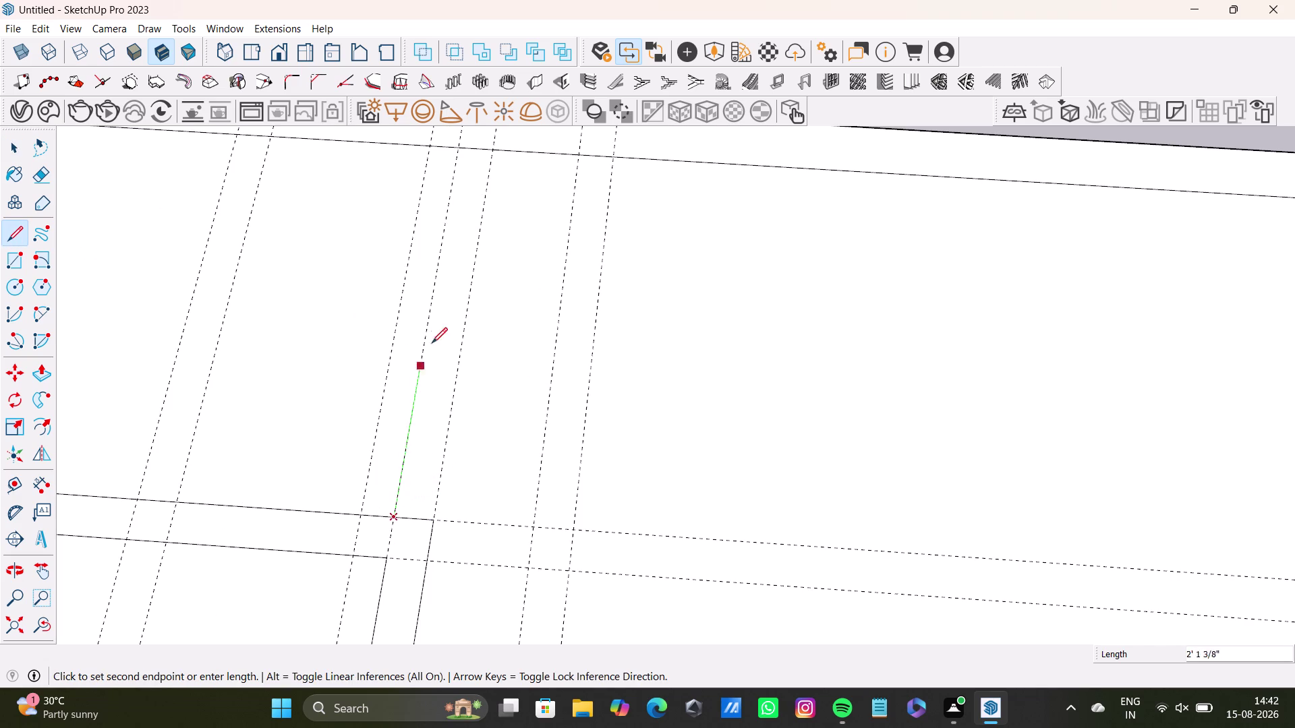
click(460, 149)
click(491, 155)
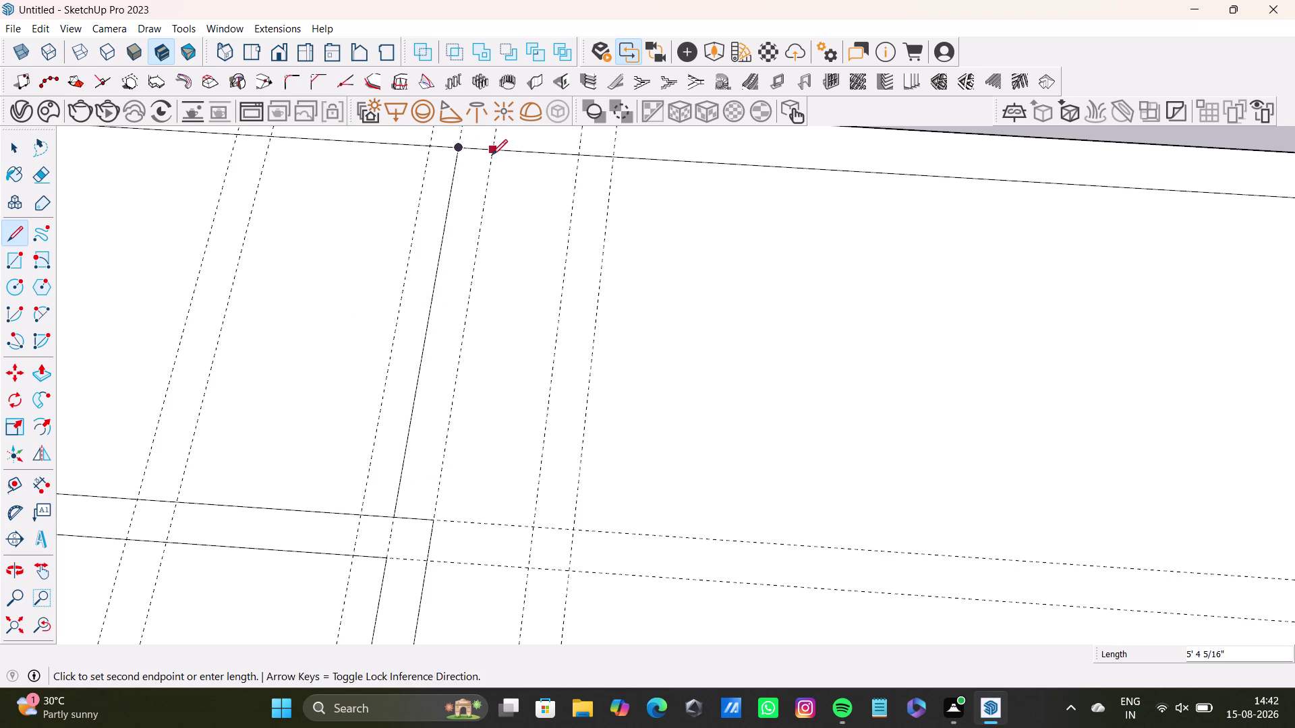
click(432, 512)
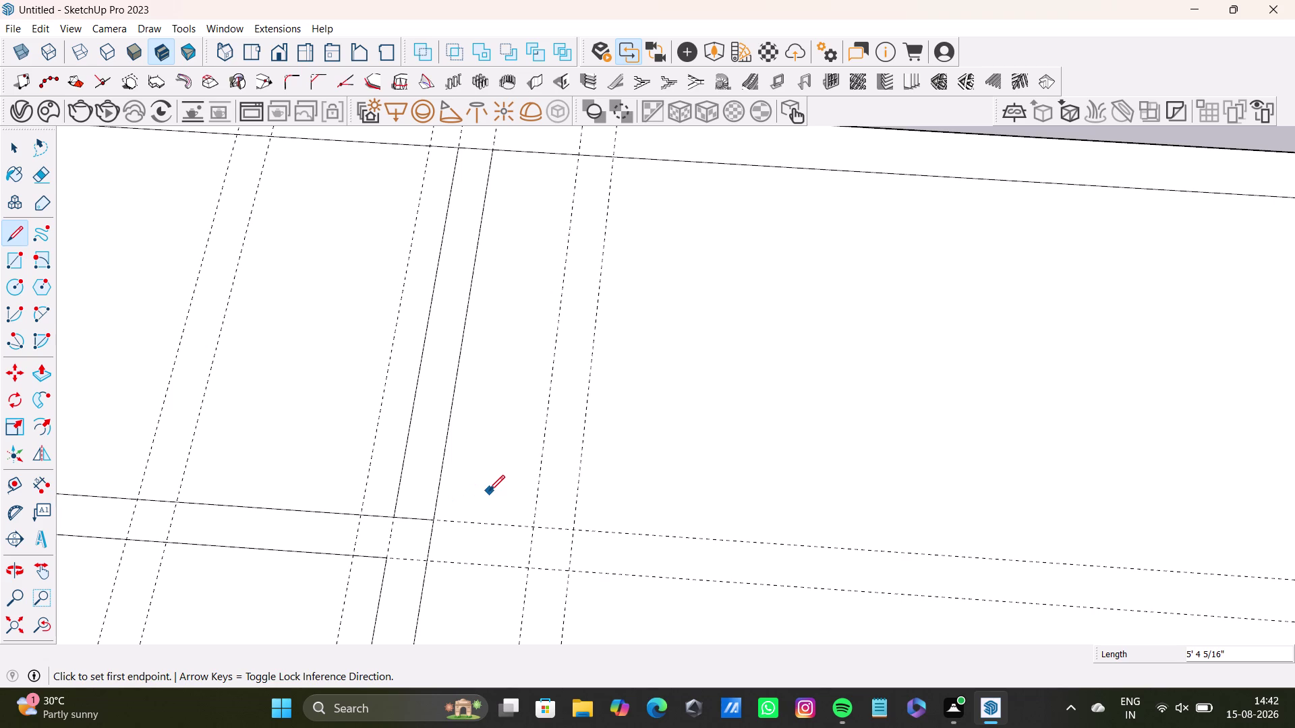
scroll(down, 3)
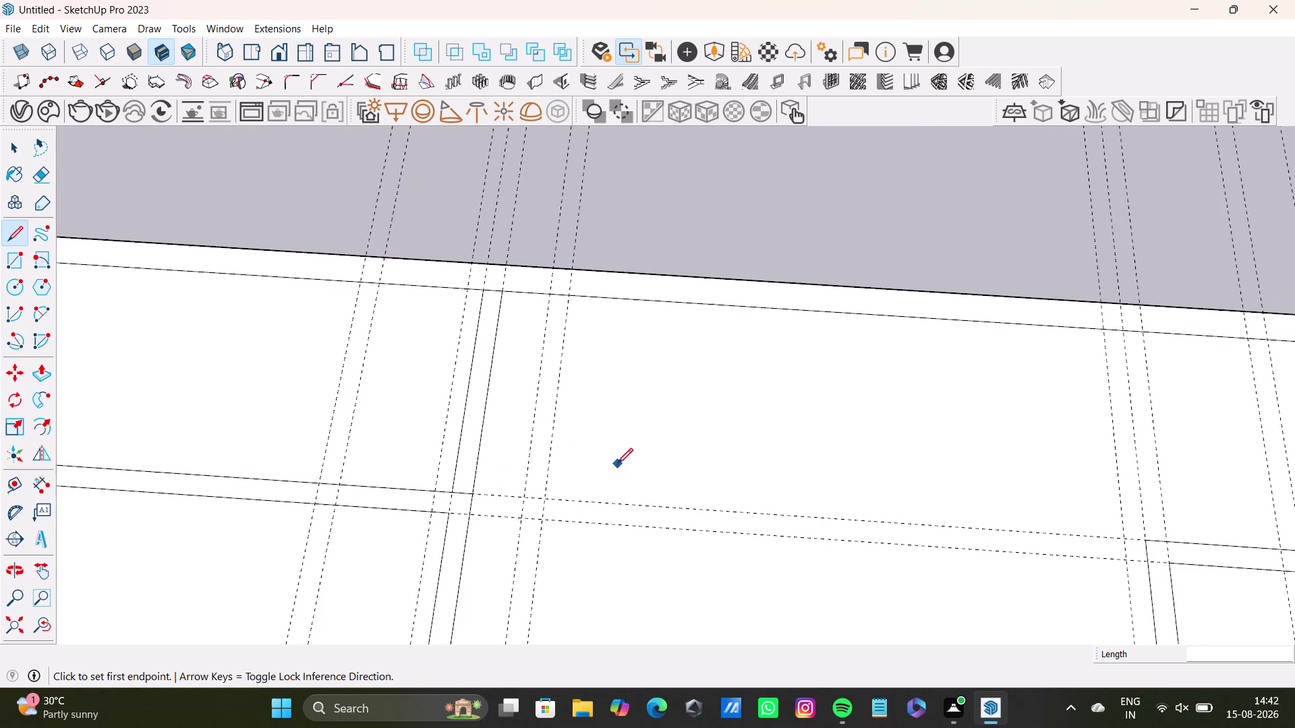
scroll(down, 3)
middle_drag(718, 472, 454, 487)
scroll(up, 3)
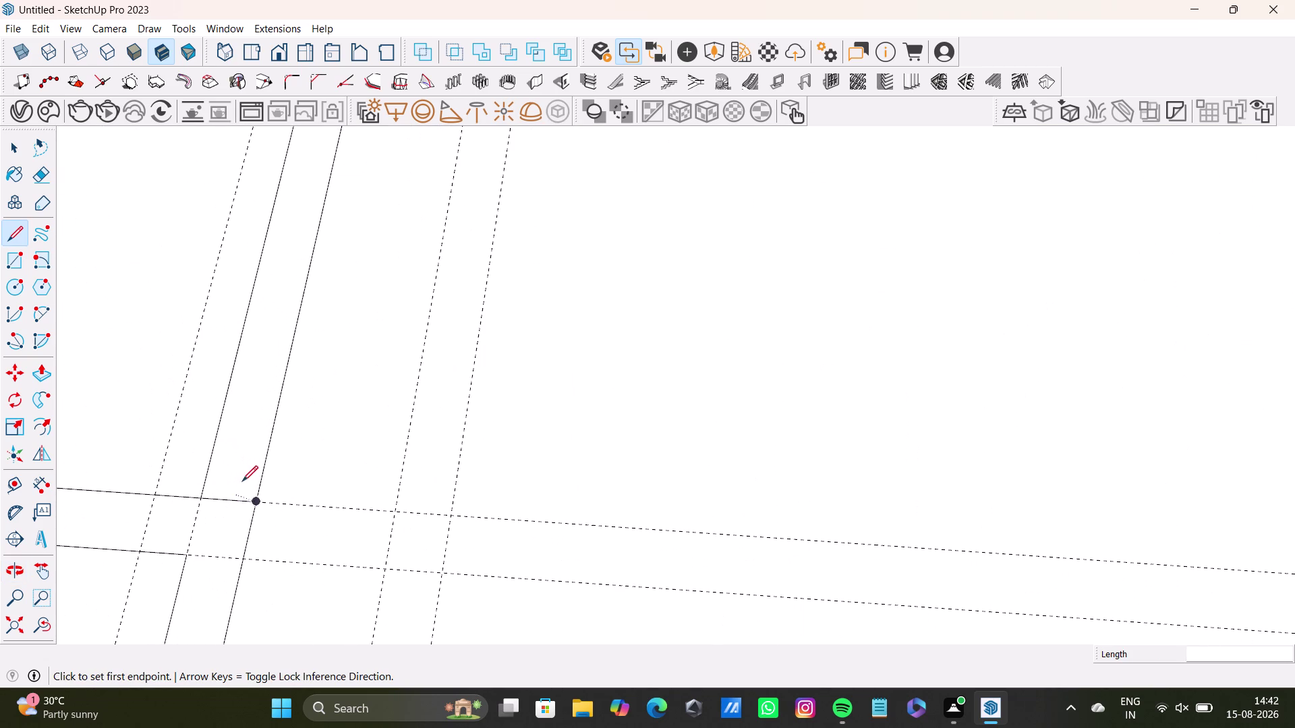
Delete the short leftover edge at the lower wall junction.
key(space)
click(238, 497)
click(241, 497)
click(241, 500)
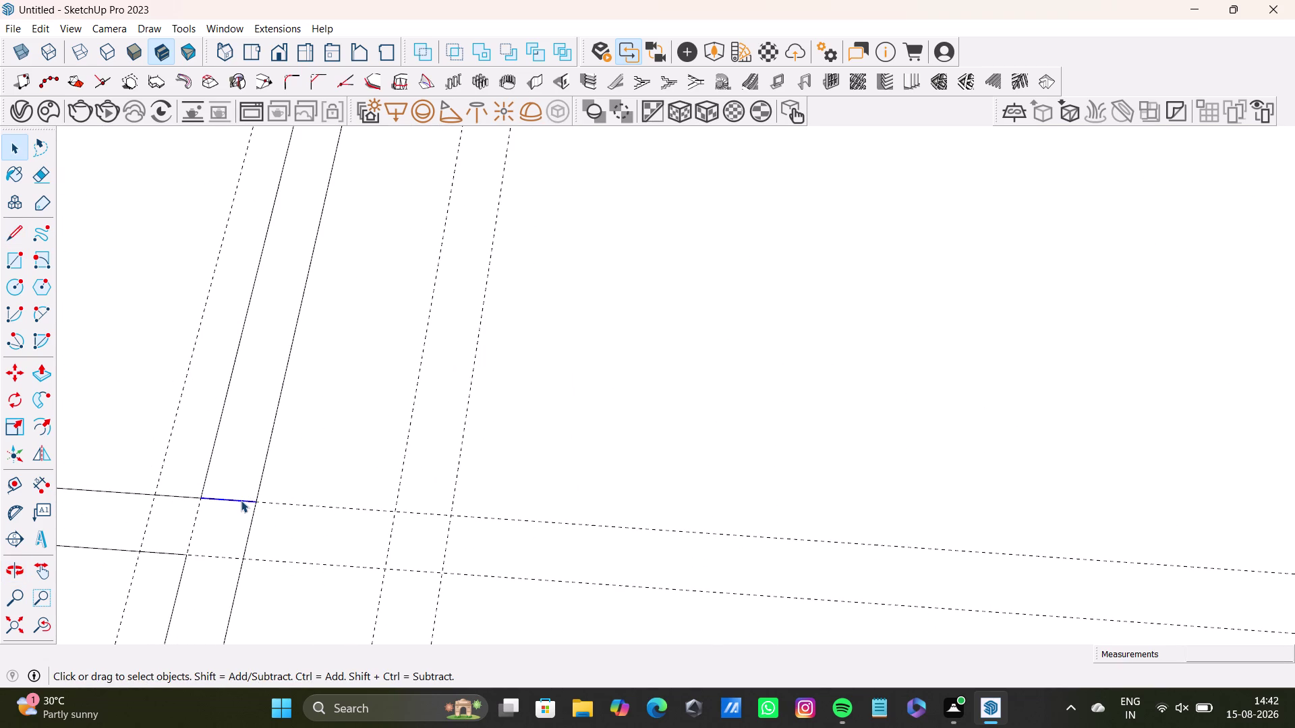
key(Delete)
scroll(down, 3)
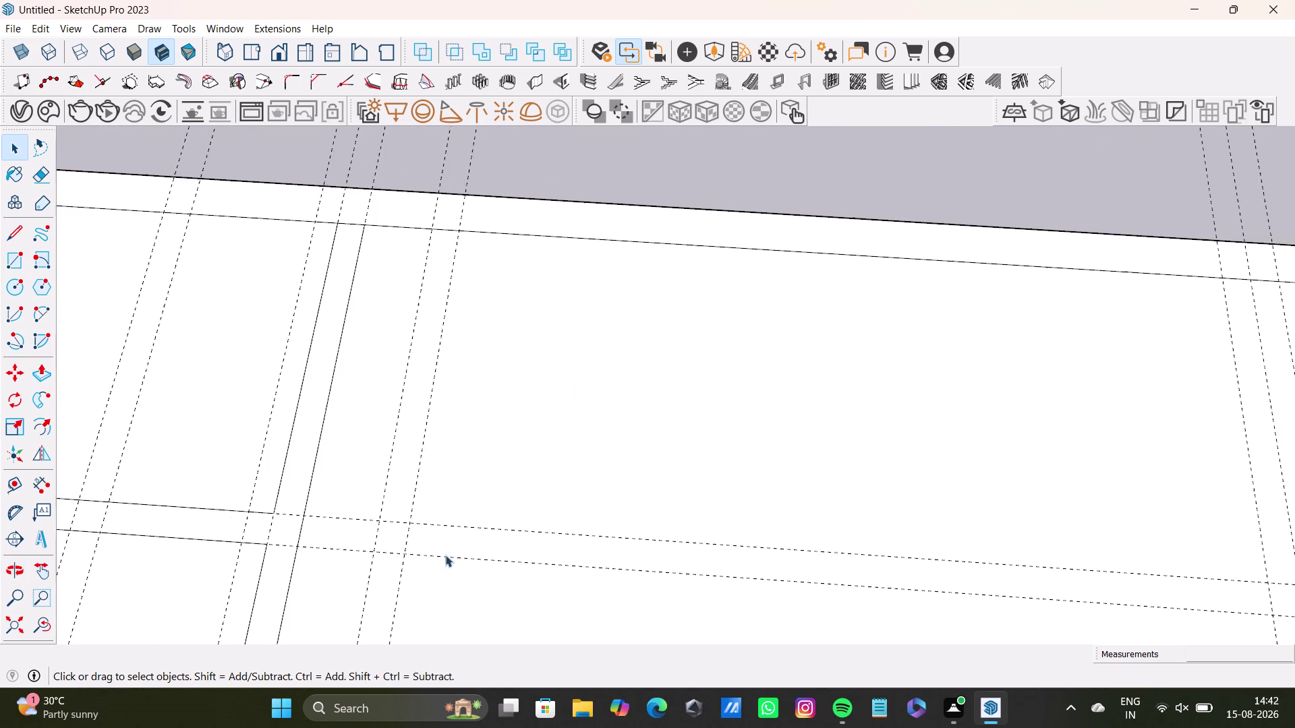
middle_drag(476, 556, 411, 602)
scroll(down, 3)
middle_drag(530, 570, 404, 493)
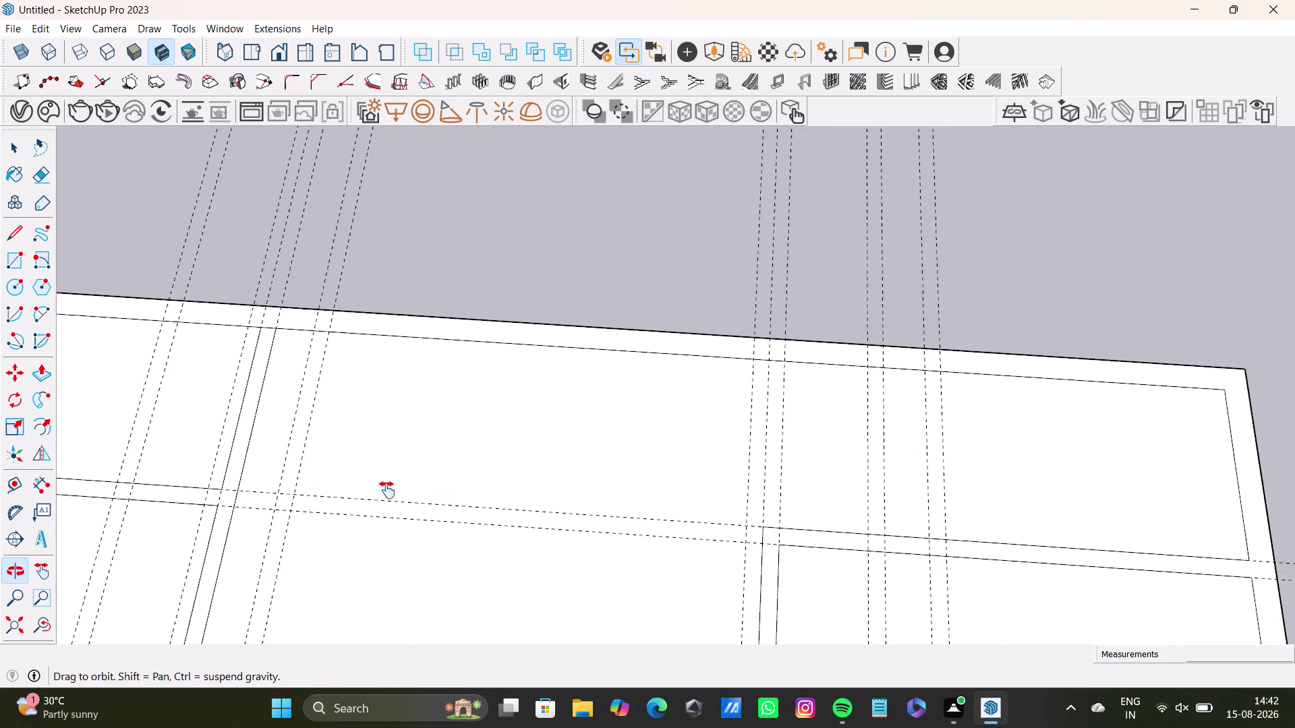
middle_drag(404, 493, 335, 478)
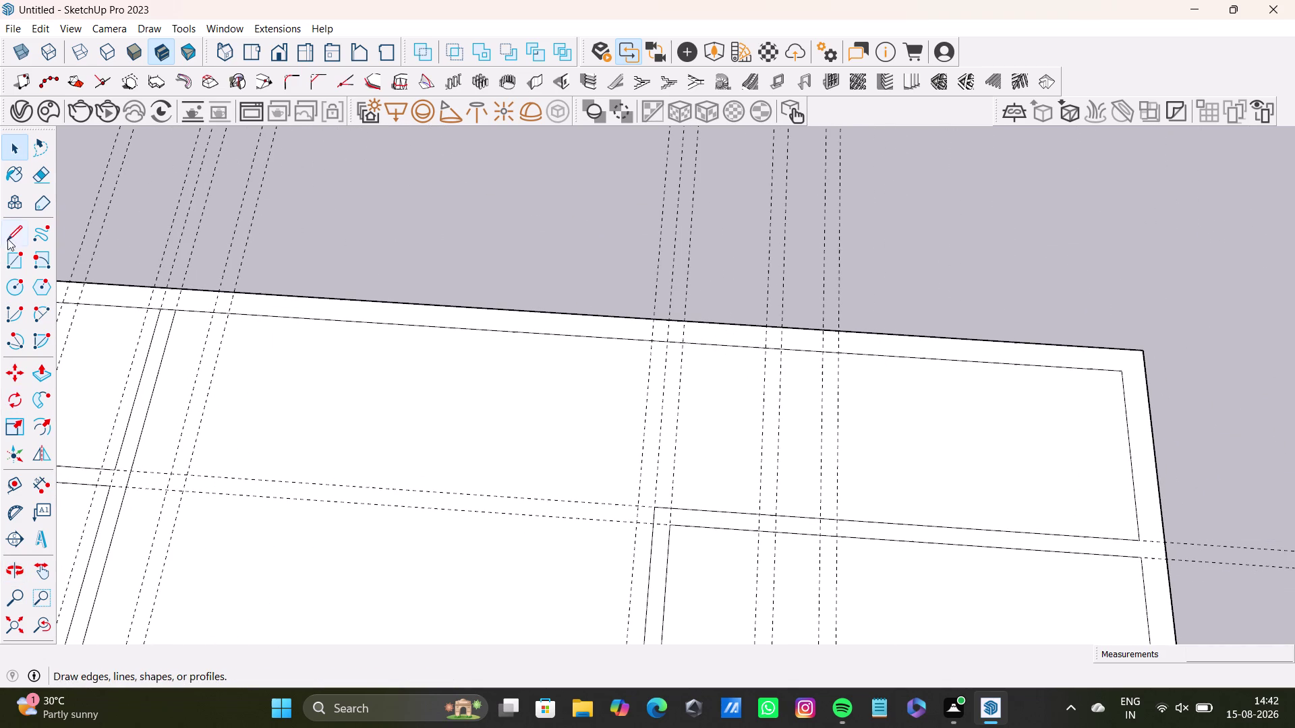
Draw a wall edge from the lower guide intersection up to the top wall line.
click(13, 233)
scroll(up, 3)
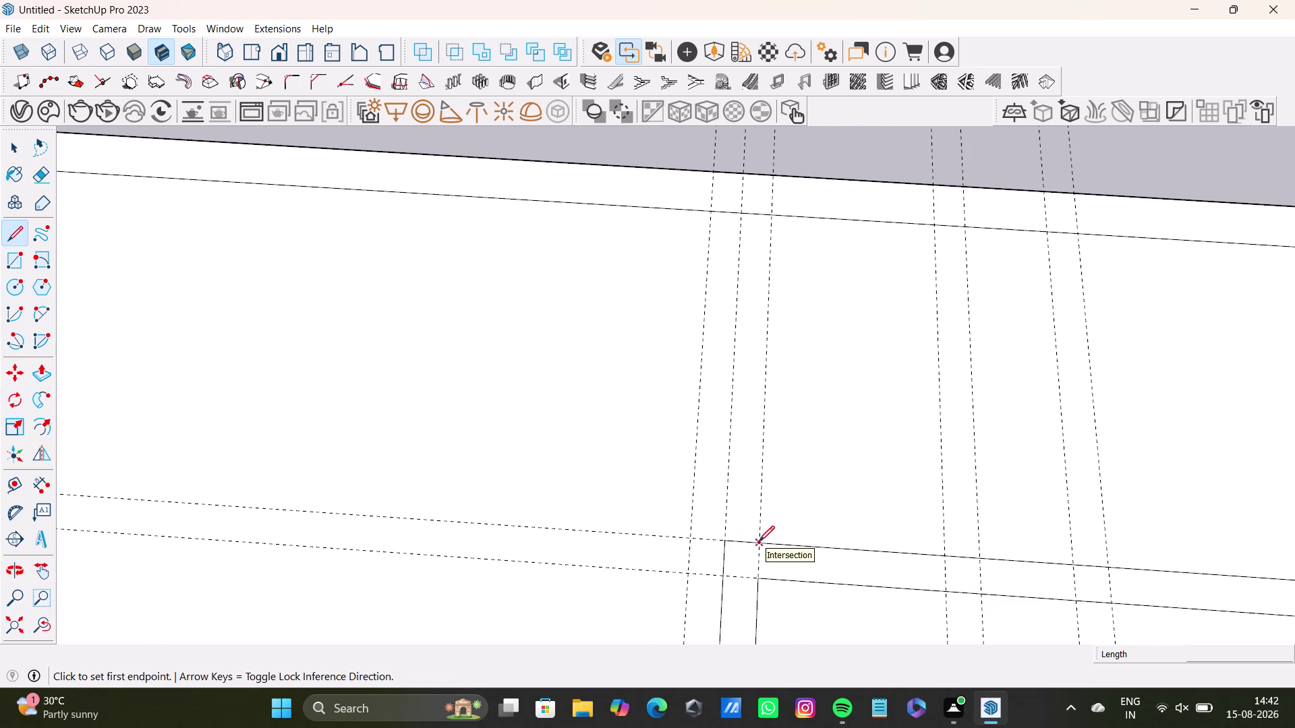
click(755, 541)
key(space)
click(0, 229)
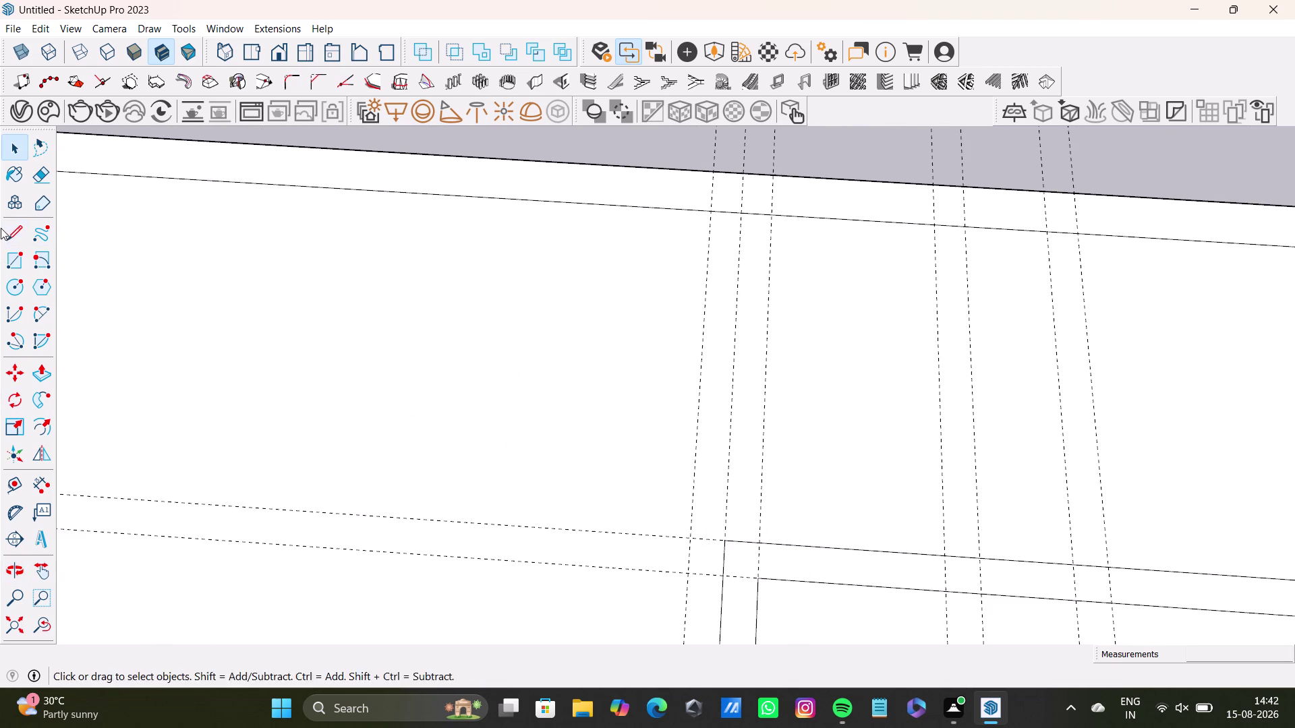
click(3, 229)
scroll(up, 3)
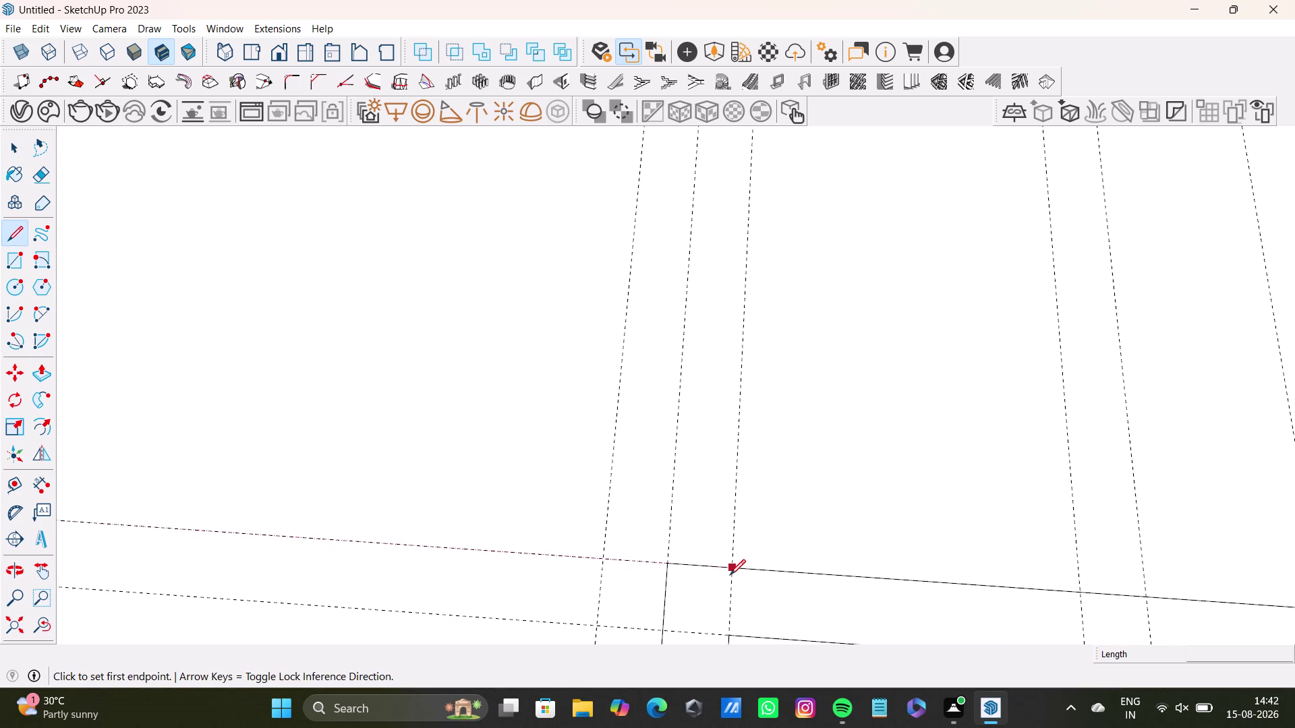
click(730, 575)
middle_drag(734, 314, 690, 606)
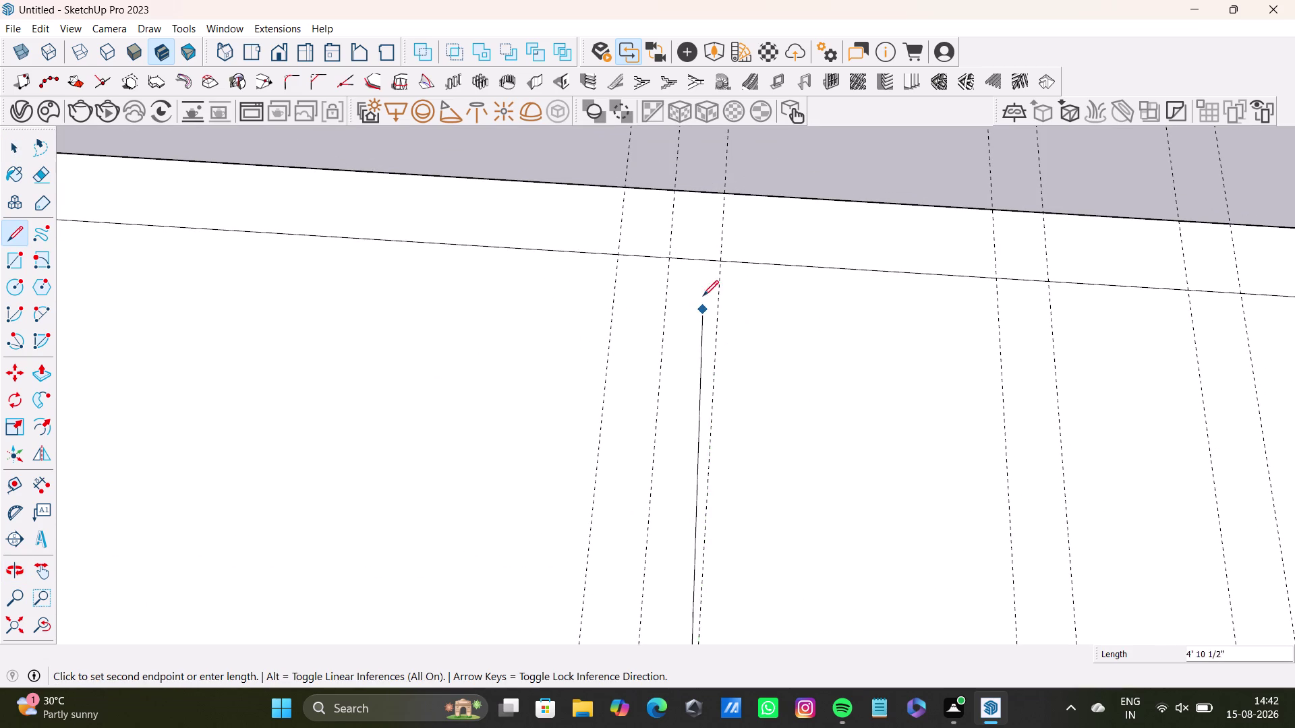
click(721, 264)
key(space)
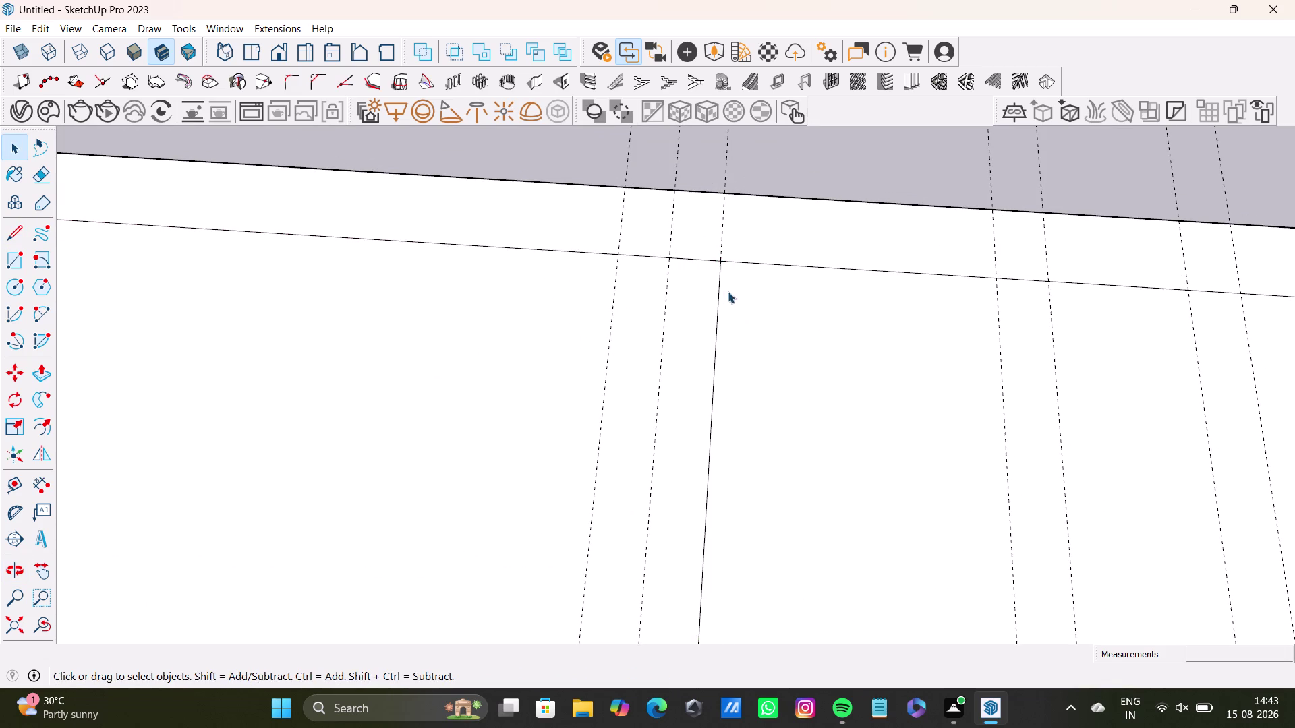
Draw the parallel edge from the top wall line down to the guide intersection.
scroll(up, 3)
scroll(down, 3)
middle_drag(678, 405, 732, 238)
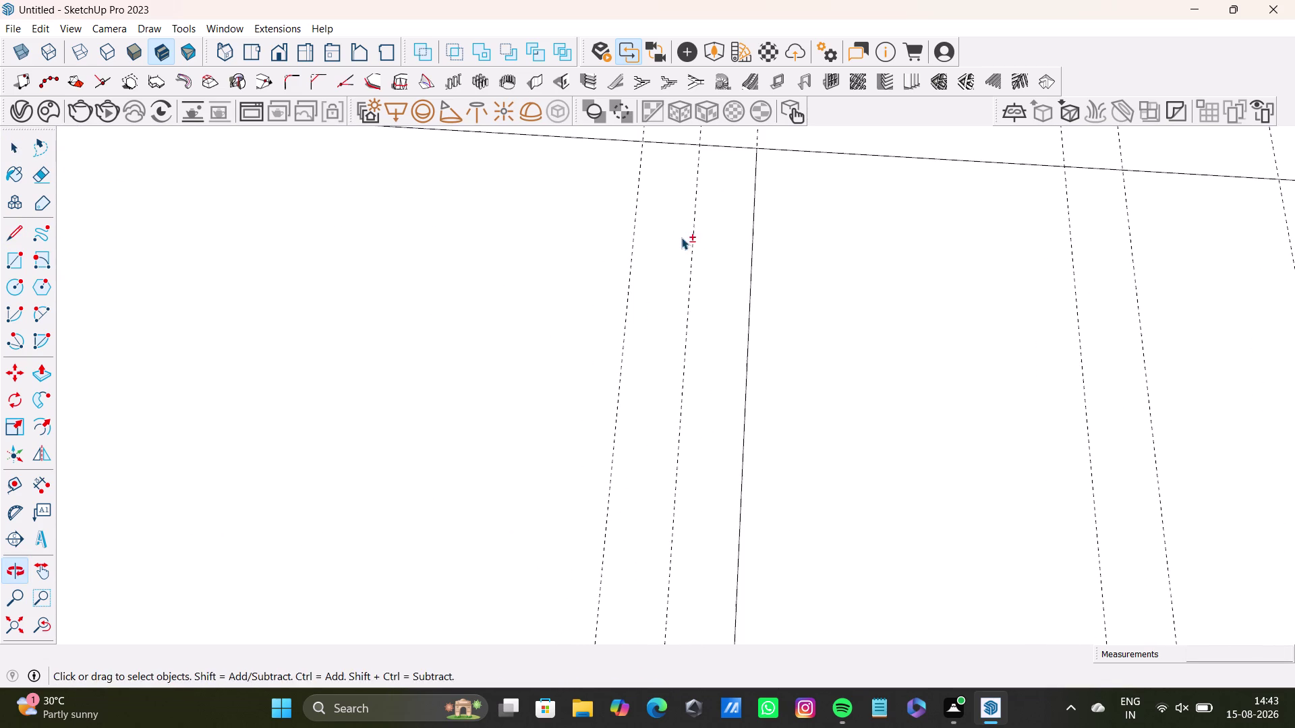
click(14, 232)
click(700, 146)
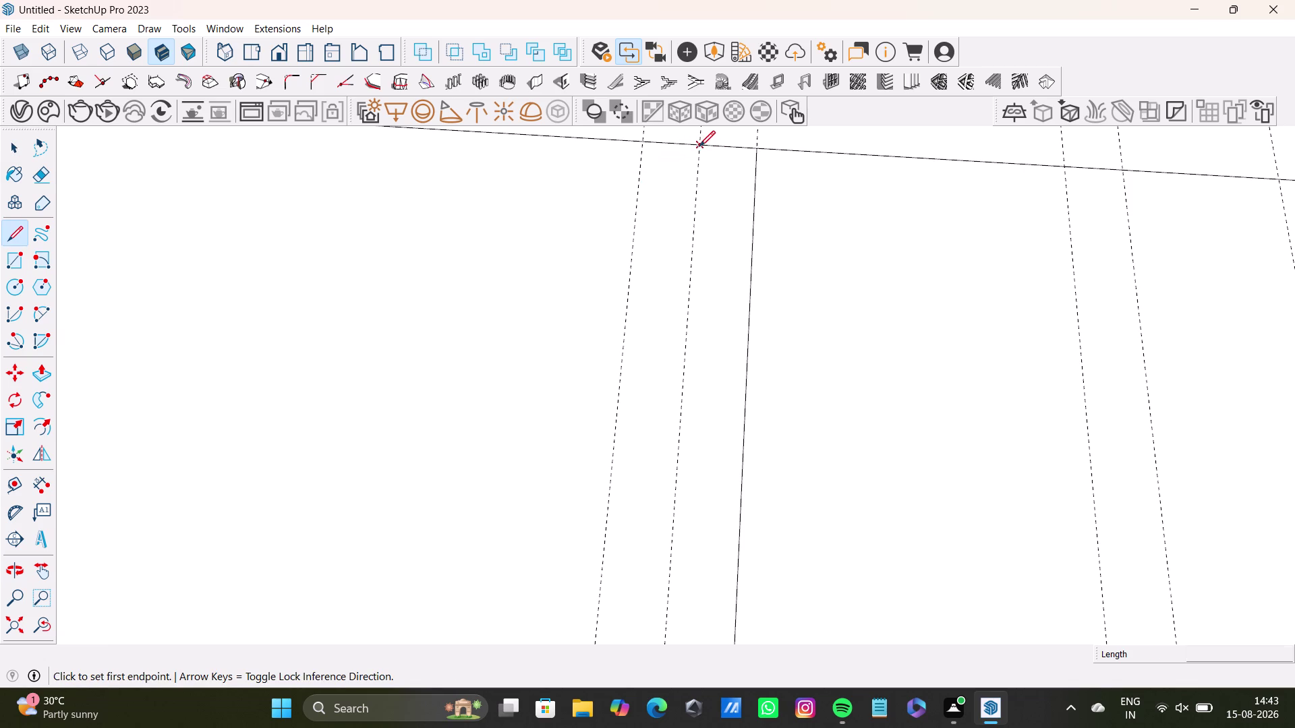
scroll(down, 3)
middle_drag(699, 502, 701, 239)
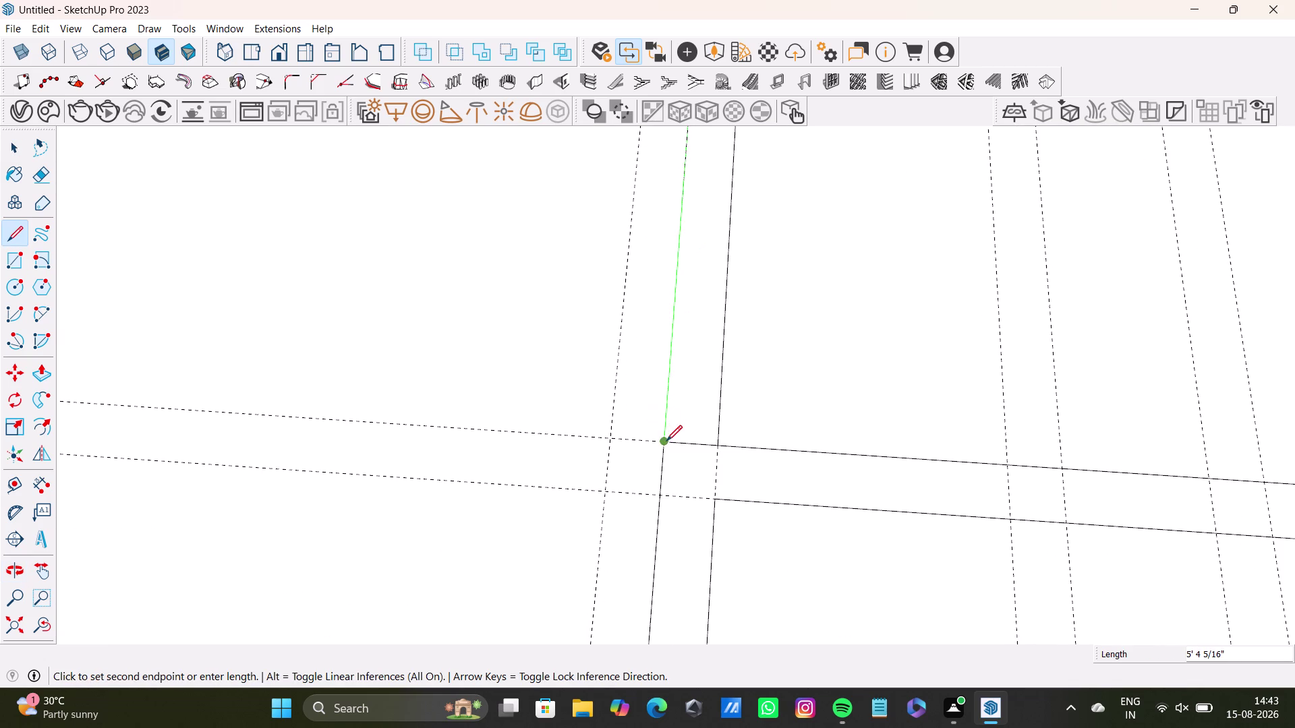
click(666, 441)
key(space)
Delete the filled face of the narrow wall strip, keeping its edges.
scroll(up, 3)
click(703, 432)
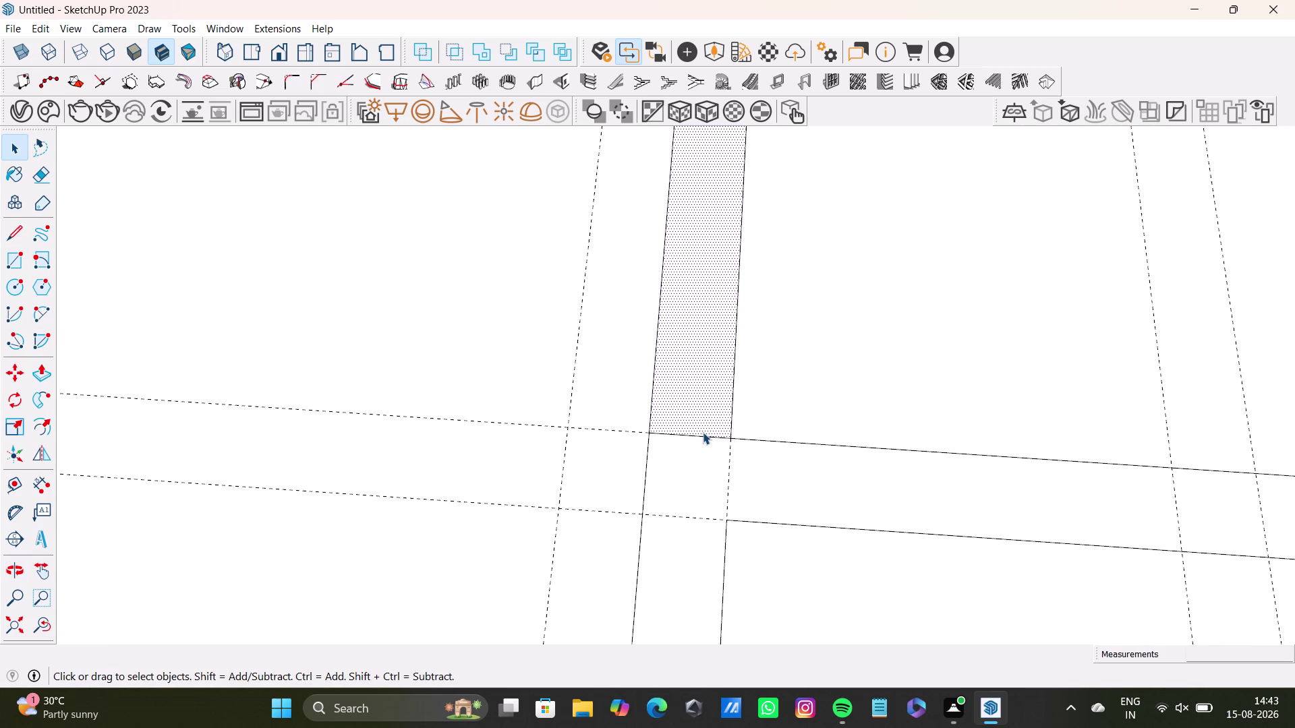
click(703, 432)
click(703, 437)
key(Delete)
scroll(down, 3)
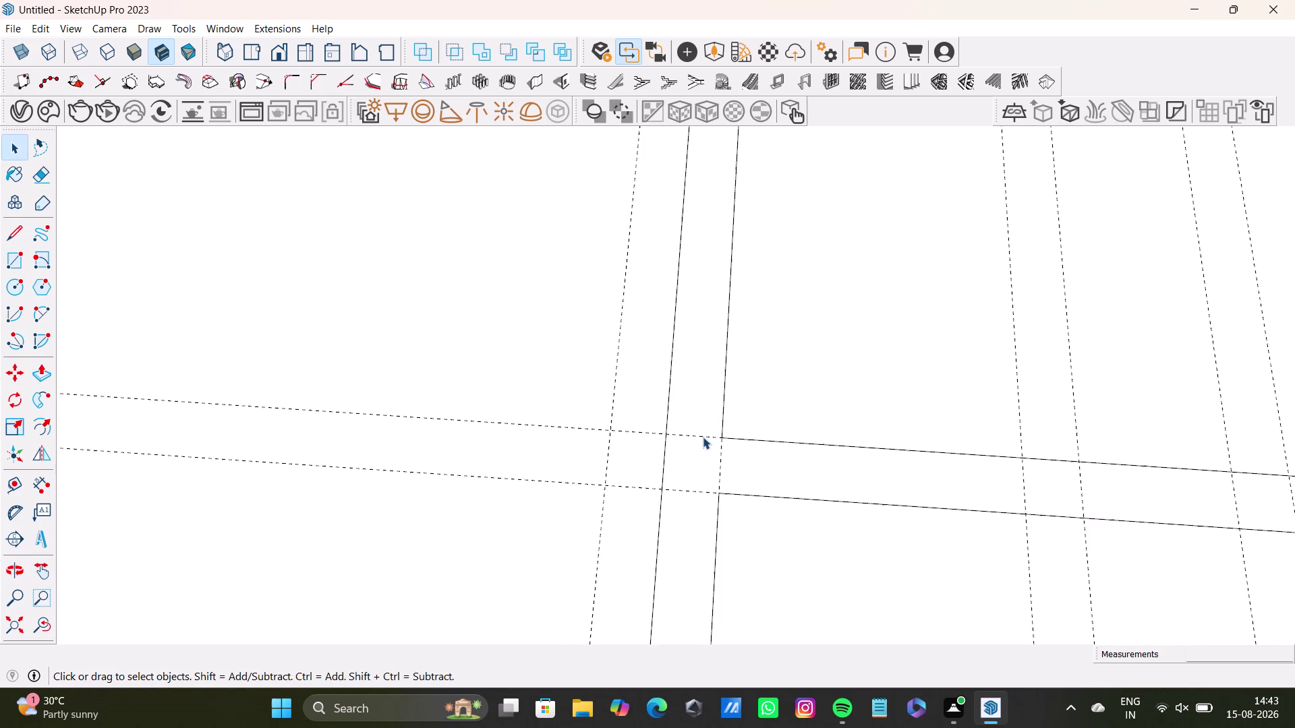
scroll(down, 3)
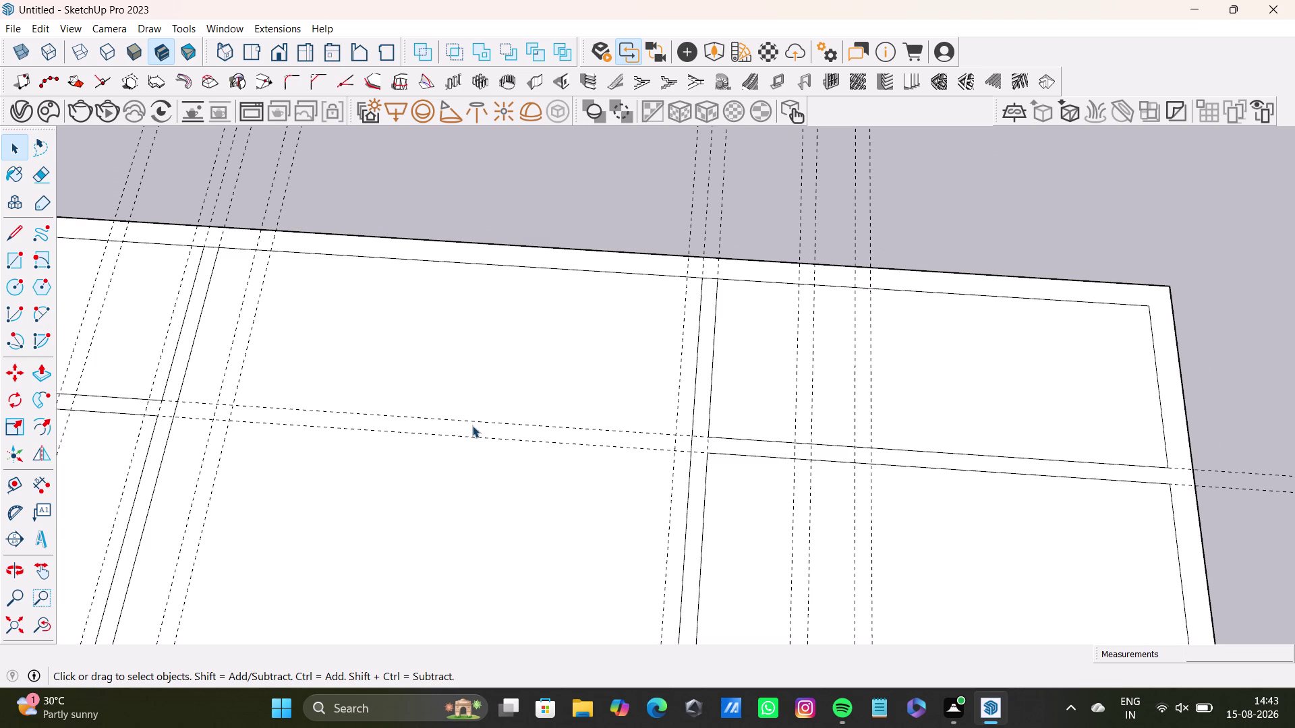
middle_drag(485, 487, 729, 474)
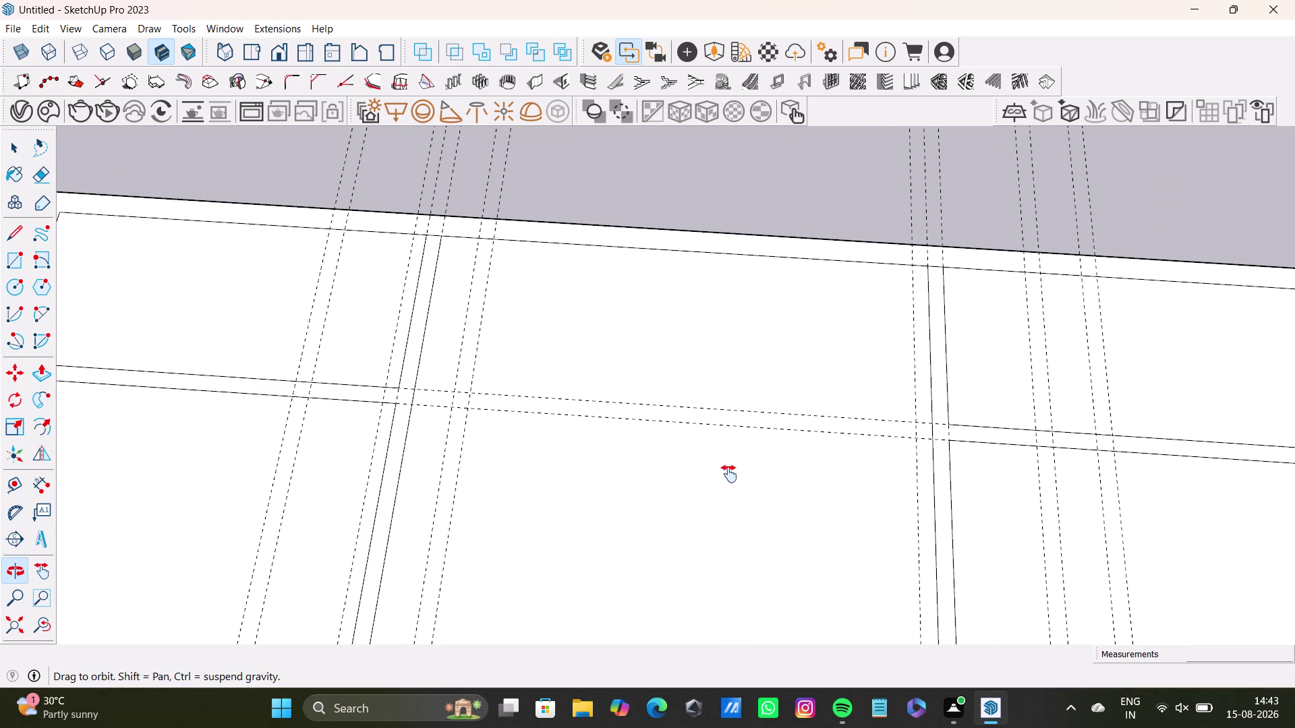
middle_drag(728, 474, 730, 499)
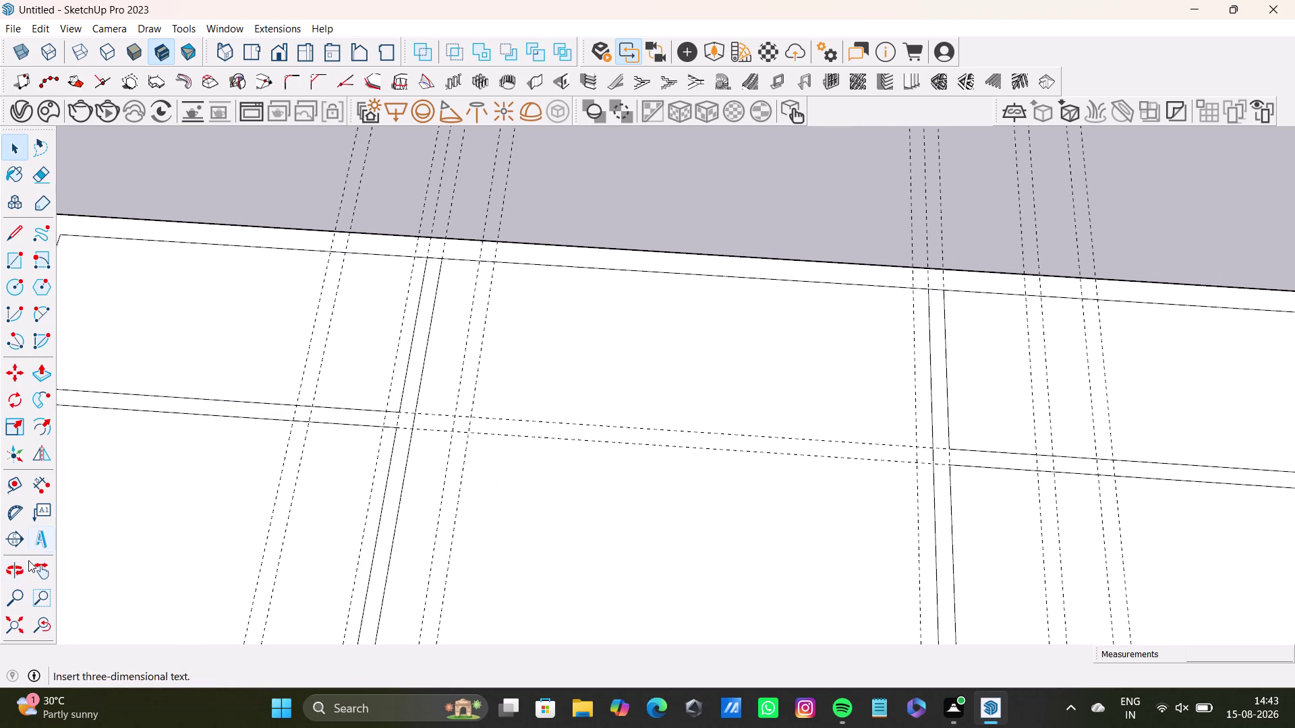
Place a guide line offset 6" from the lower horizontal wall line.
click(17, 490)
scroll(up, 3)
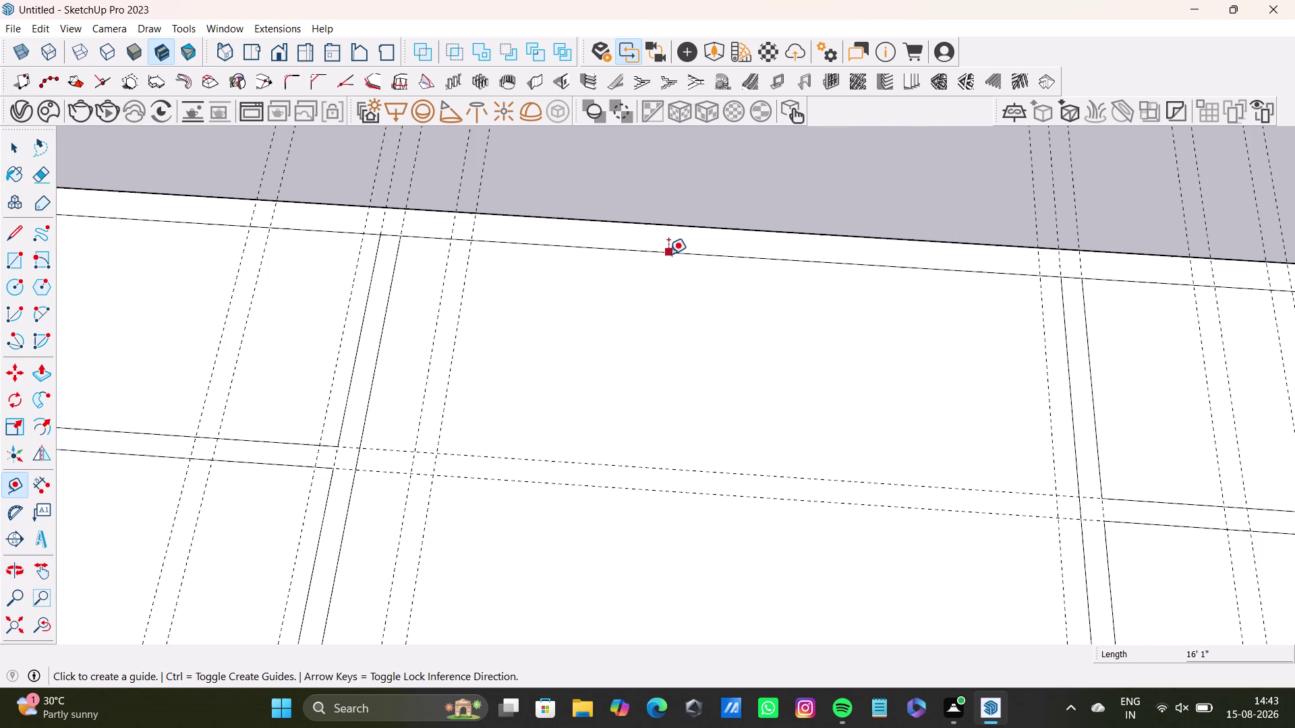
click(668, 254)
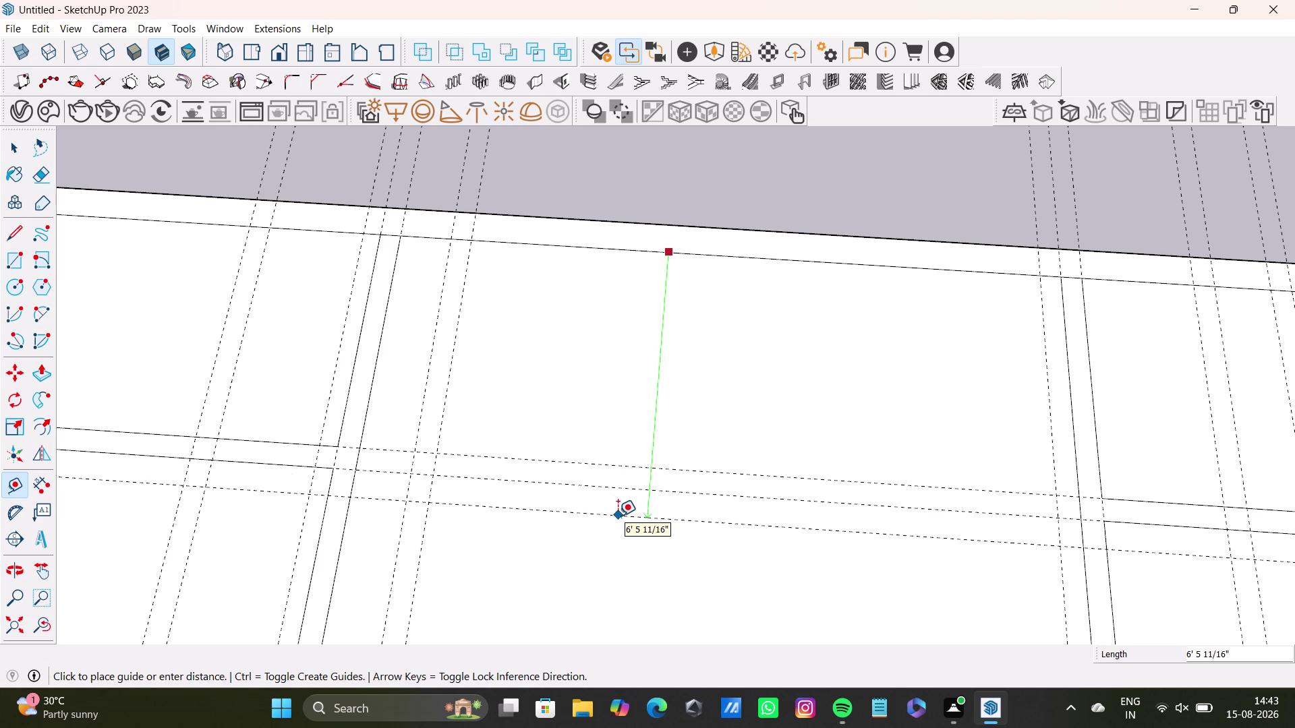
key(space)
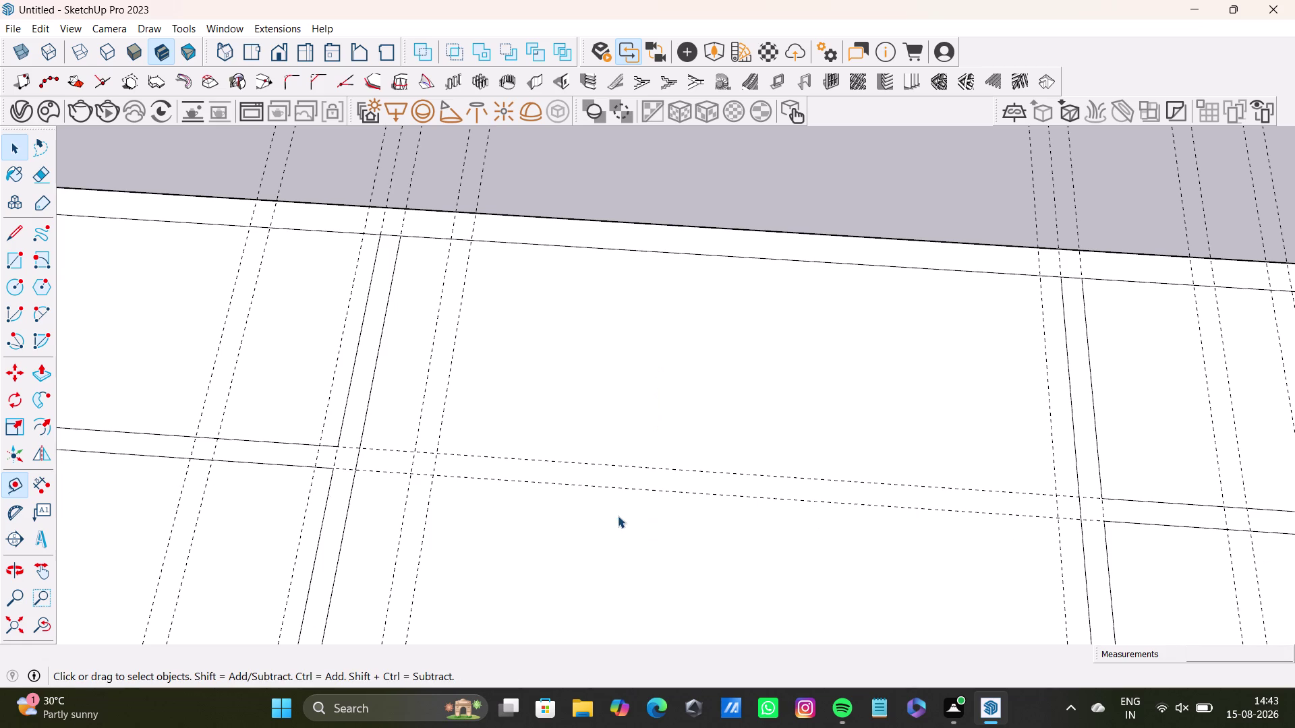
key(t)
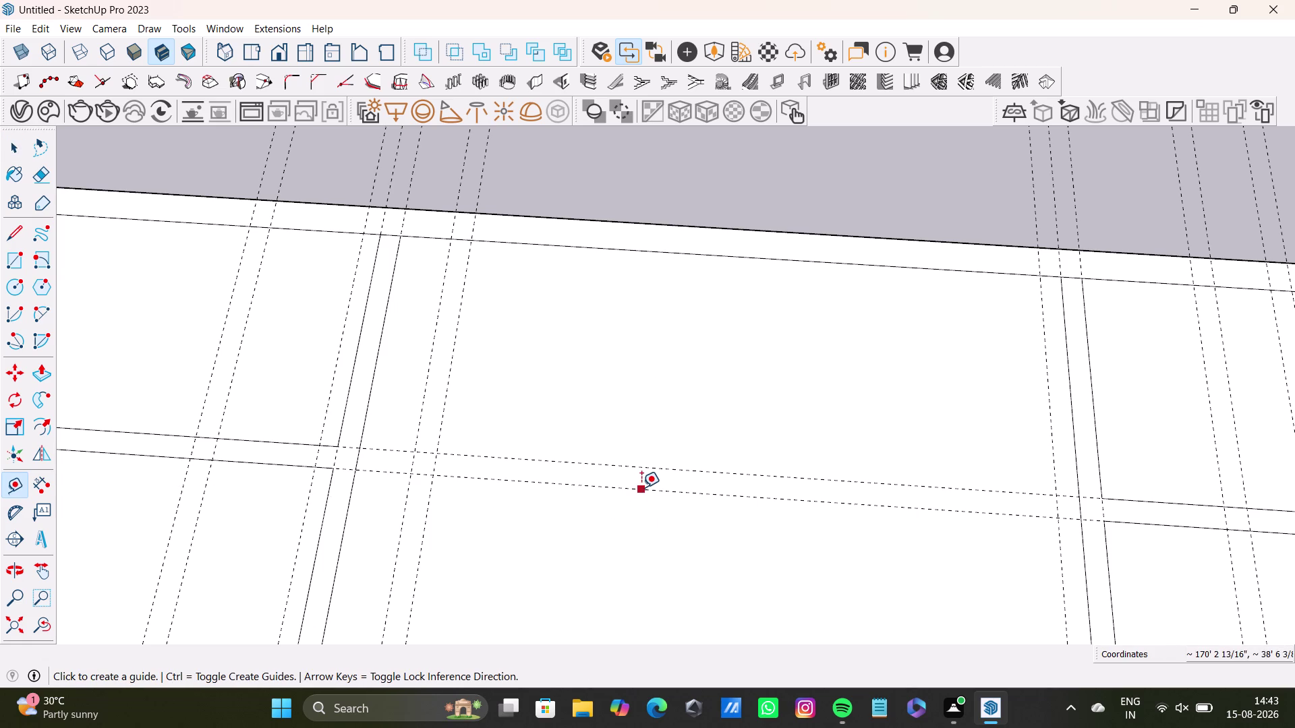
click(642, 487)
text(6)
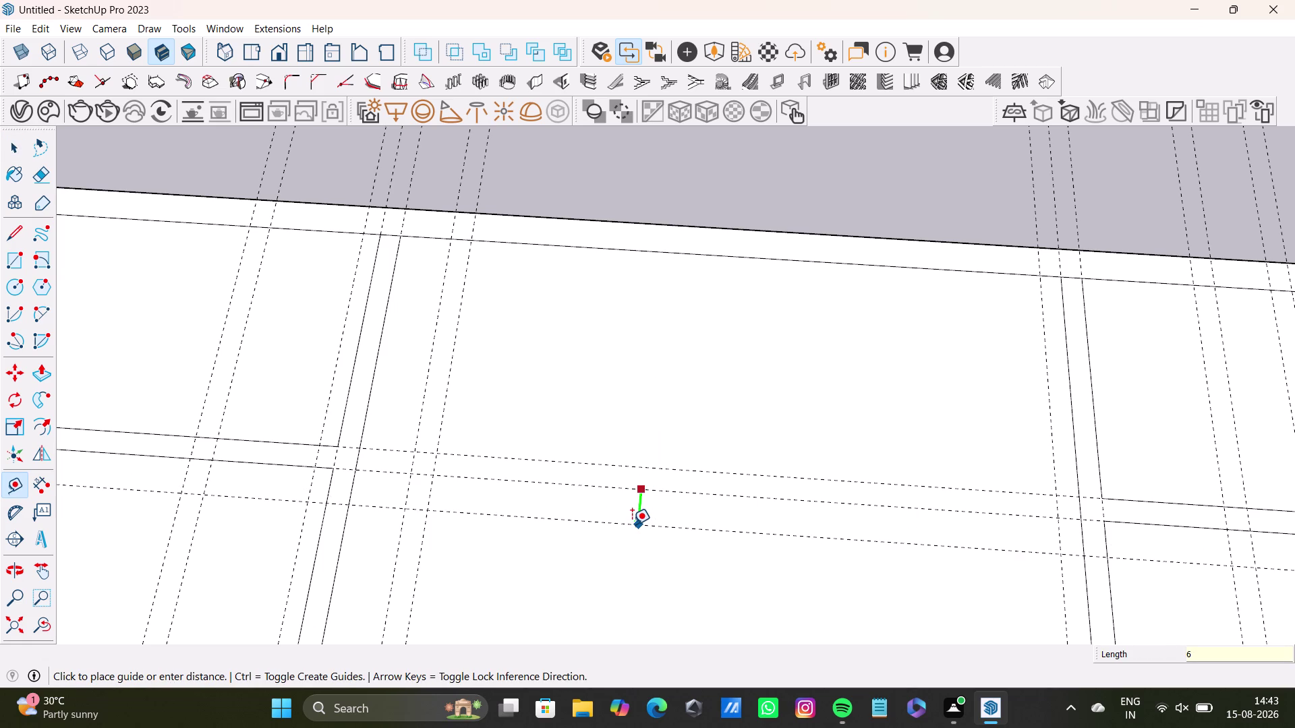
text(")
key(Return)
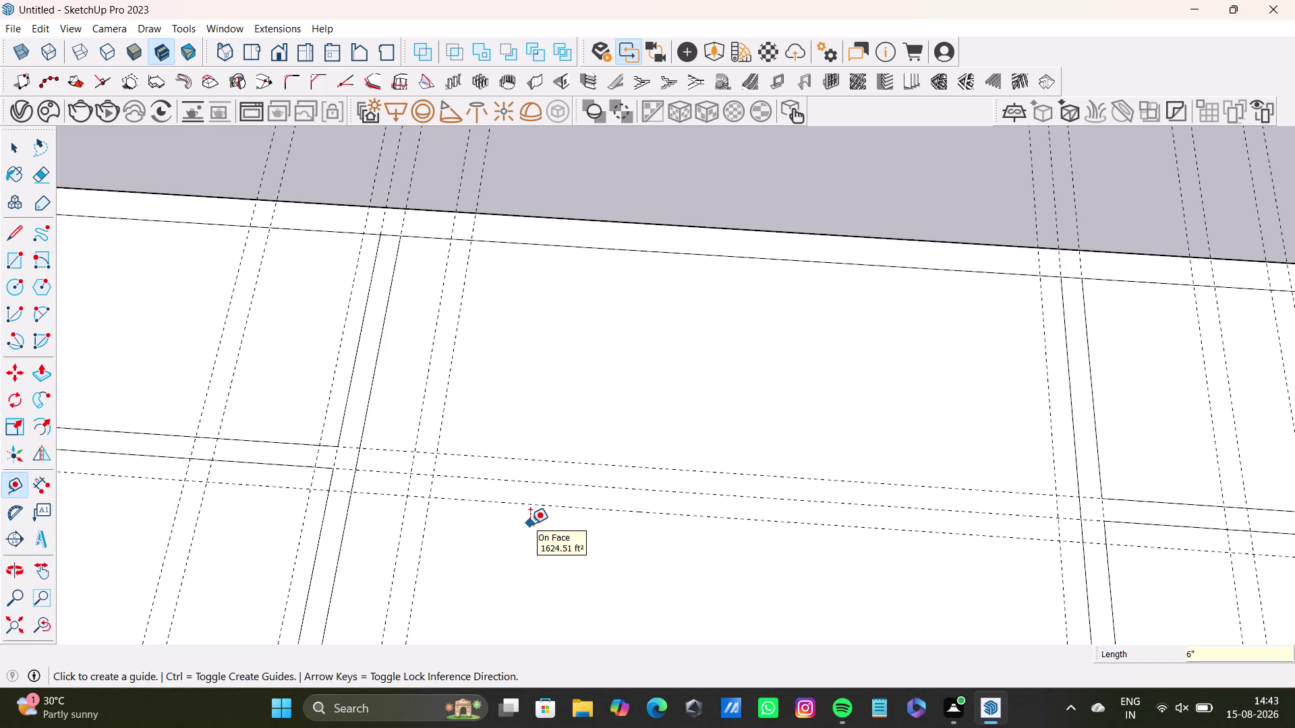
key(space)
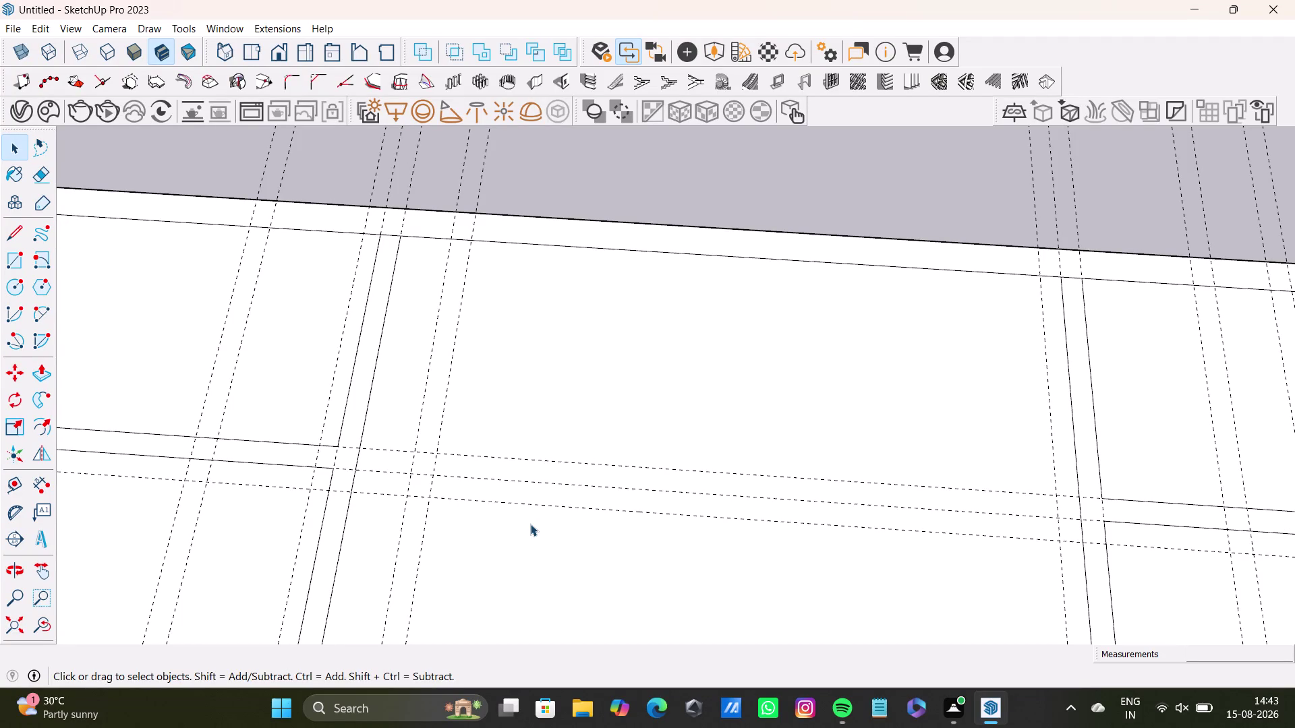
scroll(up, 3)
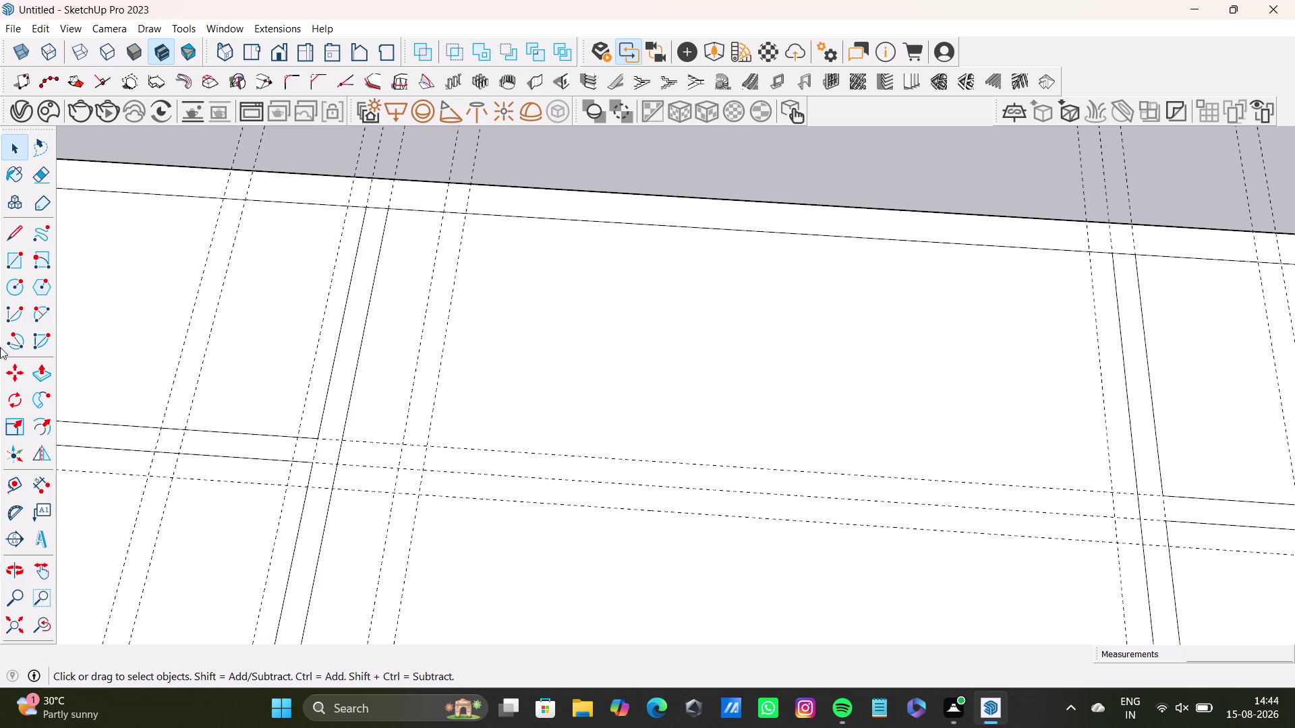
scroll(down, 3)
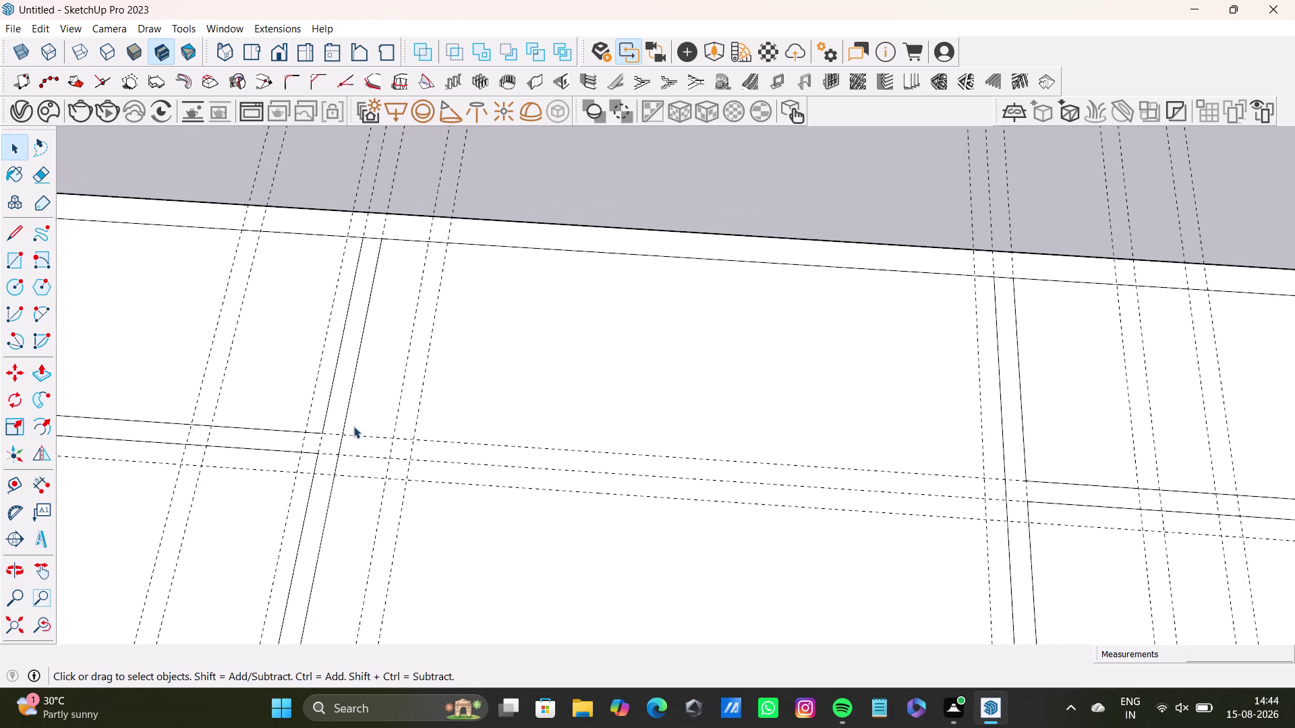
middle_click(462, 447)
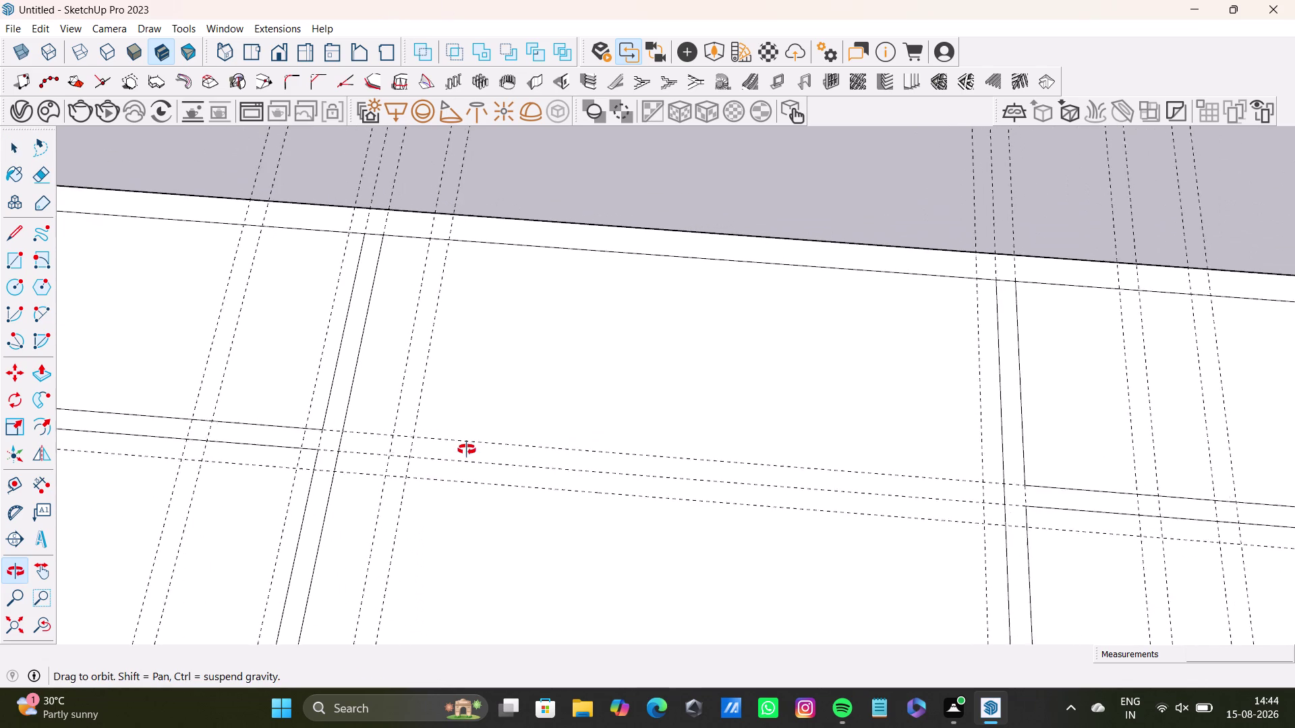
Start a guide off the horizontal wall line, then cancel it.
click(7, 484)
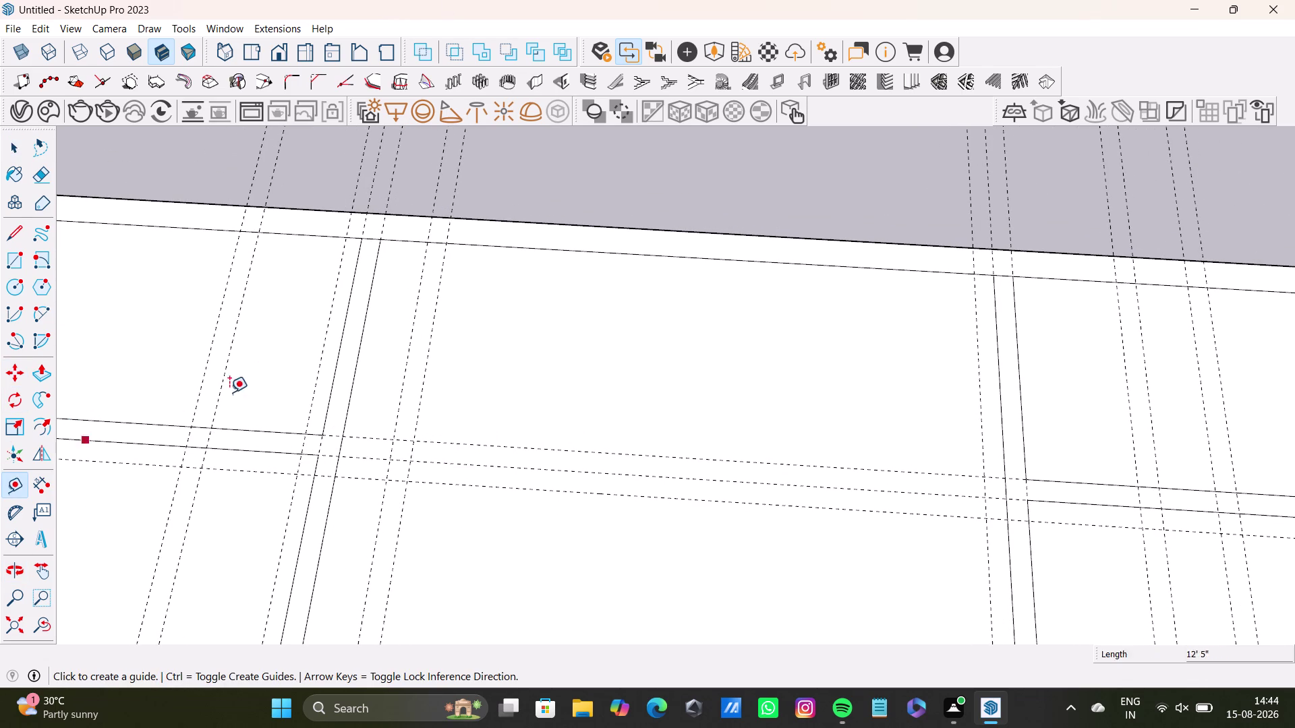
scroll(up, 3)
click(368, 385)
scroll(down, 3)
middle_drag(1024, 433, 844, 404)
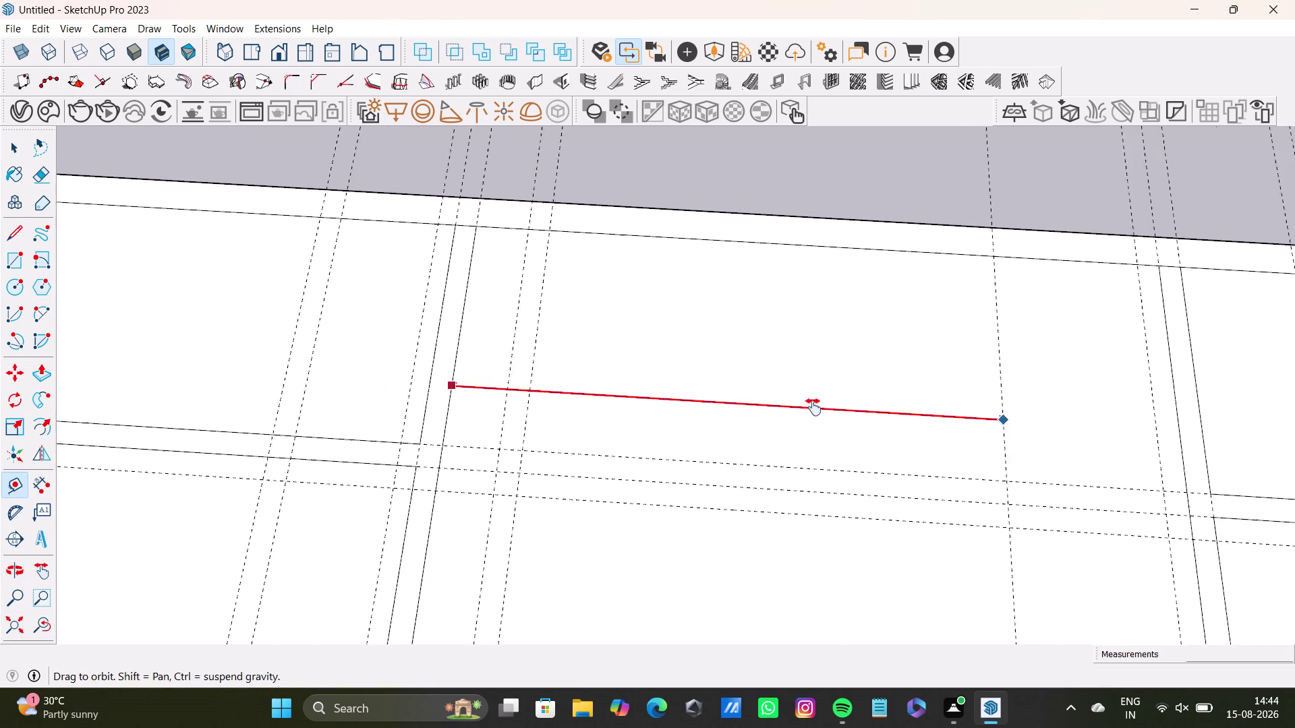
middle_drag(843, 405, 692, 439)
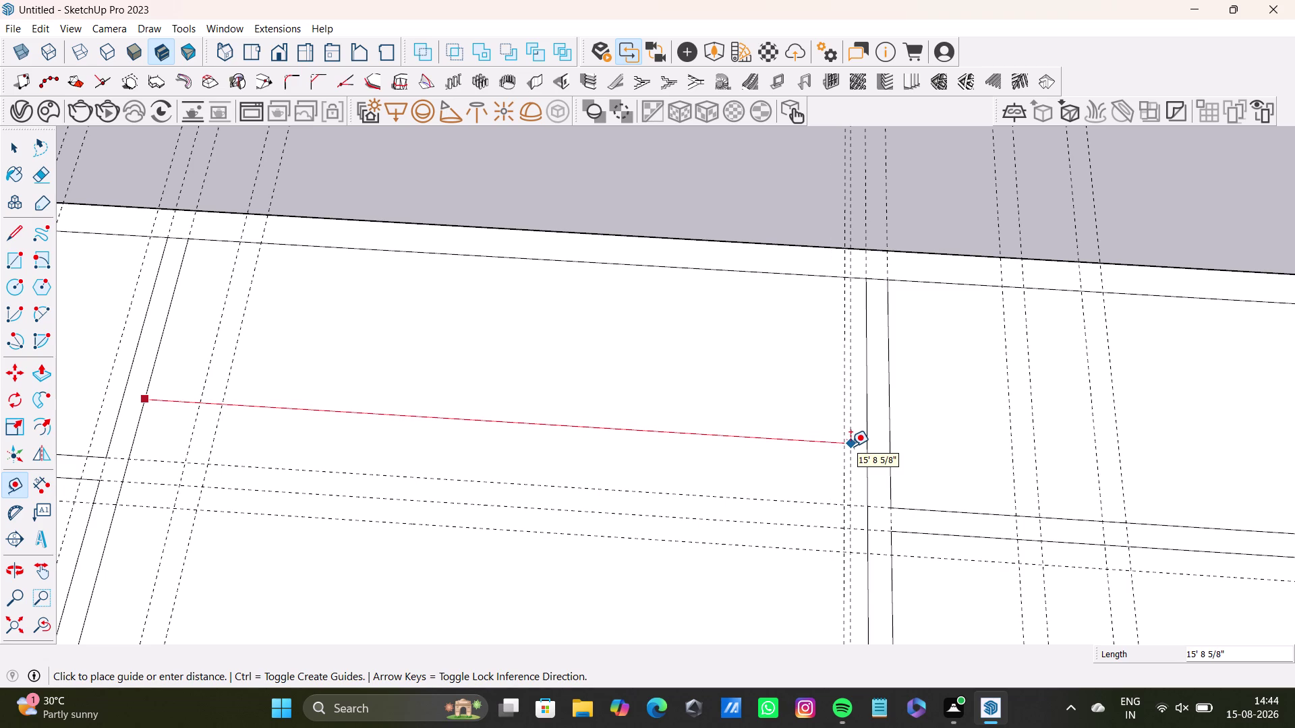
key(space)
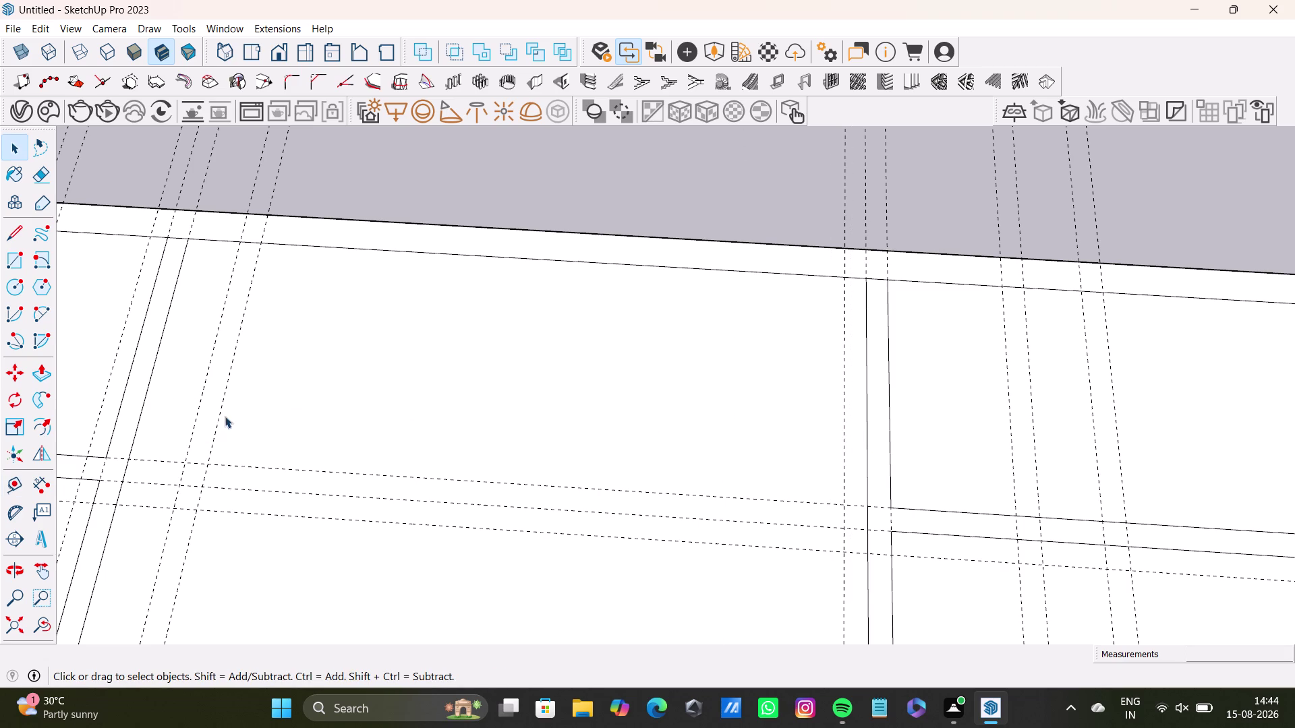
scroll(down, 3)
middle_drag(282, 408, 510, 416)
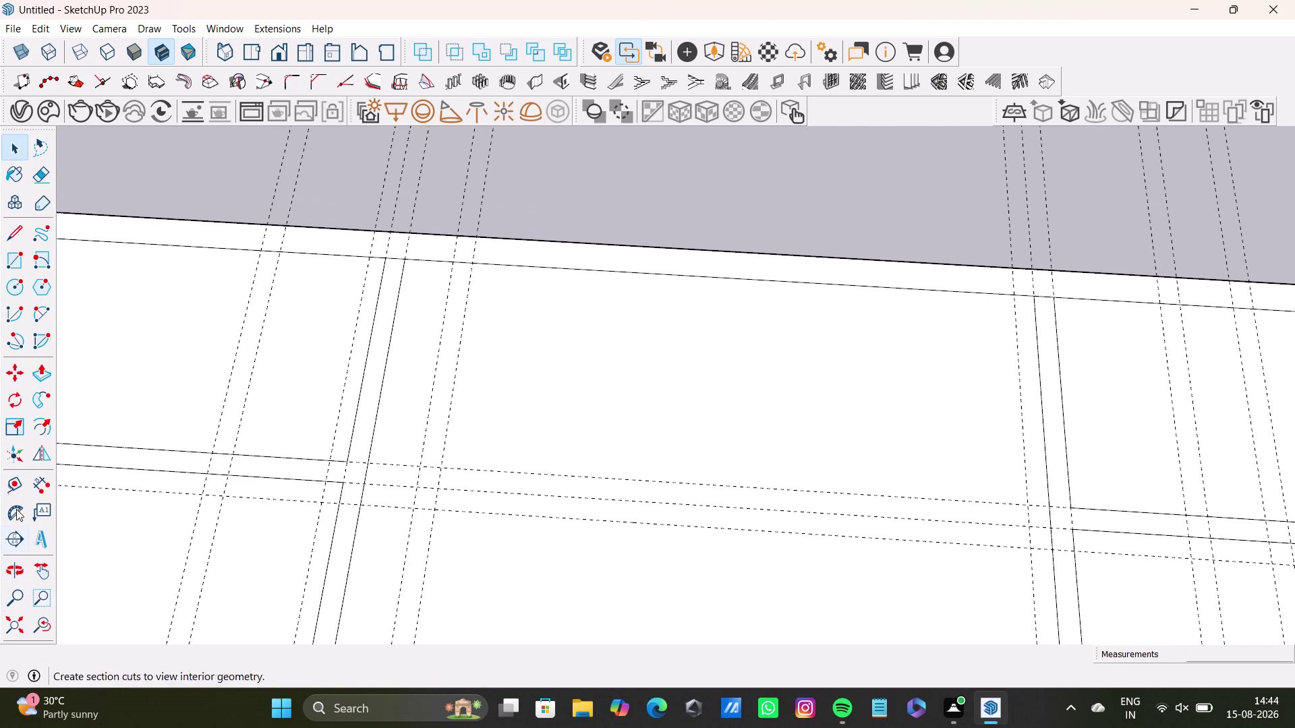
Try pulling guides off the slab edge and an existing line, cancelling both.
click(12, 481)
scroll(up, 3)
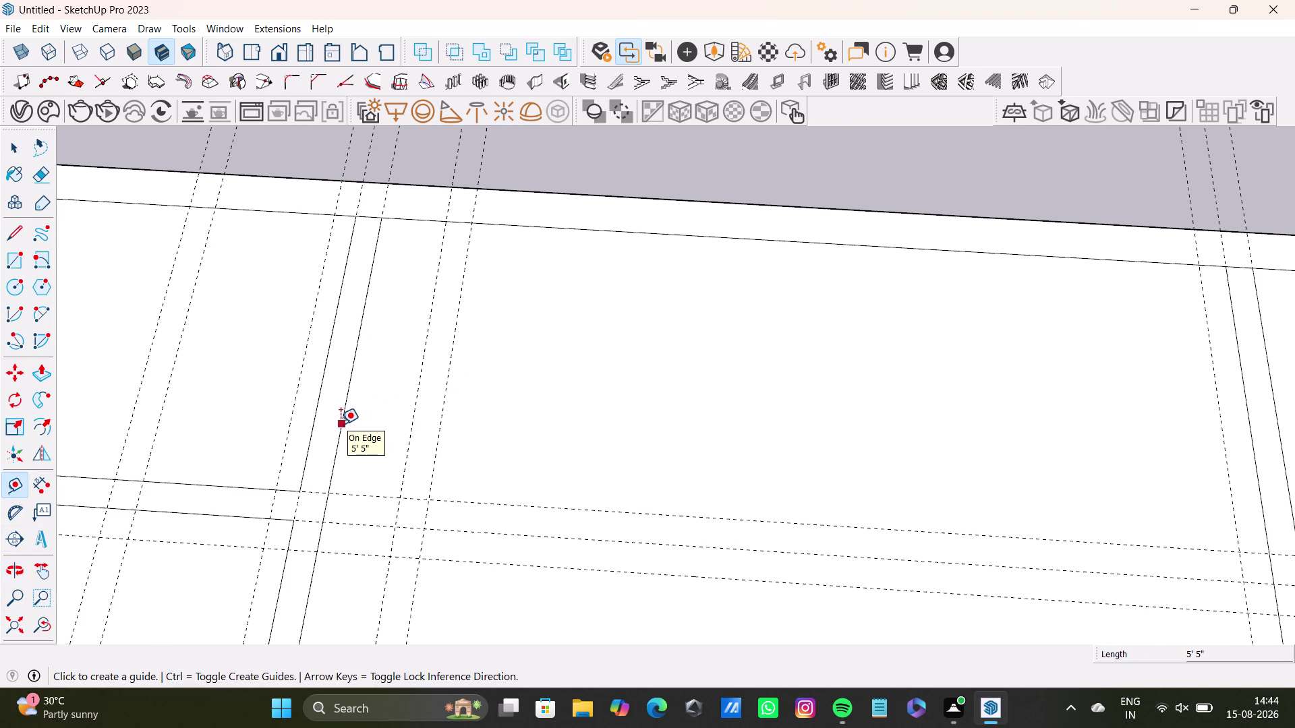
drag(340, 424, 350, 423)
scroll(down, 3)
middle_drag(969, 445, 830, 437)
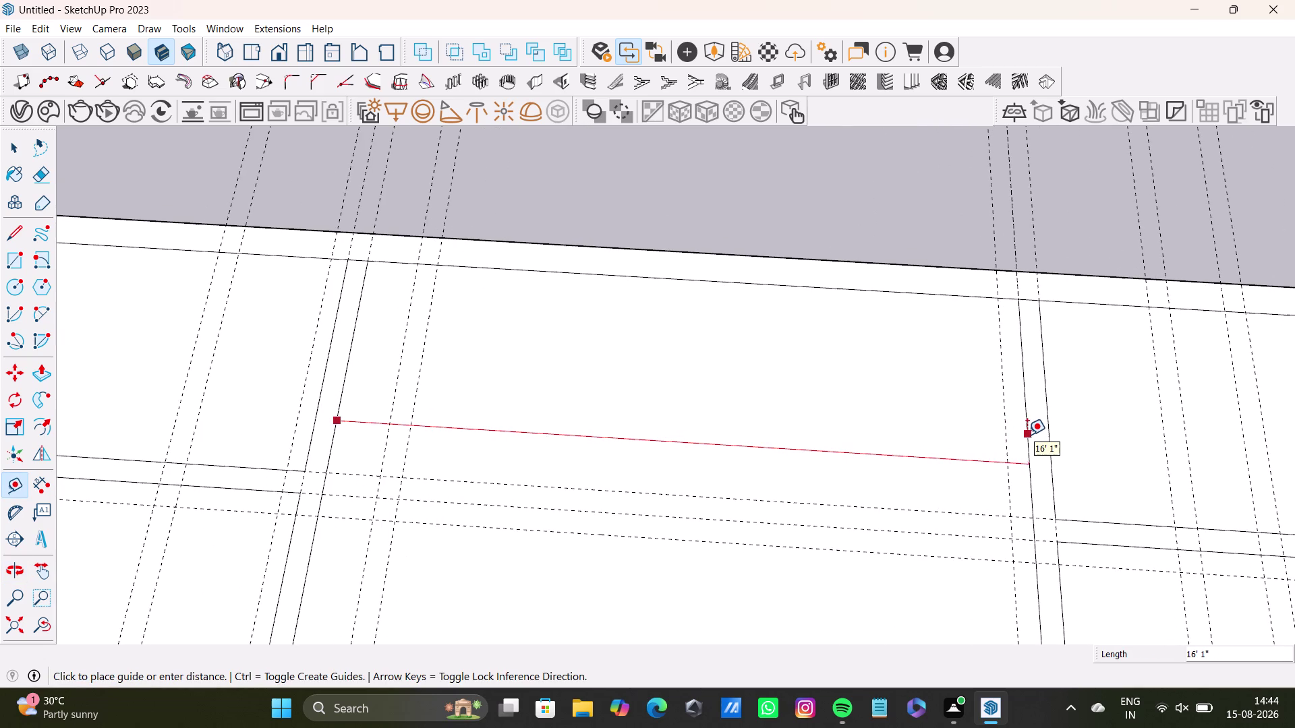
key(space)
click(9, 482)
scroll(up, 3)
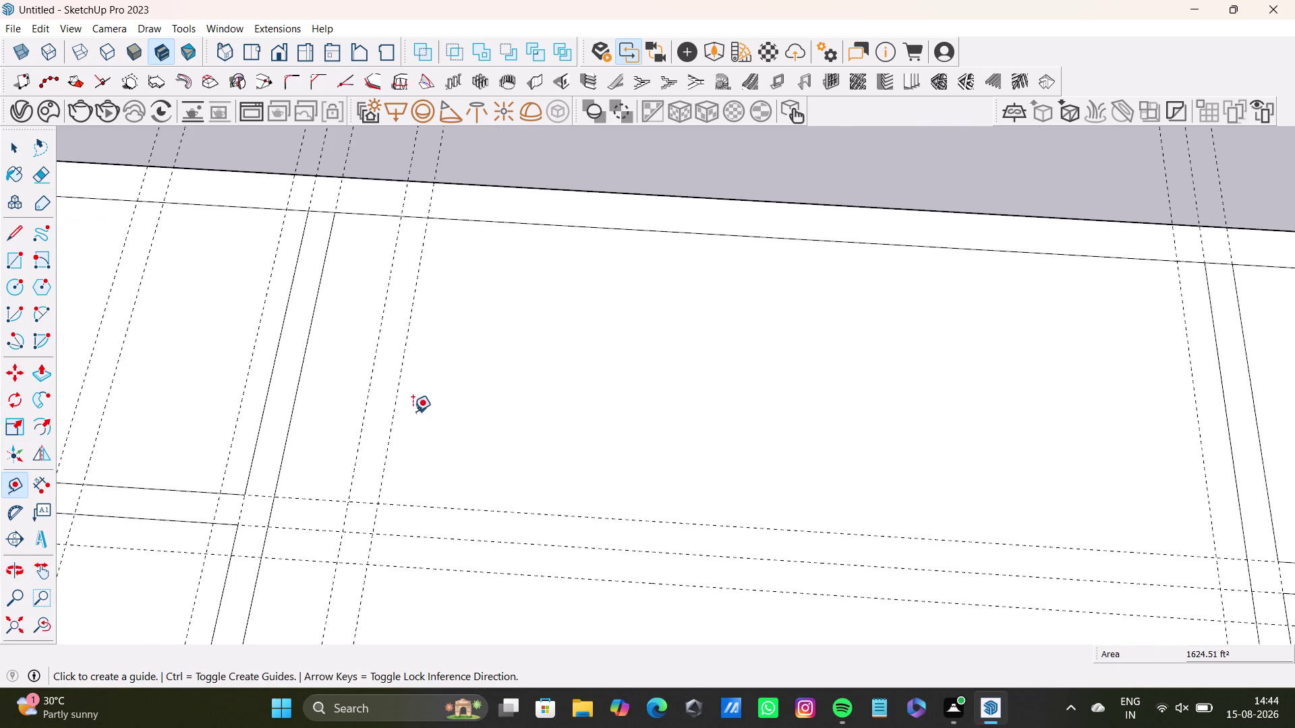
click(393, 418)
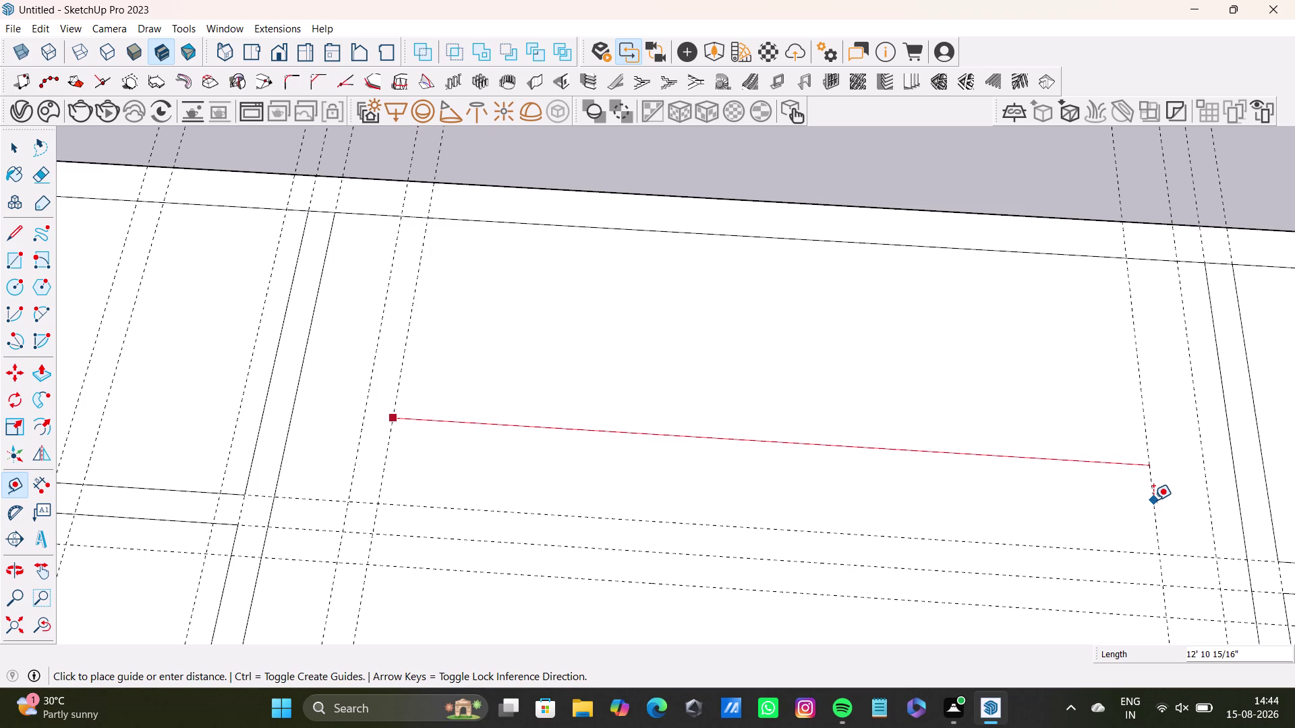
scroll(down, 3)
key(space)
scroll(down, 3)
middle_drag(902, 482, 834, 416)
middle_drag(832, 415, 823, 391)
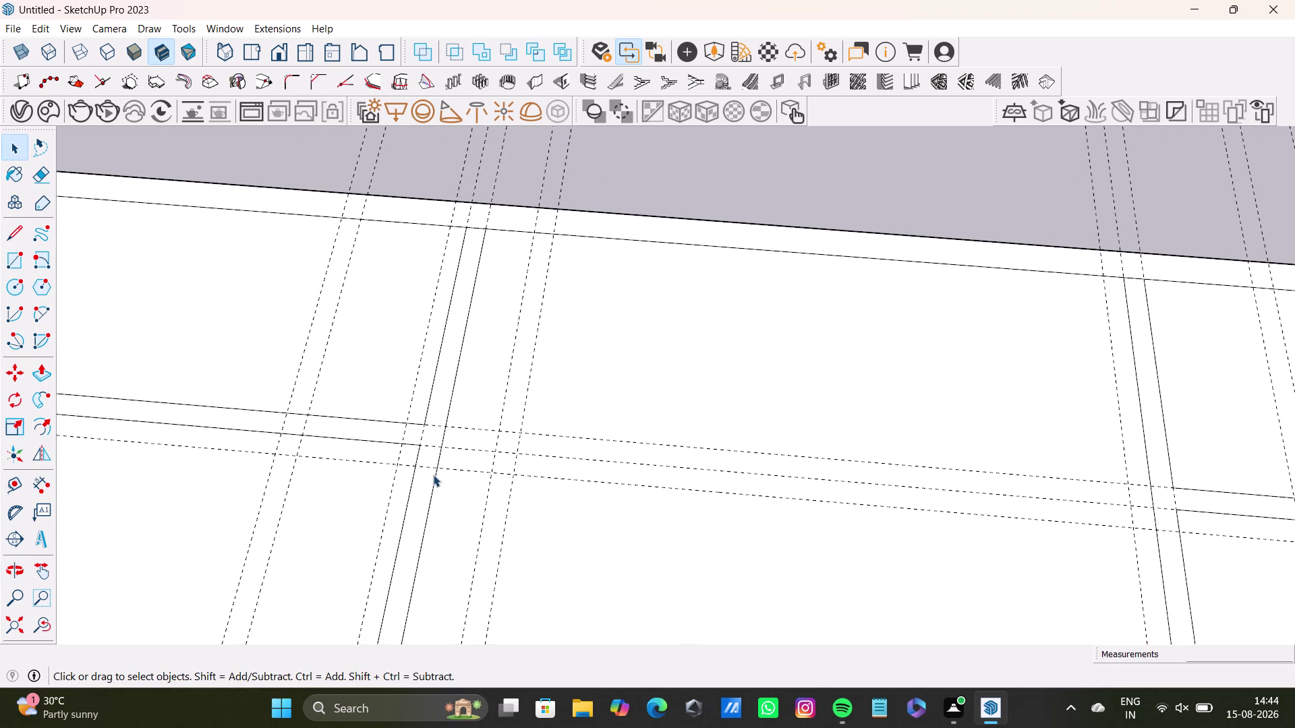
Draw a wall edge along the horizontal guide between its two intersections.
drag(9, 236, 40, 248)
scroll(up, 3)
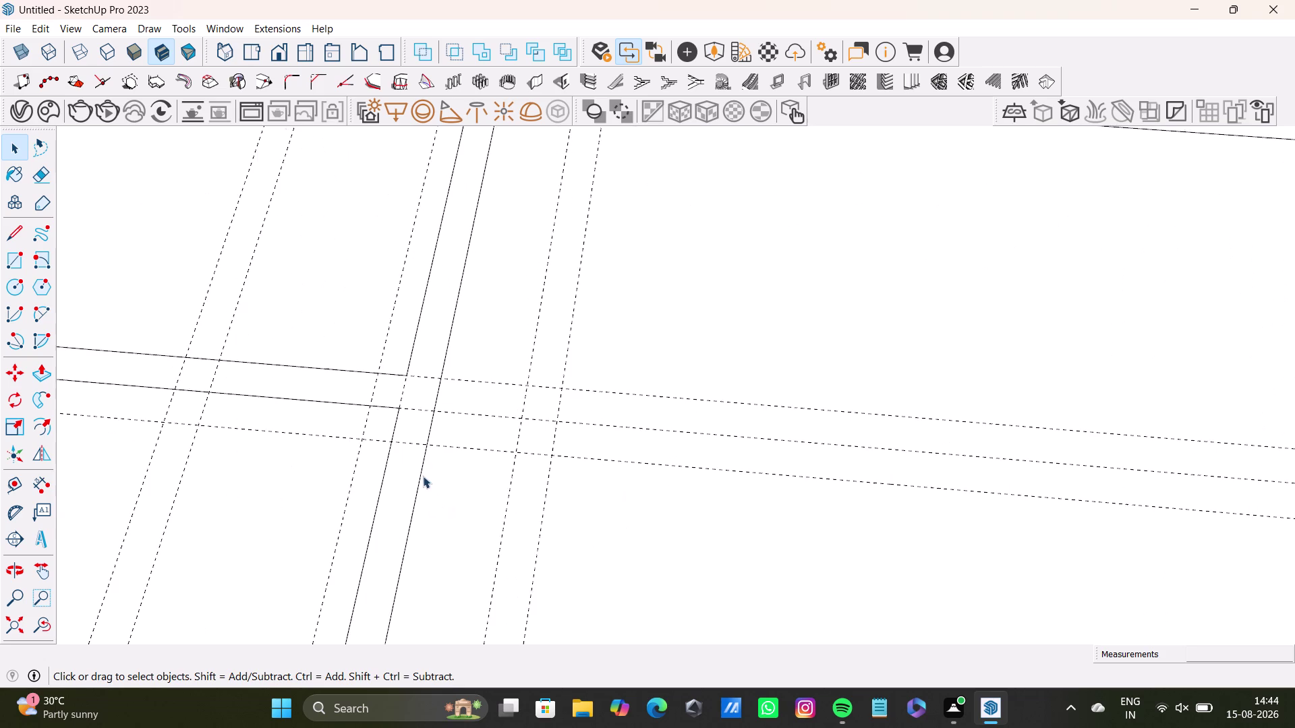
scroll(down, 3)
middle_drag(603, 520, 502, 517)
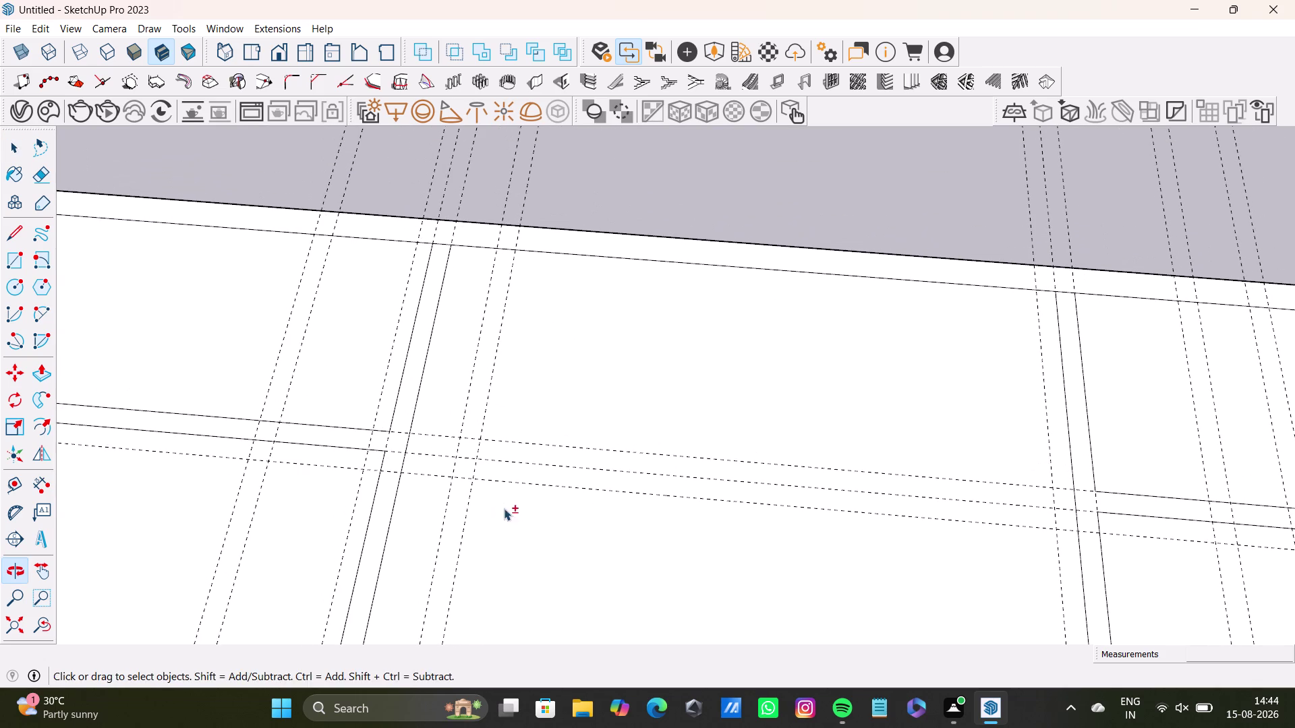
click(21, 236)
scroll(up, 3)
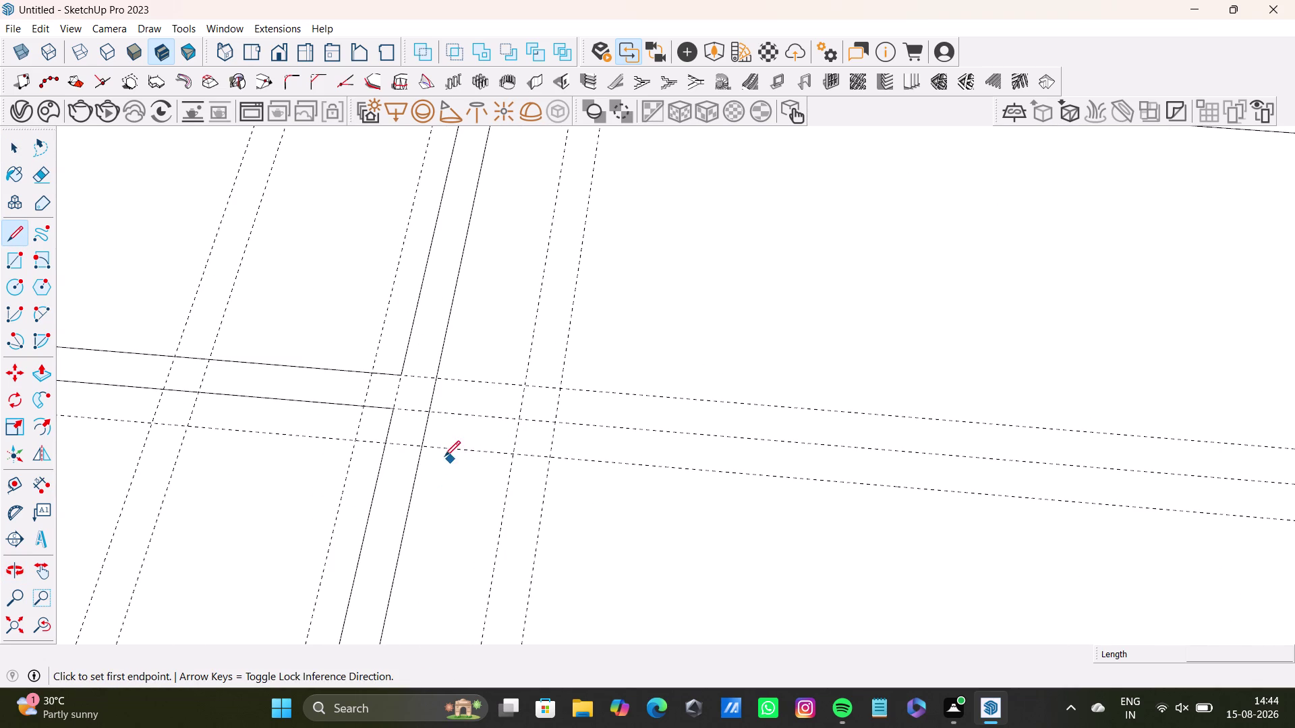
click(420, 450)
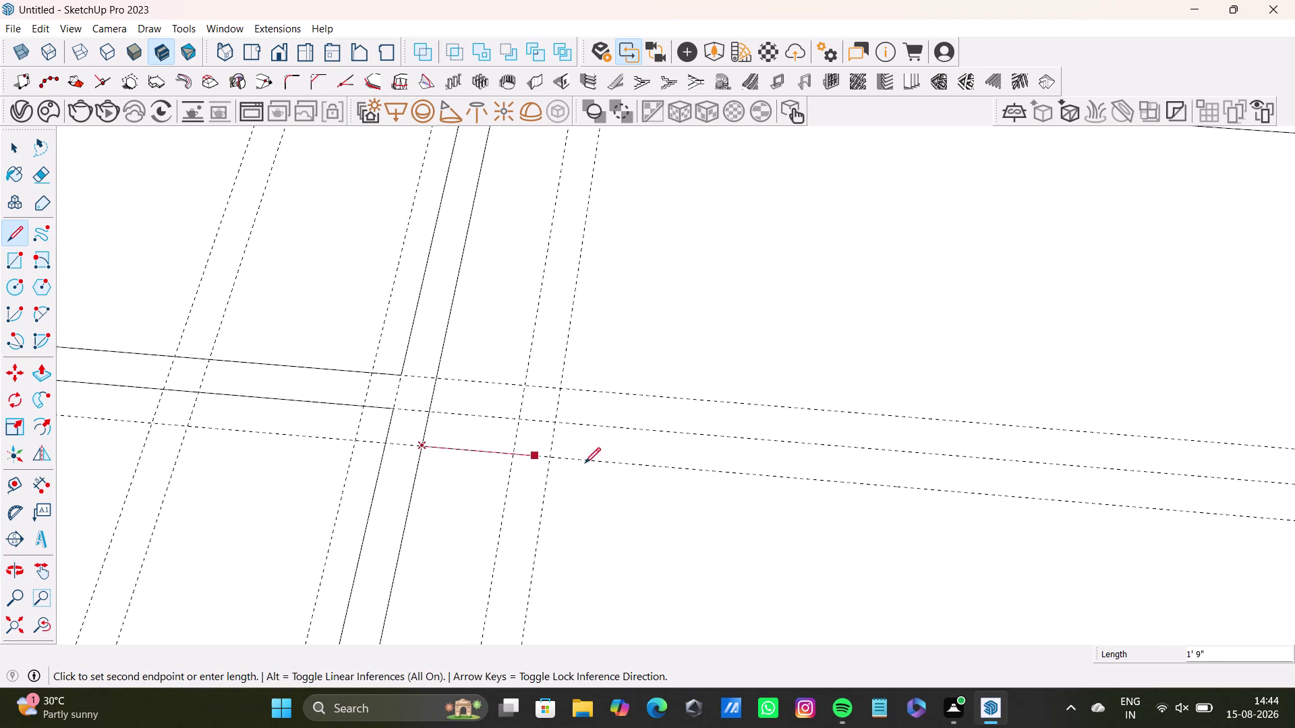
middle_drag(1087, 496, 616, 474)
click(1167, 524)
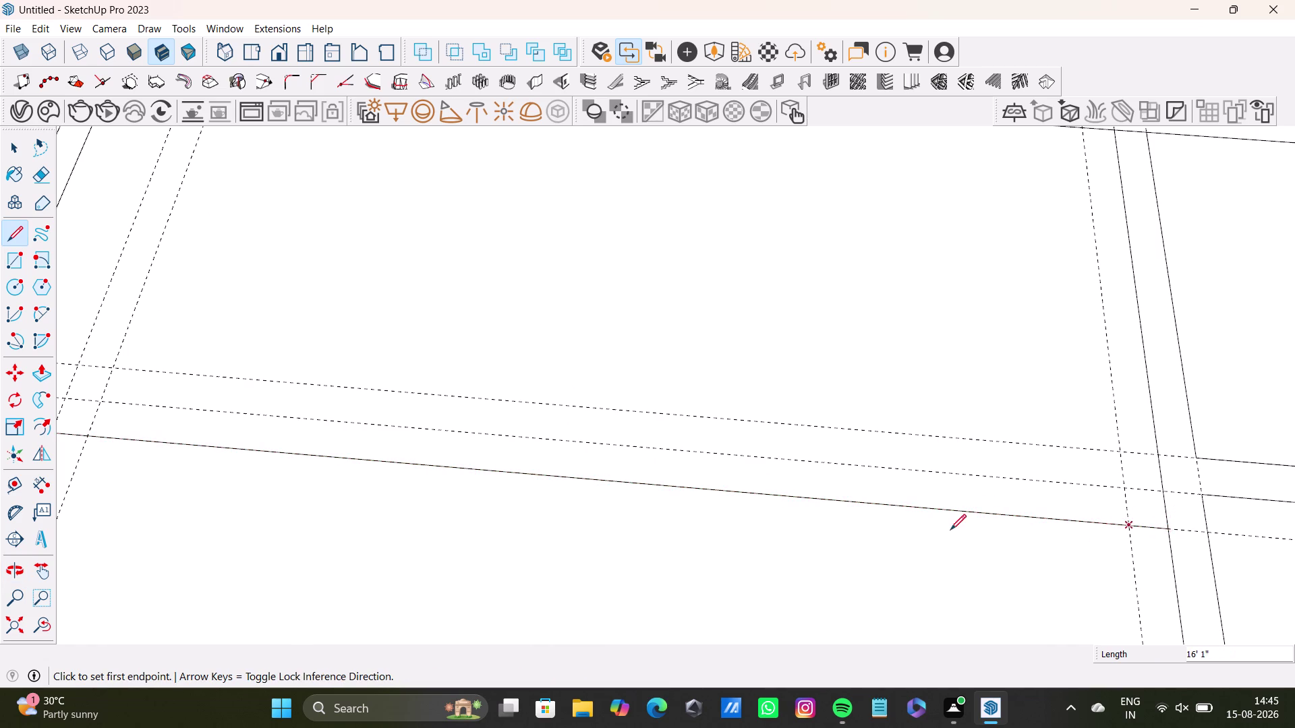
Pan back to the left junction and exit the Line tool to Select.
scroll(down, 3)
middle_drag(474, 447, 840, 481)
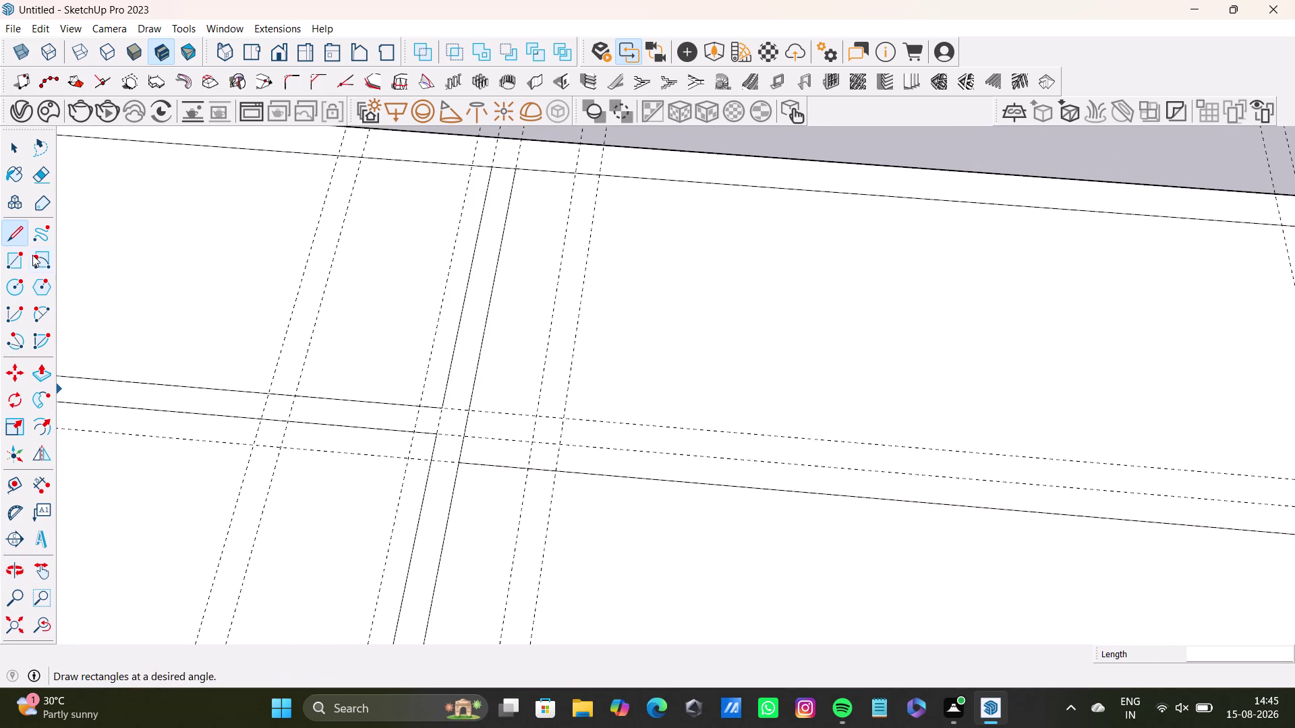
click(22, 237)
scroll(up, 3)
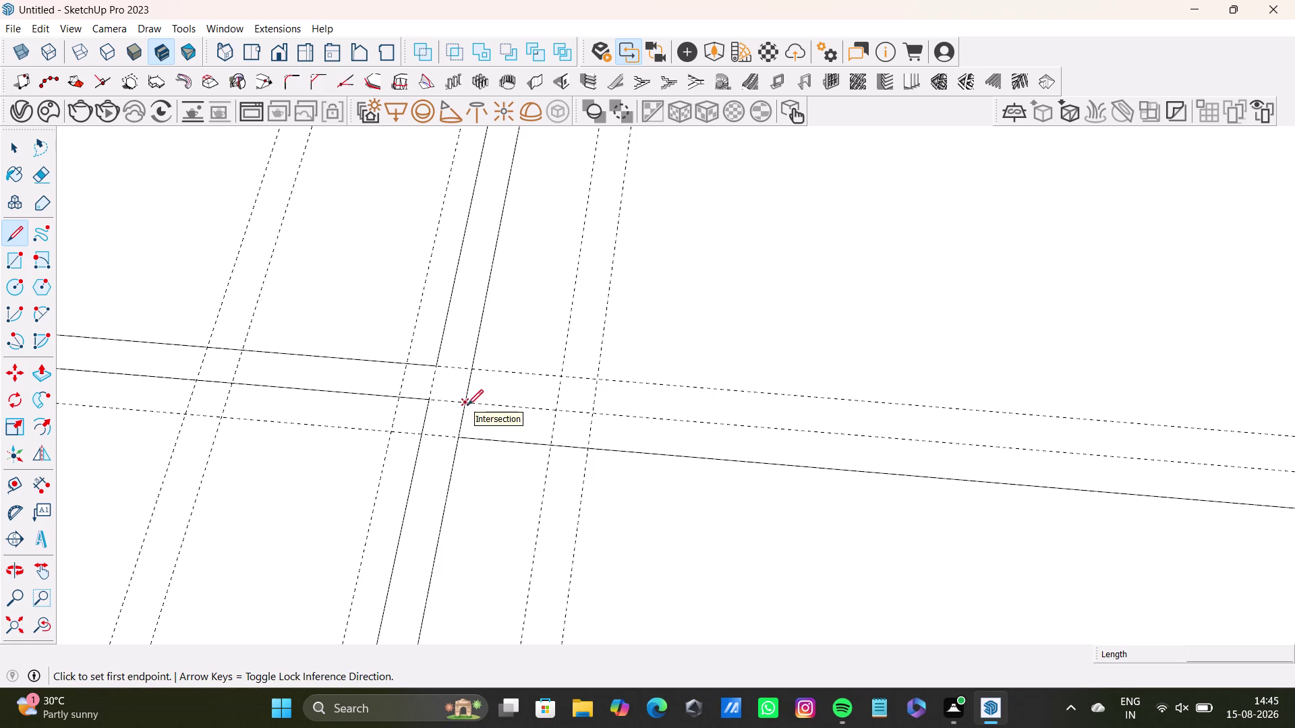
scroll(down, 3)
middle_drag(505, 371, 489, 421)
key(space)
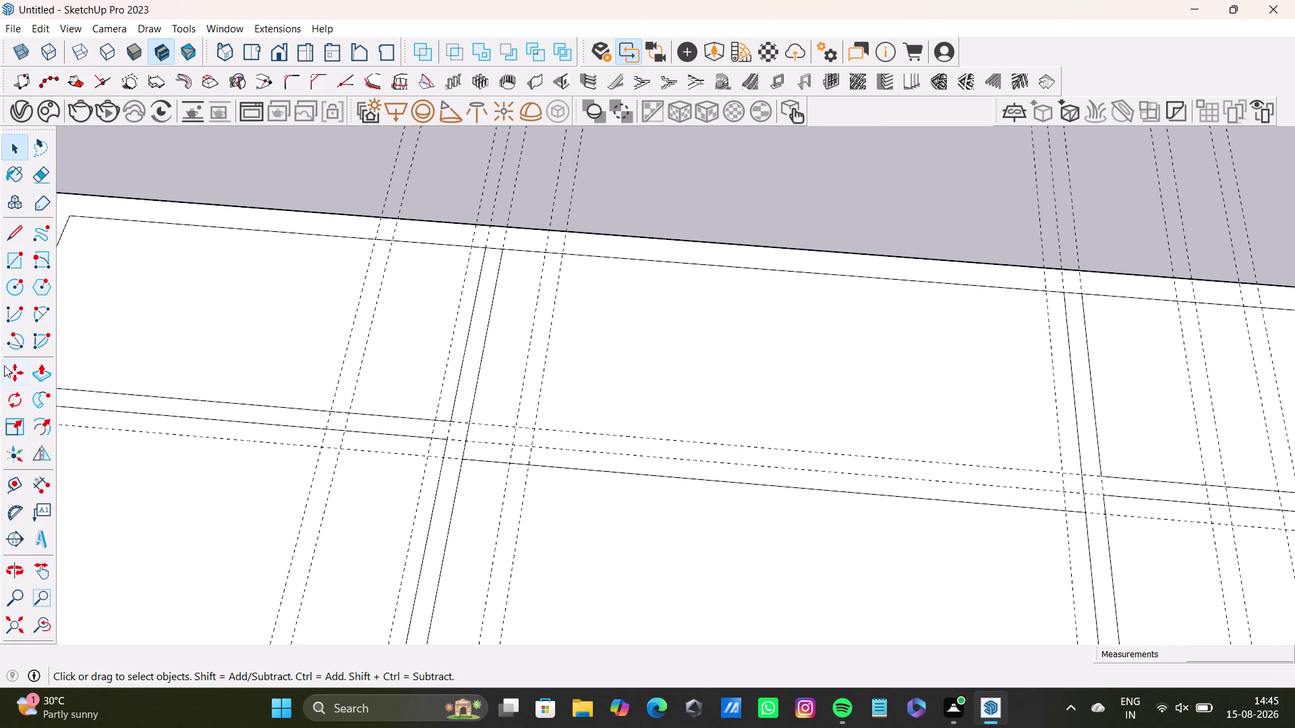
Place a guide 5'10" below the top wall edge.
click(8, 489)
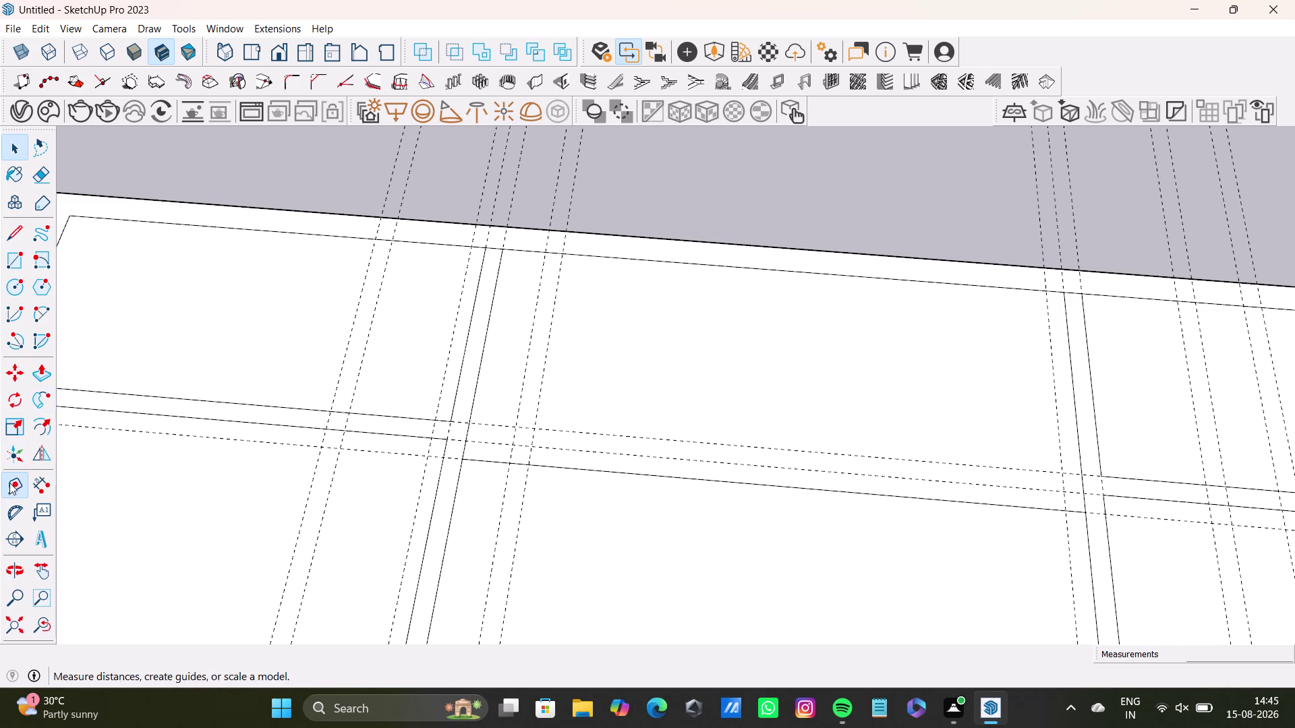
click(473, 385)
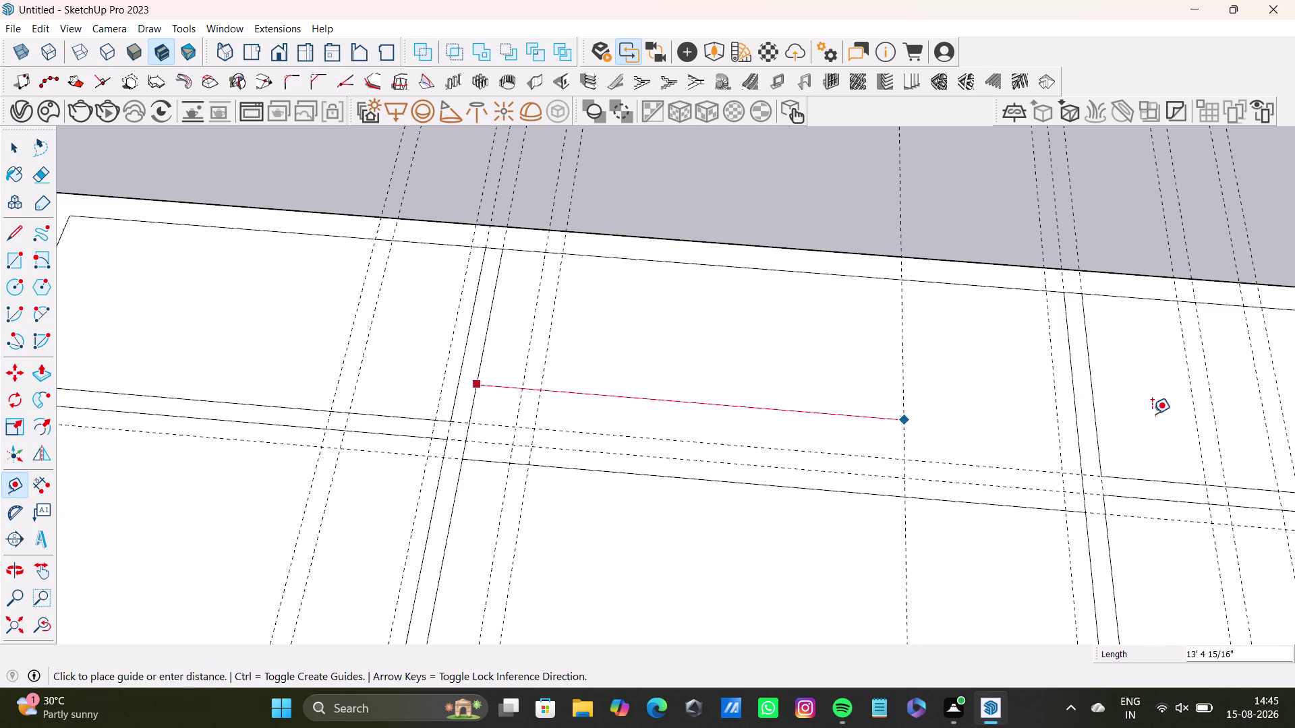
key(space)
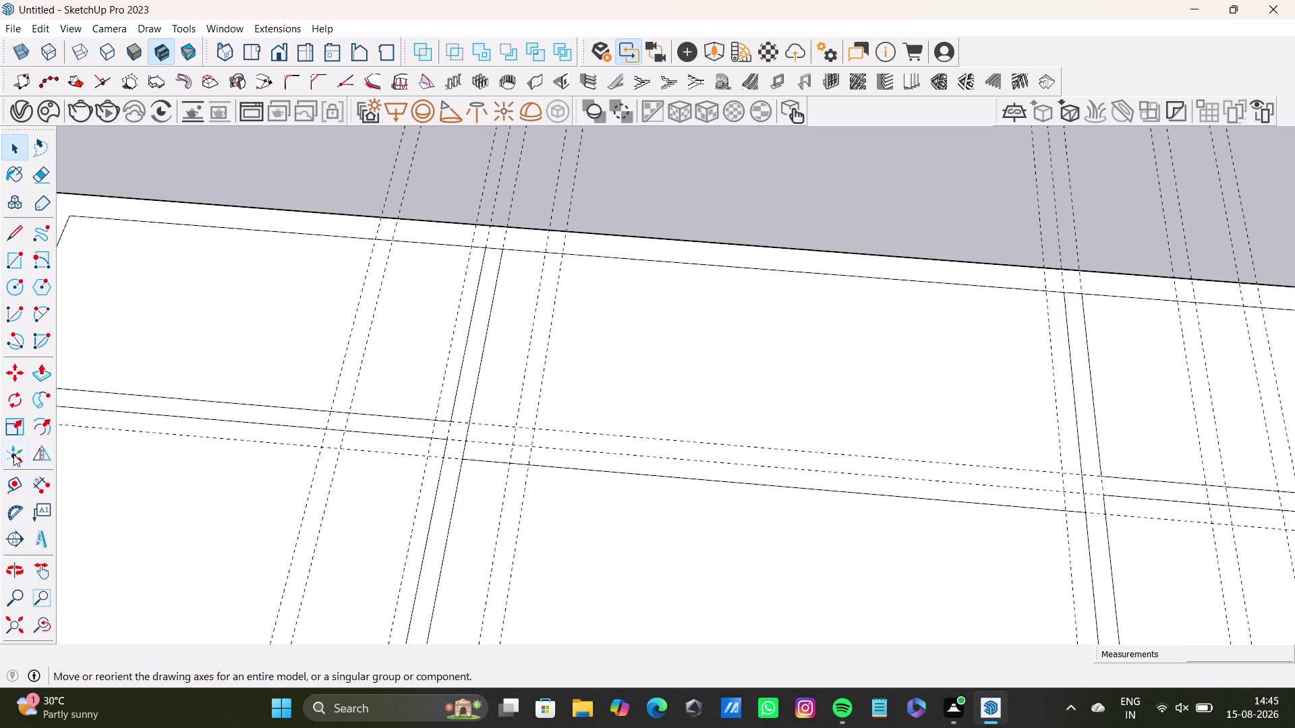
click(14, 484)
click(682, 261)
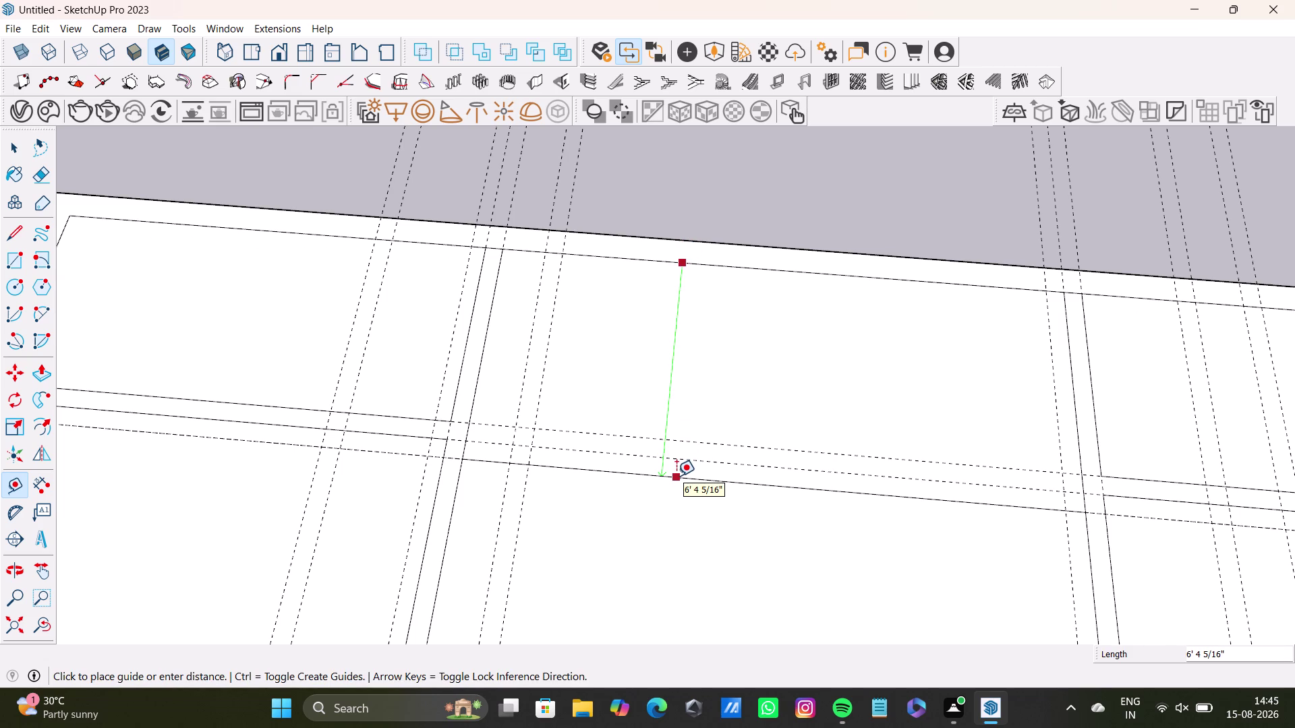
scroll(up, 3)
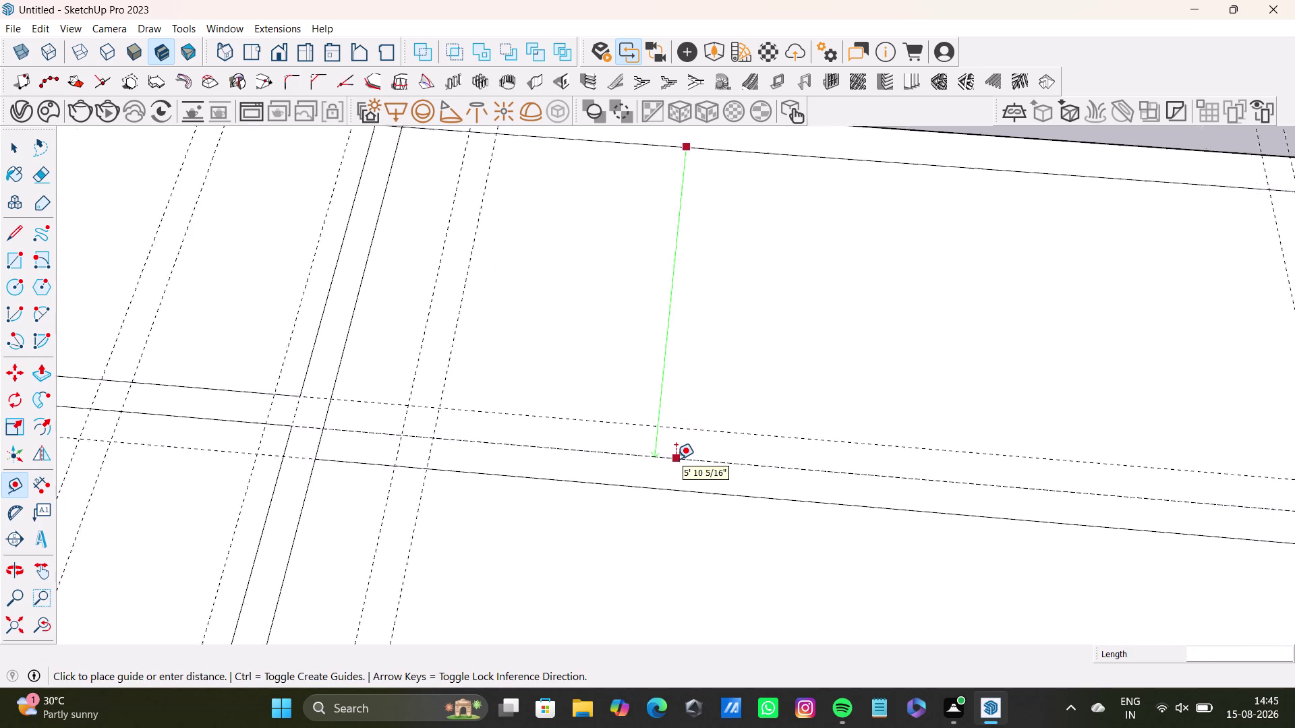
scroll(up, 3)
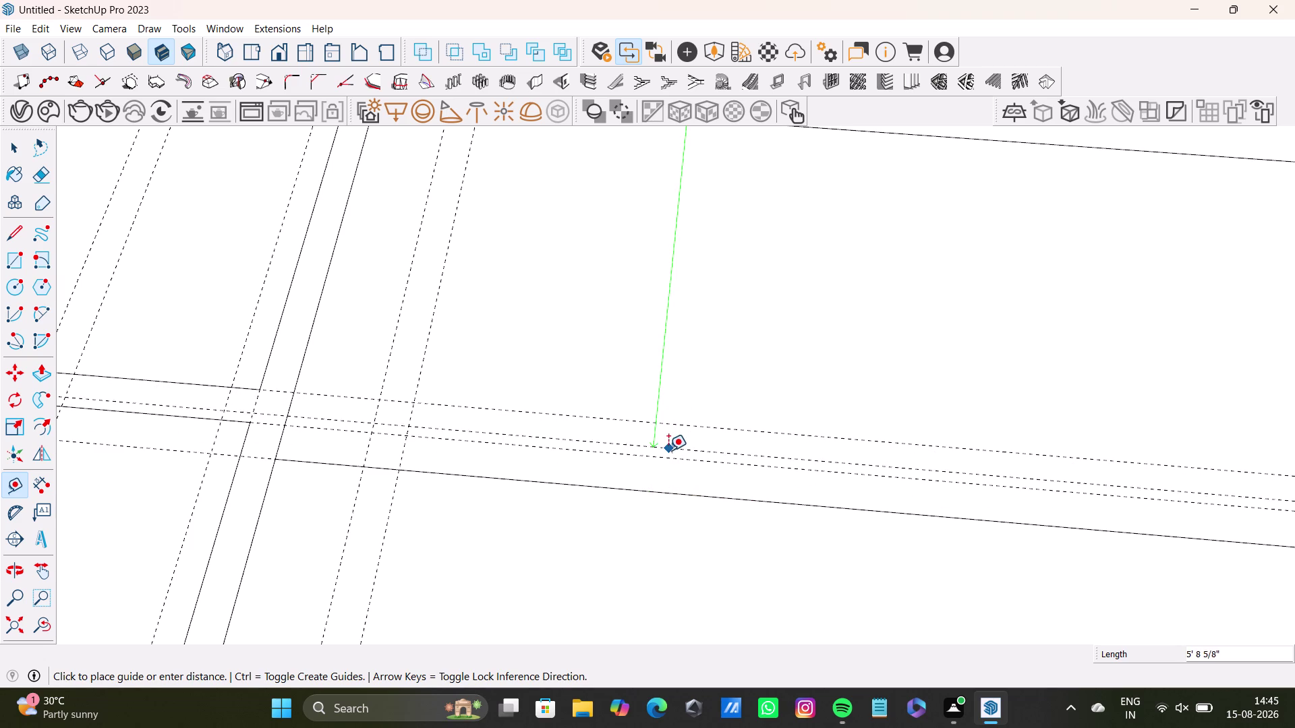
scroll(down, 3)
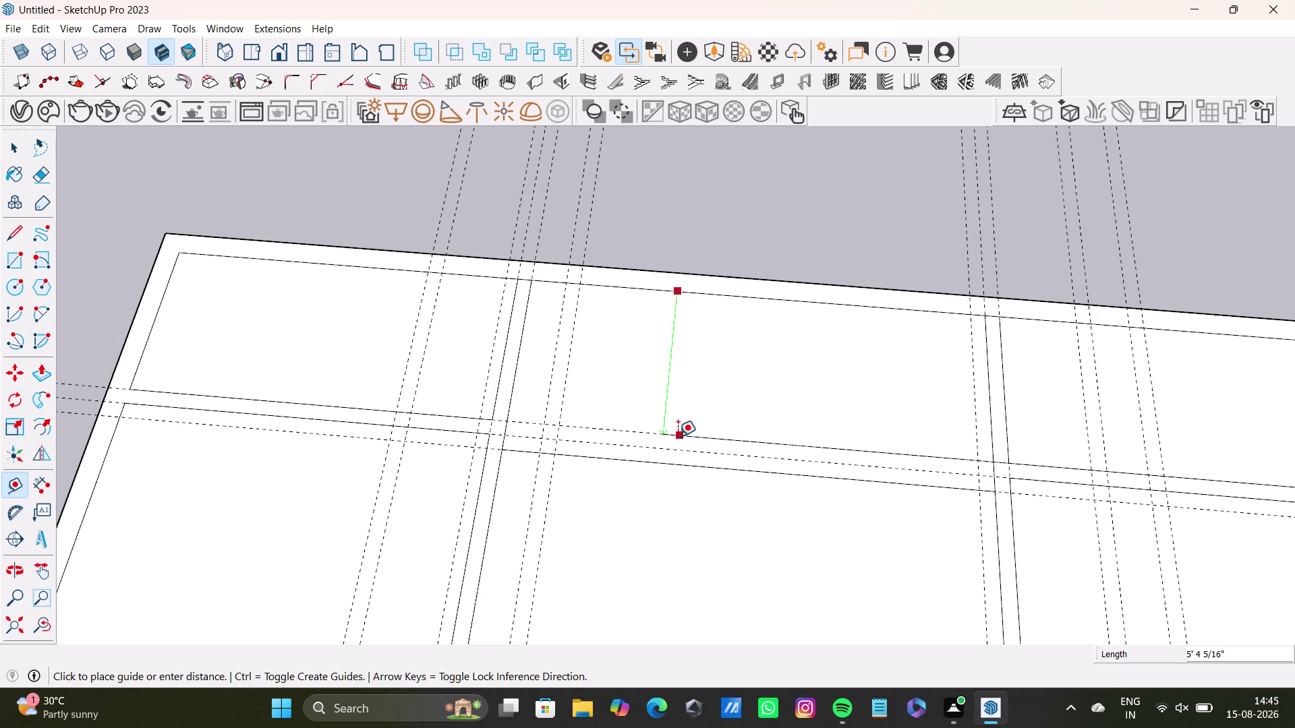
key(5)
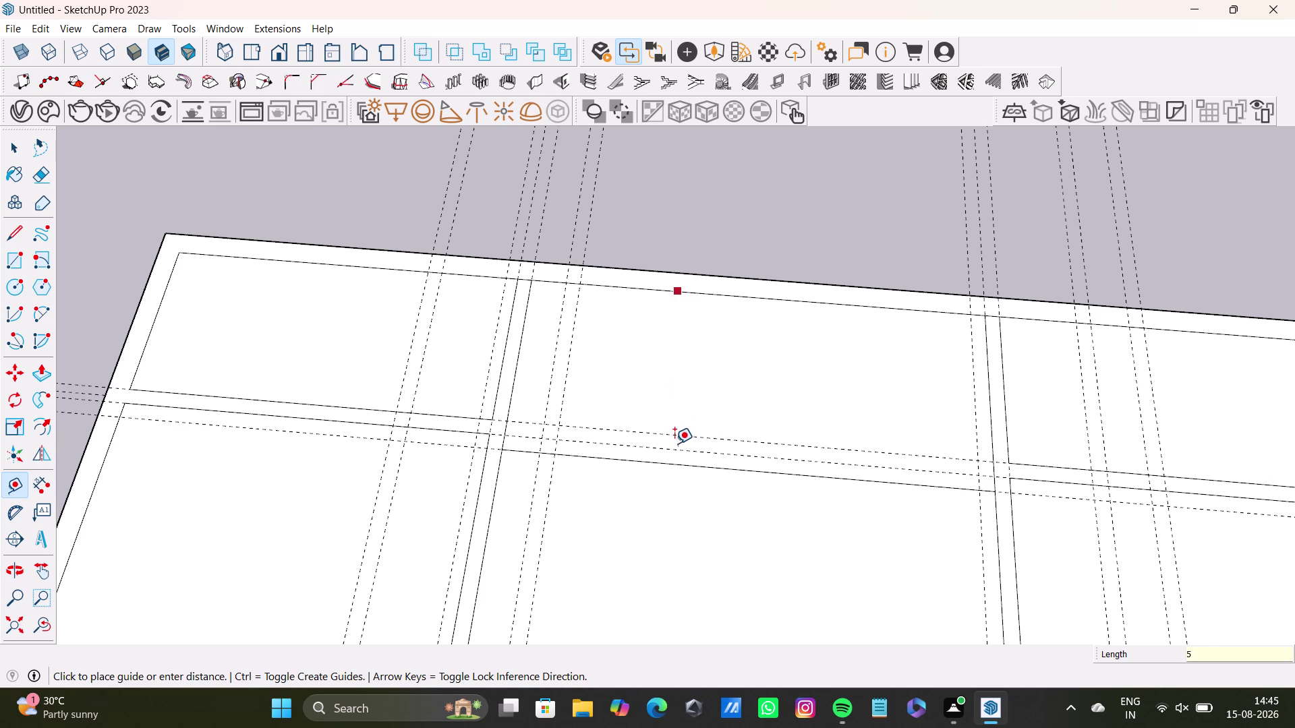
text('10)
text(")
key(Return)
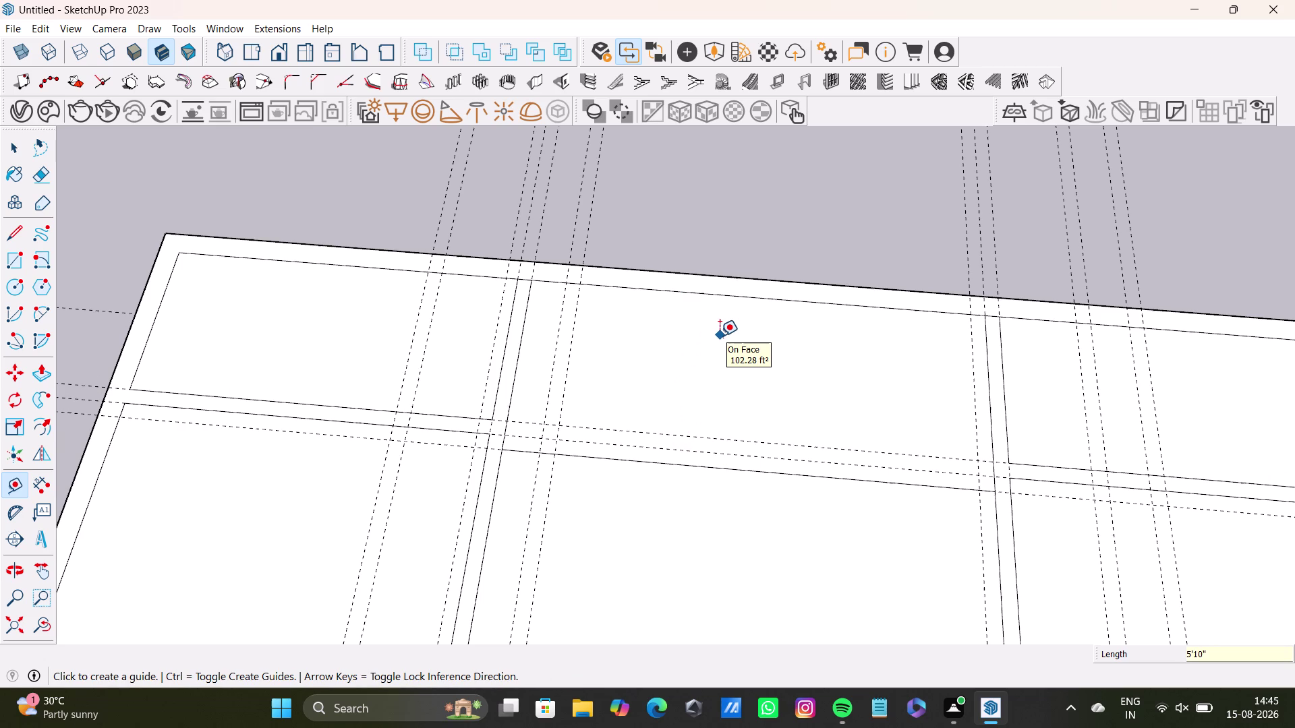
Place a second guide 5'10" from the top wall edge.
click(22, 485)
scroll(up, 3)
click(700, 269)
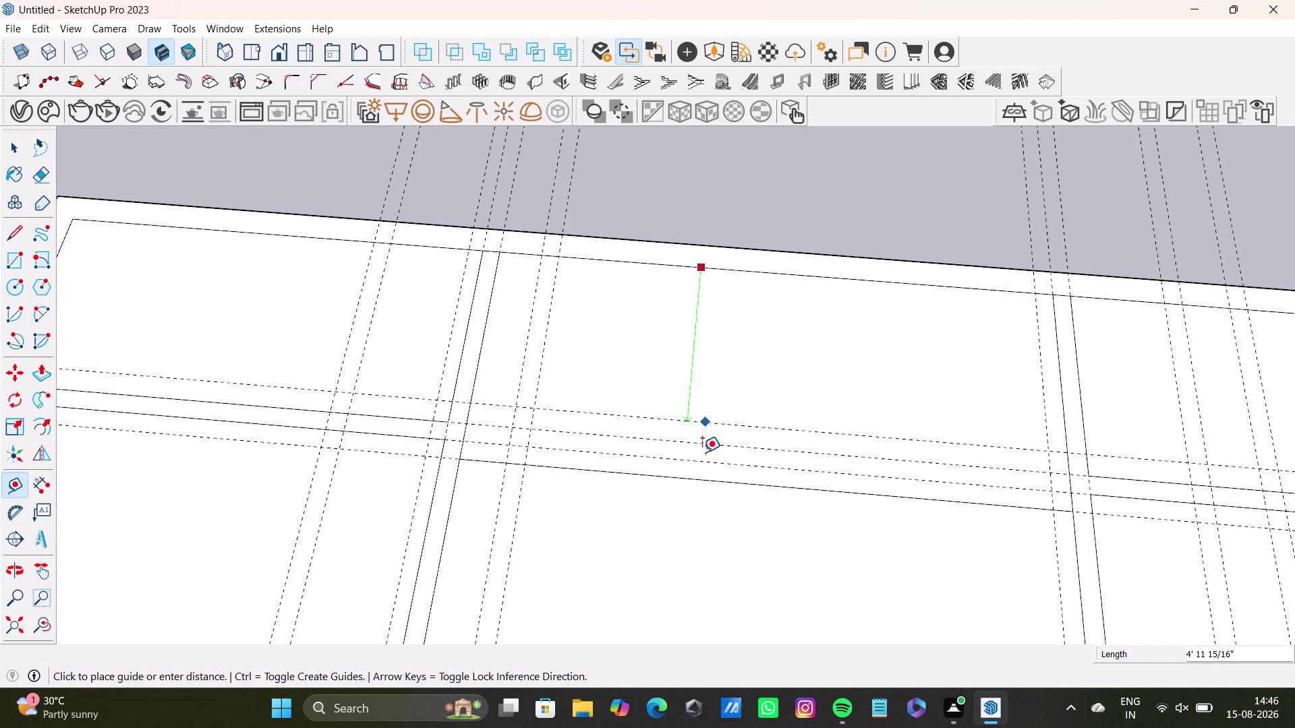
key(Left)
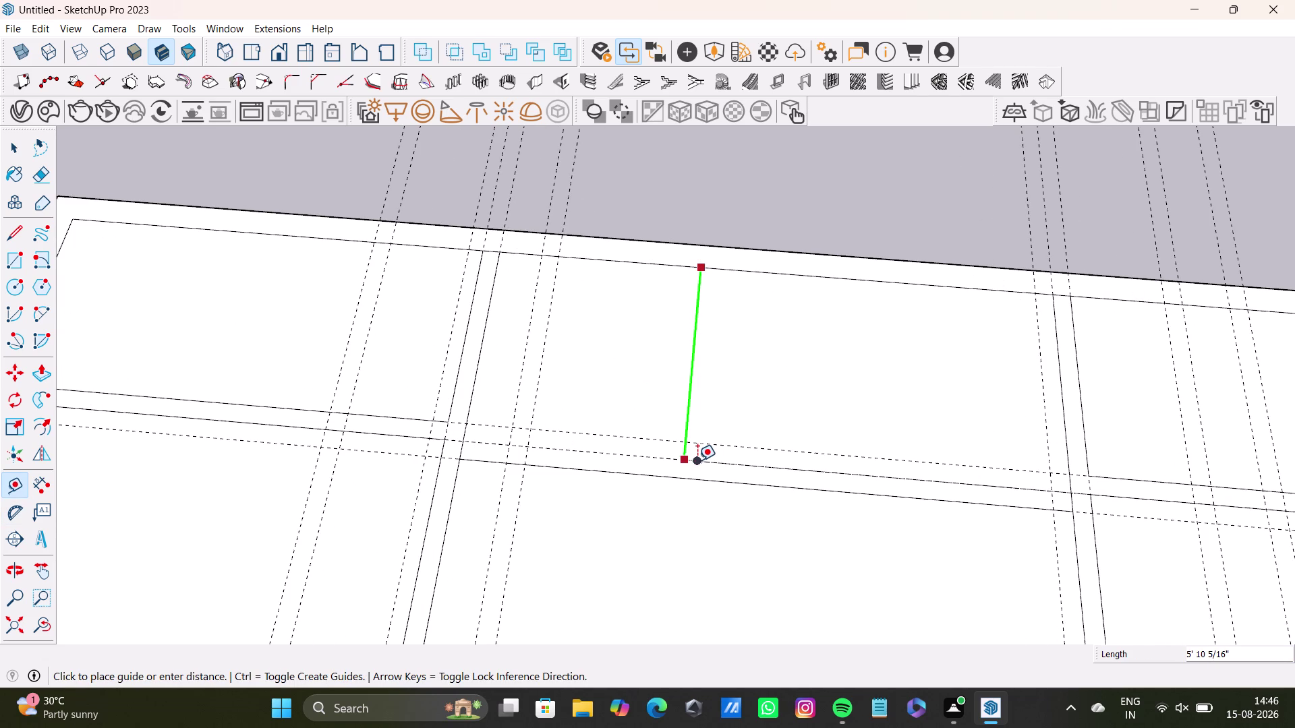
key(1)
key(BackSpace)
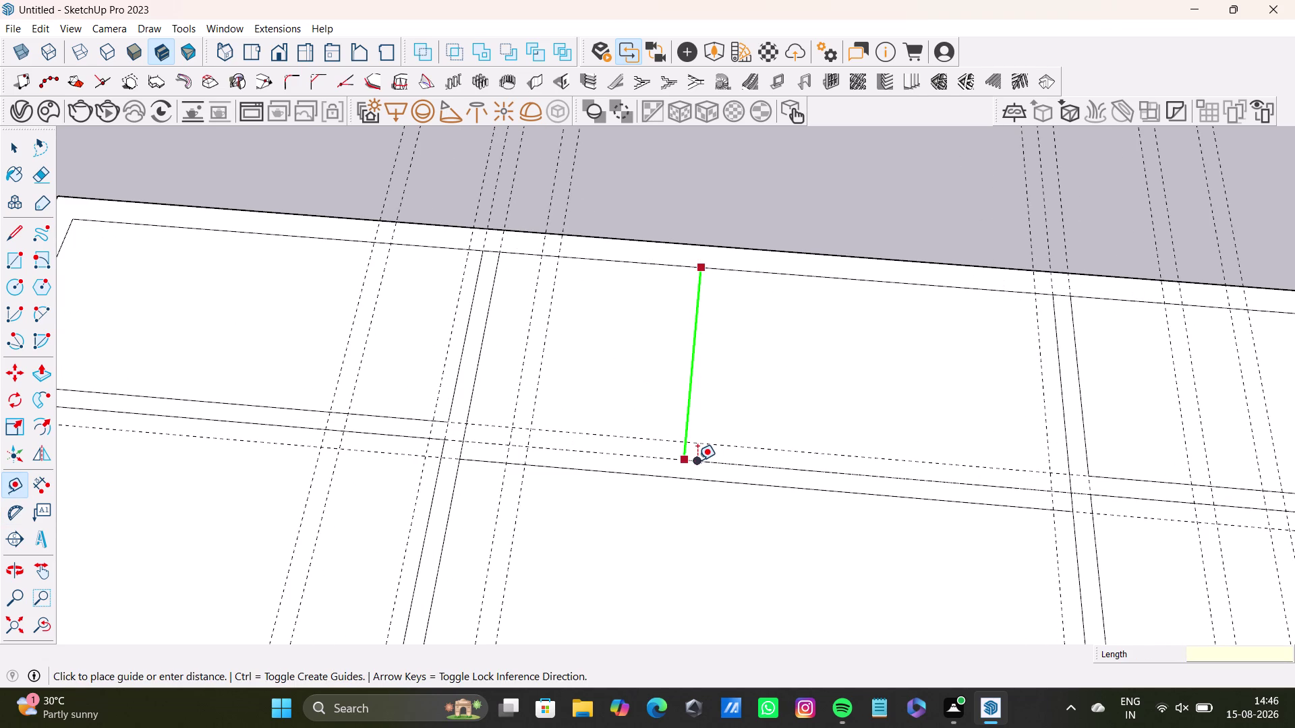
key(5)
text('10)
key(shift+quotedbl)
key(Return)
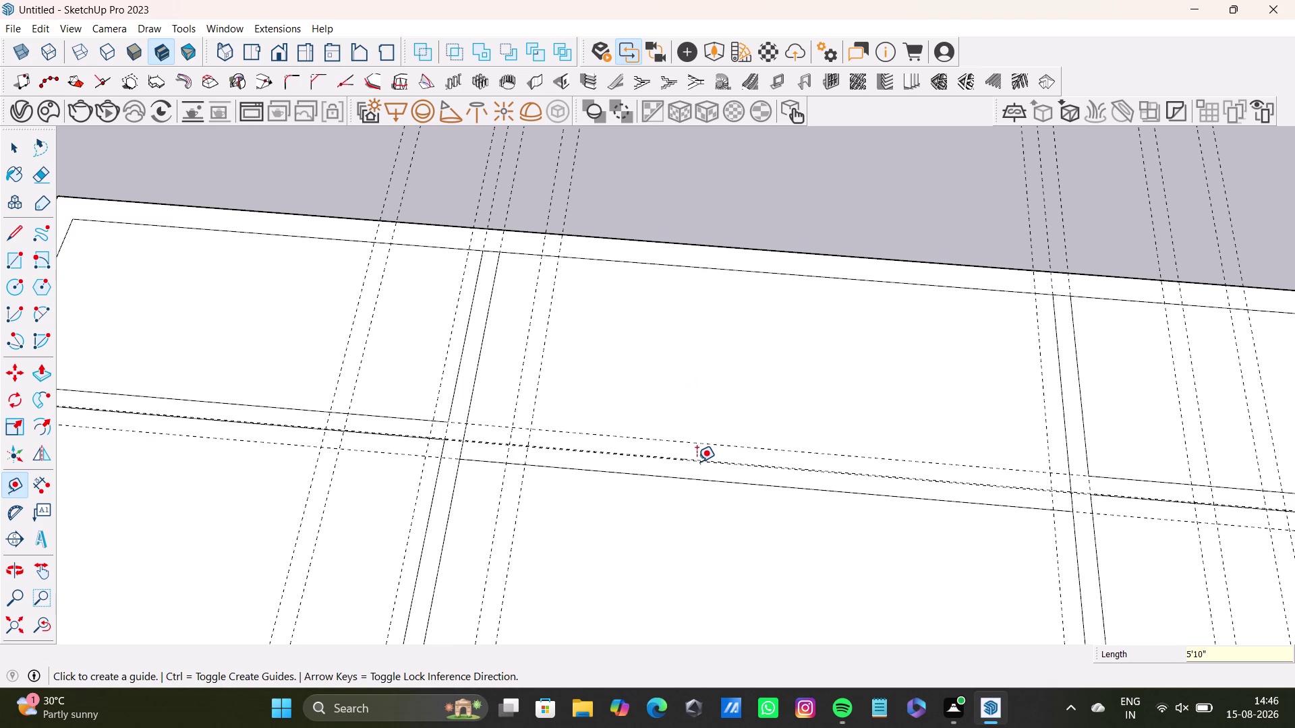
scroll(up, 3)
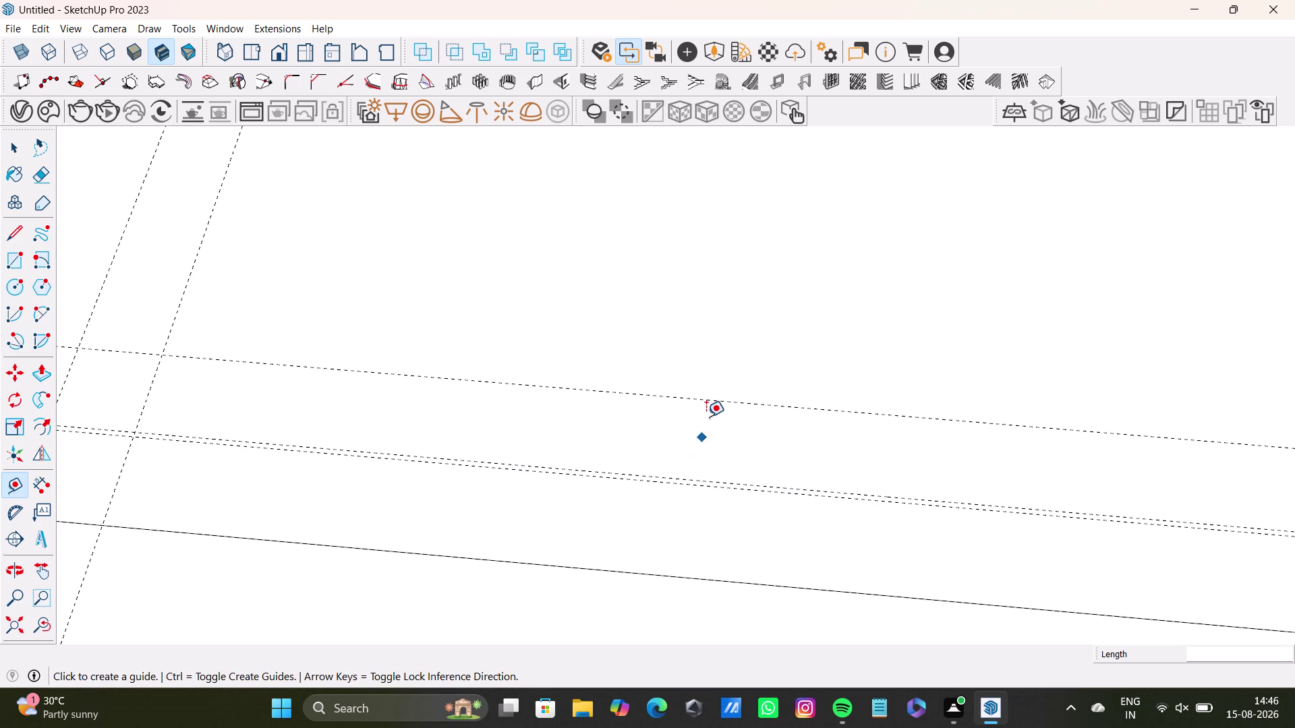
scroll(down, 3)
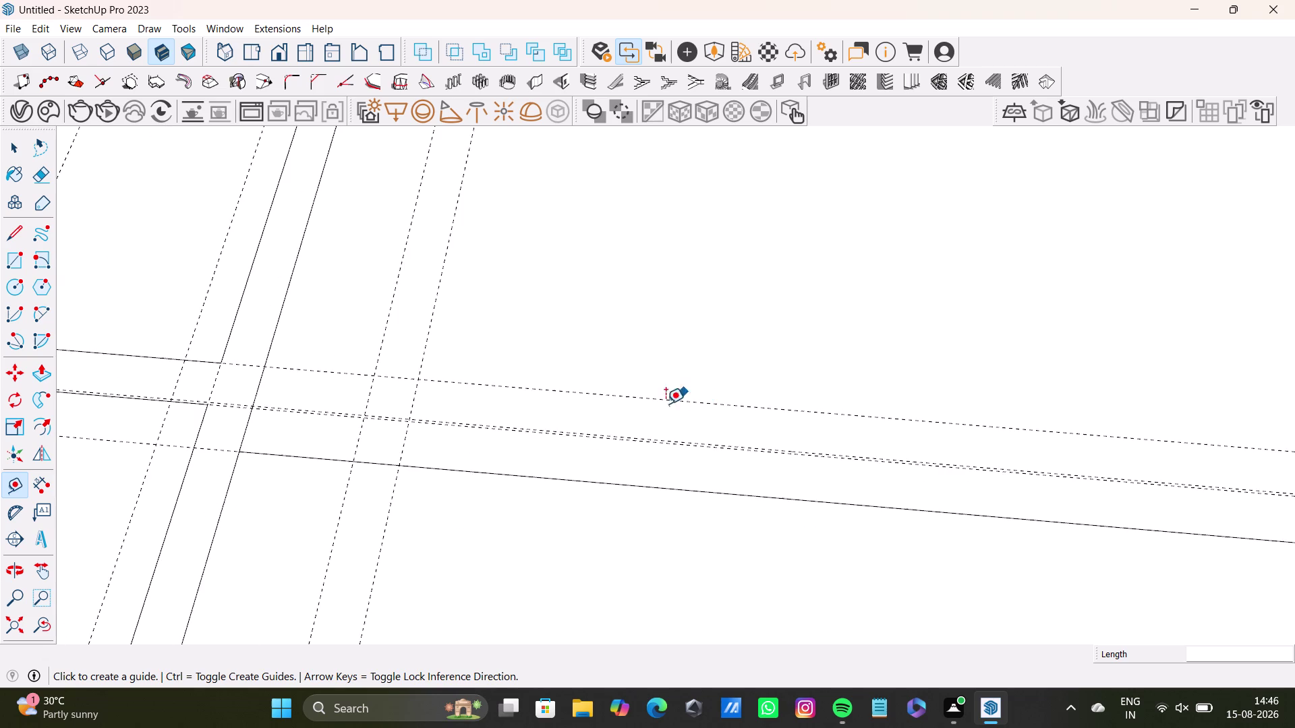
scroll(up, 3)
scroll(up, 3)
scroll(down, 3)
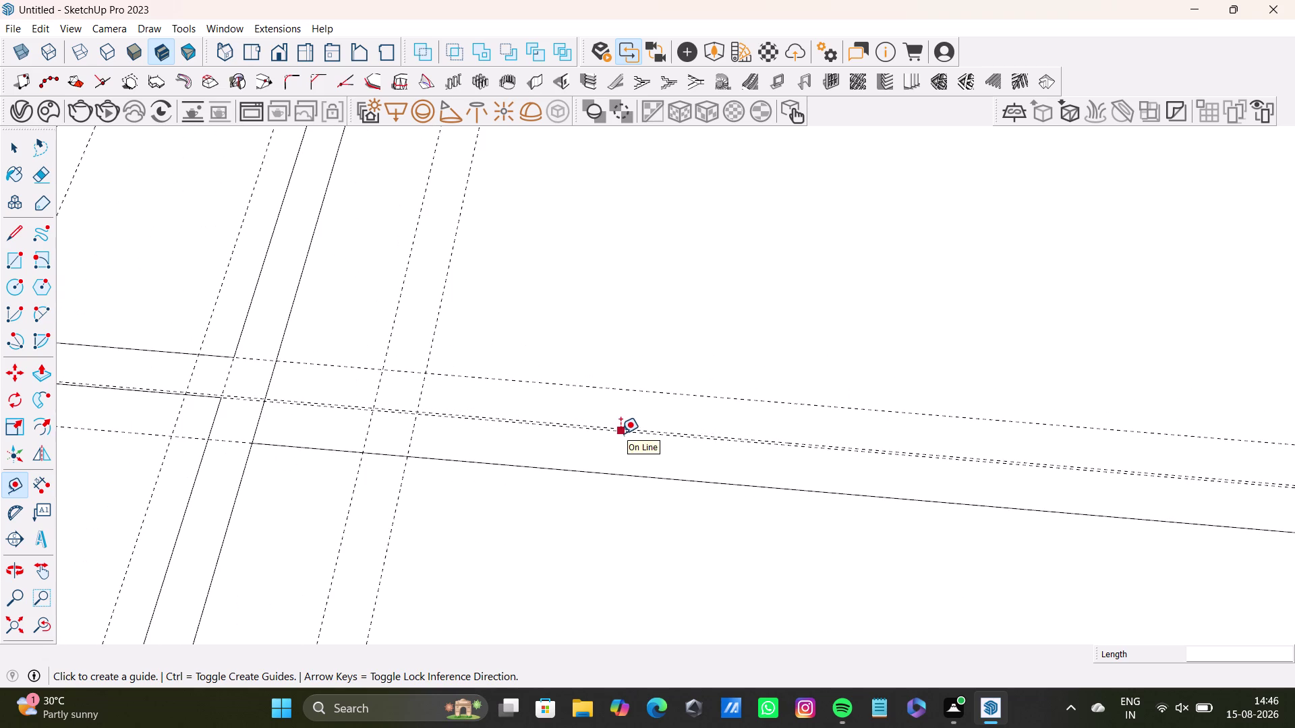
key(space)
click(651, 437)
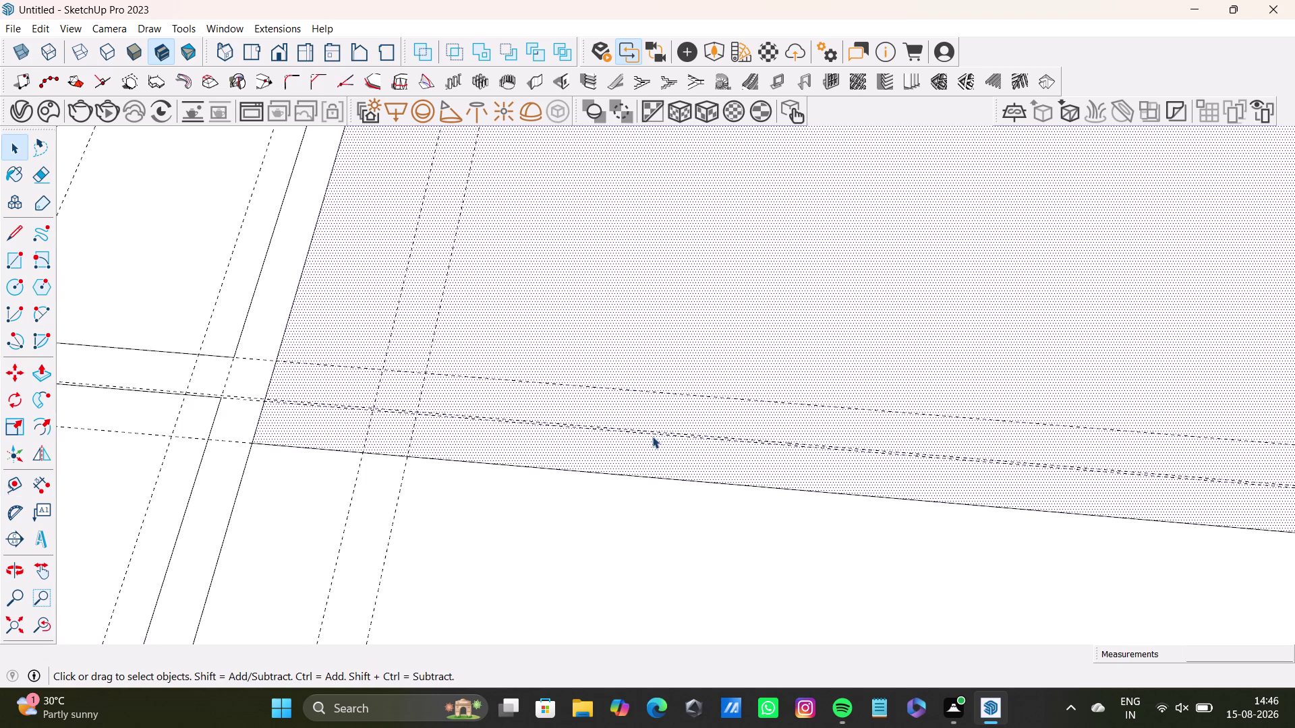
click(655, 433)
scroll(up, 3)
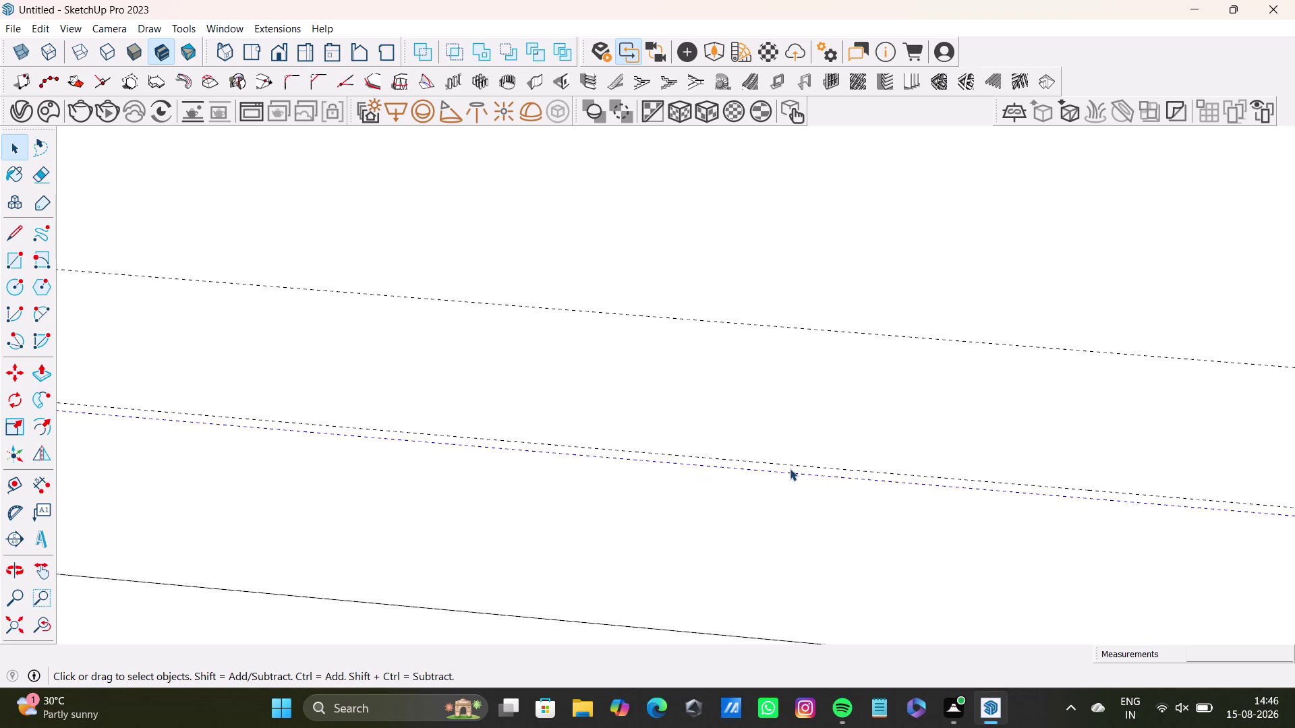
key(Delete)
click(790, 465)
key(Delete)
scroll(down, 3)
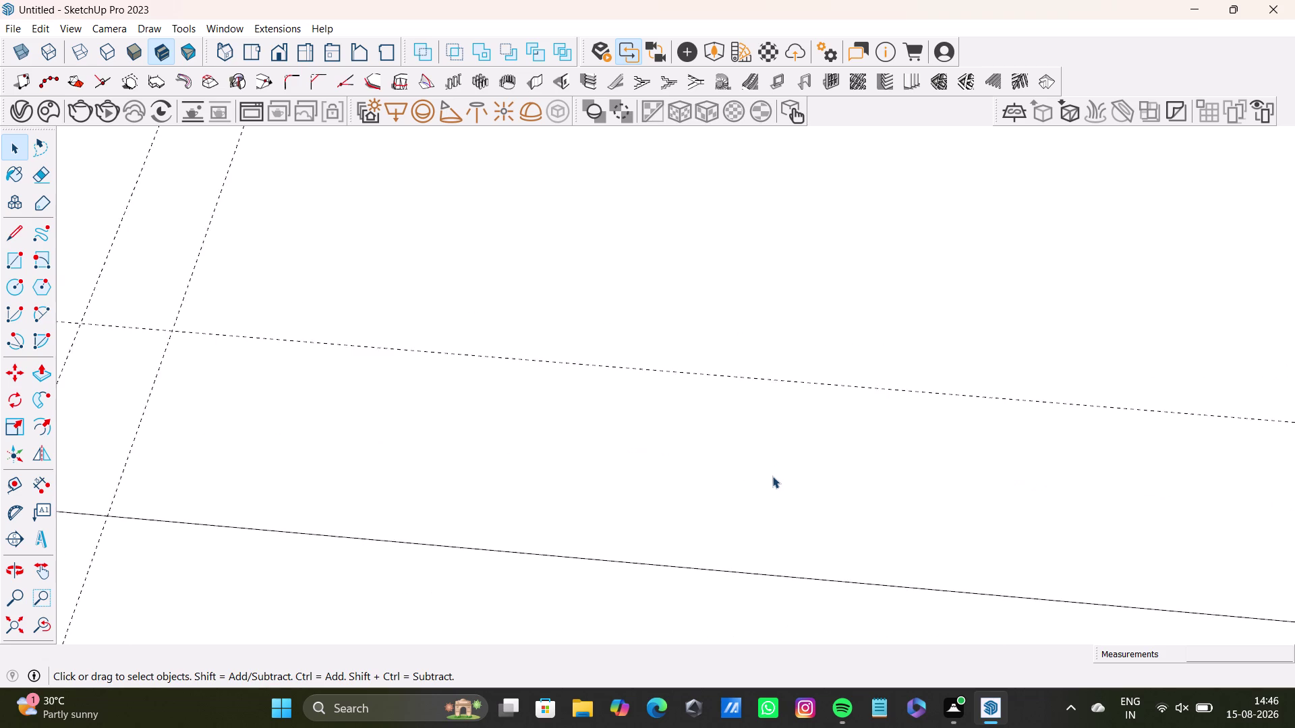
scroll(down, 3)
middle_drag(747, 453, 638, 479)
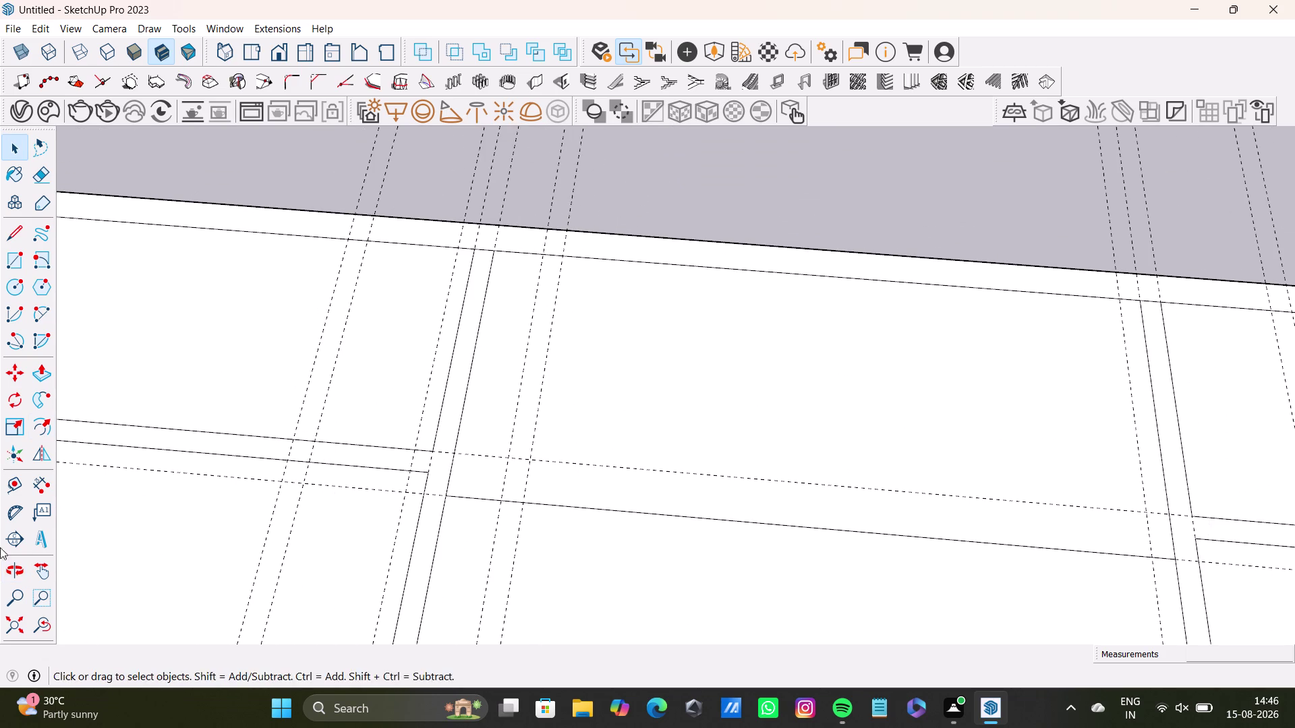
Place a guide 5'10" below the inner top wall edge.
click(14, 480)
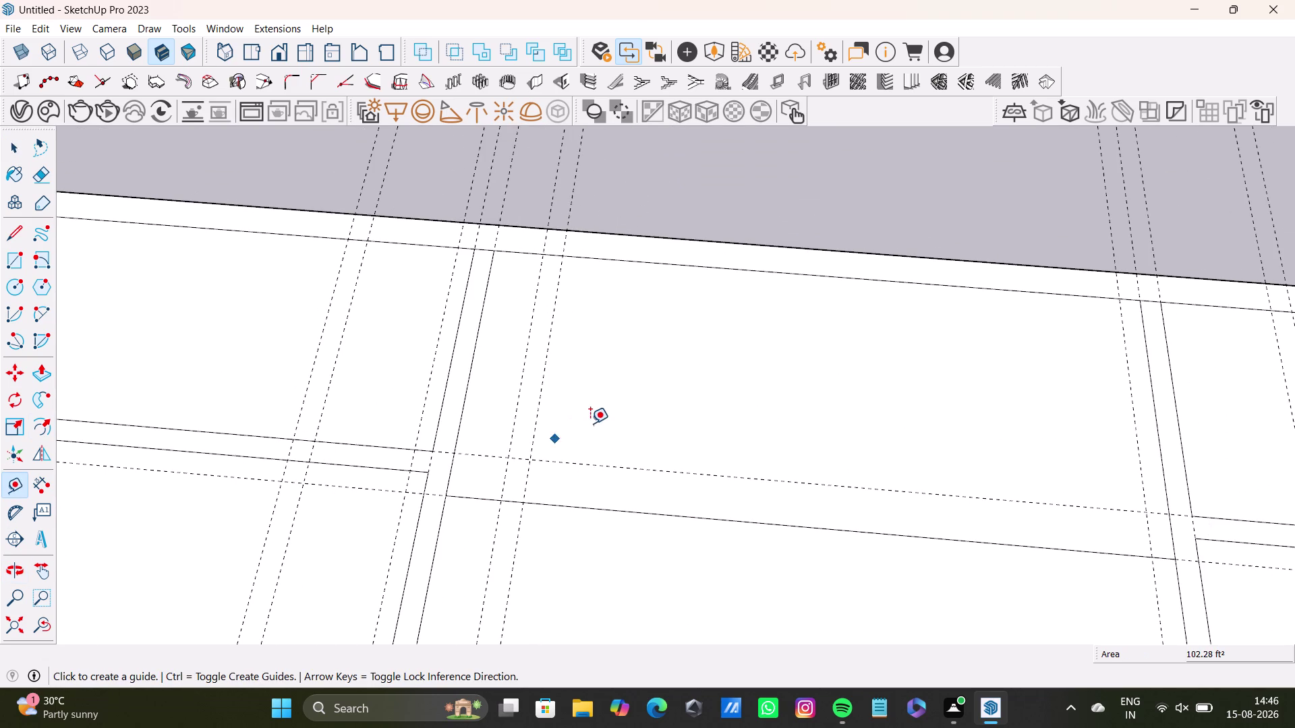
click(708, 267)
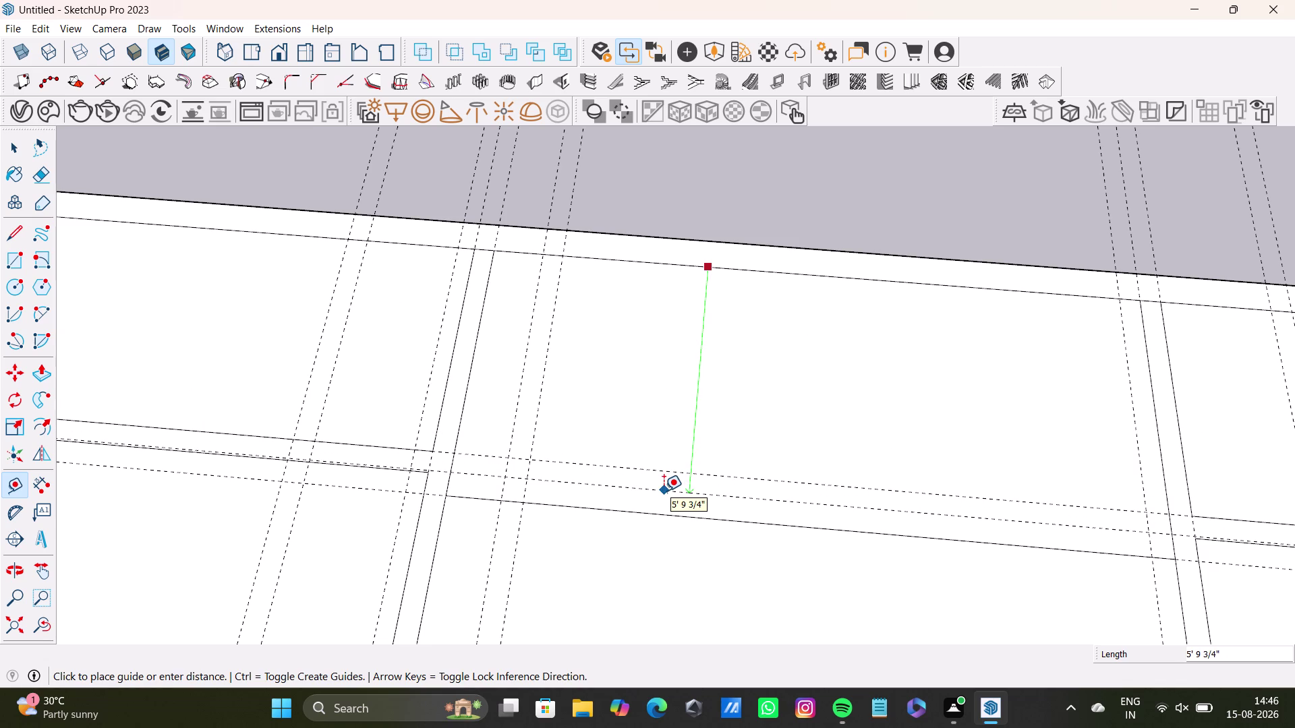
key(5)
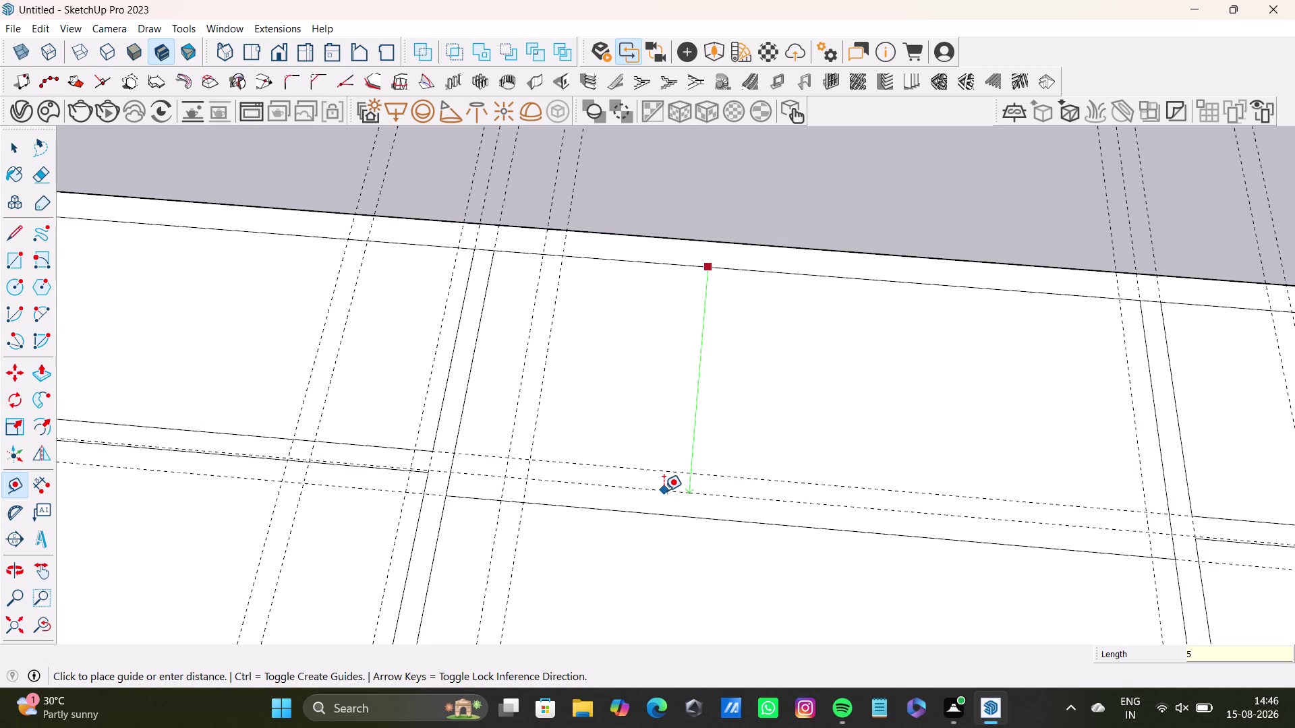
text(')
text(10)
key(shift+quotedbl)
key(Return)
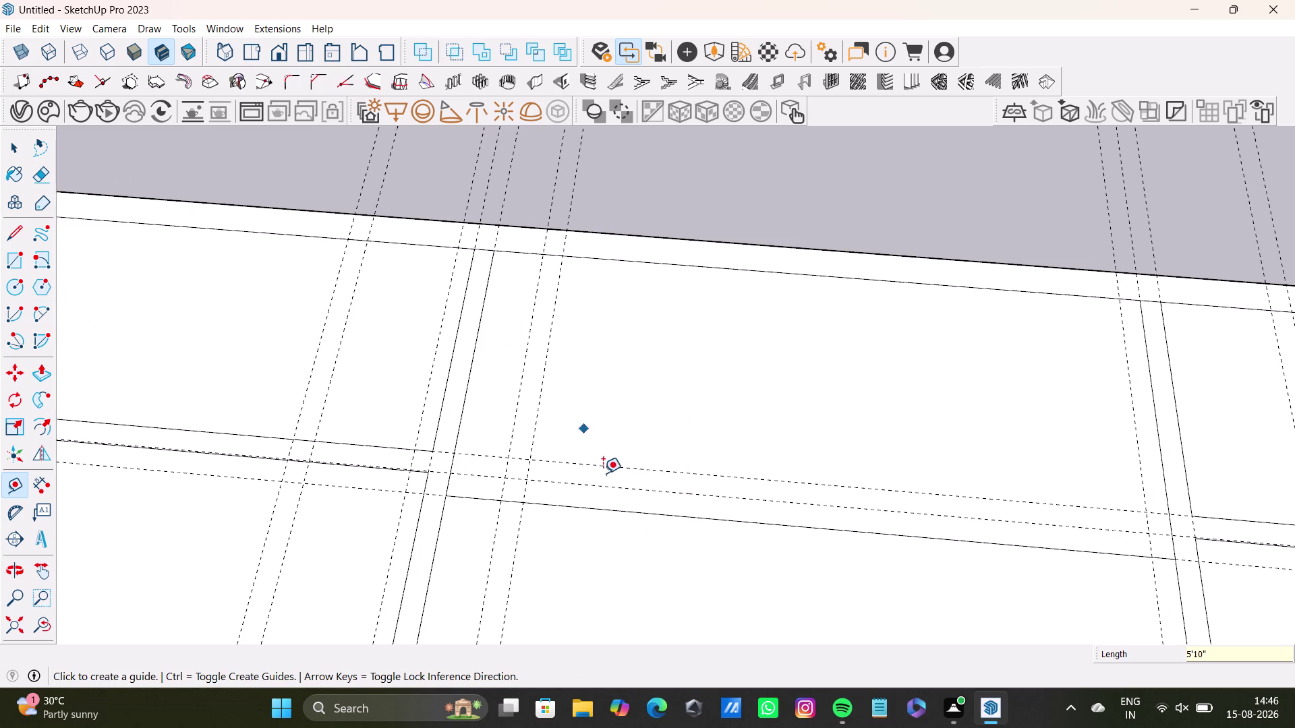
Start a guide from the lower wall edge, then cancel it.
scroll(up, 3)
middle_drag(600, 459, 537, 348)
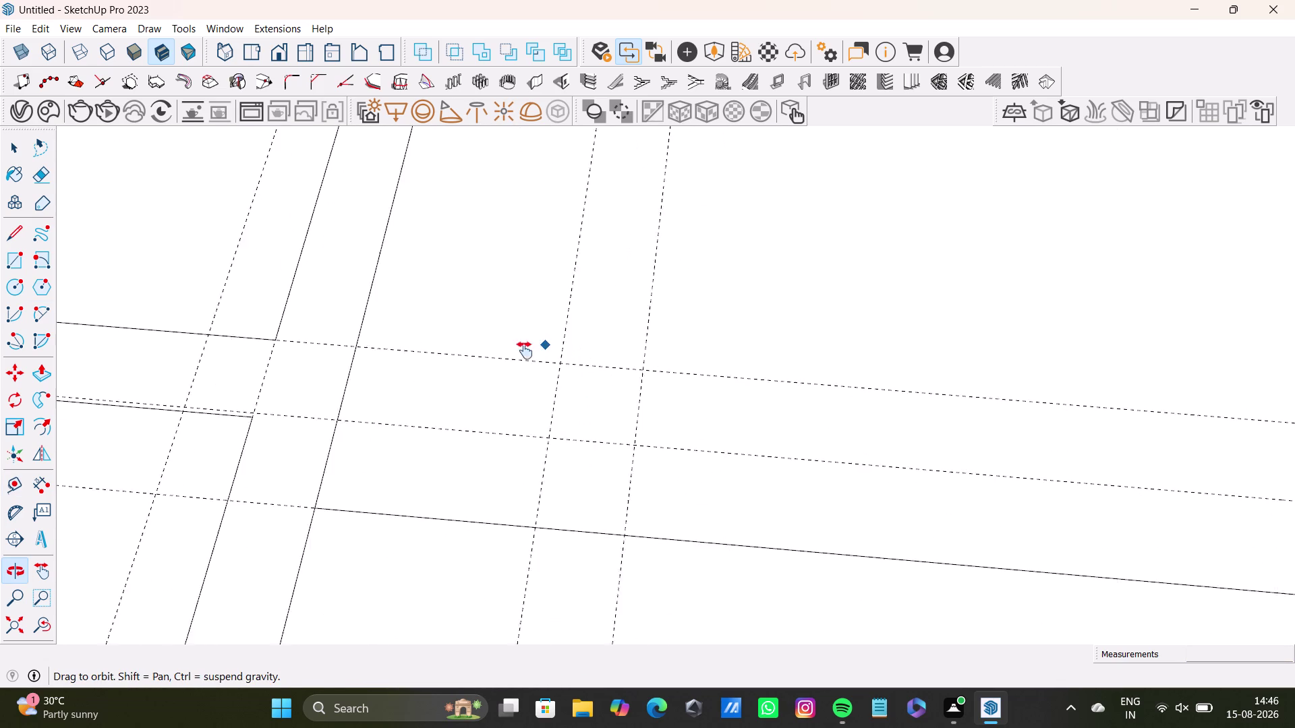
middle_drag(537, 347, 511, 355)
click(749, 467)
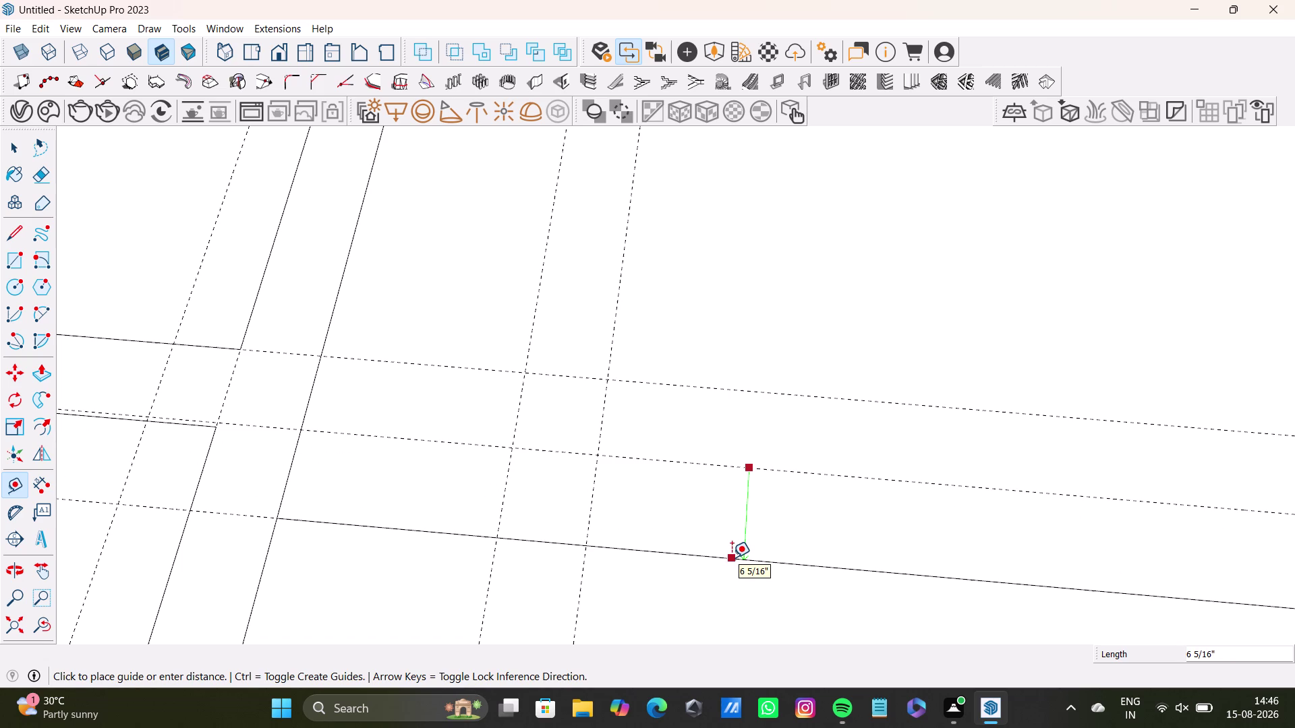
key(space)
scroll(down, 3)
Delete the leftover lower wall edges and stray lines.
click(705, 545)
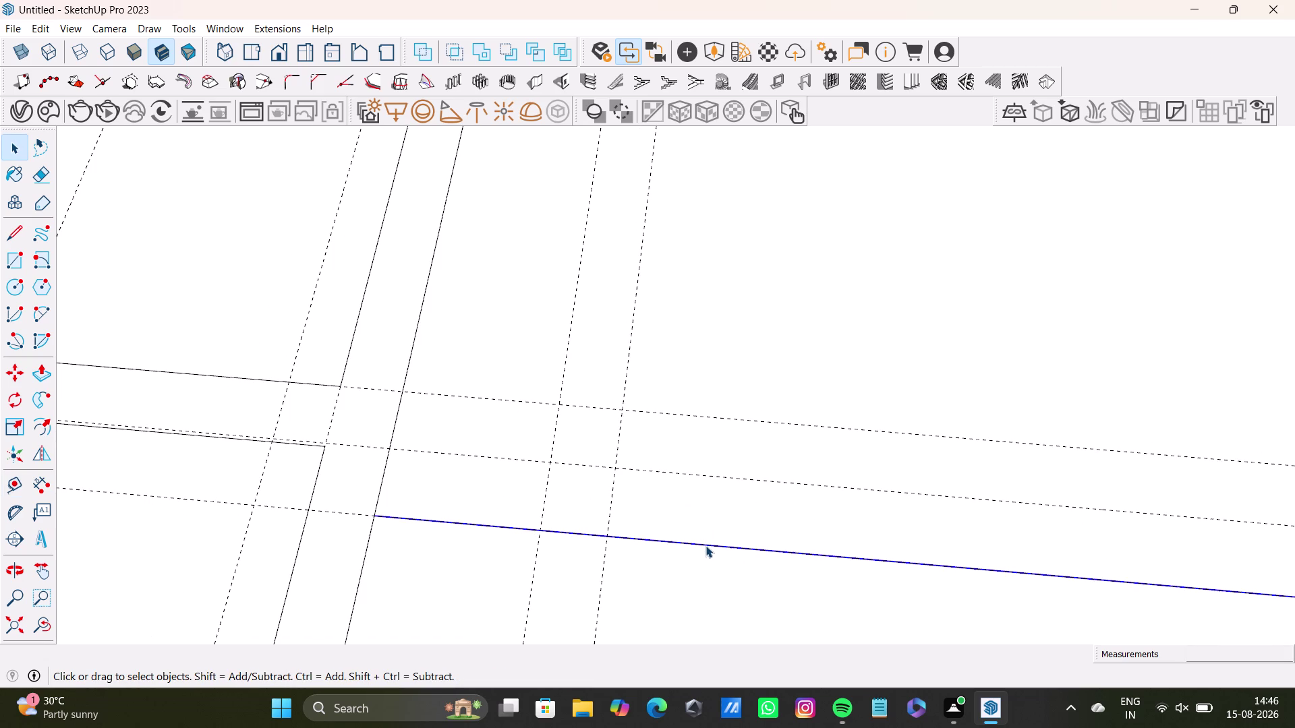
key(Delete)
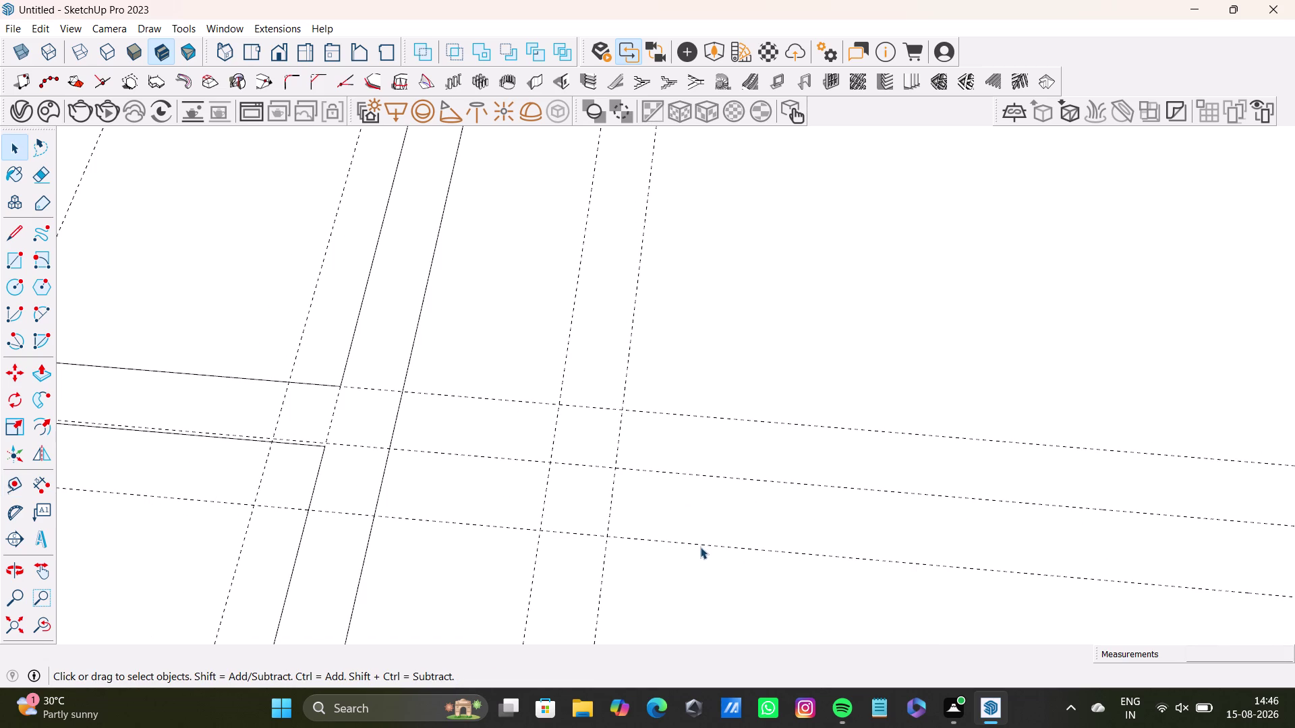
click(709, 541)
click(713, 547)
key(Delete)
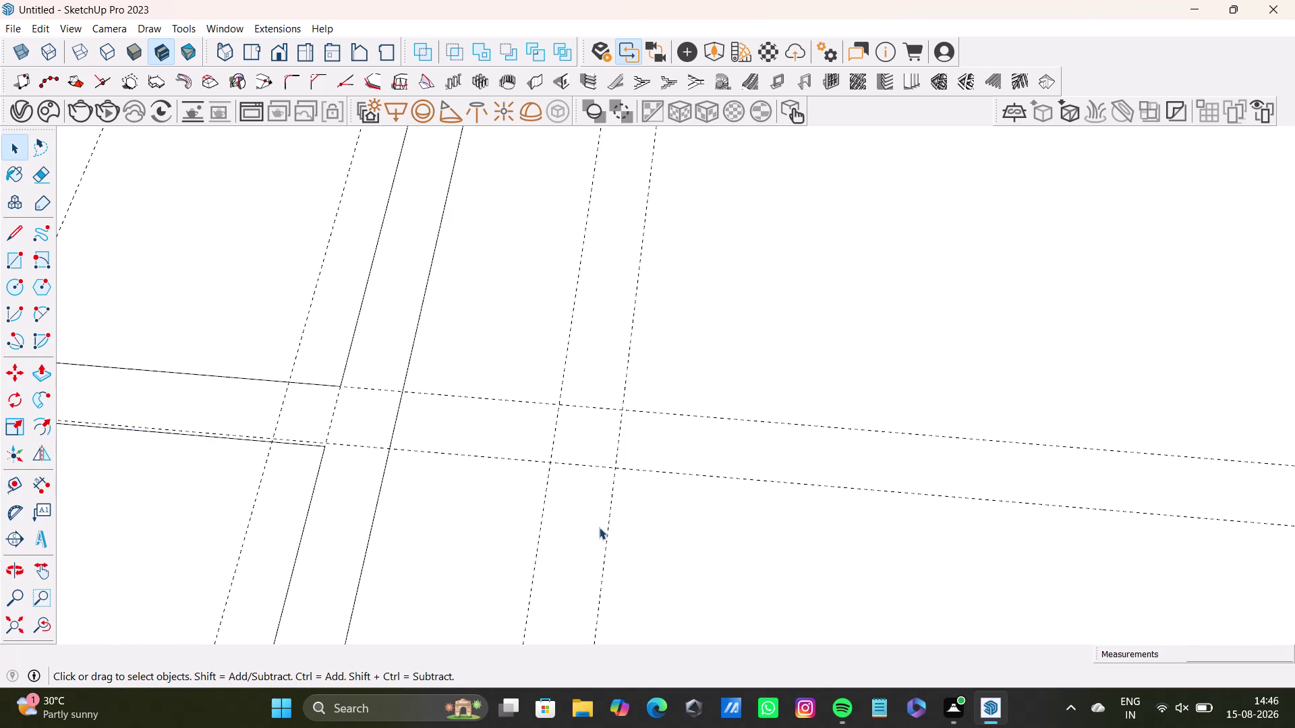
scroll(down, 3)
middle_drag(609, 521, 509, 478)
scroll(up, 3)
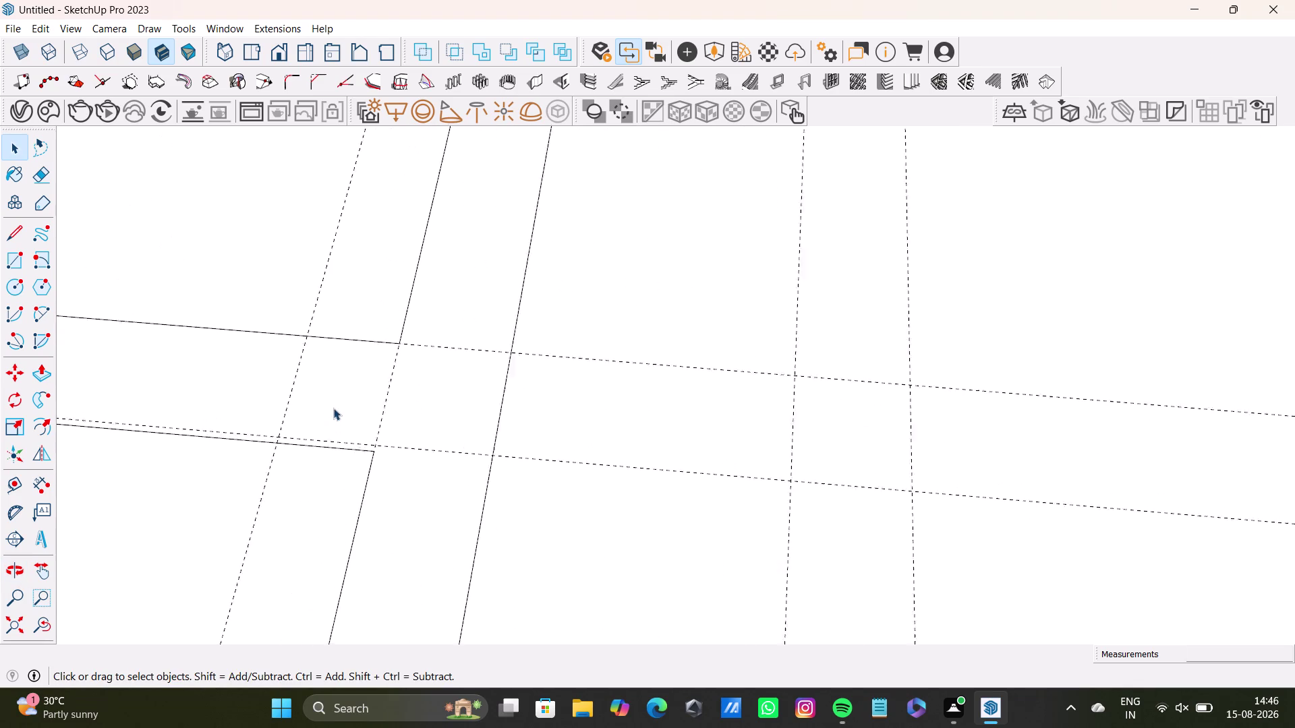
scroll(down, 3)
middle_drag(799, 482, 496, 377)
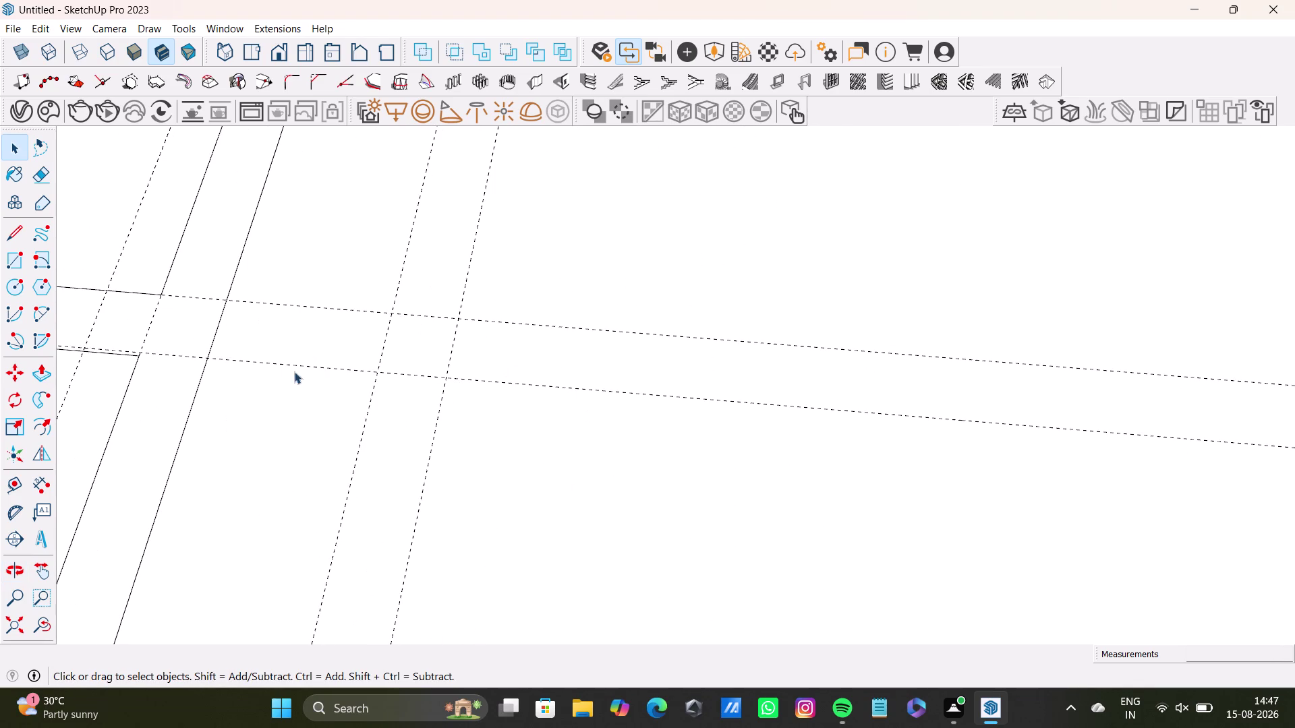
Add a guide line 6" below the lower horizontal guide with Tape Measure.
key(t)
key(Return)
click(696, 398)
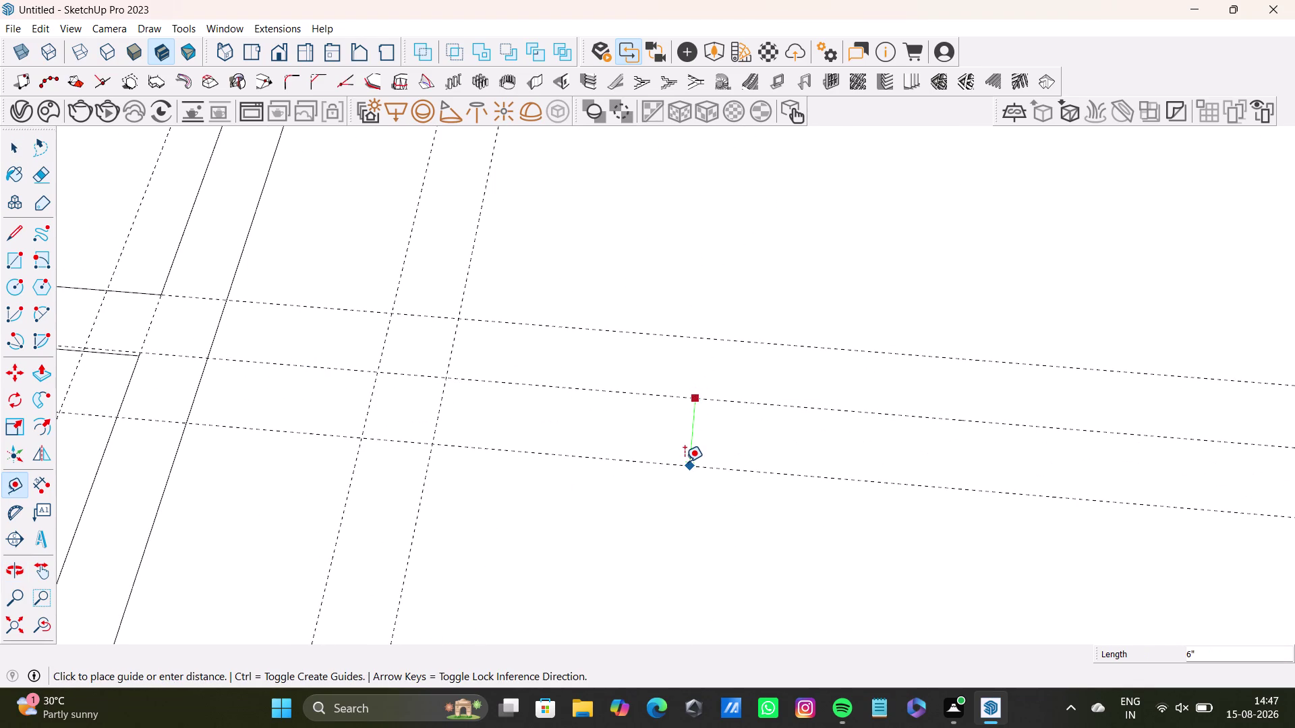
text(6")
key(Return)
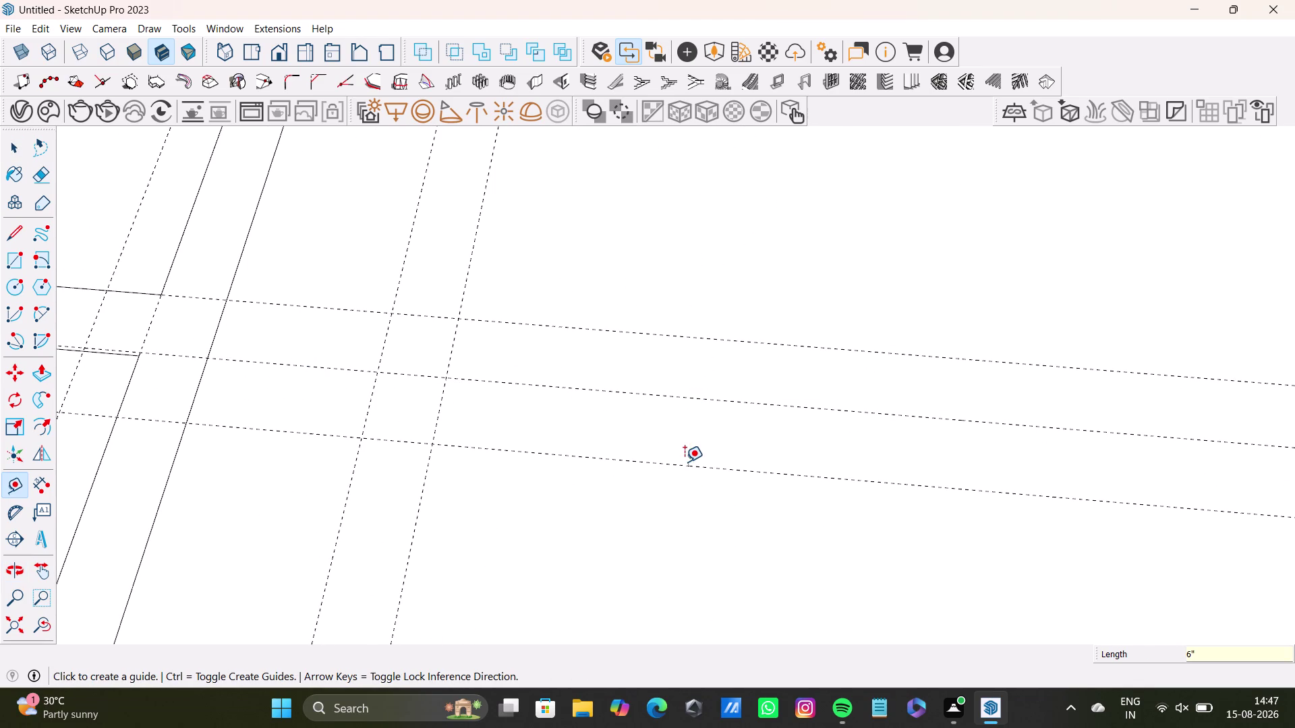
key(space)
scroll(down, 3)
middle_drag(651, 403, 569, 530)
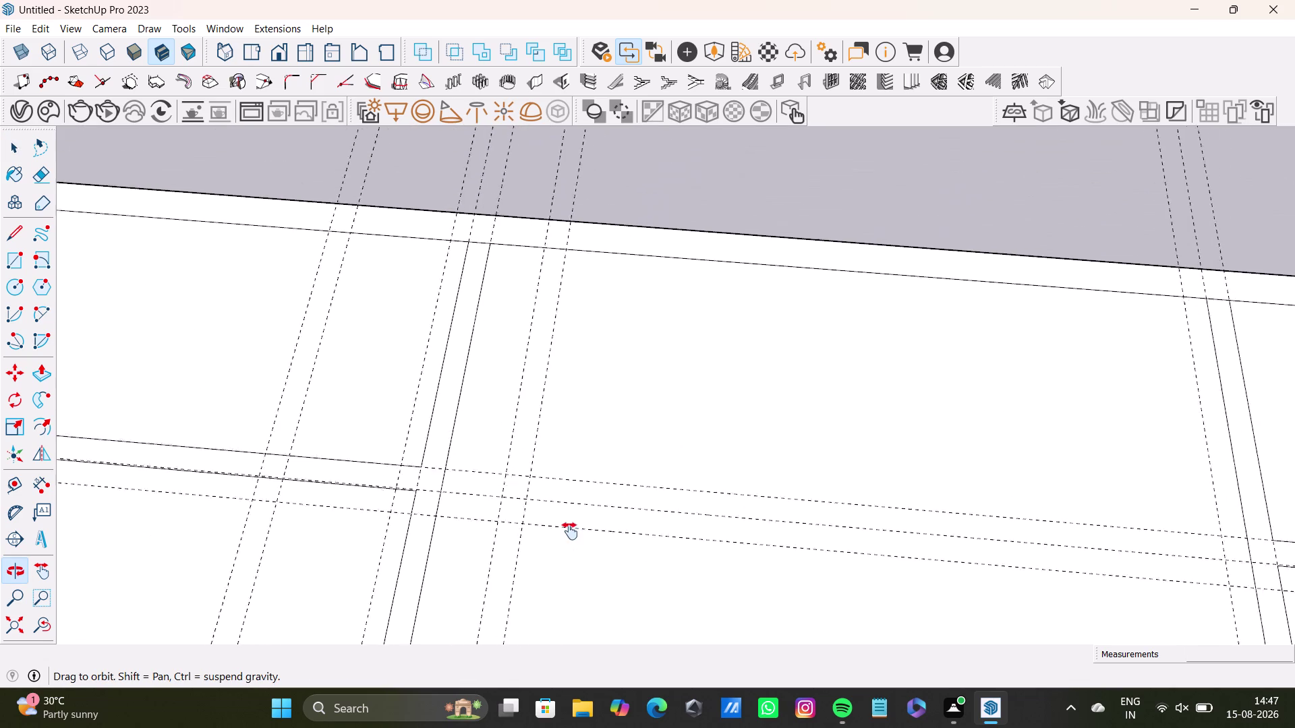
middle_drag(570, 529, 501, 436)
scroll(up, 3)
middle_drag(480, 376, 574, 314)
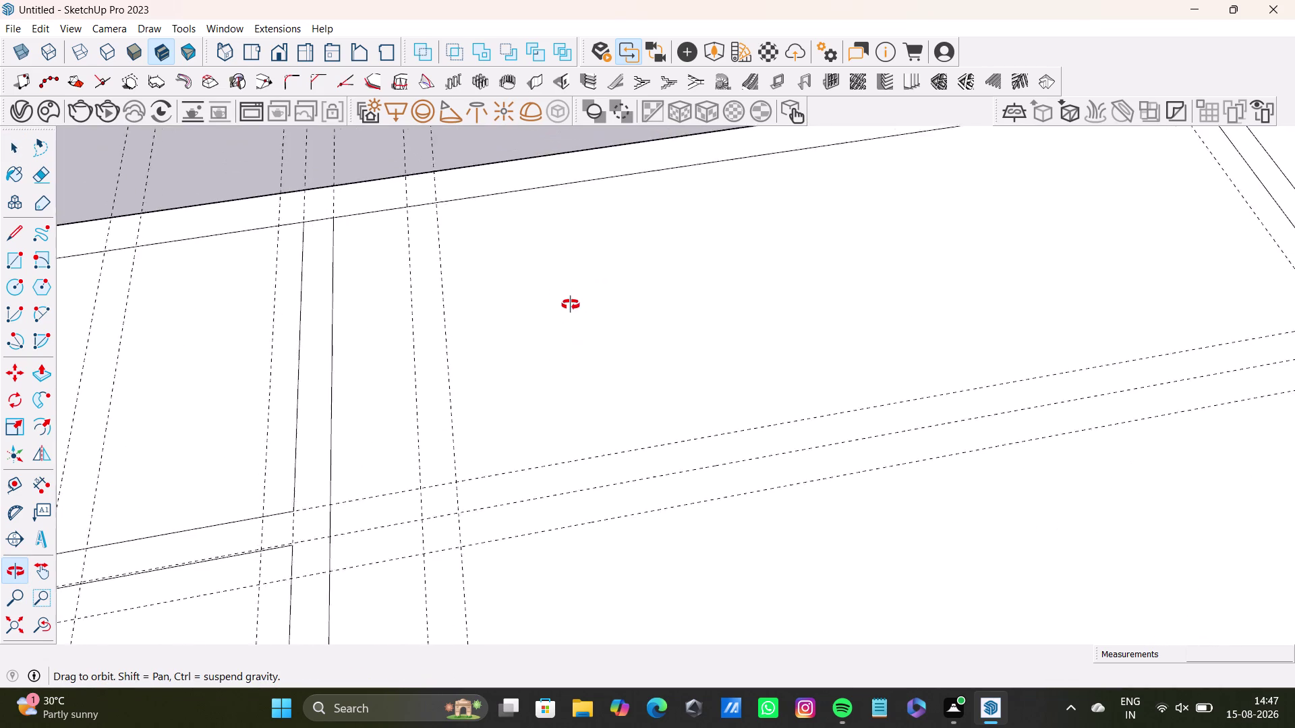
middle_drag(574, 314, 439, 467)
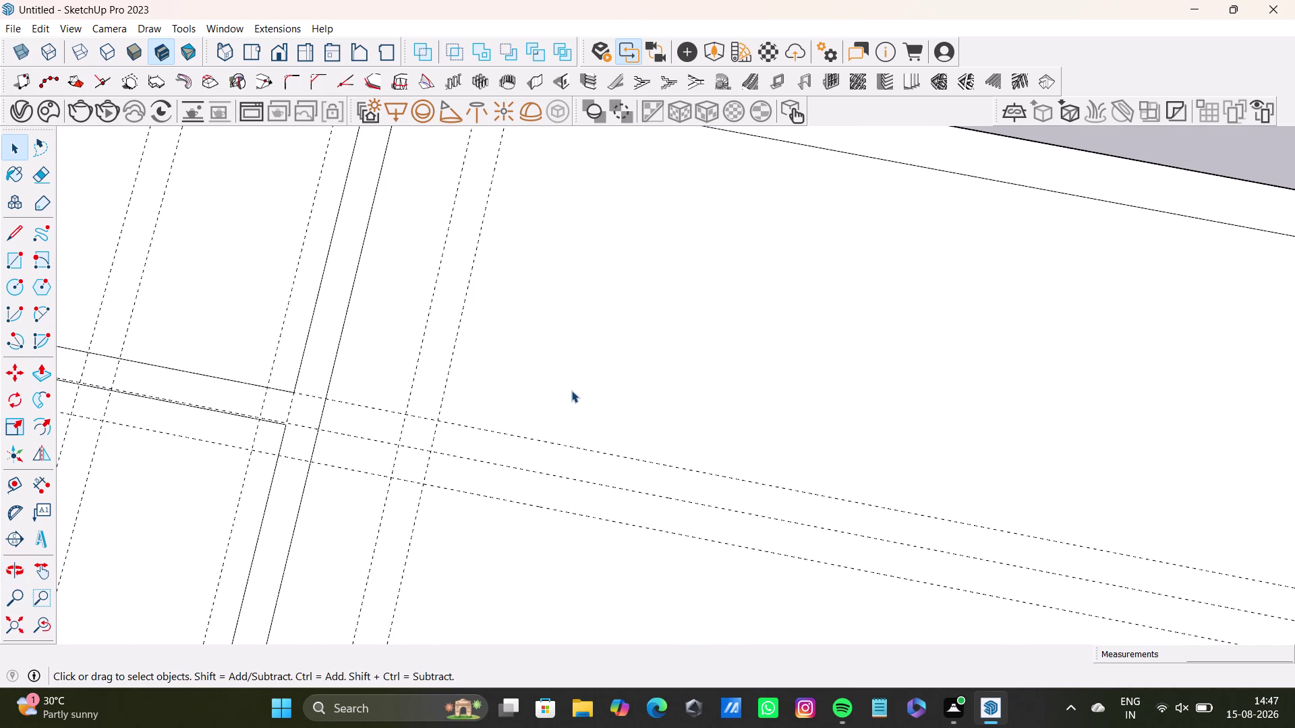
scroll(down, 3)
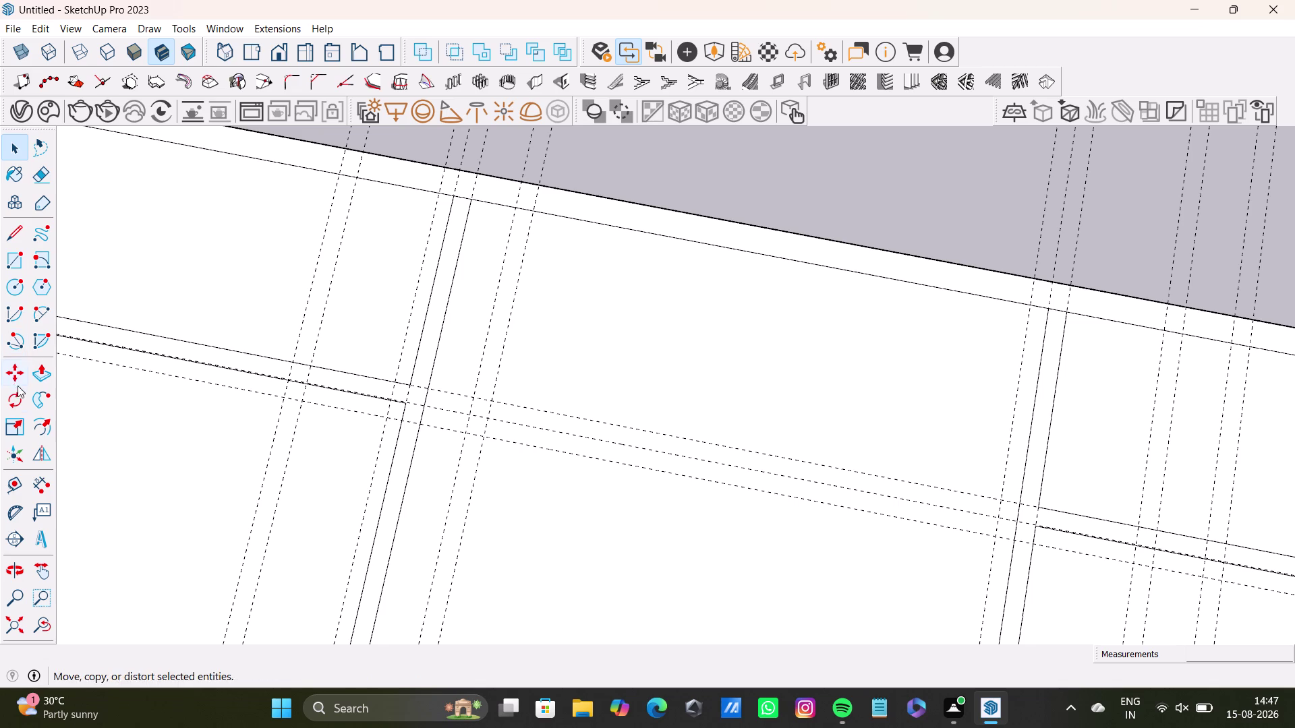
click(15, 234)
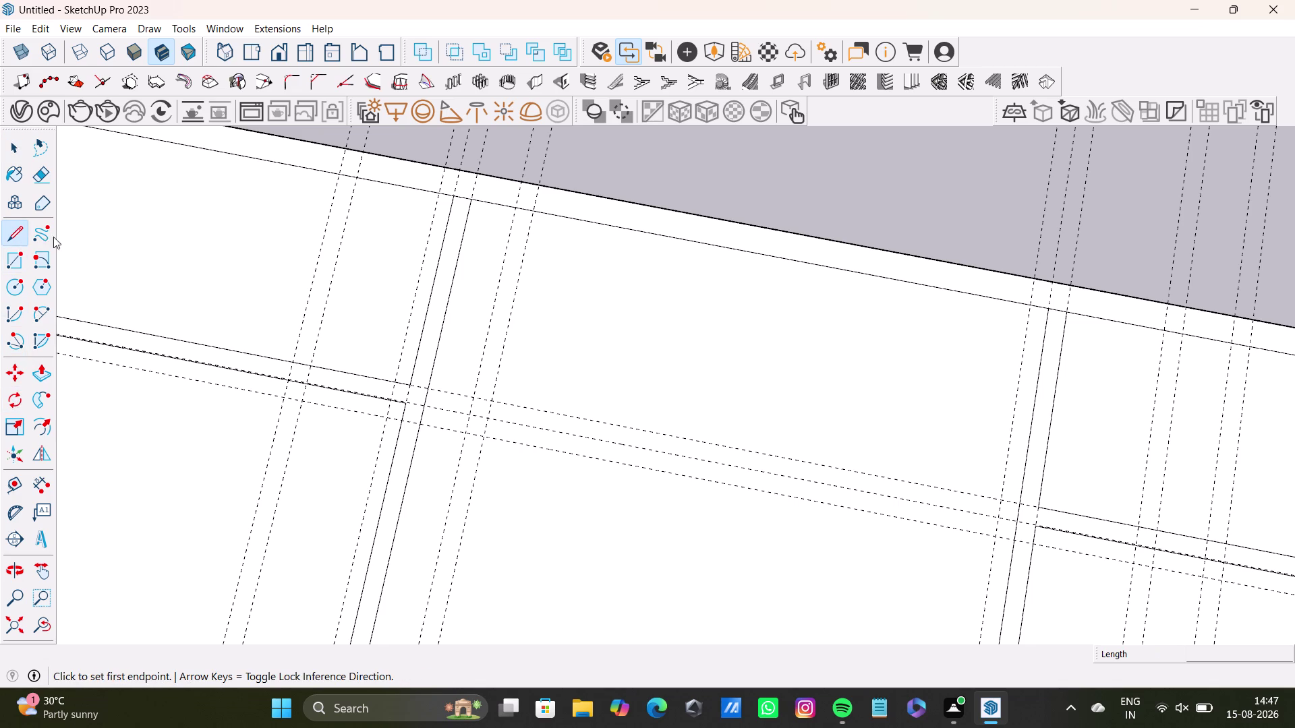
click(9, 486)
click(439, 345)
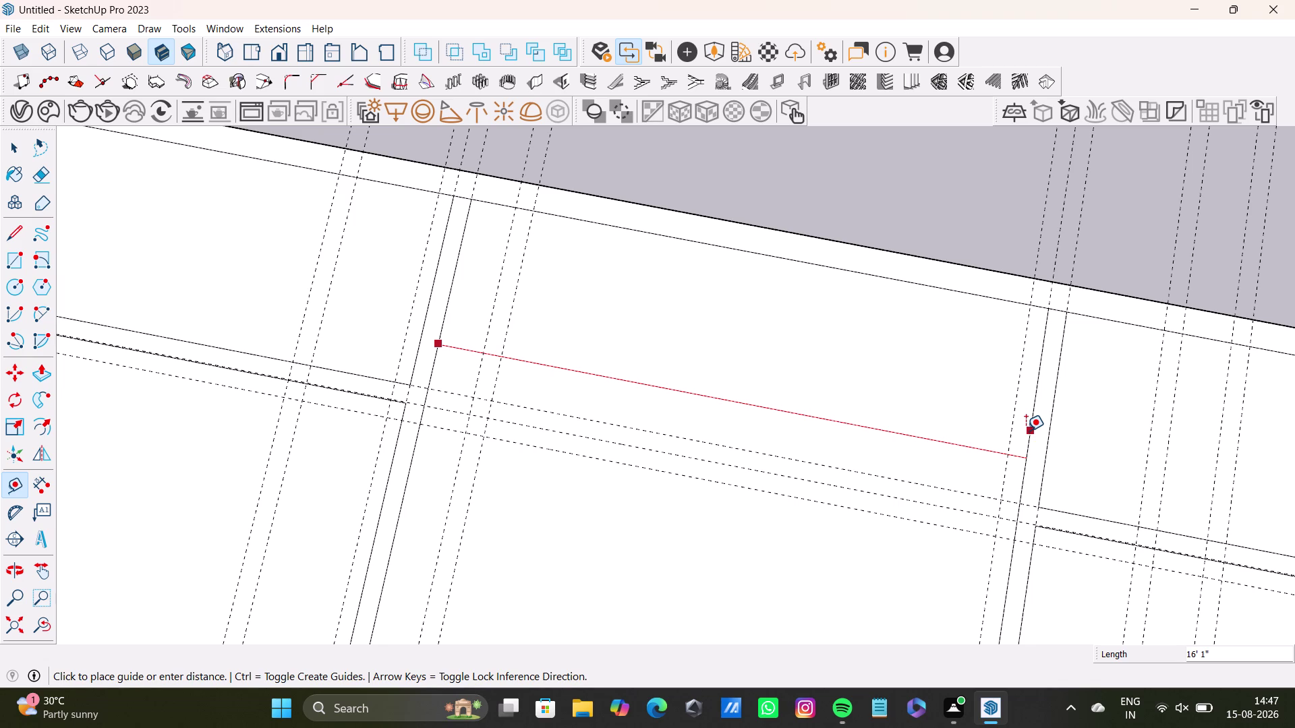
key(space)
scroll(up, 3)
middle_drag(515, 407, 629, 272)
middle_drag(559, 324, 527, 461)
middle_drag(560, 487, 727, 463)
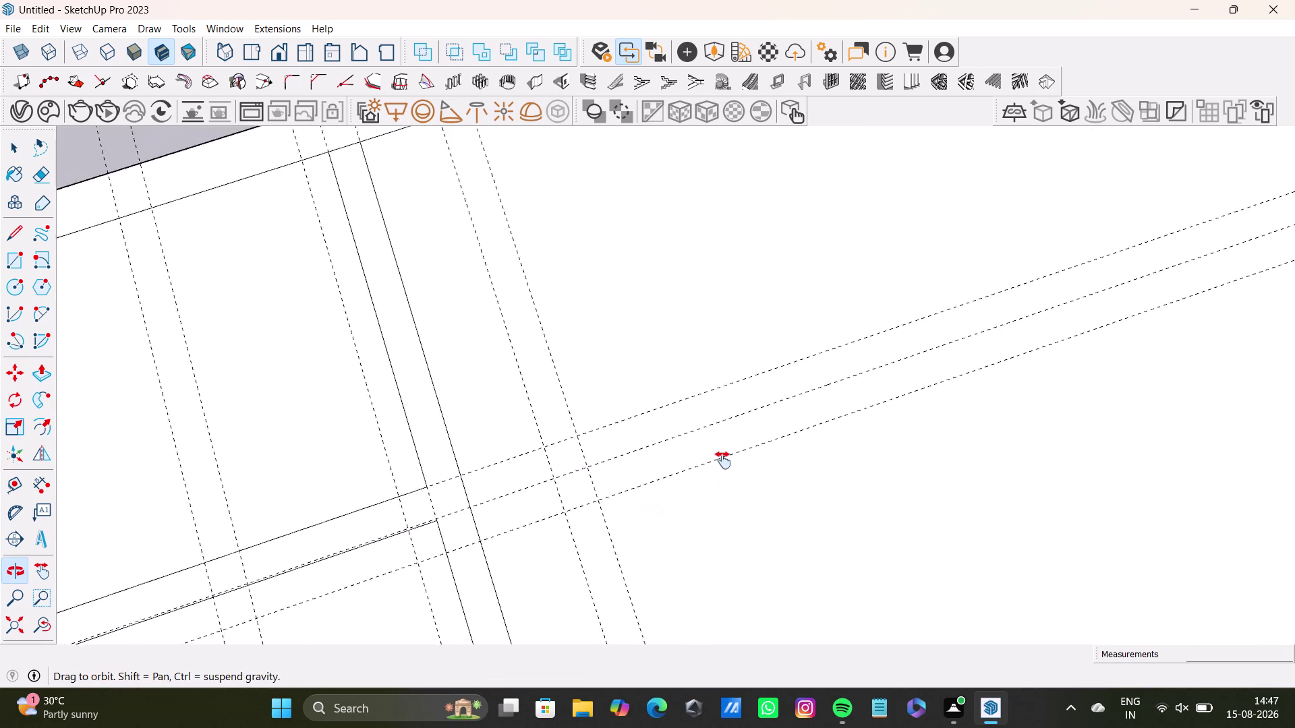
middle_drag(727, 463, 639, 474)
middle_drag(747, 475, 577, 442)
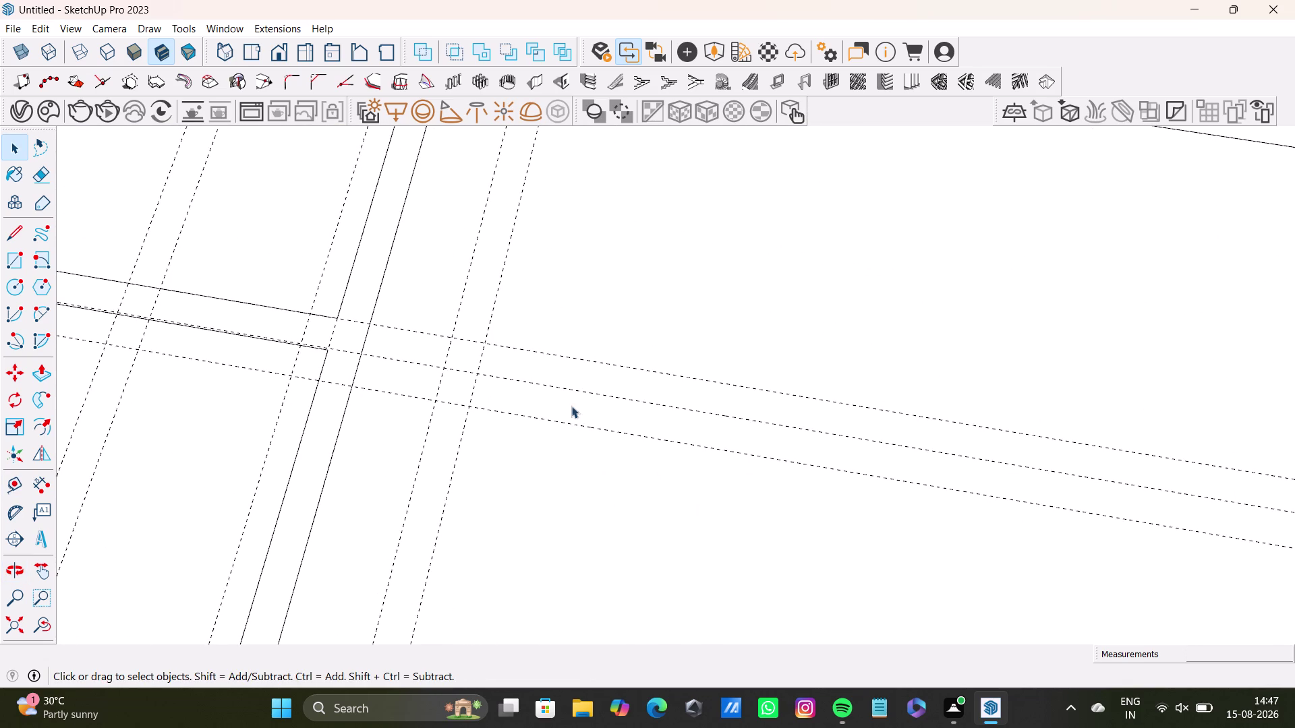
middle_drag(589, 367, 323, 325)
scroll(down, 3)
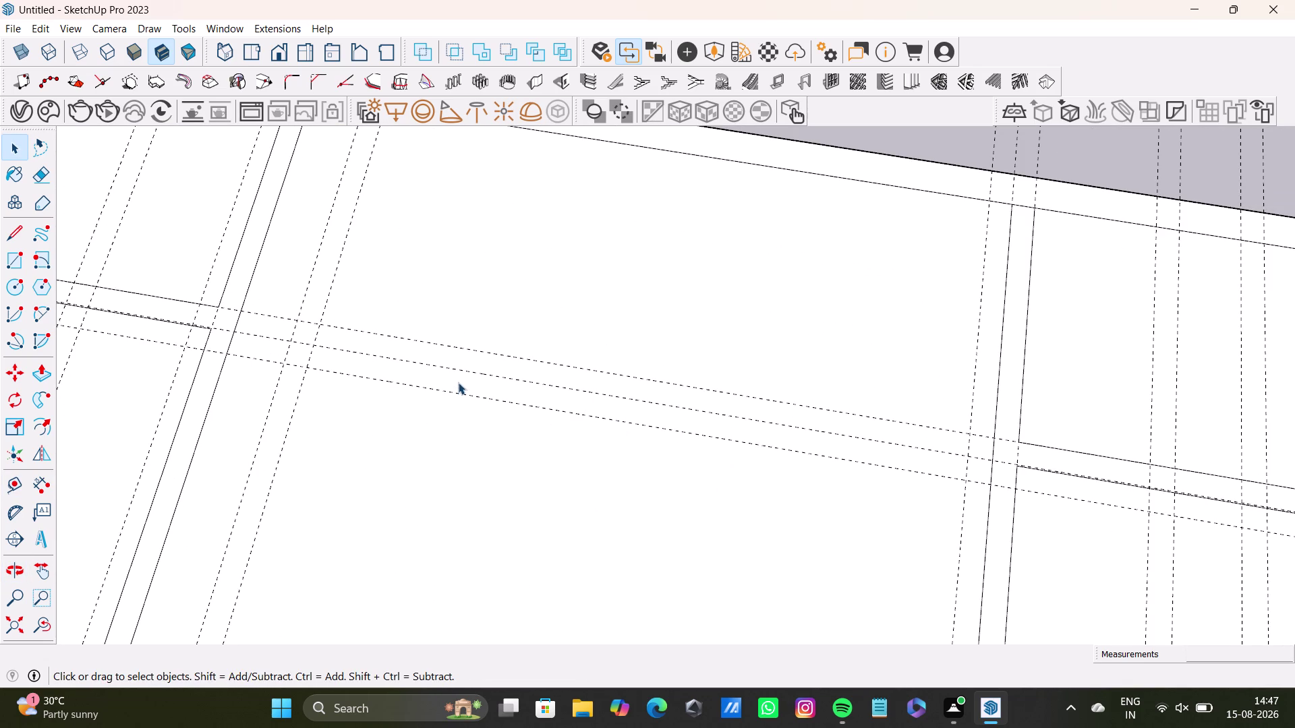
middle_drag(484, 384, 560, 333)
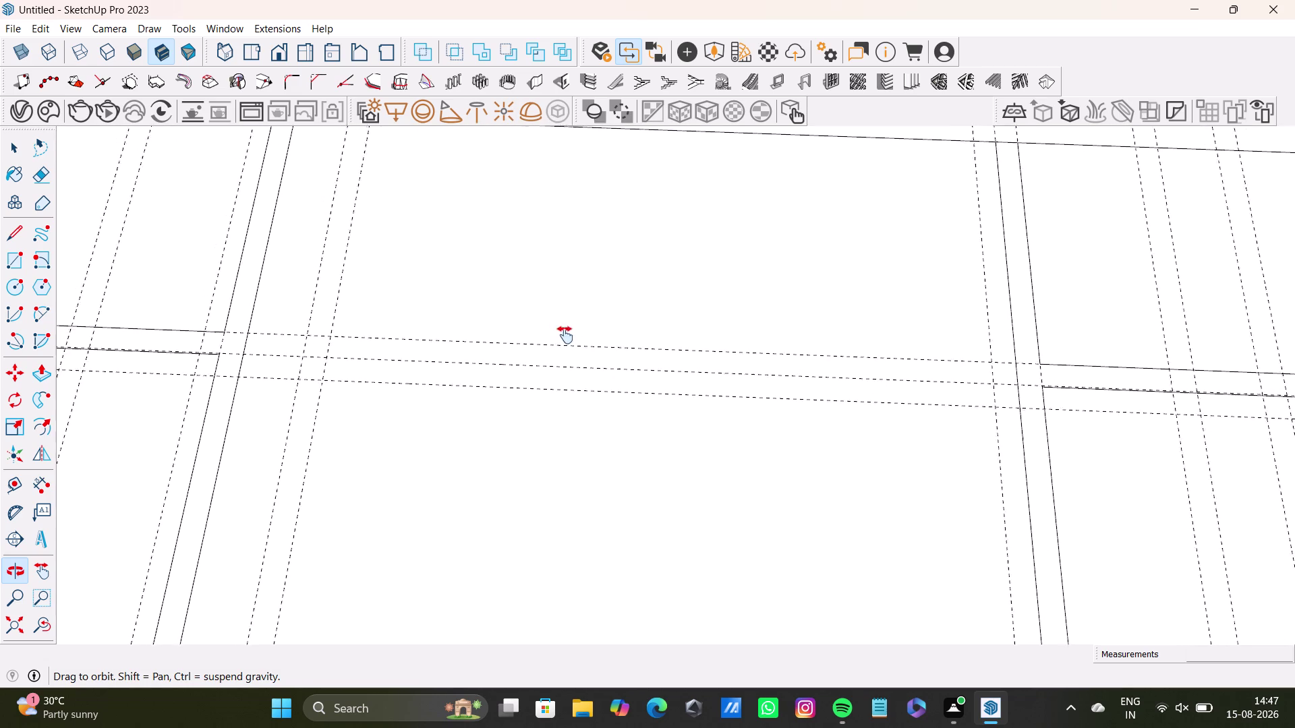
middle_drag(559, 333, 699, 378)
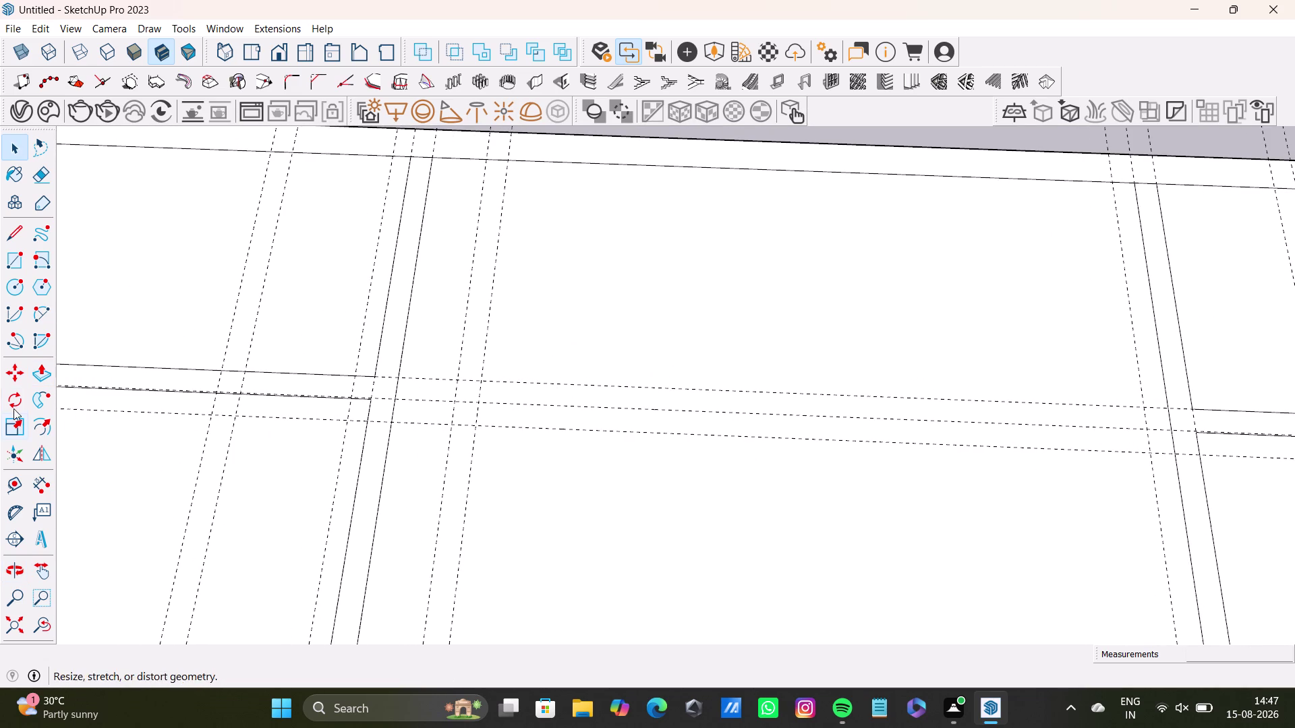
Trace a wall edge along the guide line to the far guide intersection.
click(10, 234)
scroll(up, 3)
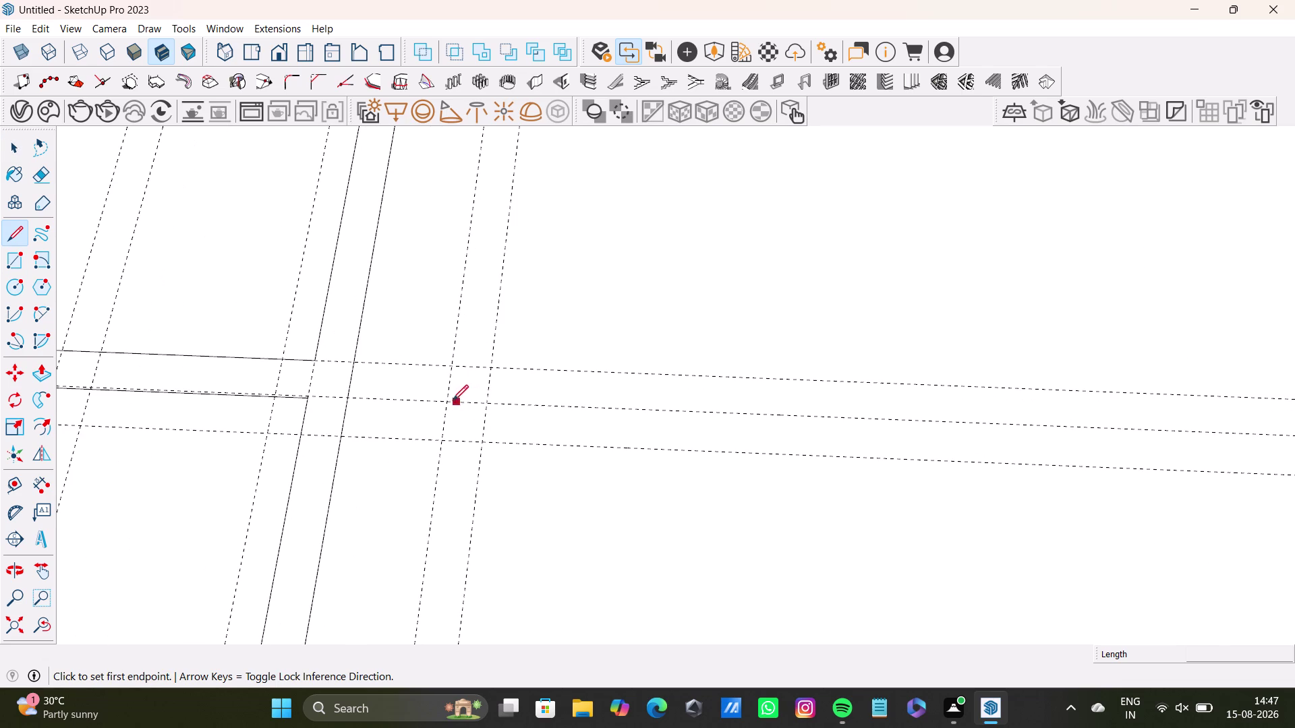
drag(349, 397, 358, 397)
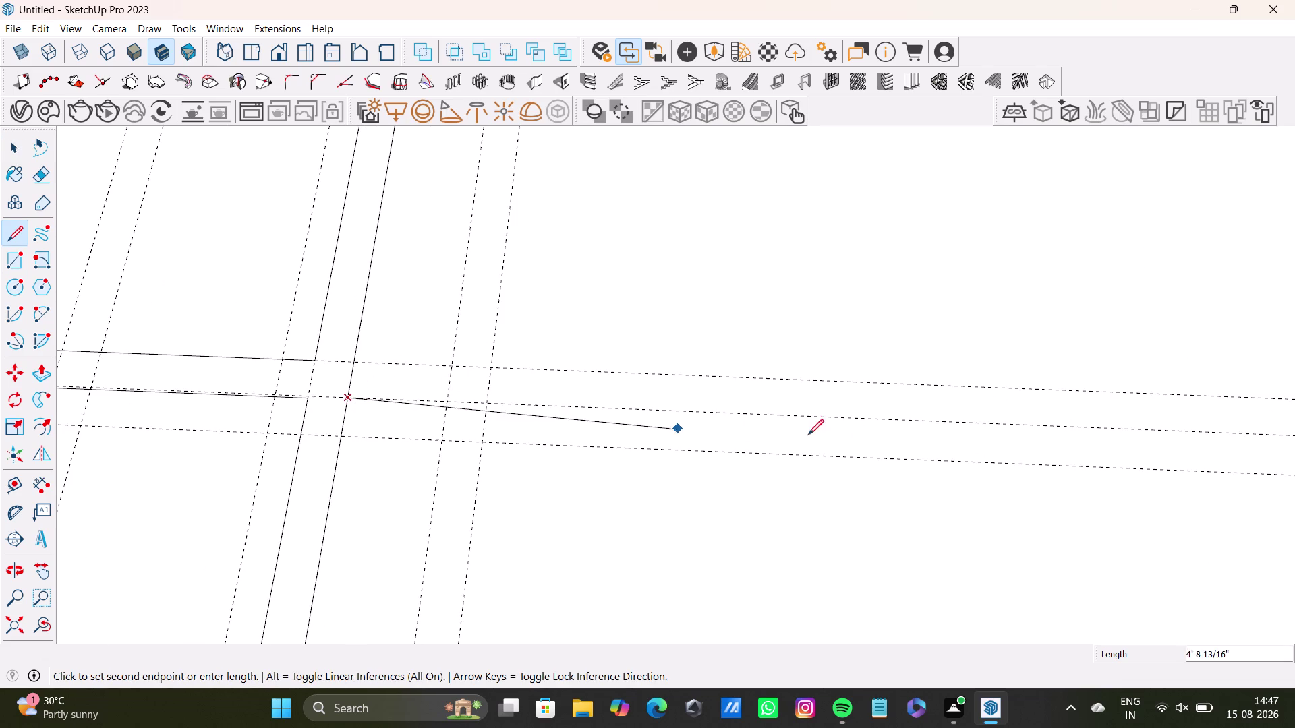
scroll(down, 3)
middle_drag(1039, 427, 491, 440)
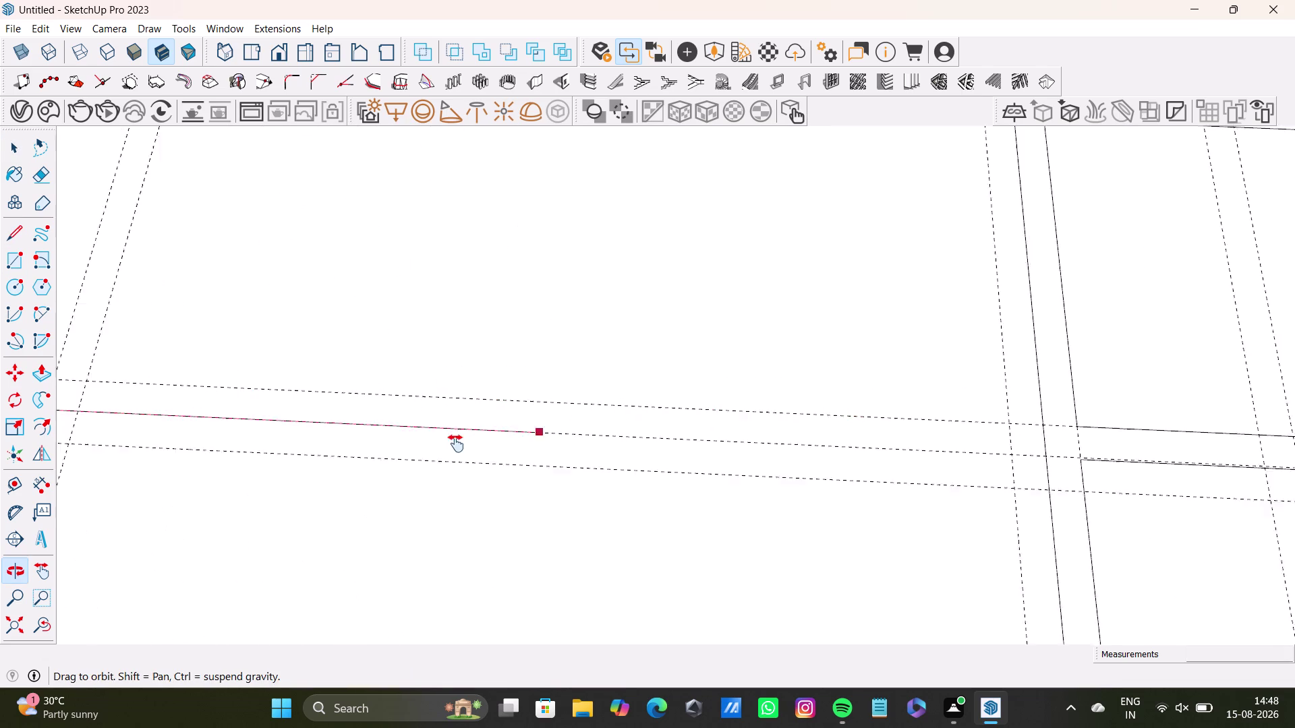
middle_drag(491, 440, 449, 444)
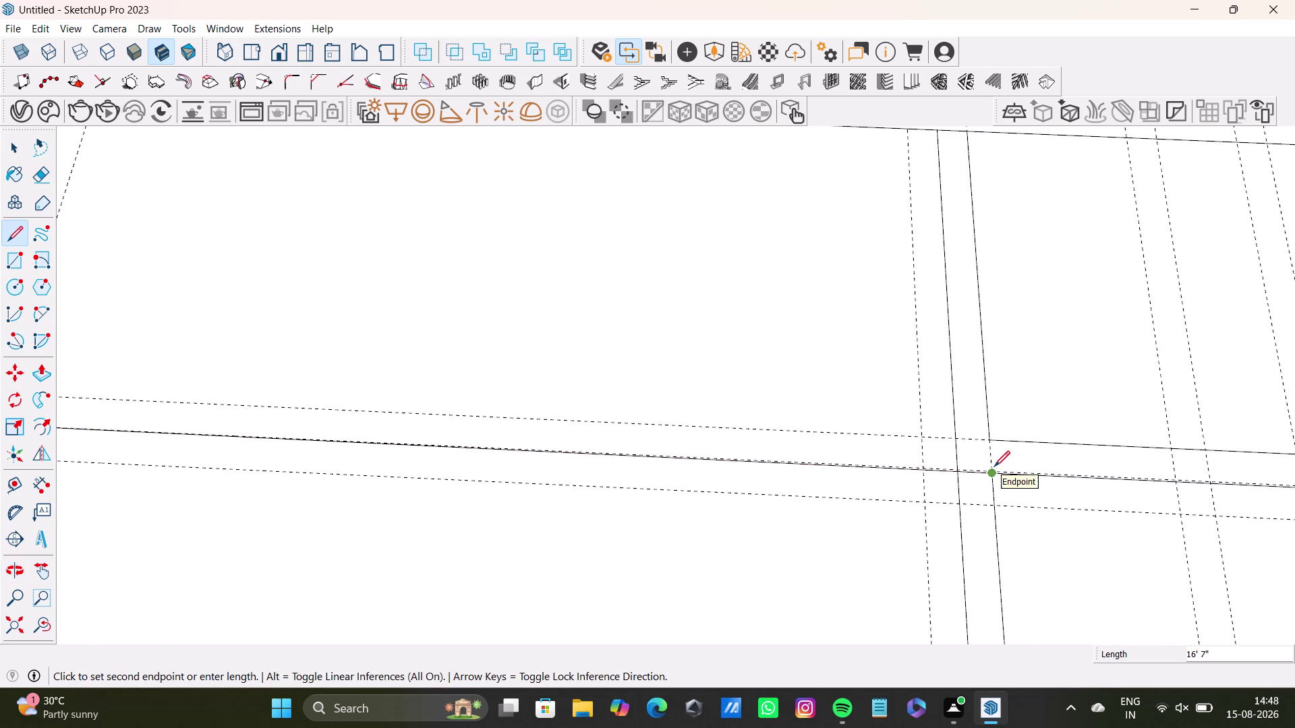
scroll(up, 3)
scroll(up, 3)
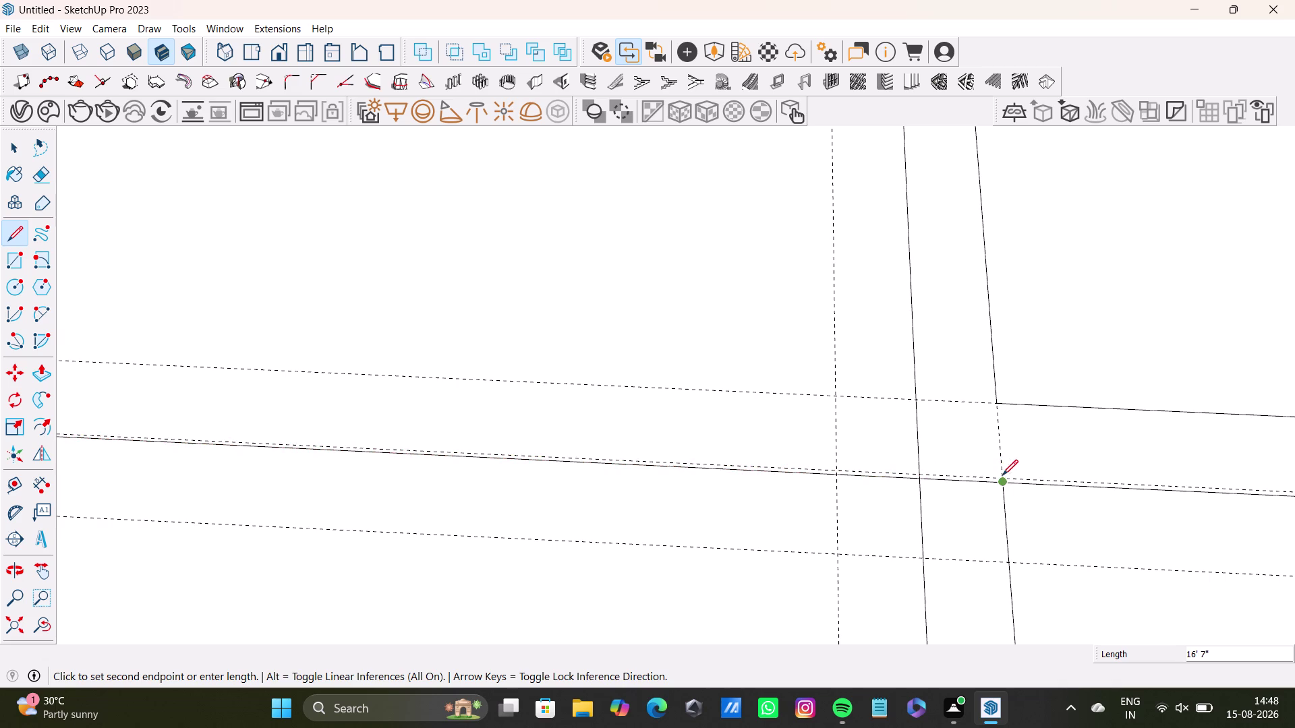
scroll(up, 3)
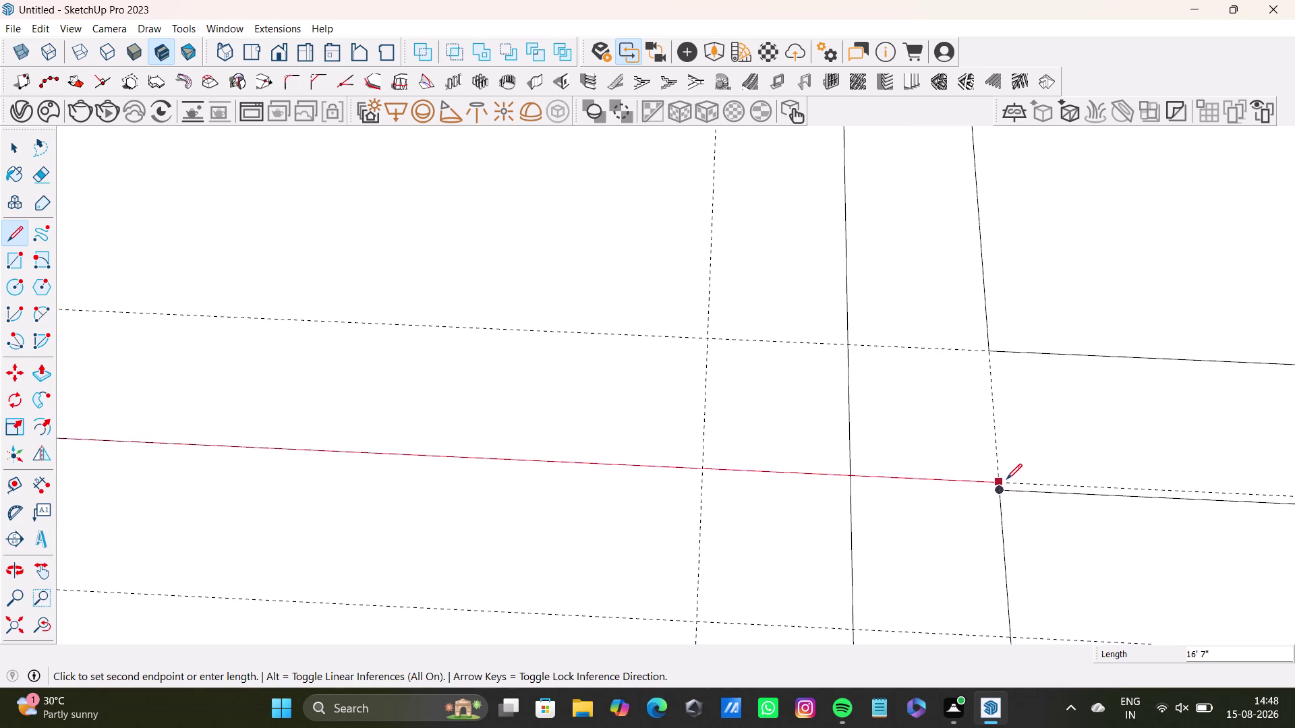
click(1006, 480)
key(space)
scroll(down, 3)
middle_drag(565, 467, 1010, 439)
scroll(down, 3)
middle_drag(449, 427, 691, 440)
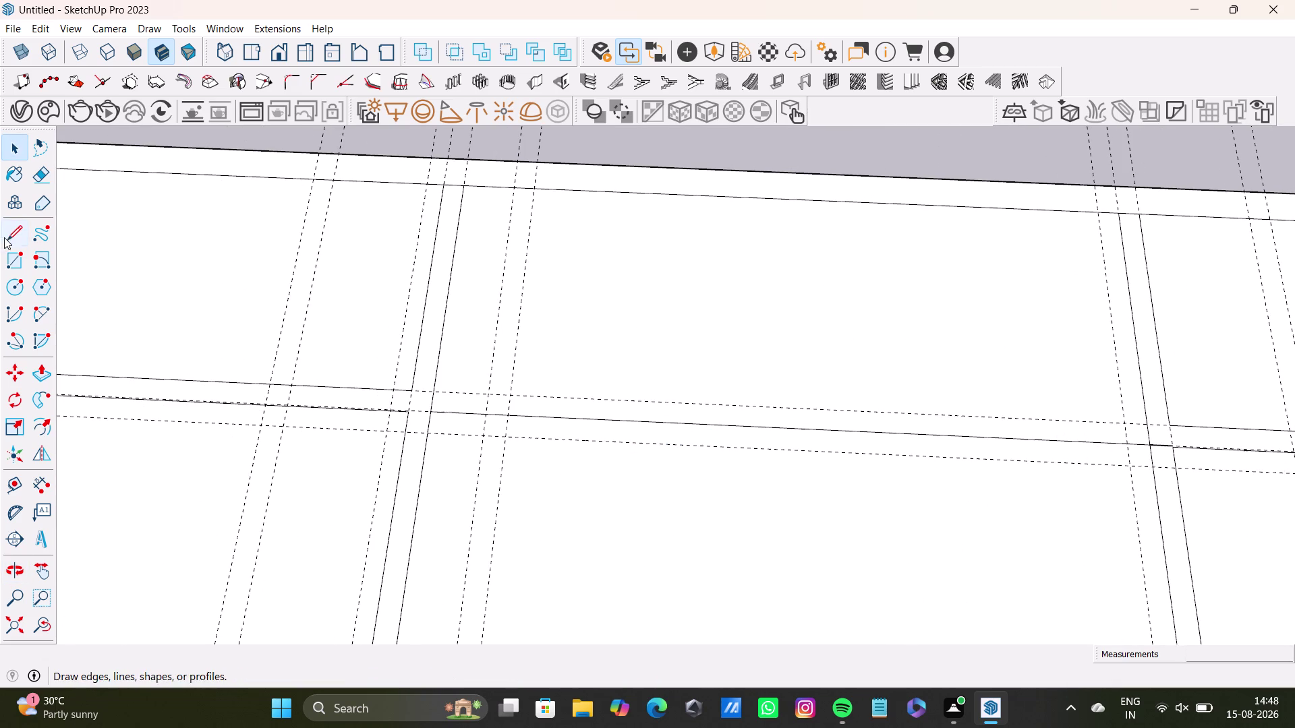
Trace the parallel wall edge along the lower guide to the vertical wall.
click(9, 235)
scroll(up, 3)
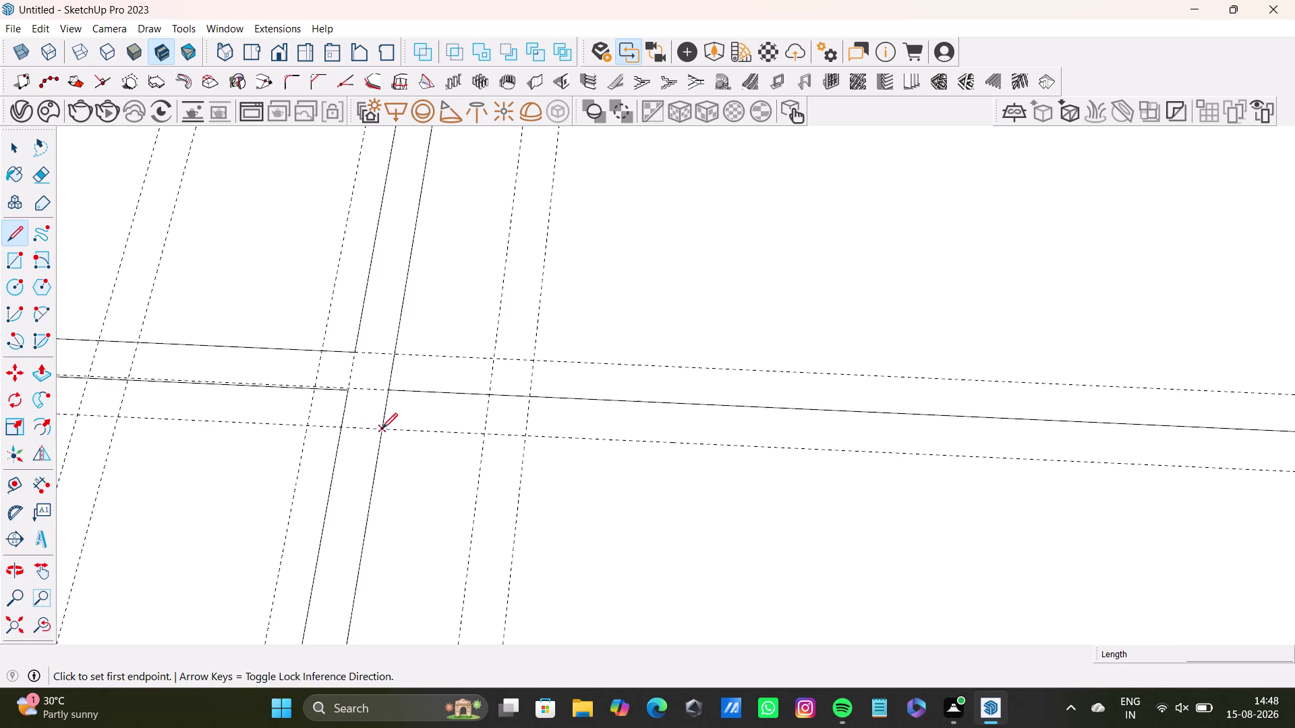
drag(382, 429, 389, 429)
scroll(down, 3)
middle_drag(1189, 508, 460, 463)
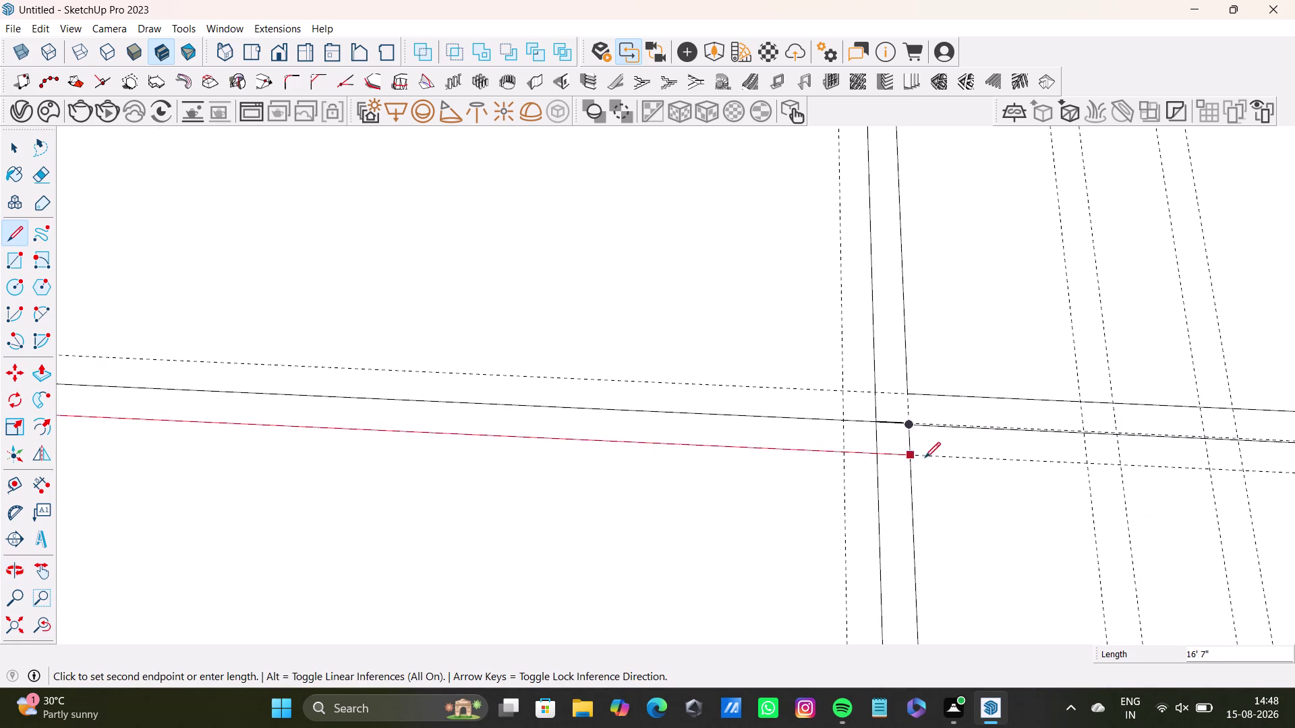
scroll(up, 3)
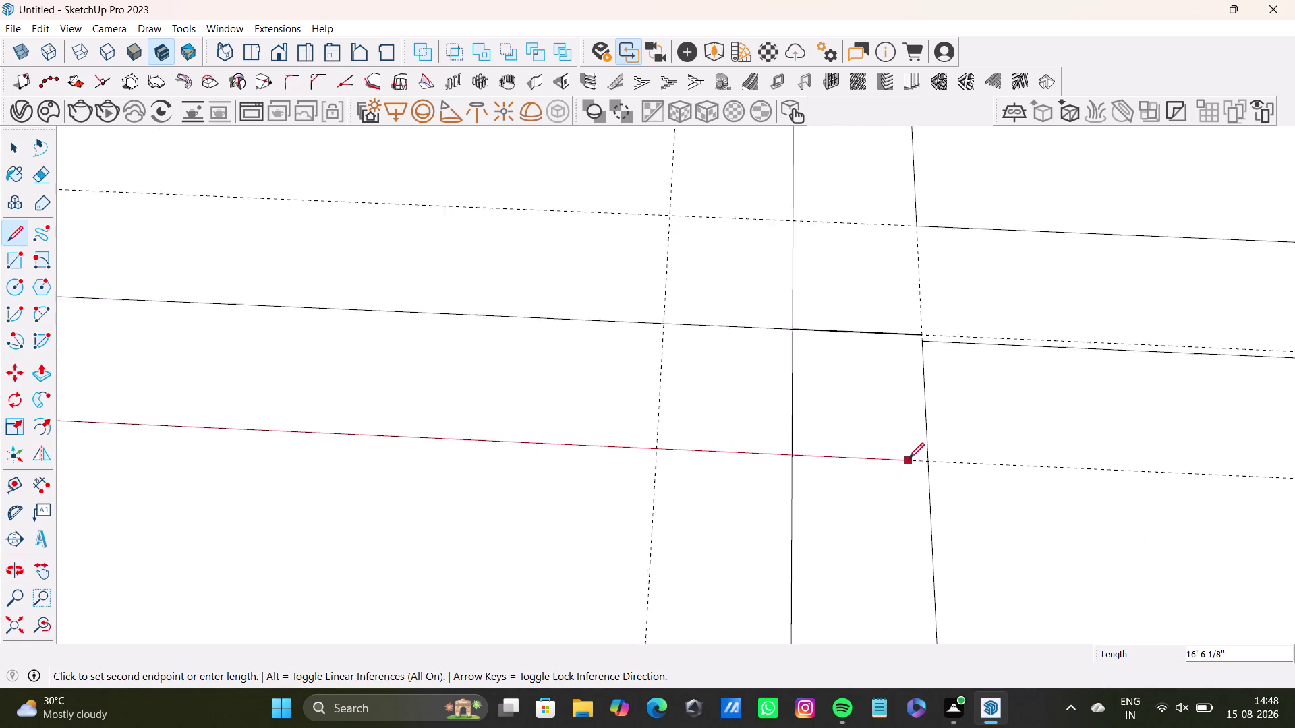
scroll(up, 3)
click(930, 460)
key(space)
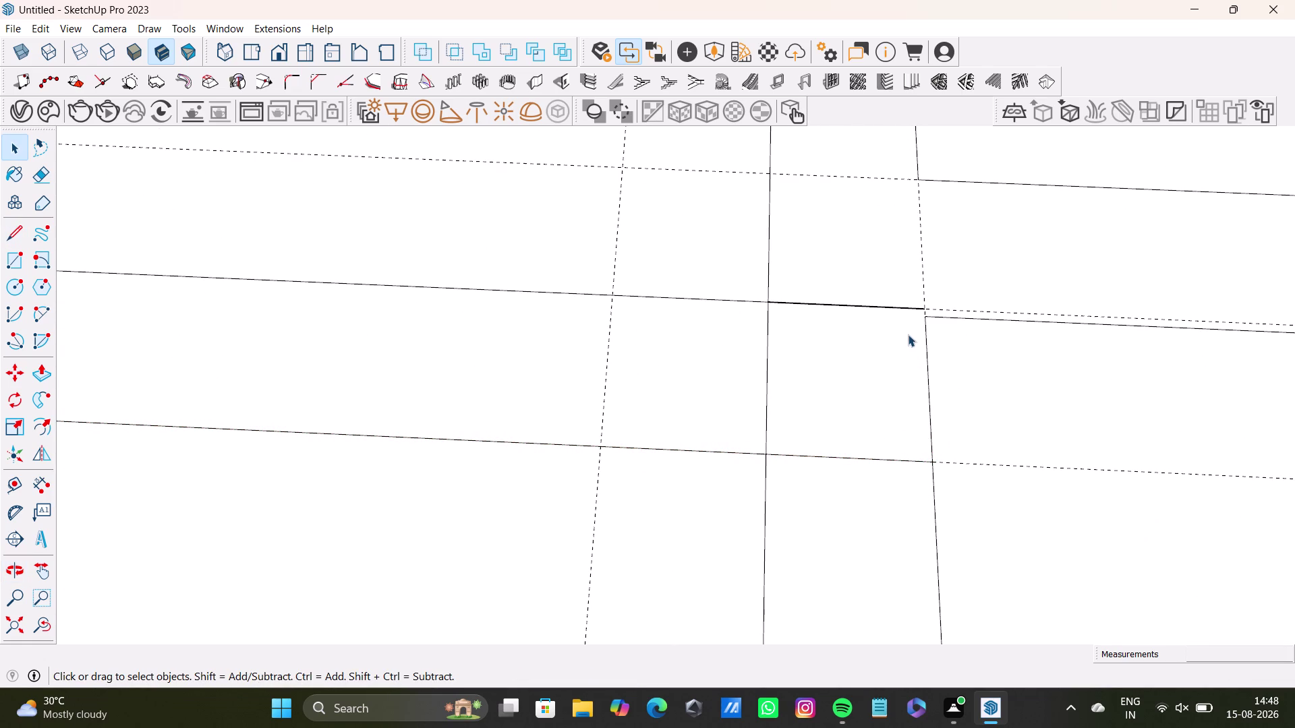
scroll(down, 3)
middle_drag(701, 378, 903, 421)
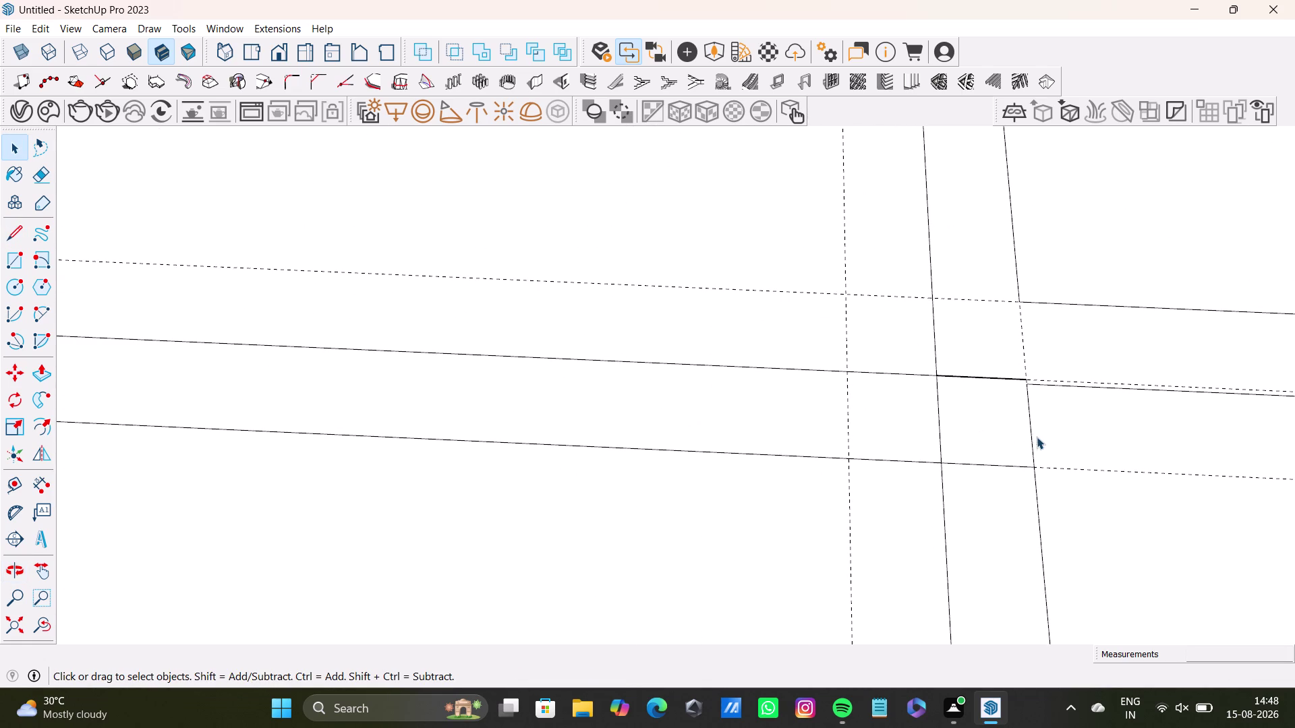
Delete the short edges crossing the wall end junction.
click(1029, 449)
click(1033, 452)
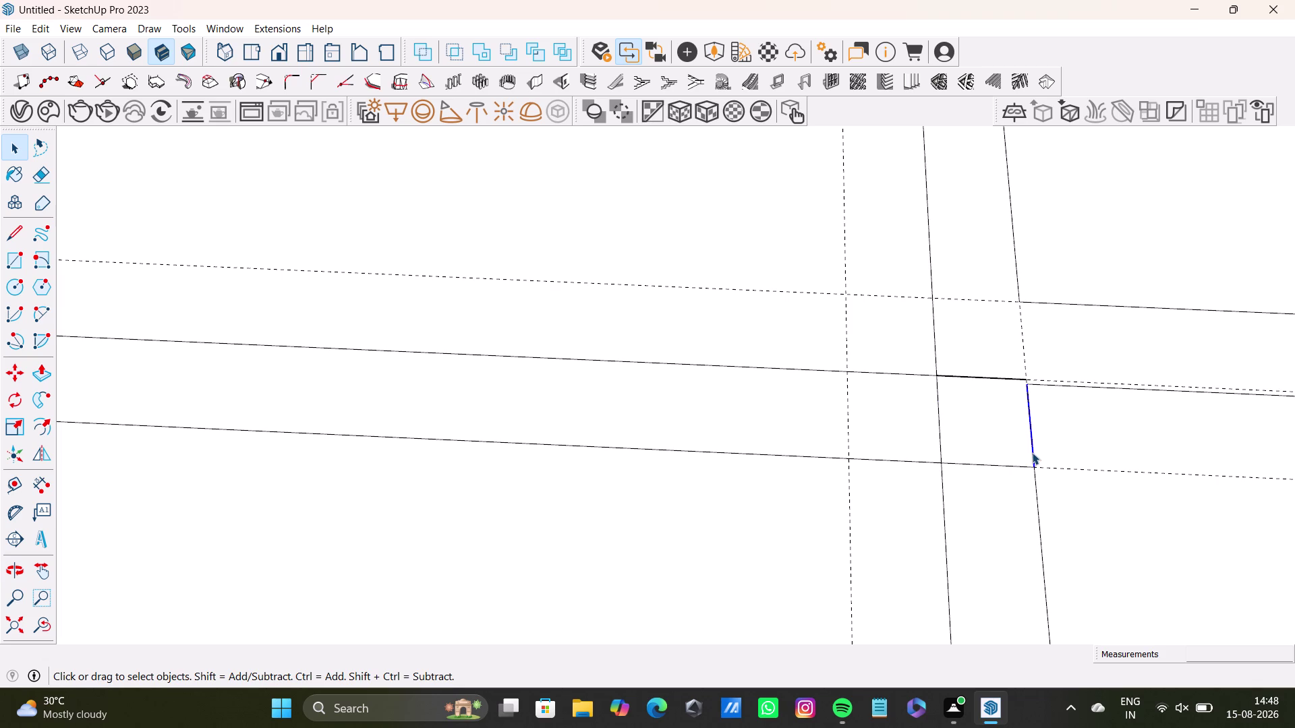
key(Delete)
click(1057, 384)
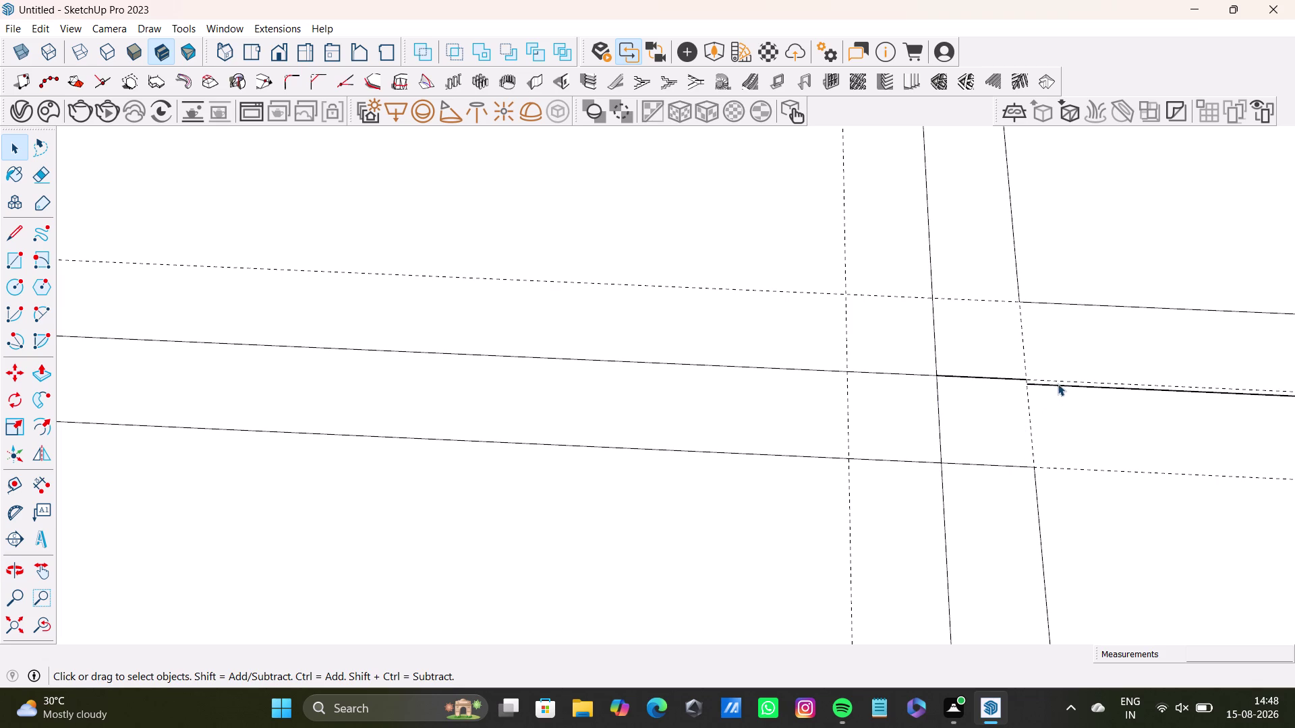
key(Delete)
scroll(down, 3)
middle_drag(868, 462, 679, 470)
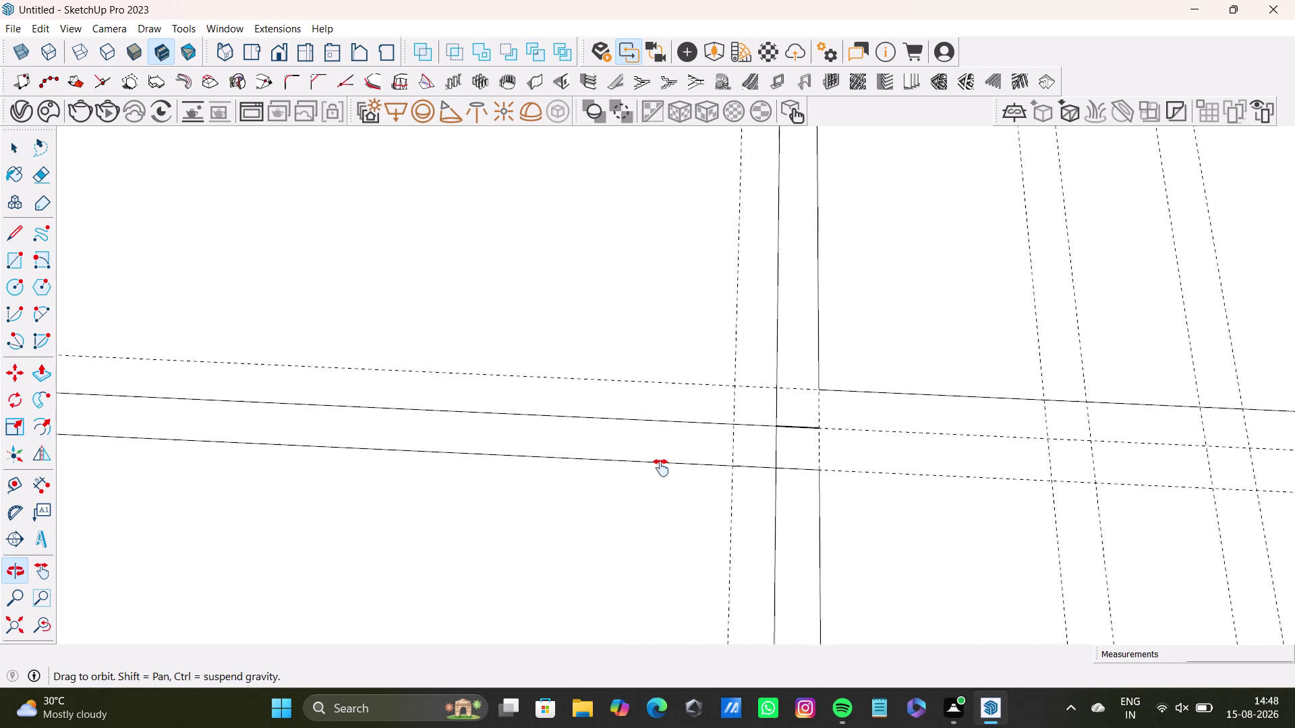
middle_drag(680, 470, 410, 429)
scroll(down, 3)
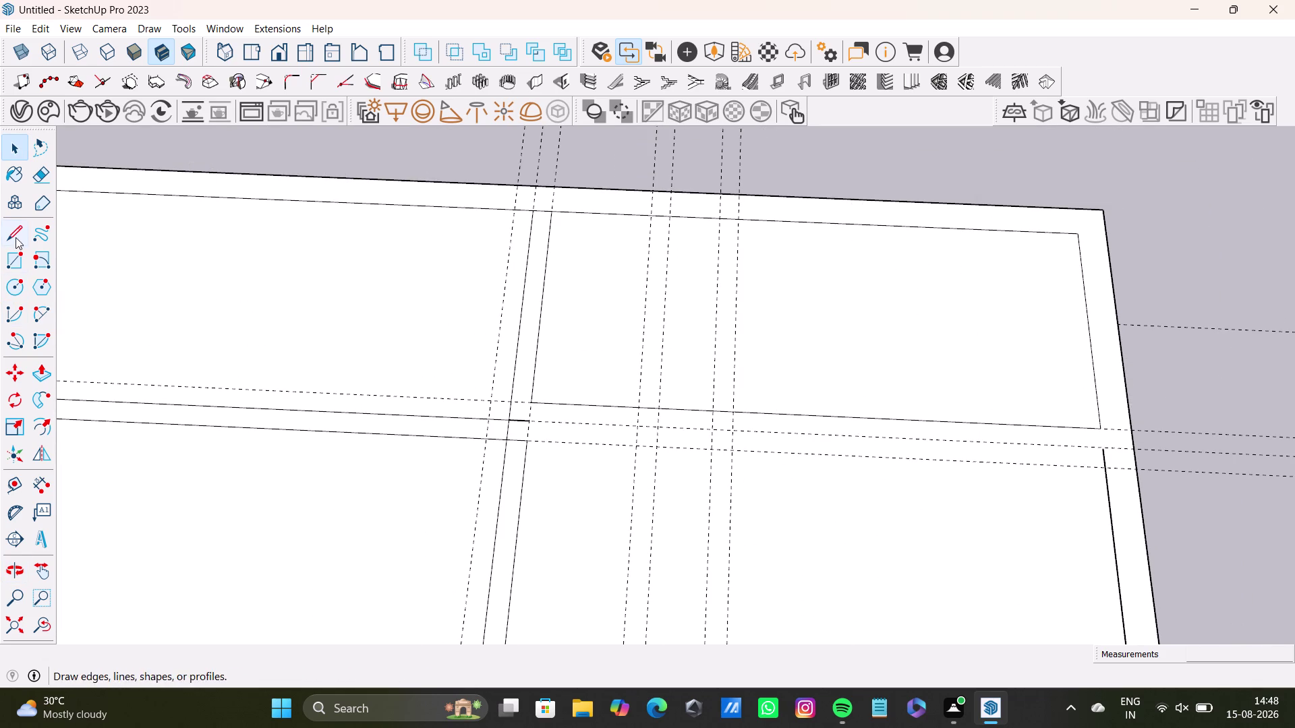
Trace a wall edge from the guide junction to the right wall.
click(12, 237)
scroll(up, 3)
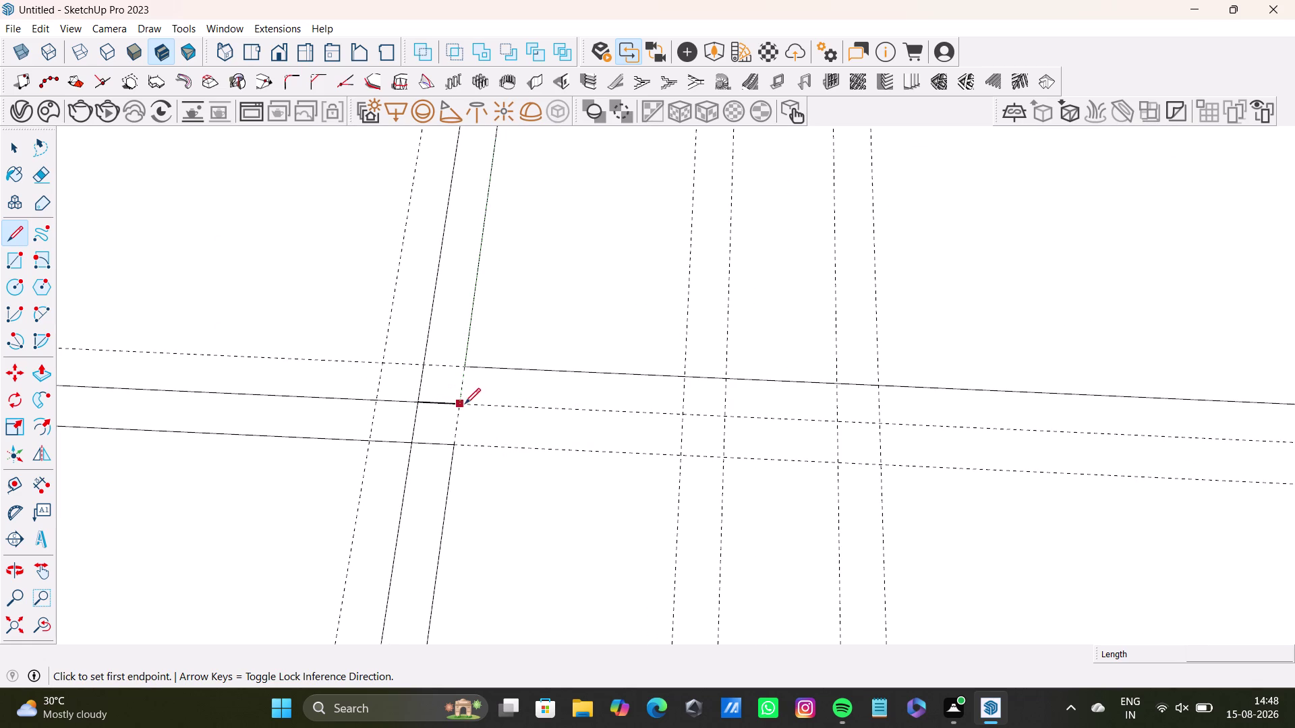
click(460, 405)
middle_drag(1165, 433, 809, 471)
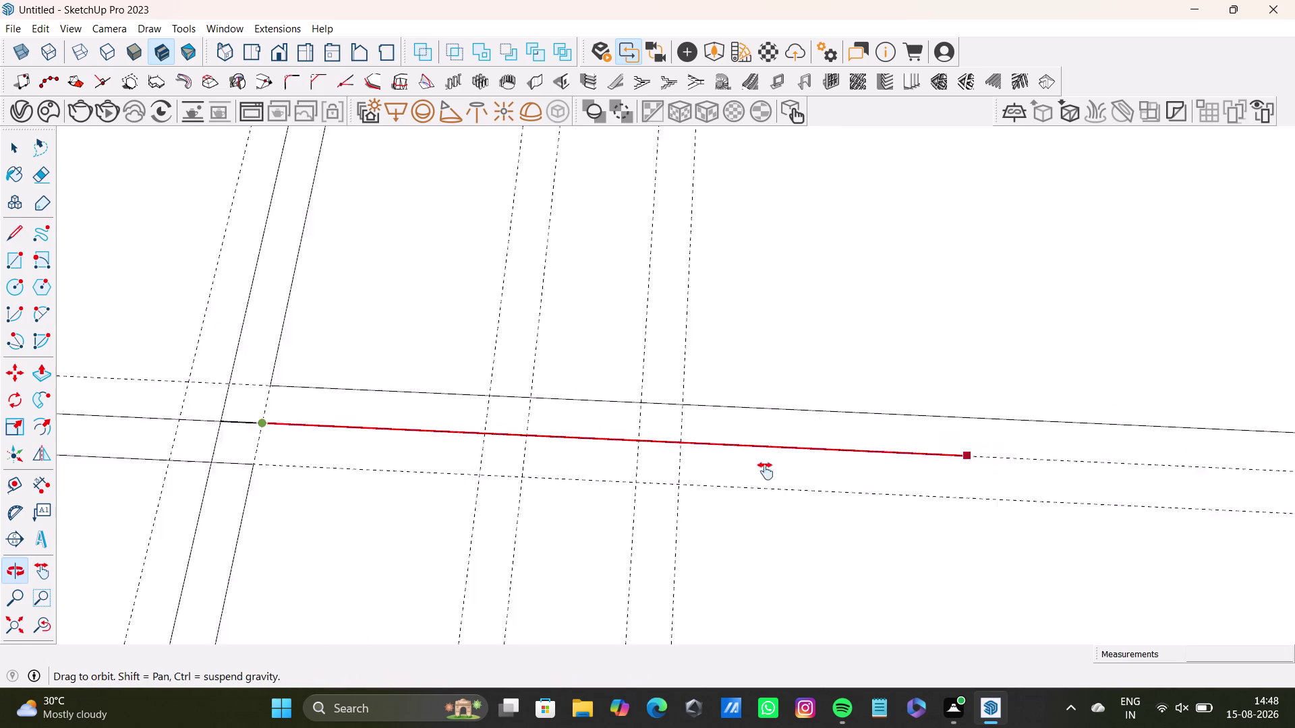
middle_drag(809, 472, 646, 478)
scroll(up, 3)
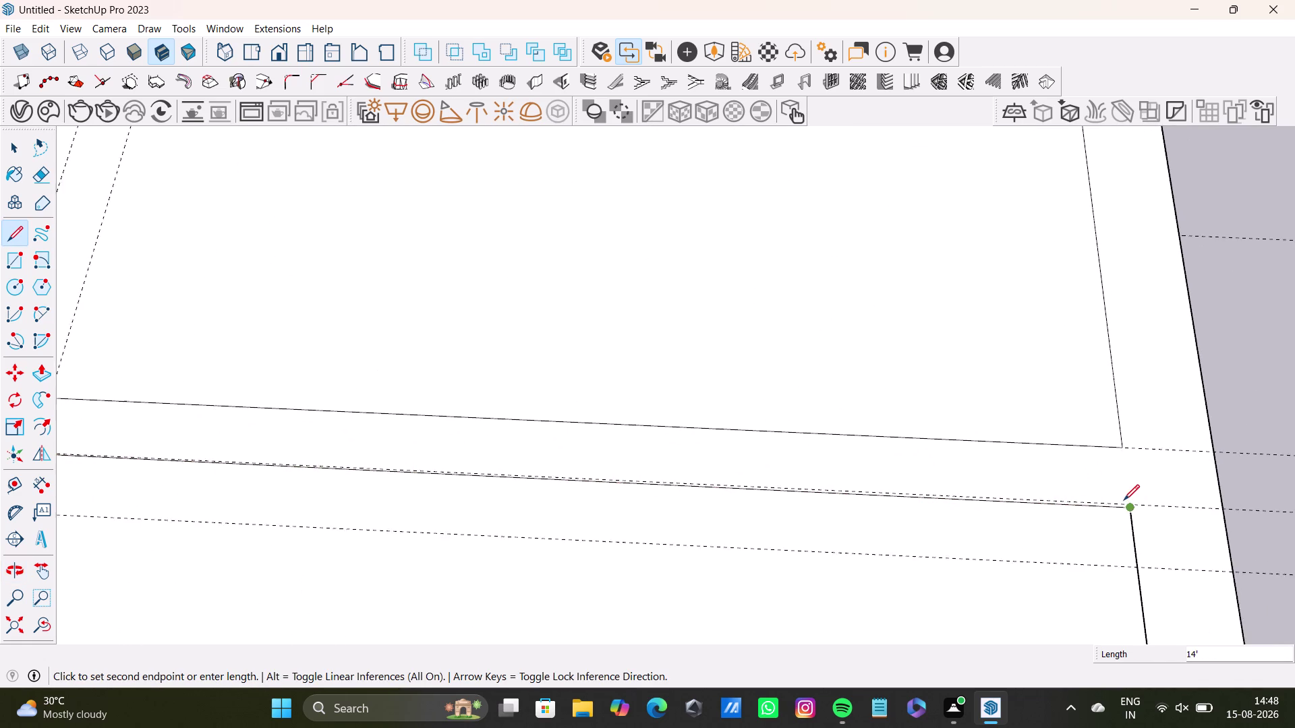
scroll(up, 3)
scroll(up, 3)
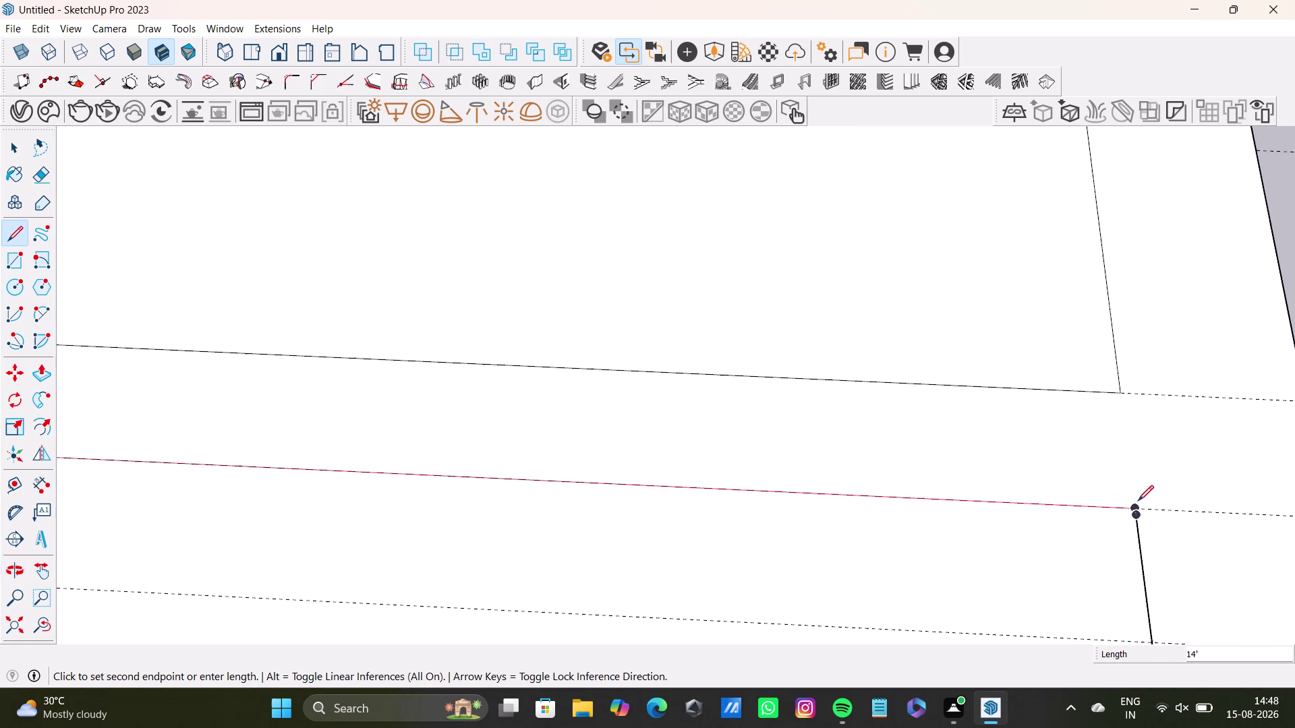
scroll(up, 3)
click(1134, 505)
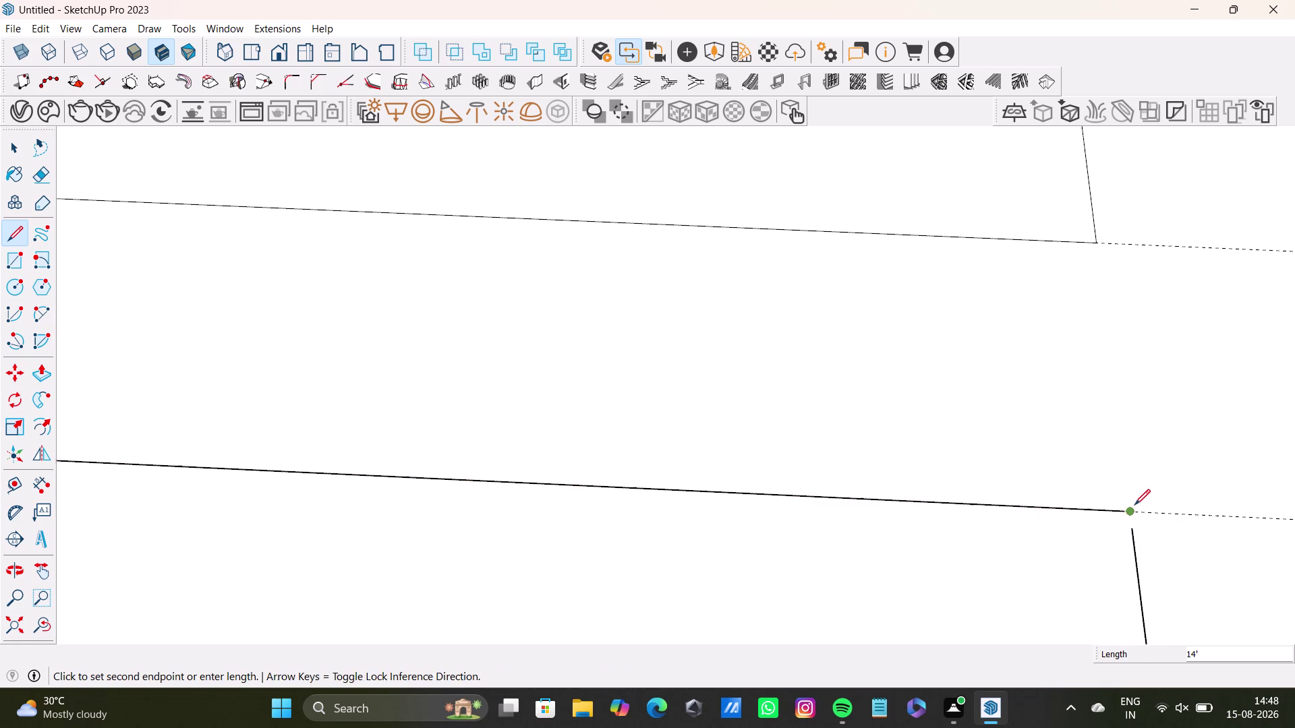
key(space)
Start a line near the right wall, then cancel it.
click(13, 238)
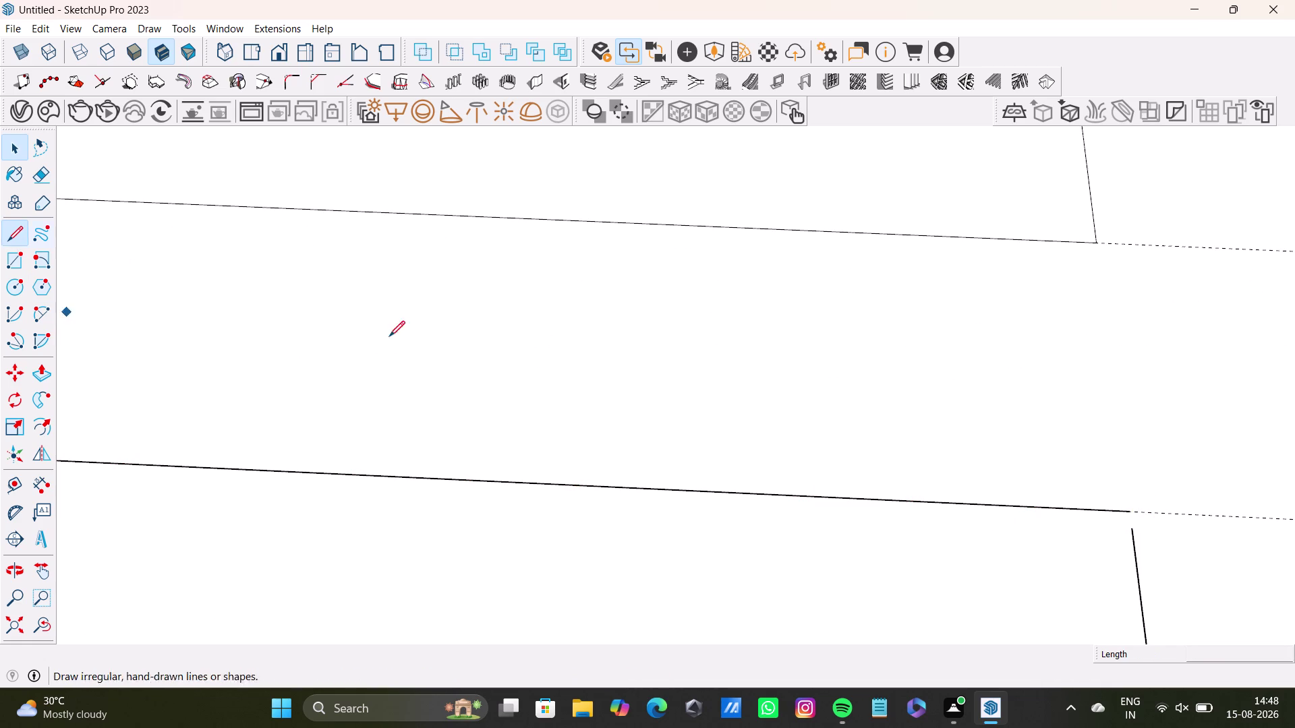
scroll(up, 3)
click(1183, 498)
click(1187, 529)
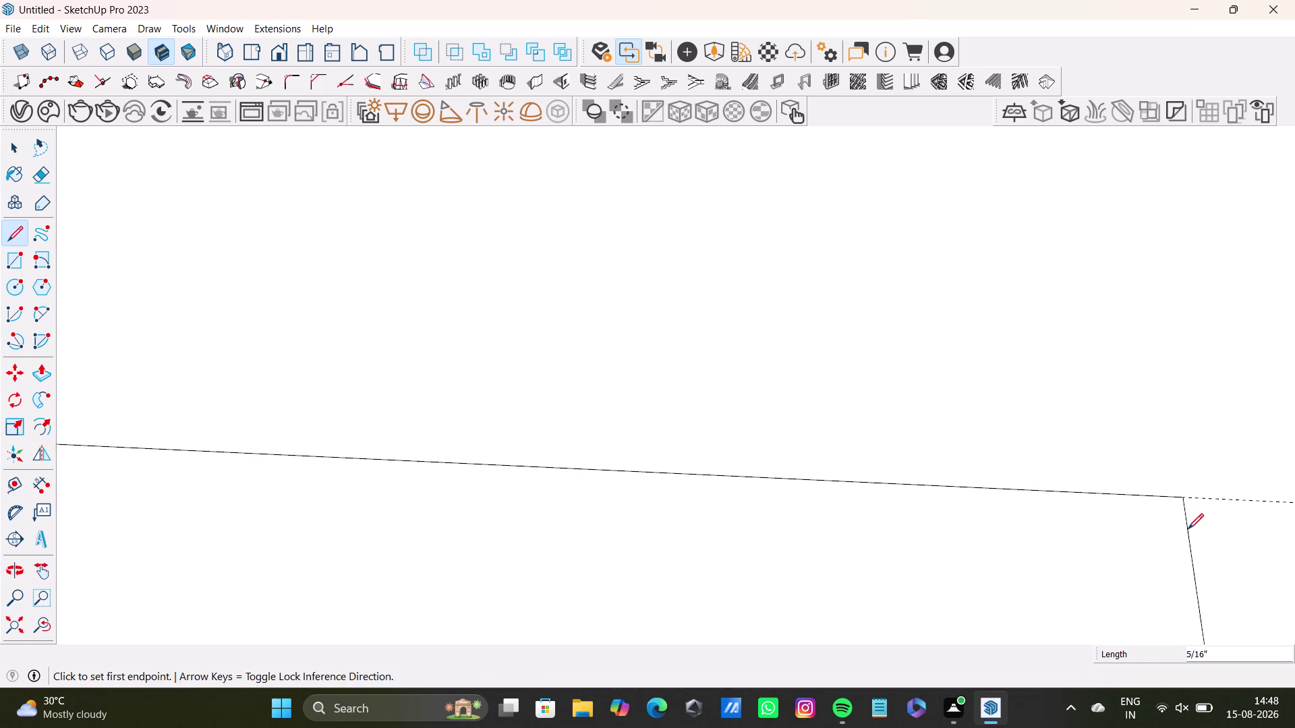
key(space)
scroll(down, 3)
scroll(down, 3)
middle_drag(691, 537, 1223, 533)
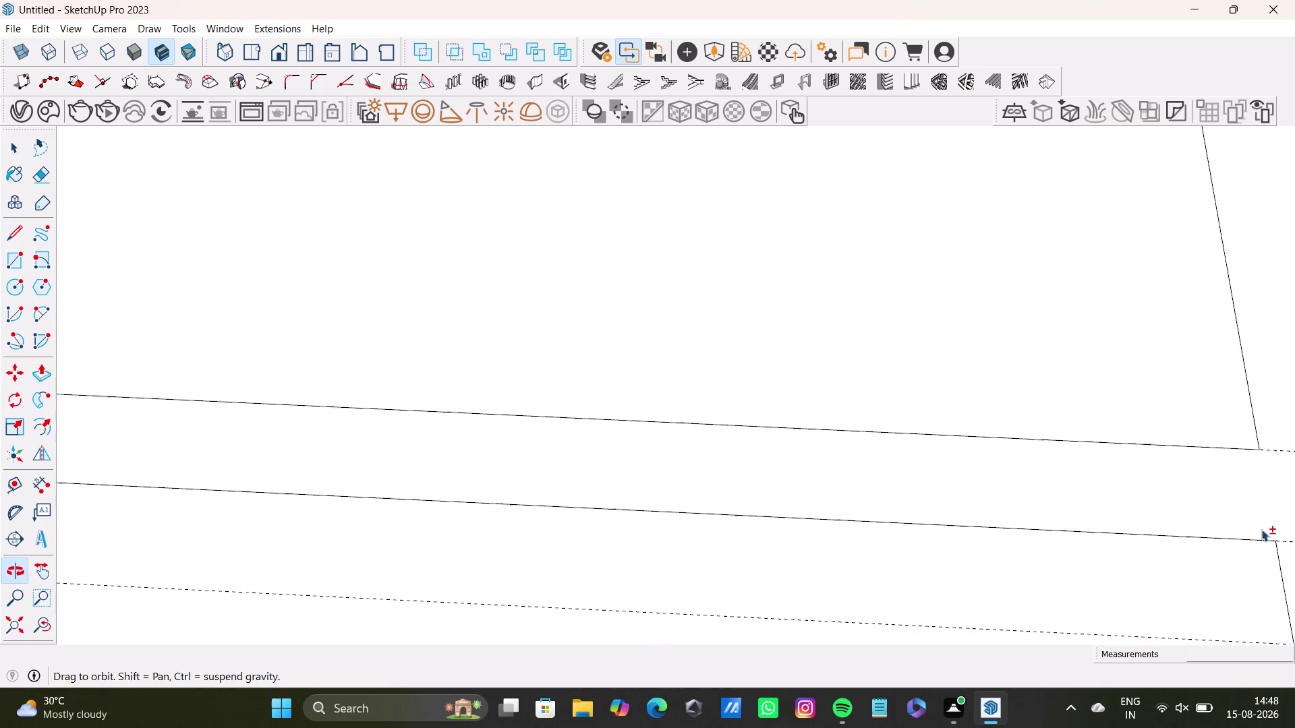
middle_drag(1223, 532, 1259, 530)
scroll(down, 3)
middle_drag(642, 501, 1077, 495)
scroll(up, 3)
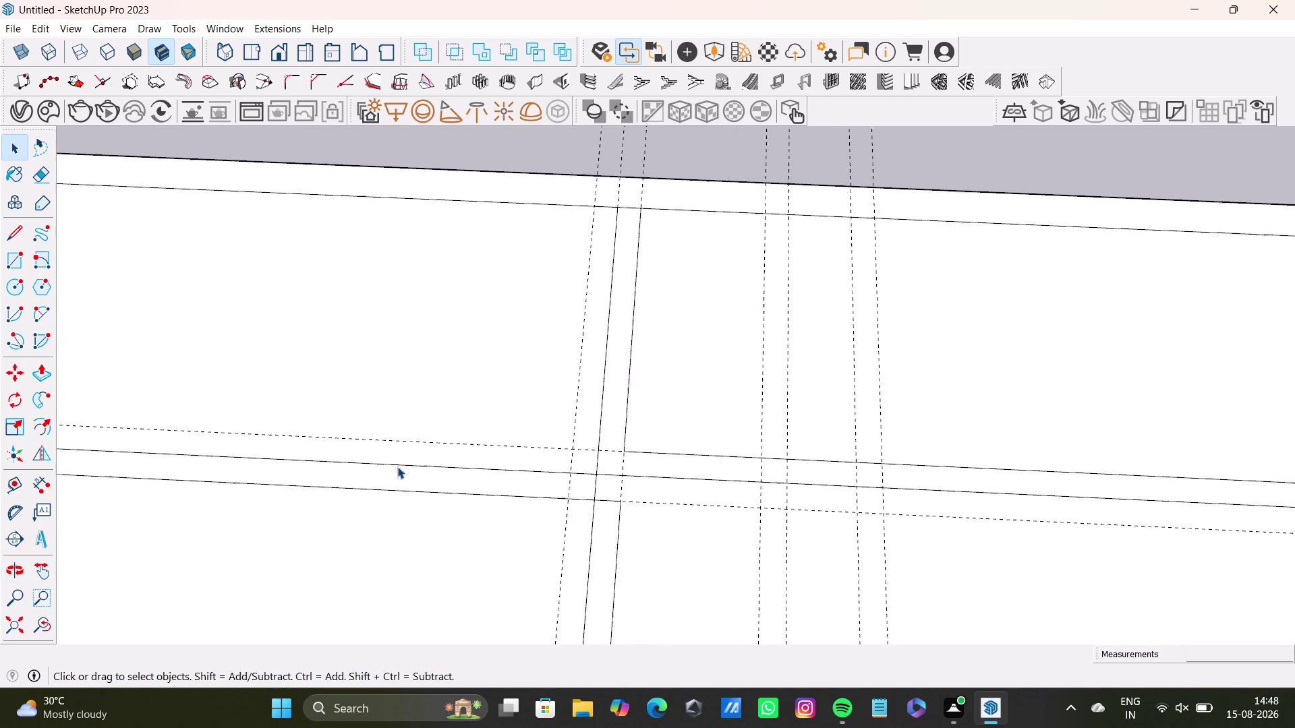
scroll(up, 3)
middle_drag(430, 479, 467, 336)
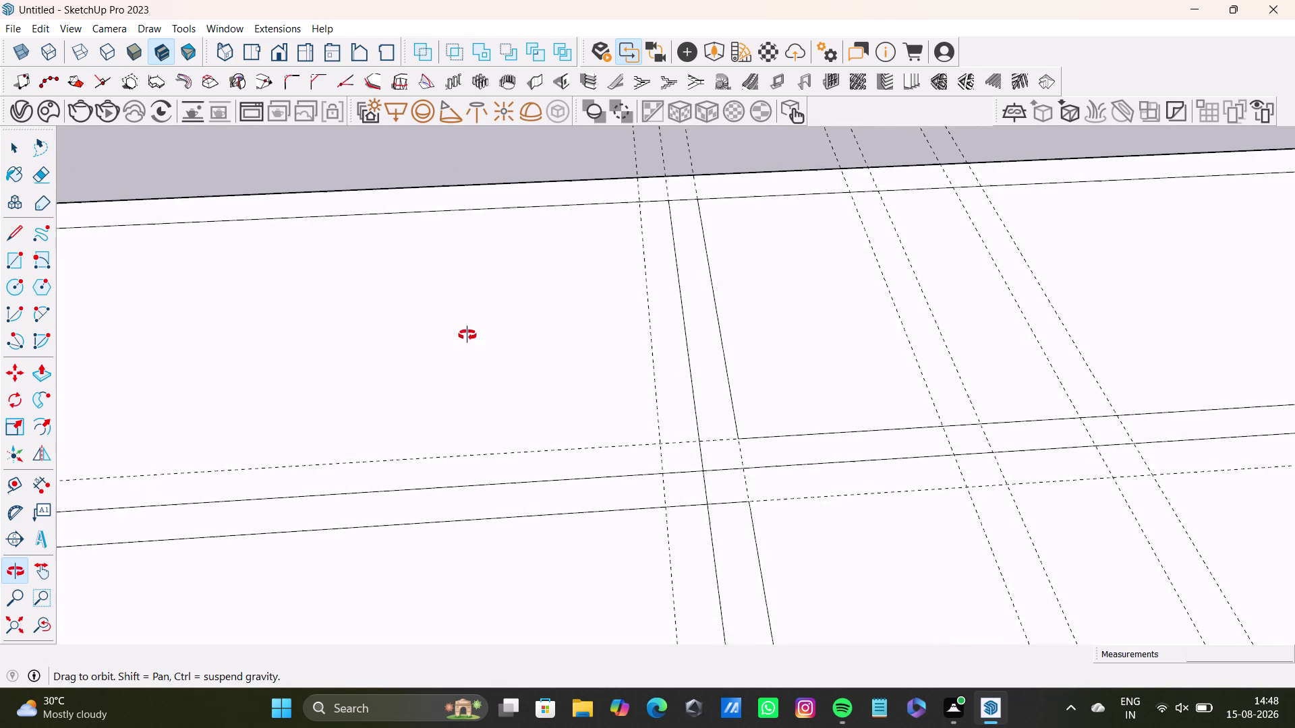
middle_drag(467, 336, 449, 377)
scroll(up, 3)
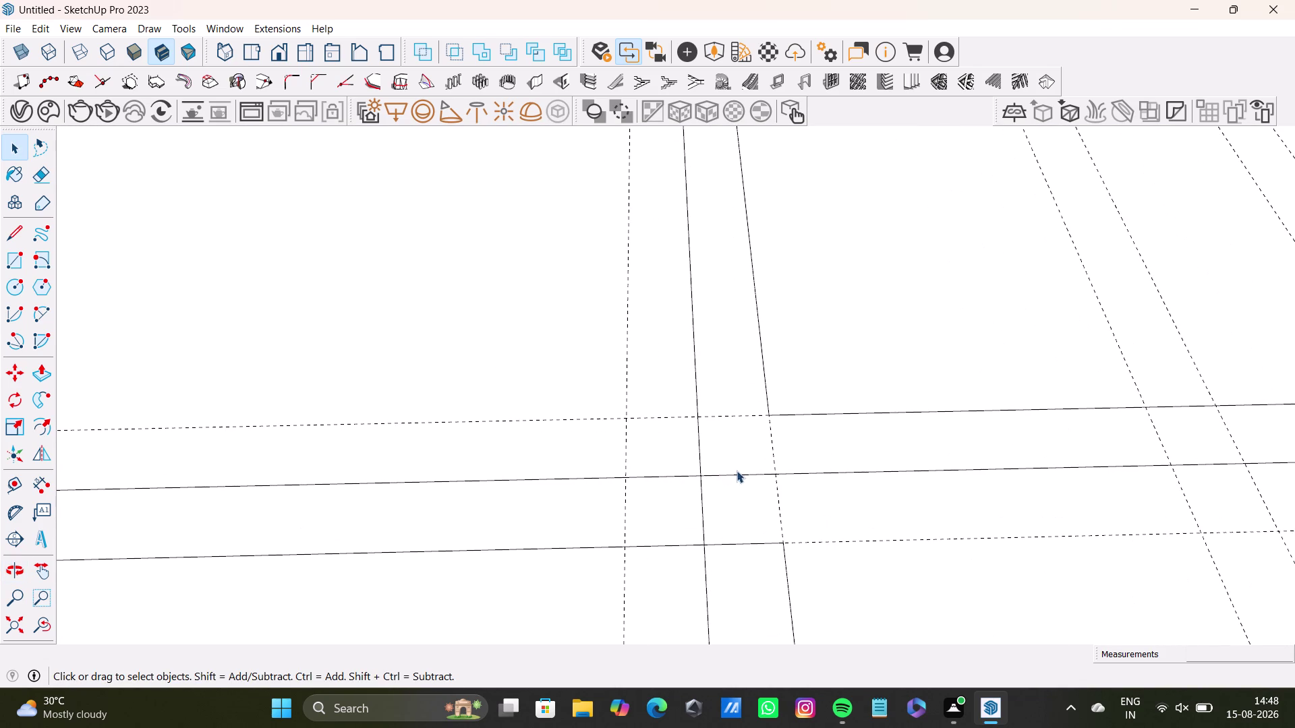
Select the short edges inside the wall junction.
click(742, 472)
click(744, 475)
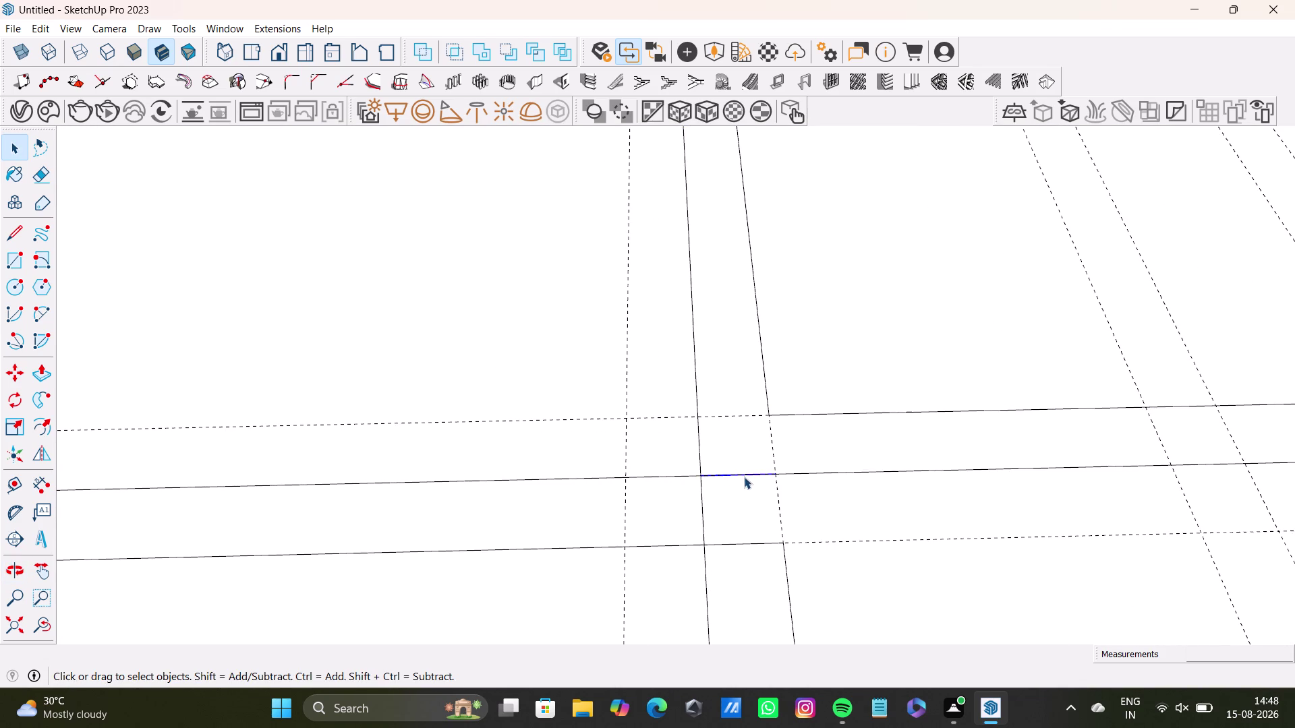
scroll(down, 3)
scroll(up, 3)
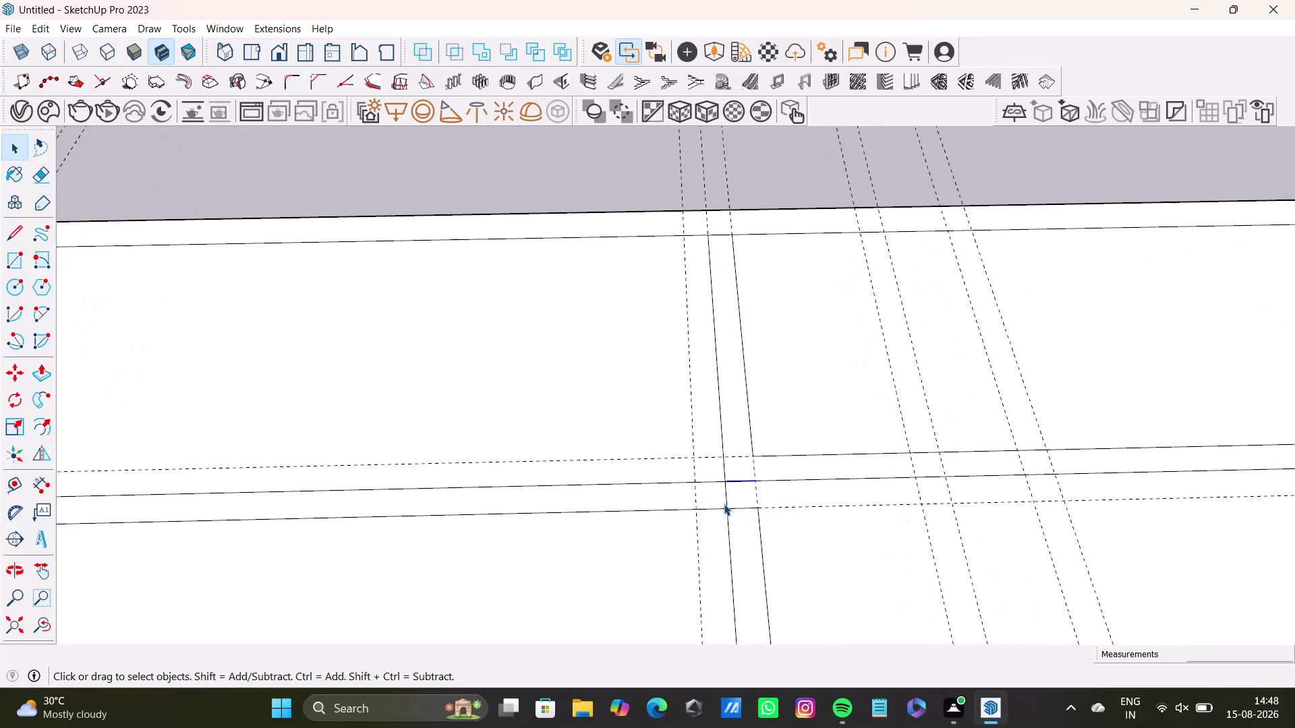
scroll(up, 3)
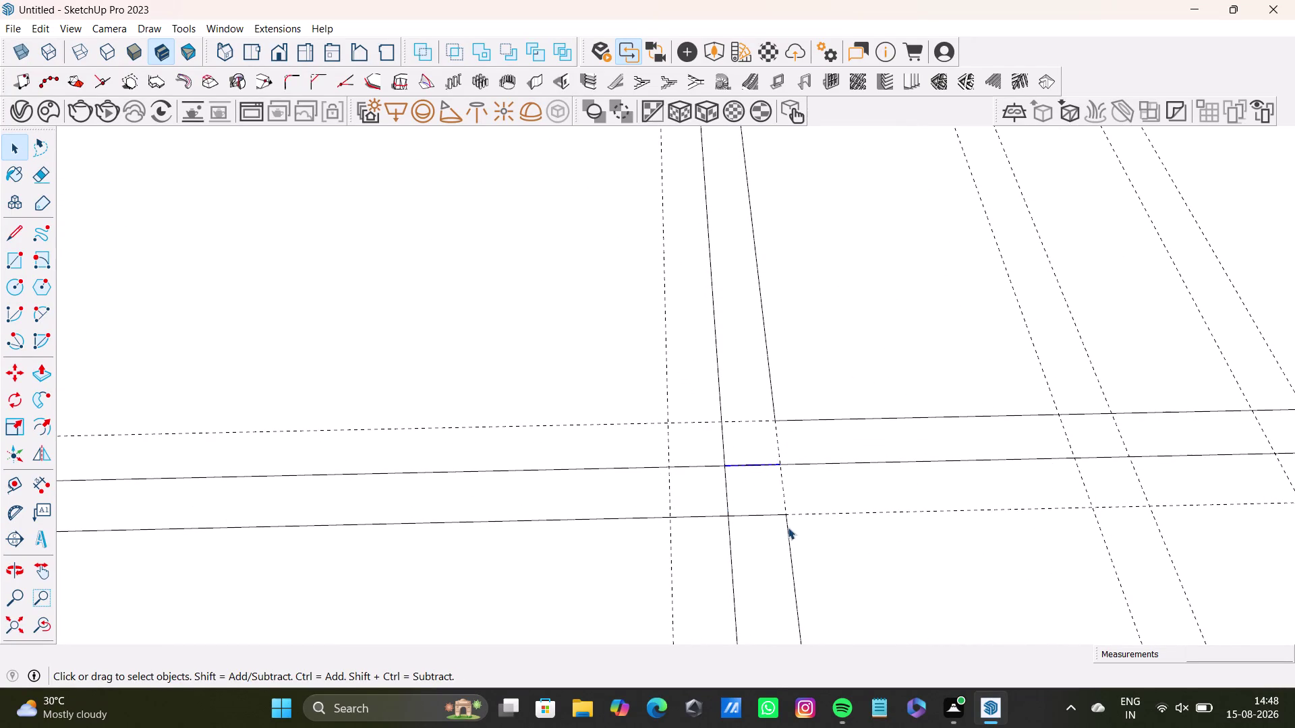
scroll(down, 3)
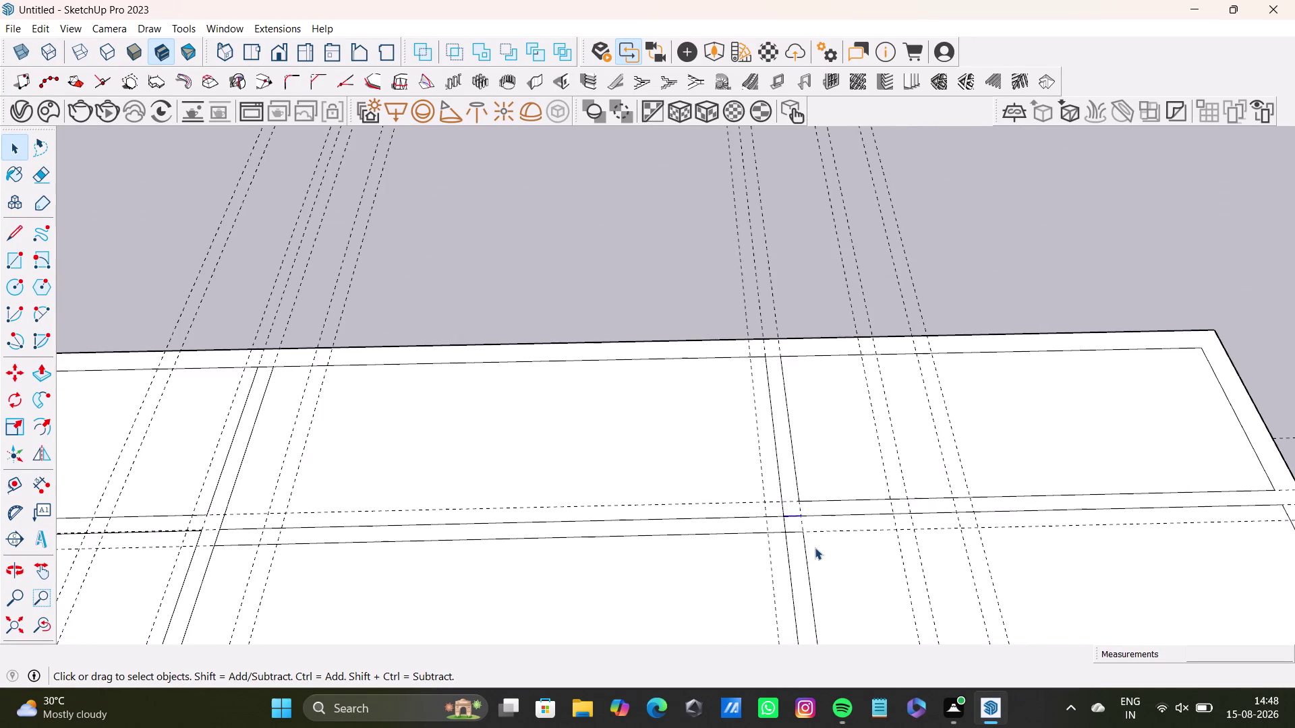
scroll(down, 3)
middle_drag(816, 547, 791, 422)
scroll(up, 3)
scroll(down, 3)
scroll(up, 3)
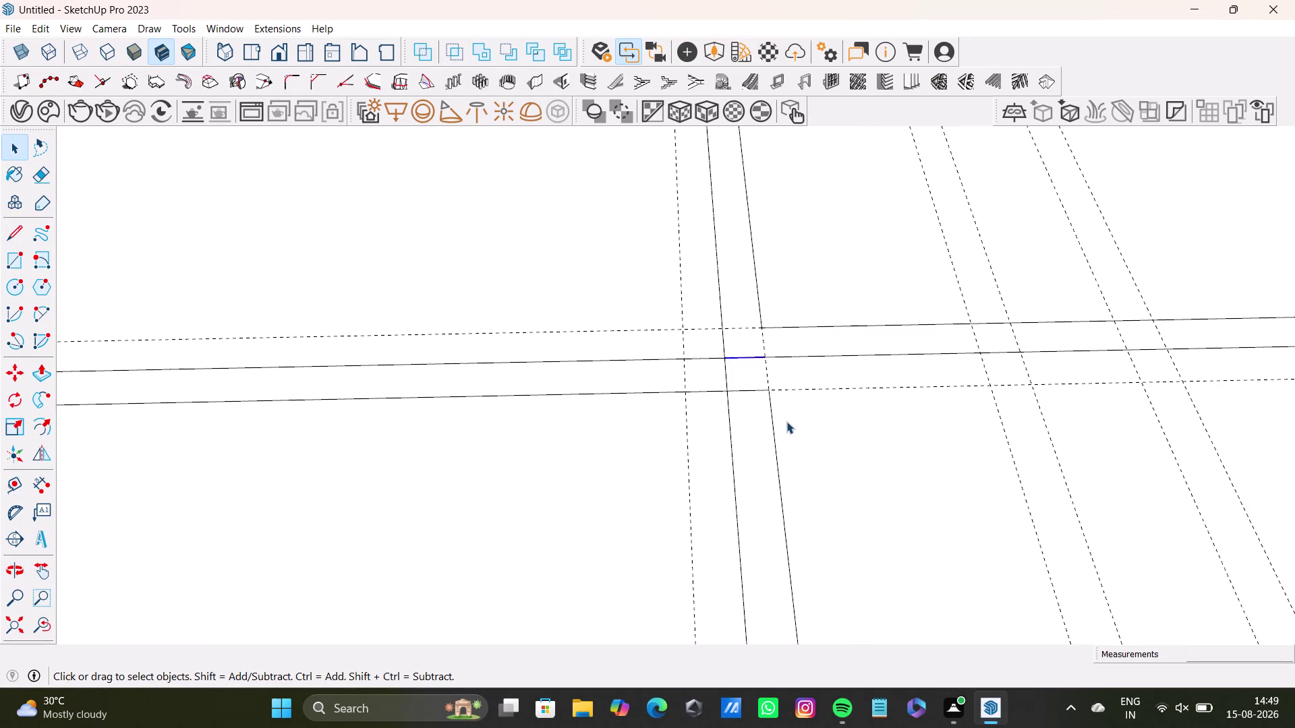
scroll(up, 3)
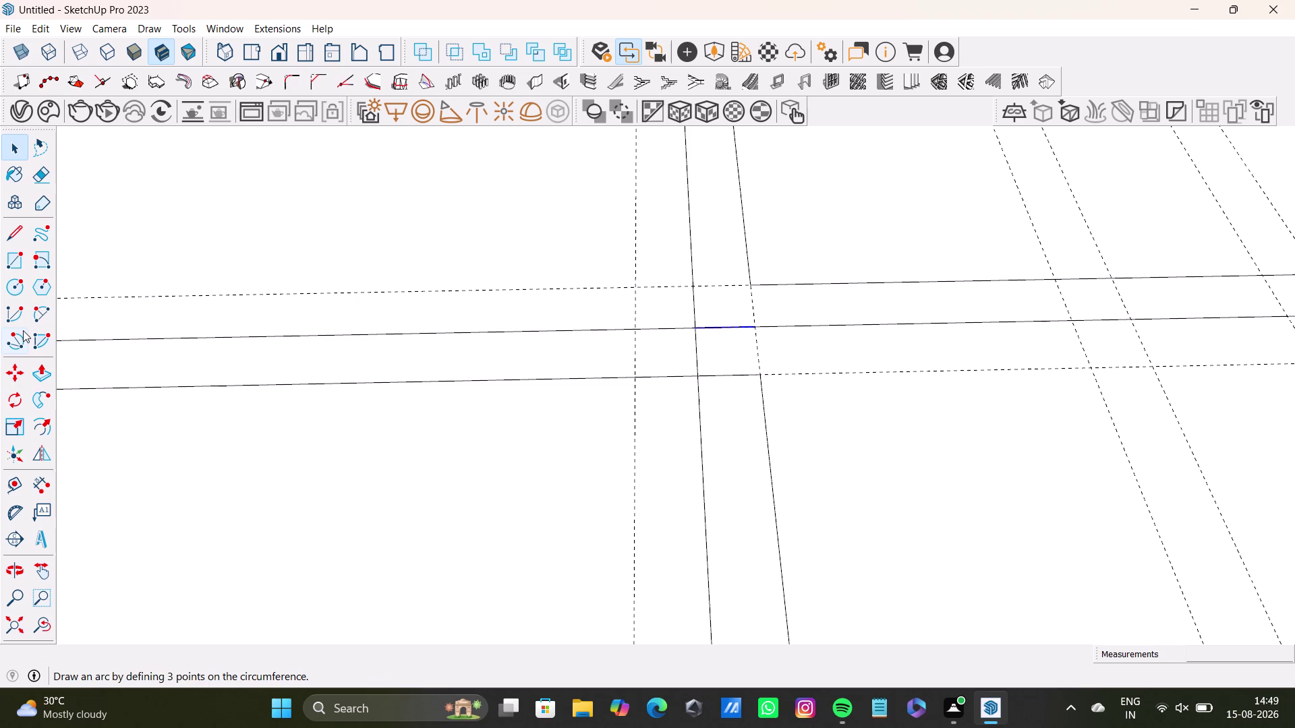
Draw a short edge up along the guide, then select the junction edge.
click(7, 235)
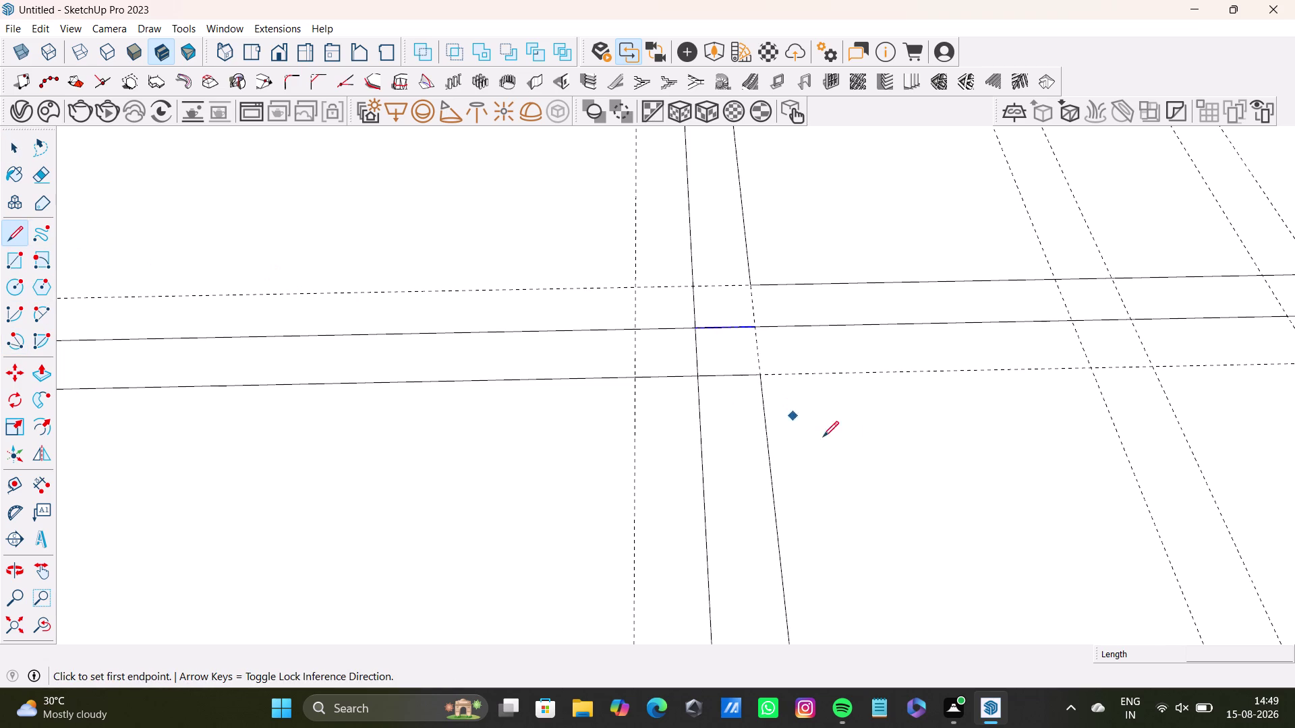
drag(761, 373, 761, 366)
click(759, 326)
key(space)
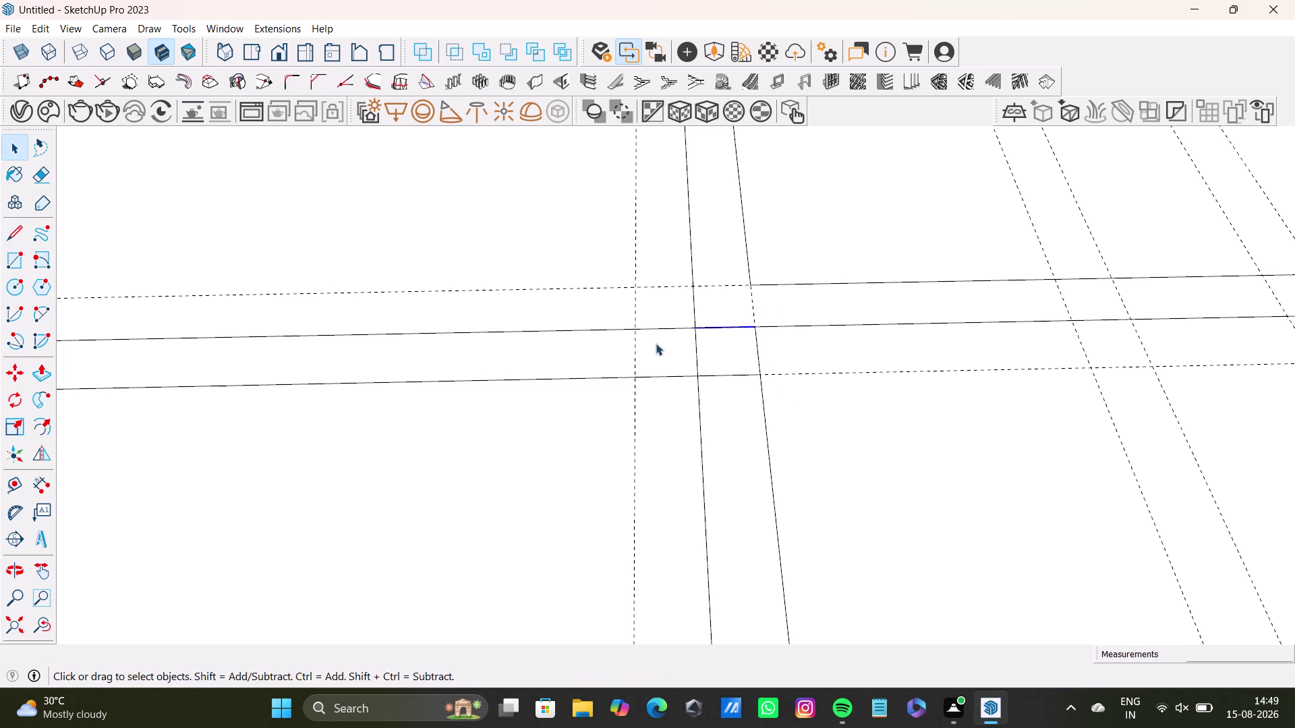
middle_drag(723, 374, 827, 489)
click(827, 432)
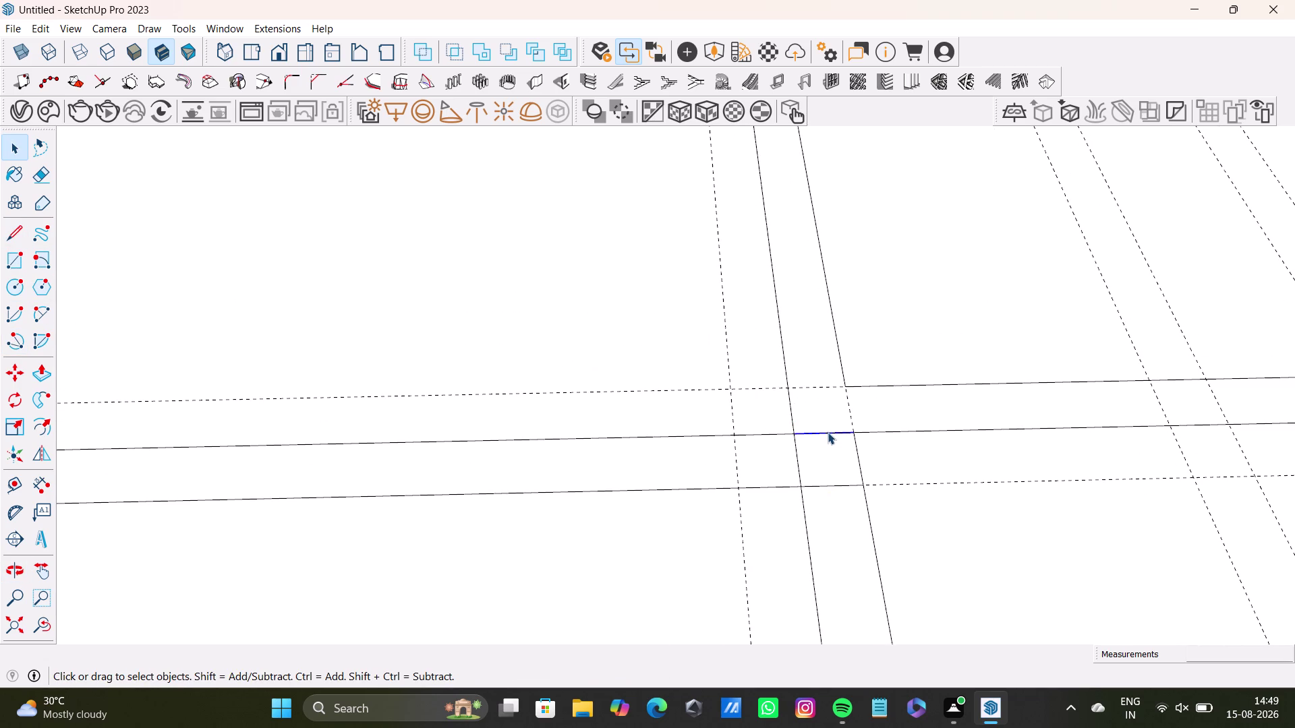
Delete the stray edge running along the guide beside the wall end.
scroll(down, 3)
middle_drag(662, 462, 945, 488)
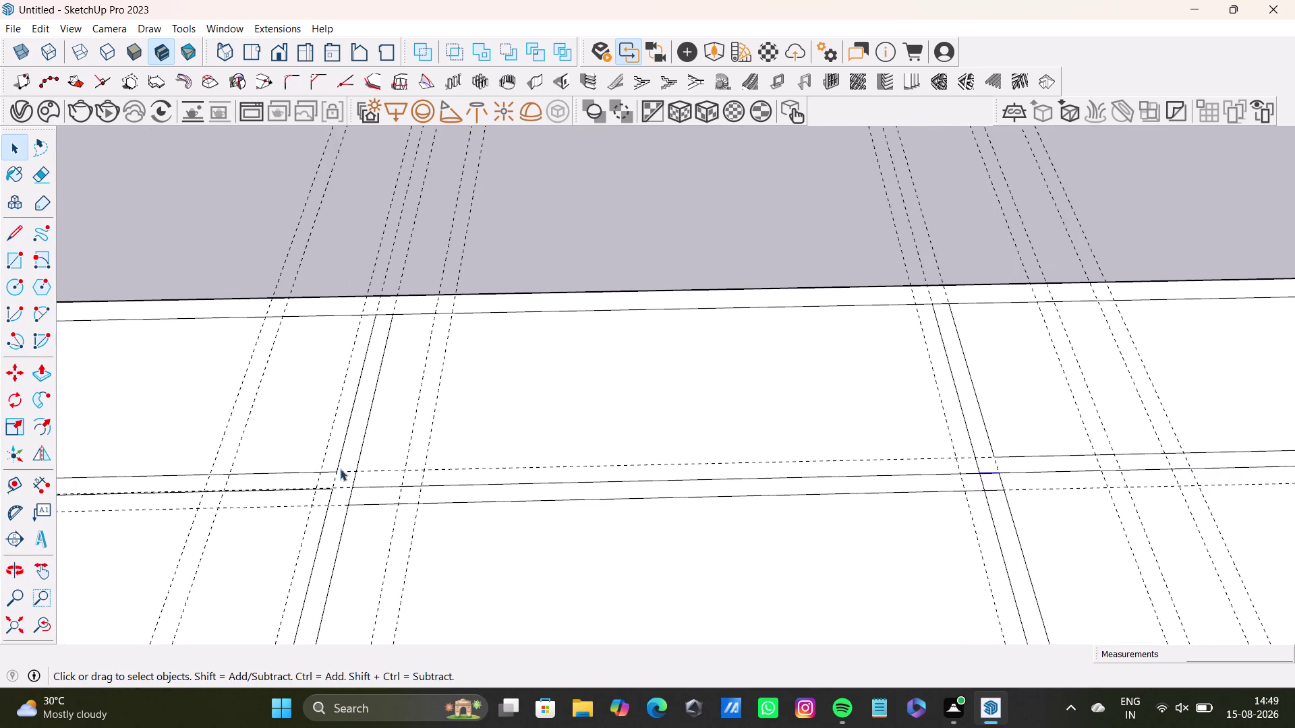
scroll(up, 3)
scroll(up, 3)
scroll(up, 3)
middle_drag(240, 467, 454, 439)
scroll(up, 3)
click(409, 463)
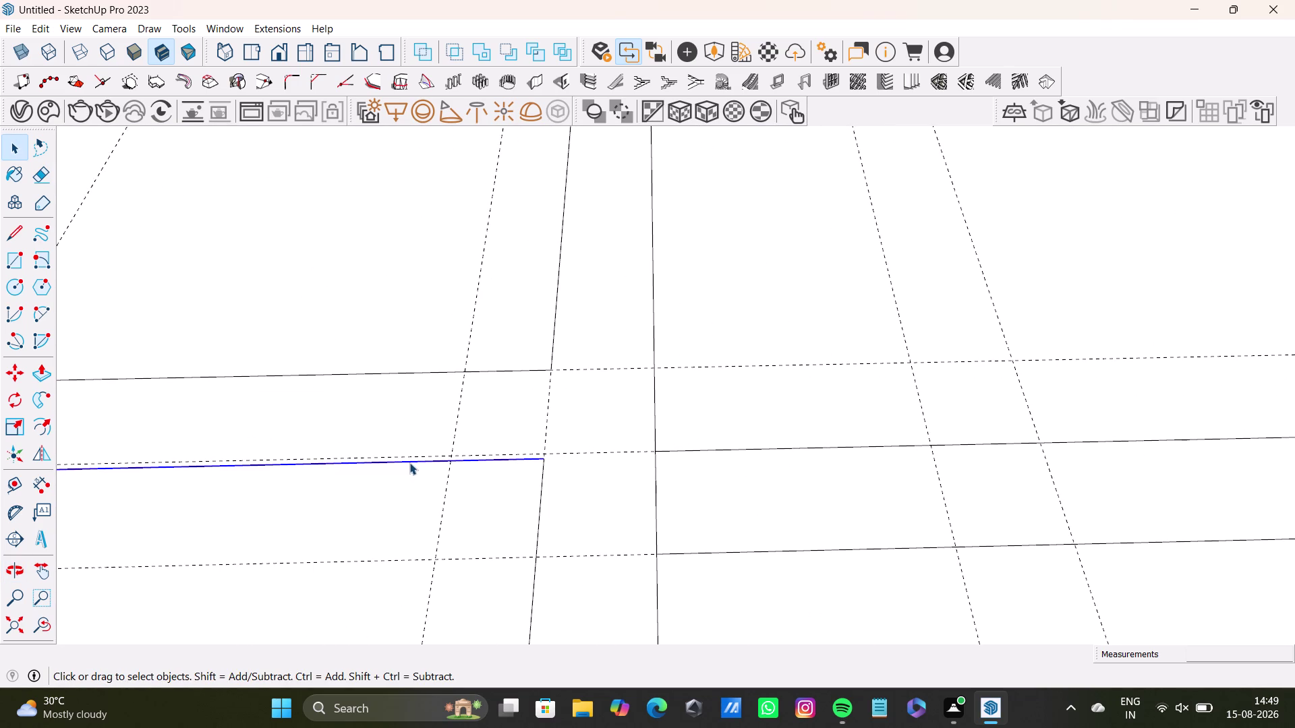
key(Delete)
scroll(down, 3)
scroll(up, 3)
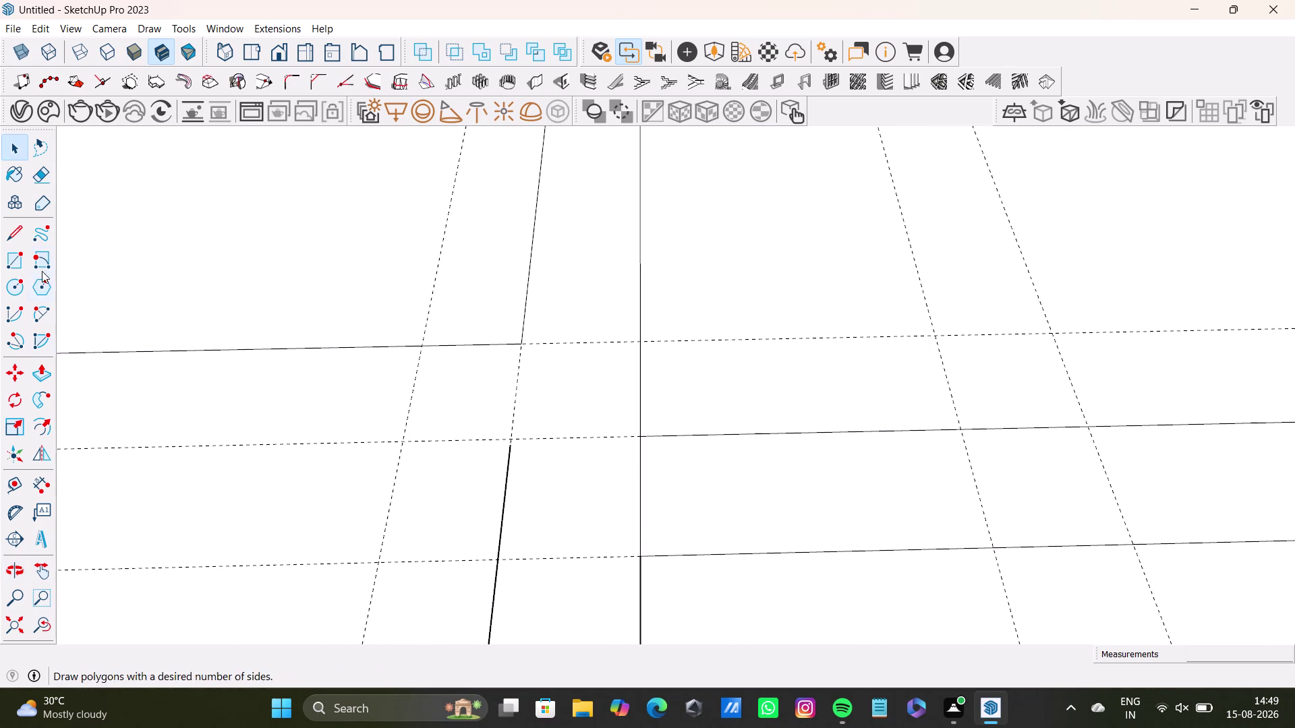
click(18, 234)
scroll(up, 3)
Start an edge at the wall line's end, cancel it, and bring the neighbouring wall ends into view.
click(530, 475)
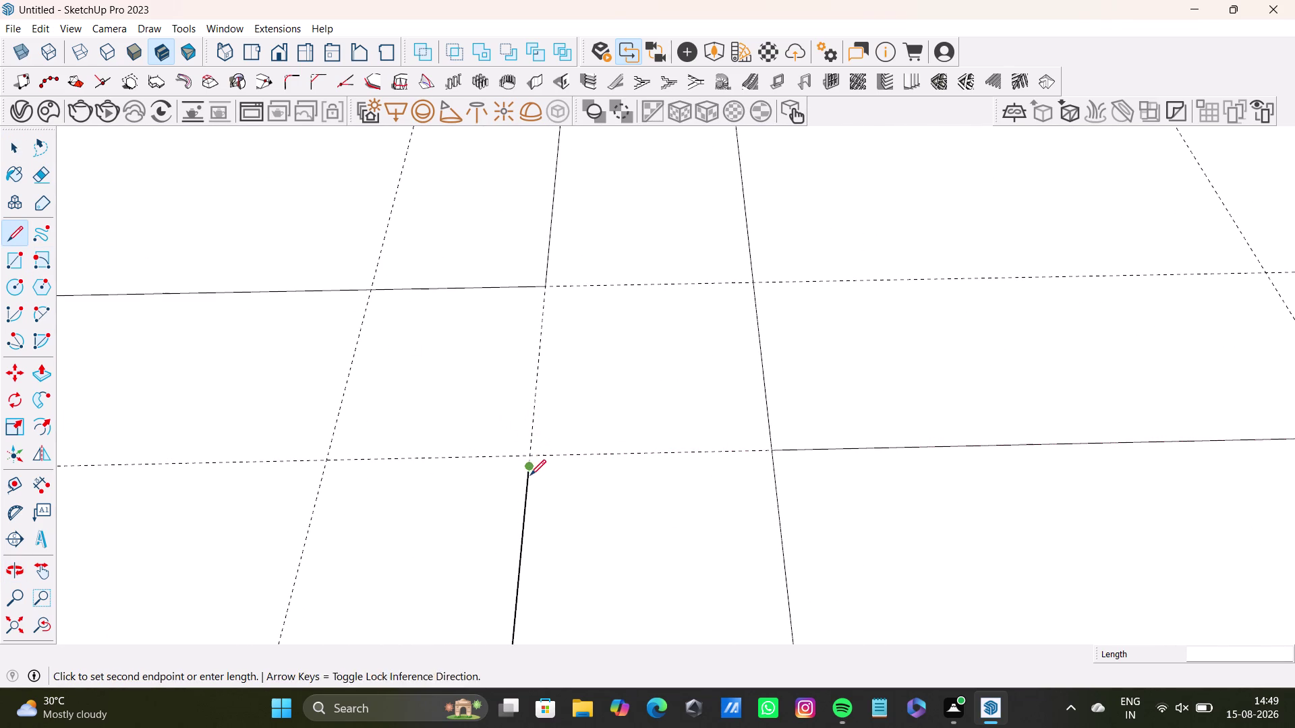
click(531, 448)
key(space)
scroll(down, 3)
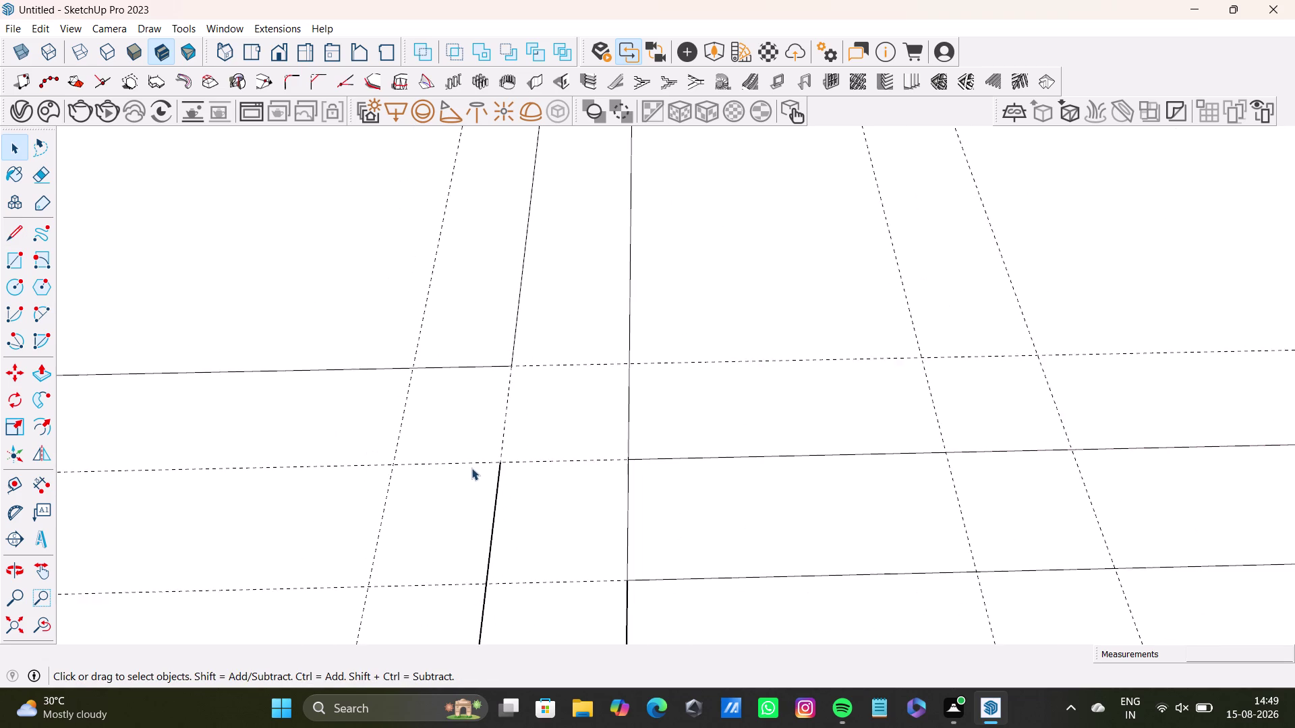
scroll(down, 3)
middle_drag(472, 467, 692, 475)
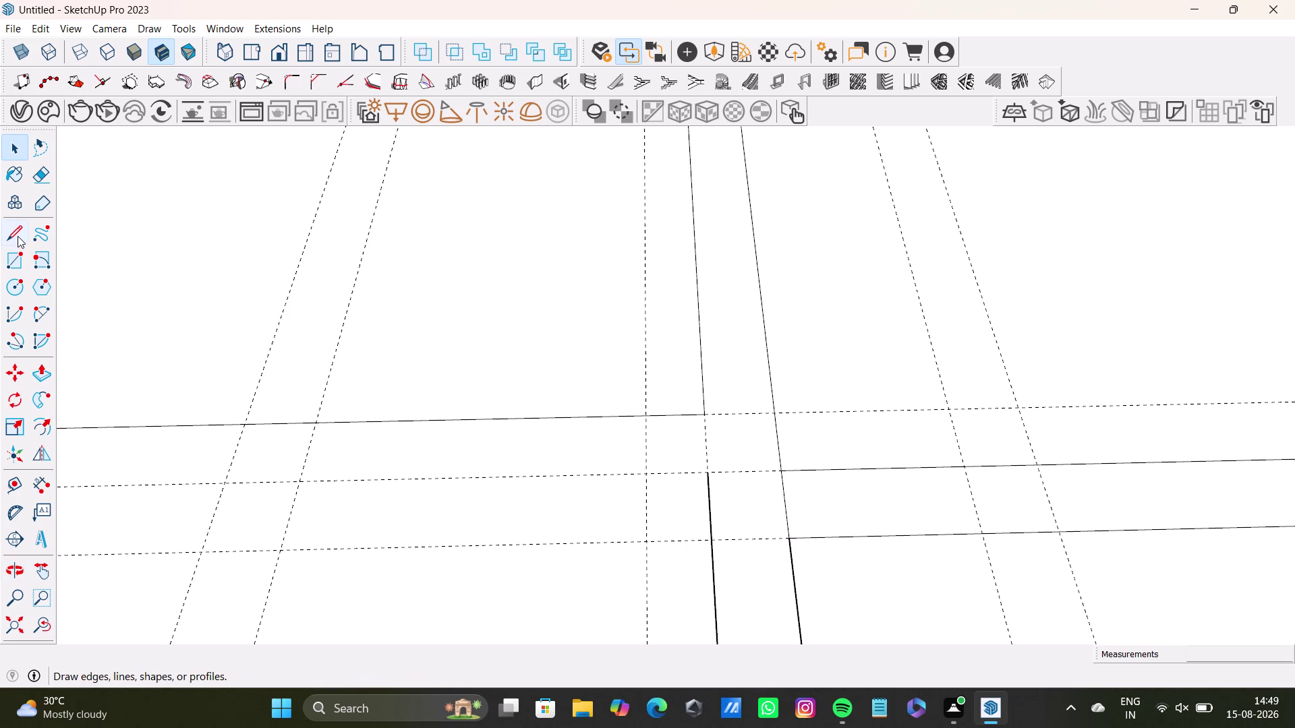
drag(17, 236, 23, 240)
scroll(up, 3)
Draw an edge from the vertical wall's end to the guide intersection, then undo it.
drag(722, 470, 713, 470)
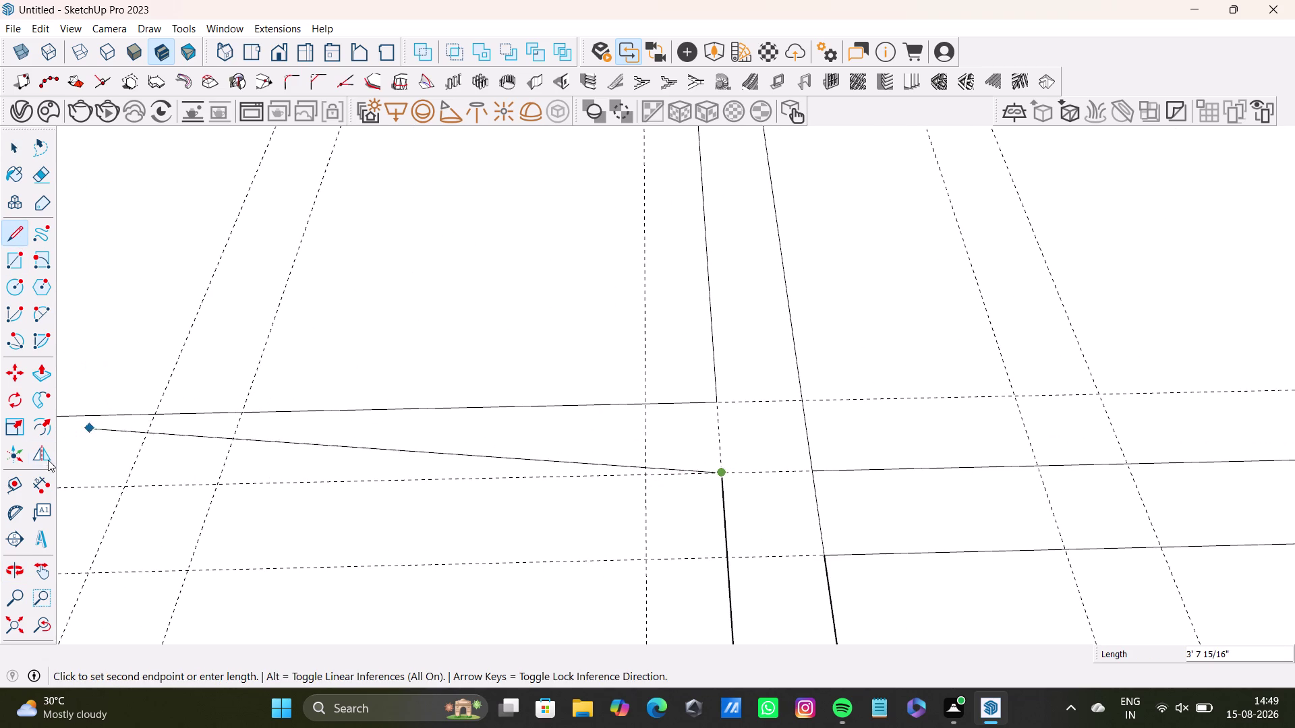
scroll(down, 3)
middle_drag(119, 486, 812, 557)
scroll(down, 3)
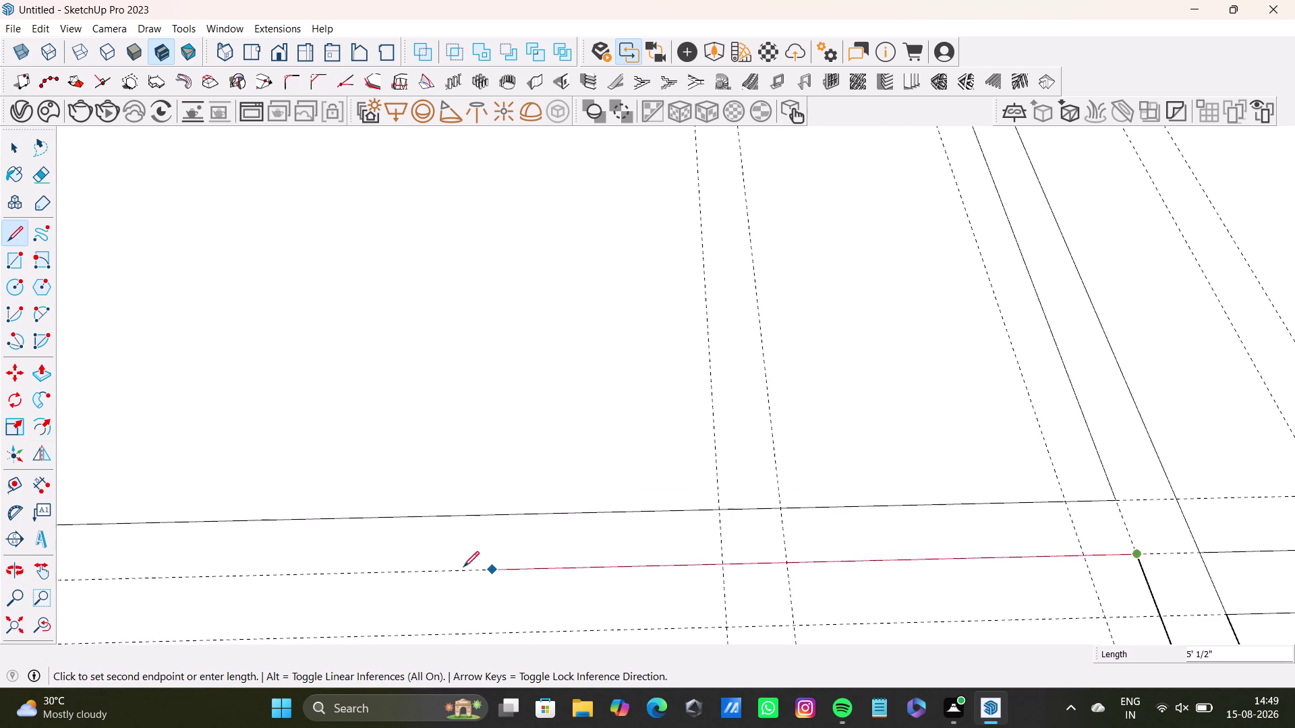
scroll(down, 3)
middle_drag(279, 555, 797, 546)
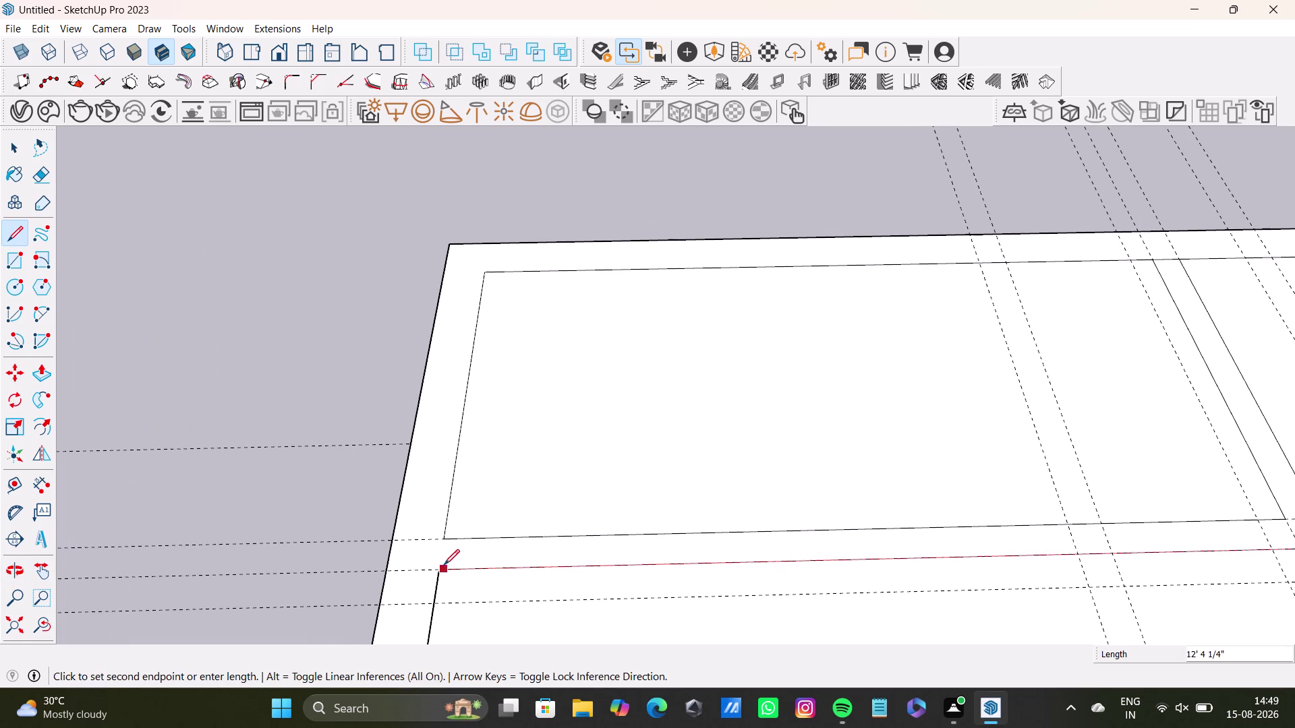
click(440, 566)
scroll(up, 3)
scroll(up, 3)
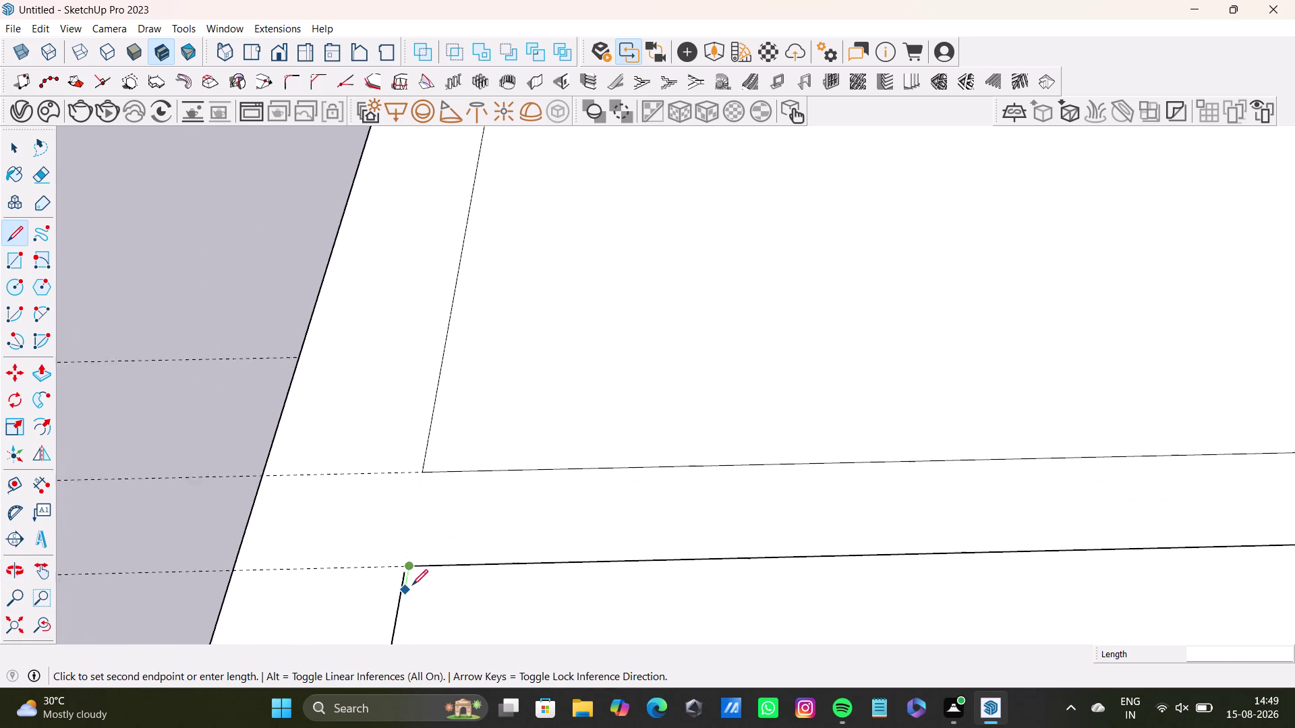
scroll(up, 3)
key(ctrl+z)
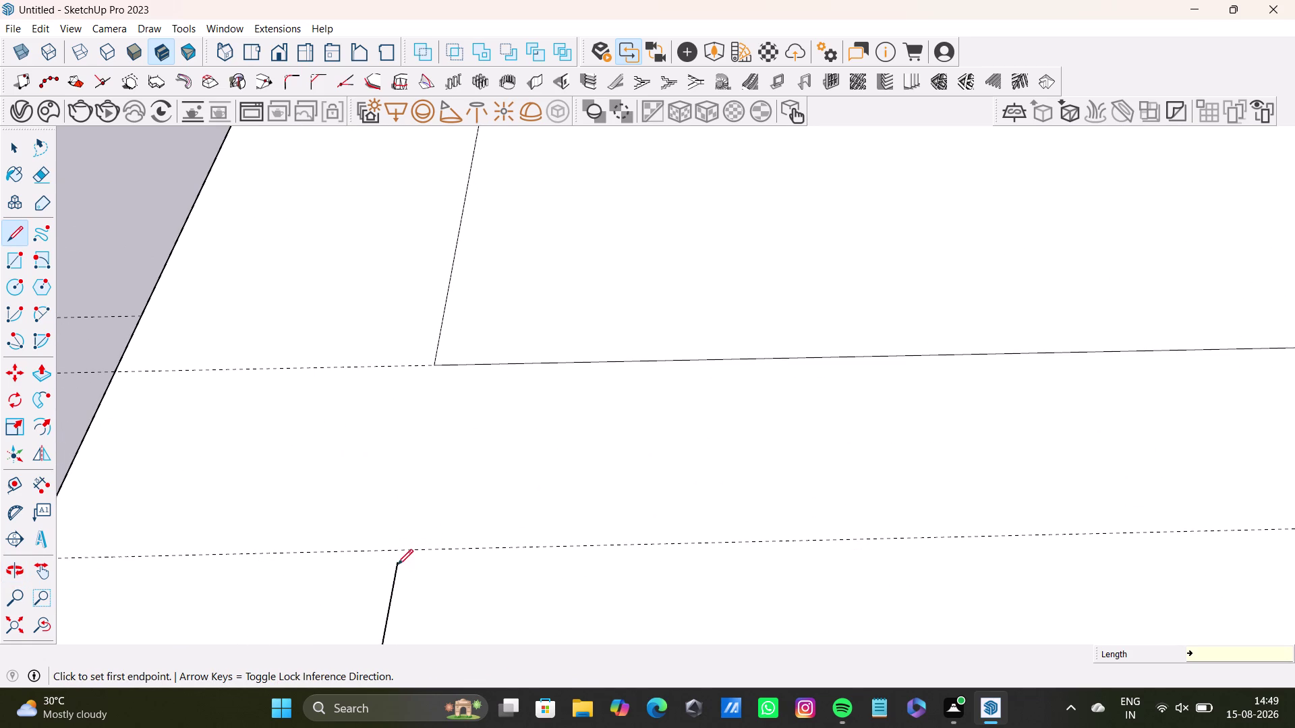
scroll(up, 3)
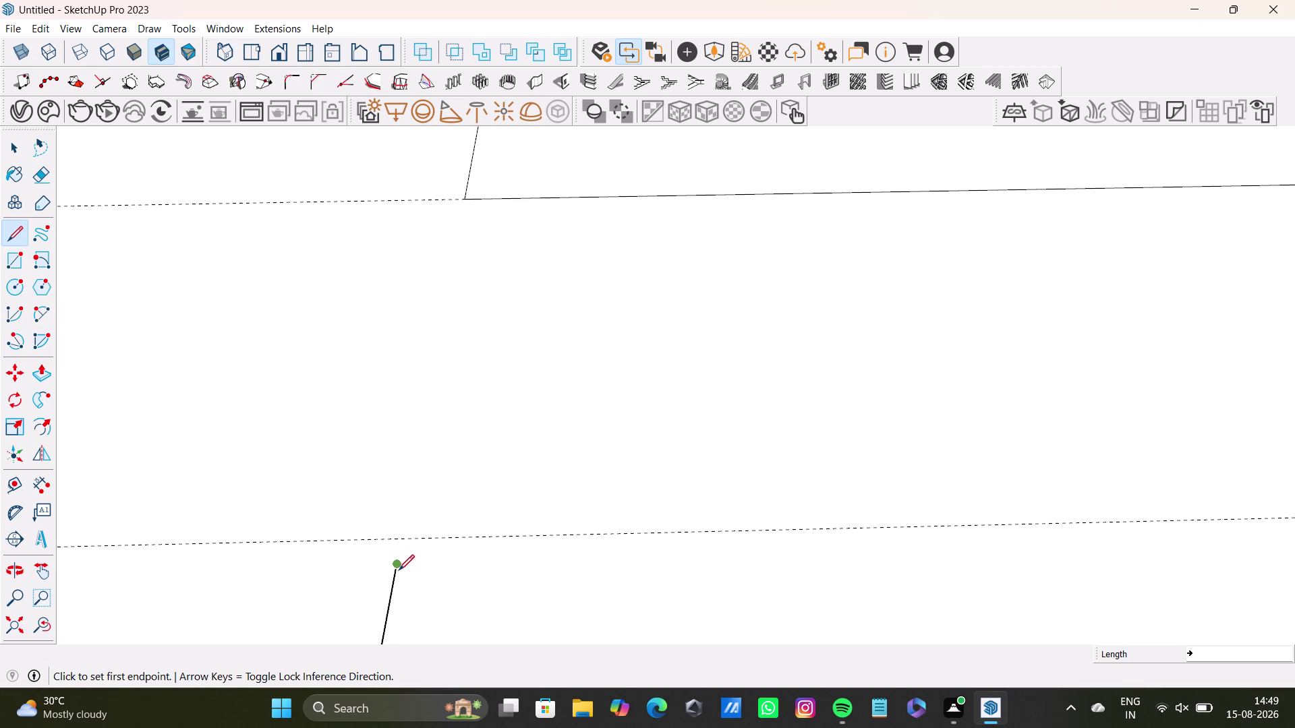
Start a new edge at the wall corner, locked to the guide line's direction.
click(398, 571)
click(406, 536)
scroll(down, 3)
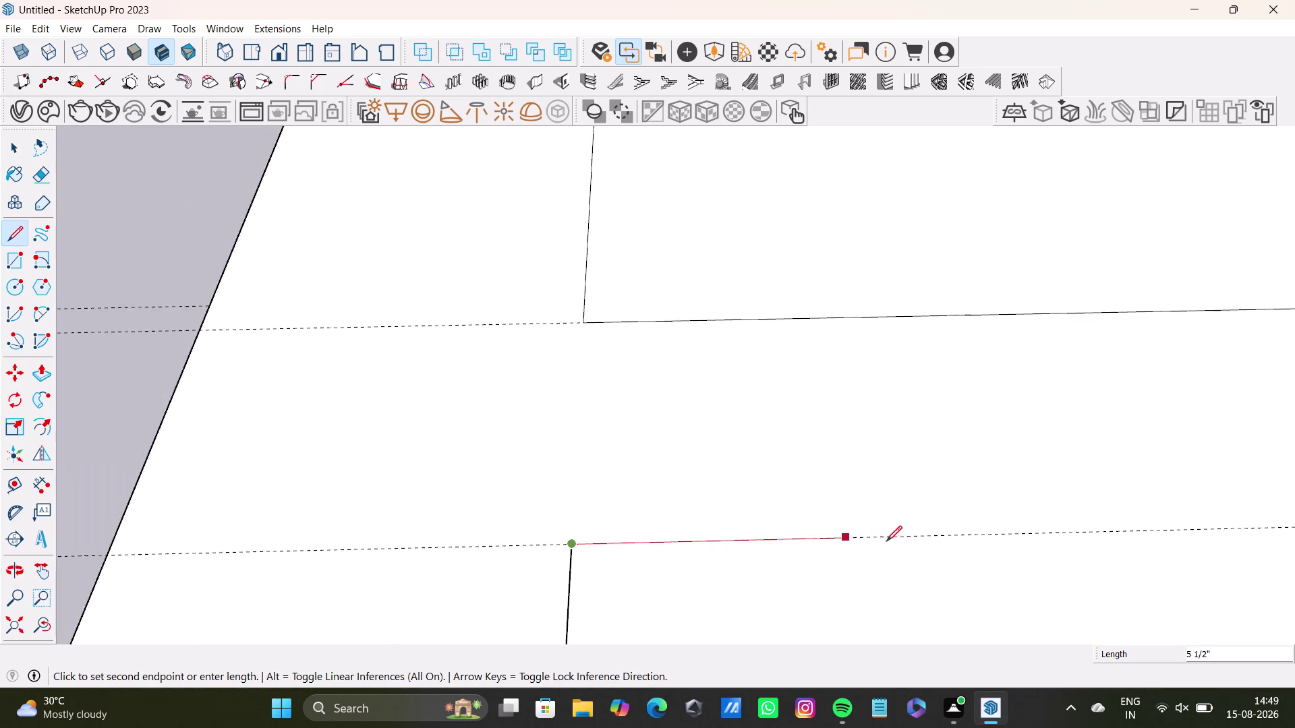
scroll(down, 3)
middle_drag(984, 550, 111, 484)
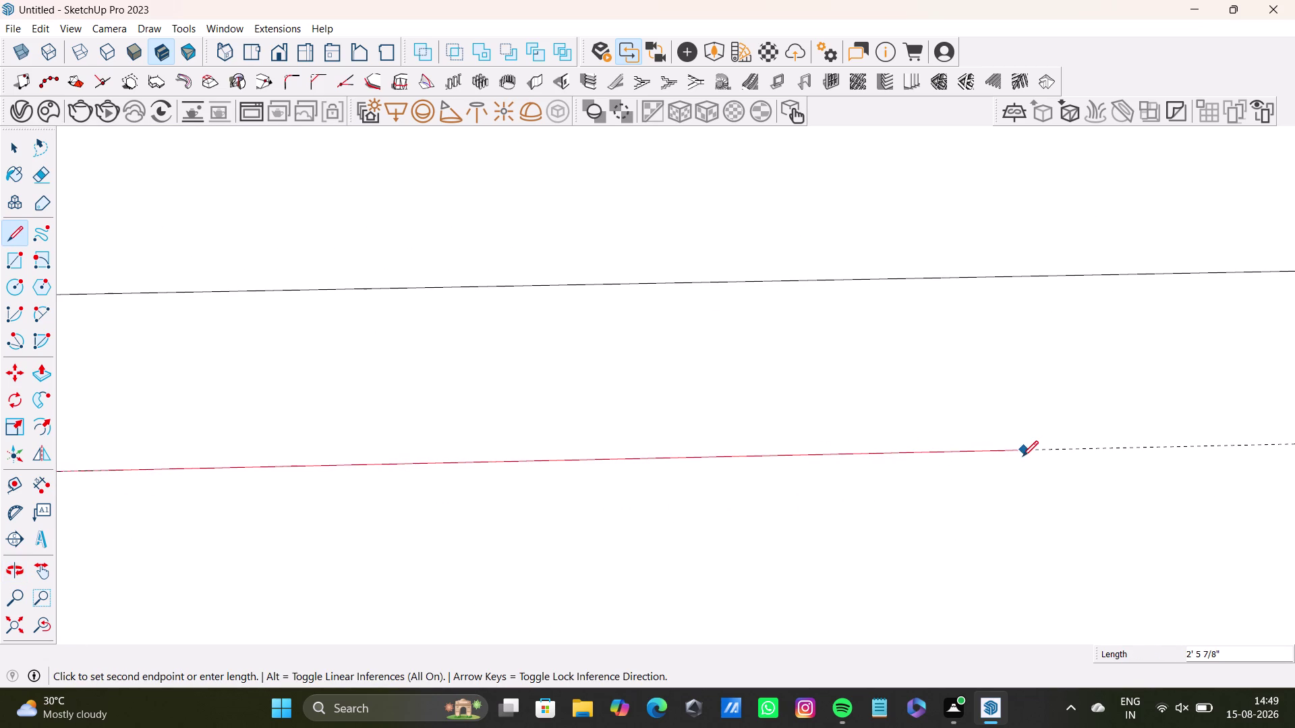
key(Left)
key(Right)
Follow the guide line and end the horizontal edge at the far wall line.
scroll(down, 3)
middle_drag(1028, 449, 239, 510)
scroll(down, 3)
middle_drag(1059, 510, 271, 554)
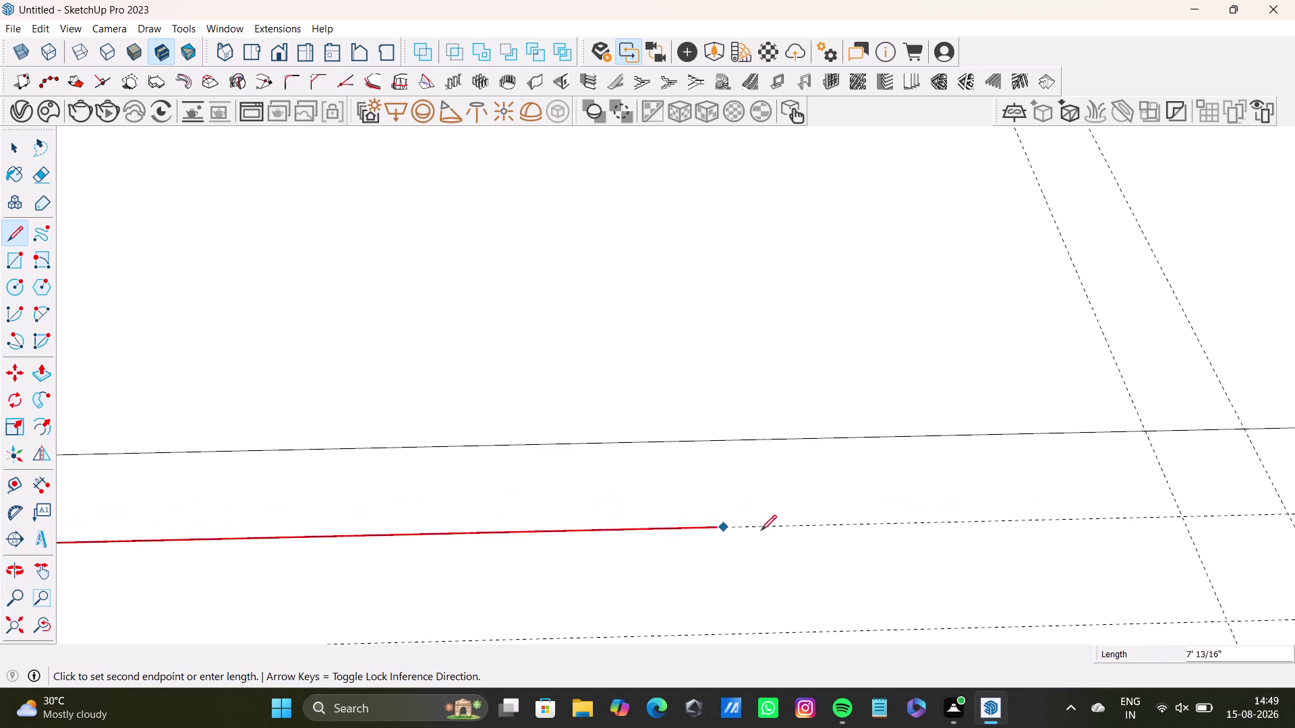
scroll(down, 3)
middle_drag(1049, 526, 677, 567)
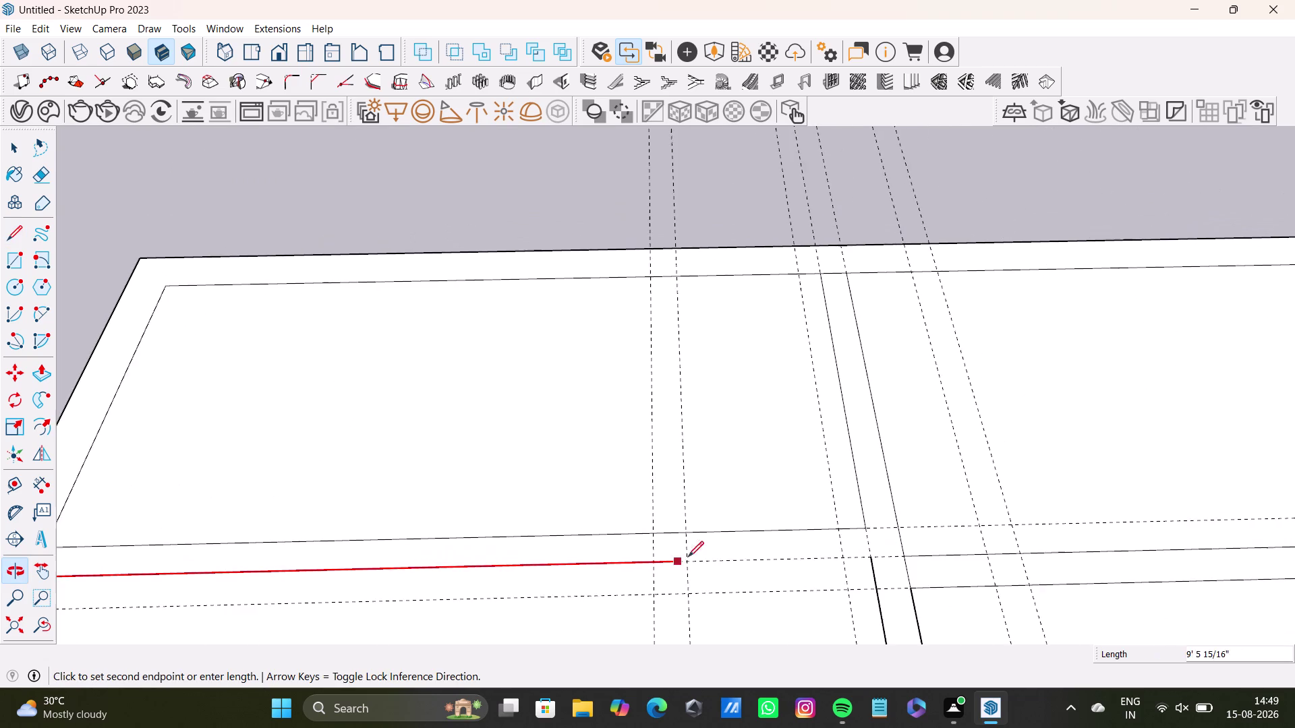
scroll(up, 3)
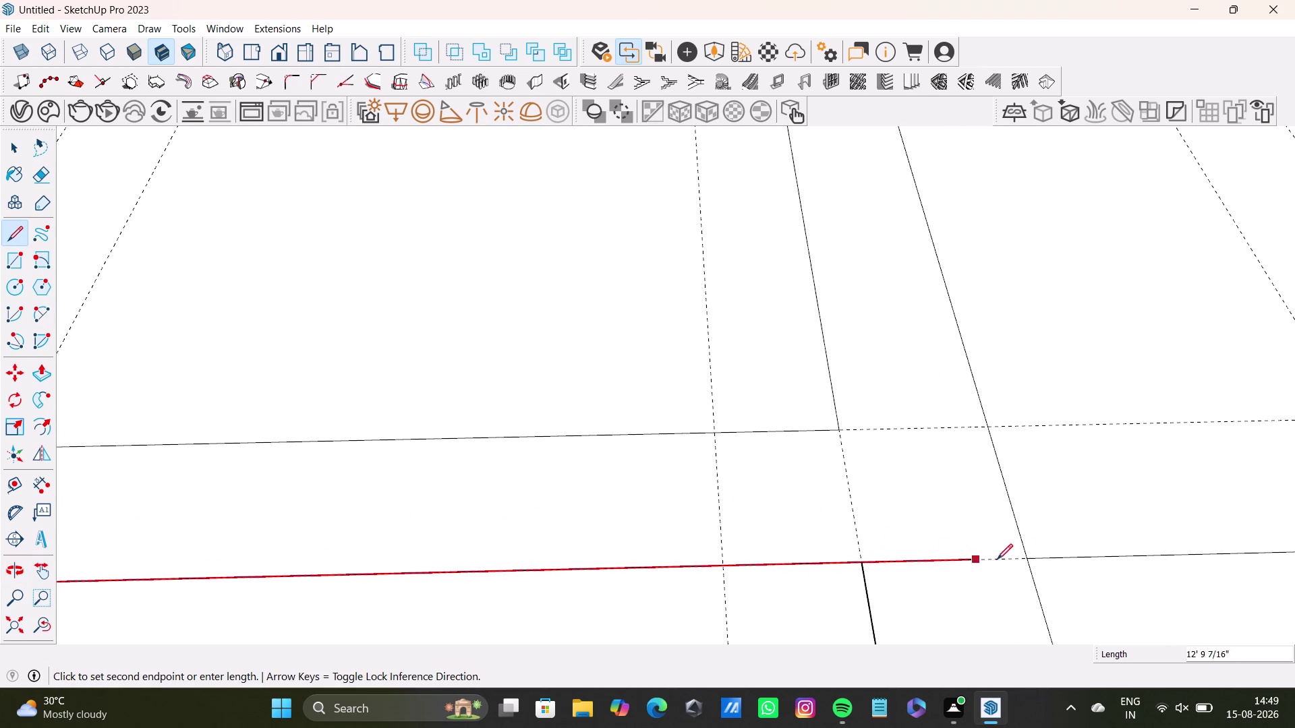
click(1030, 561)
key(space)
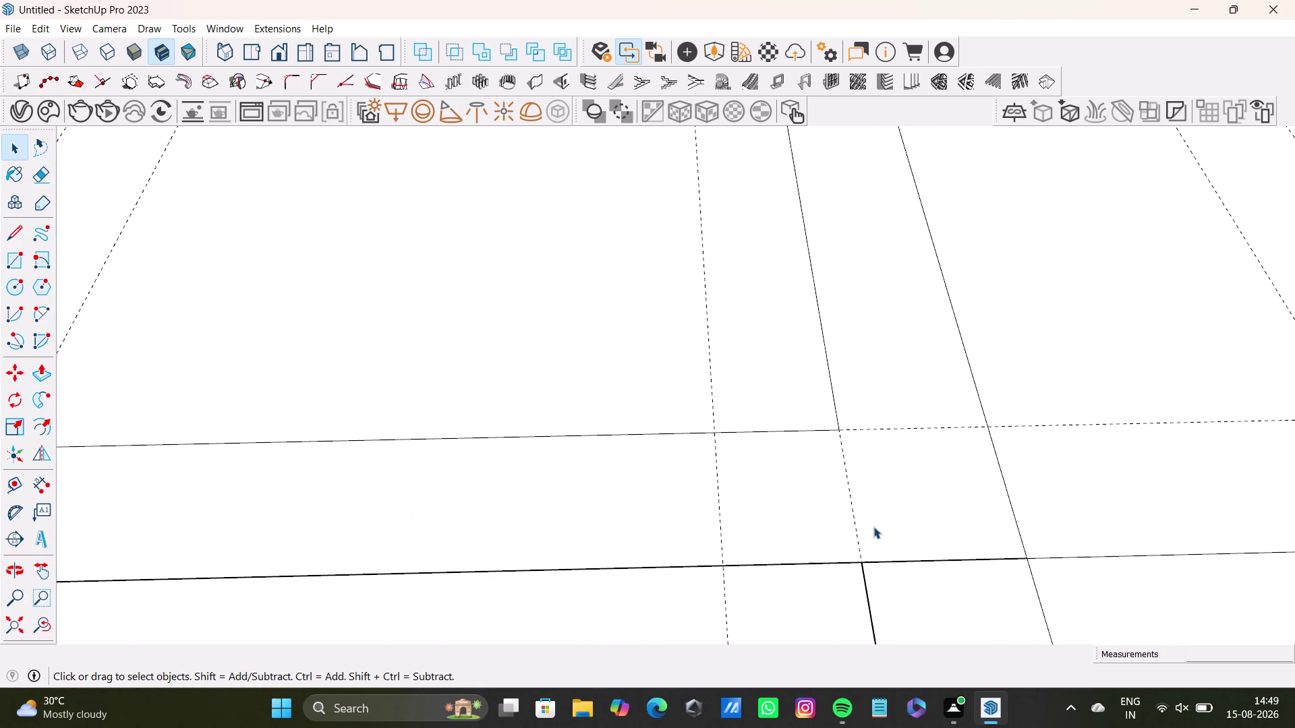
scroll(down, 3)
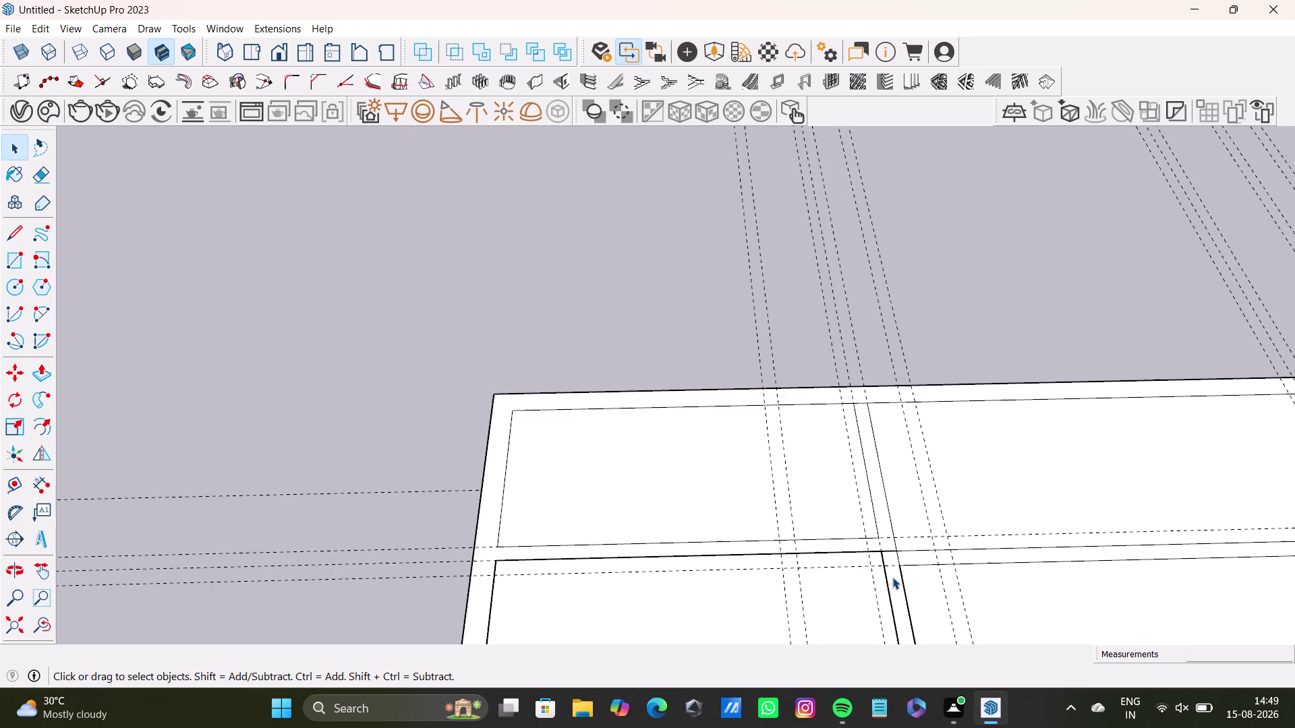
scroll(up, 3)
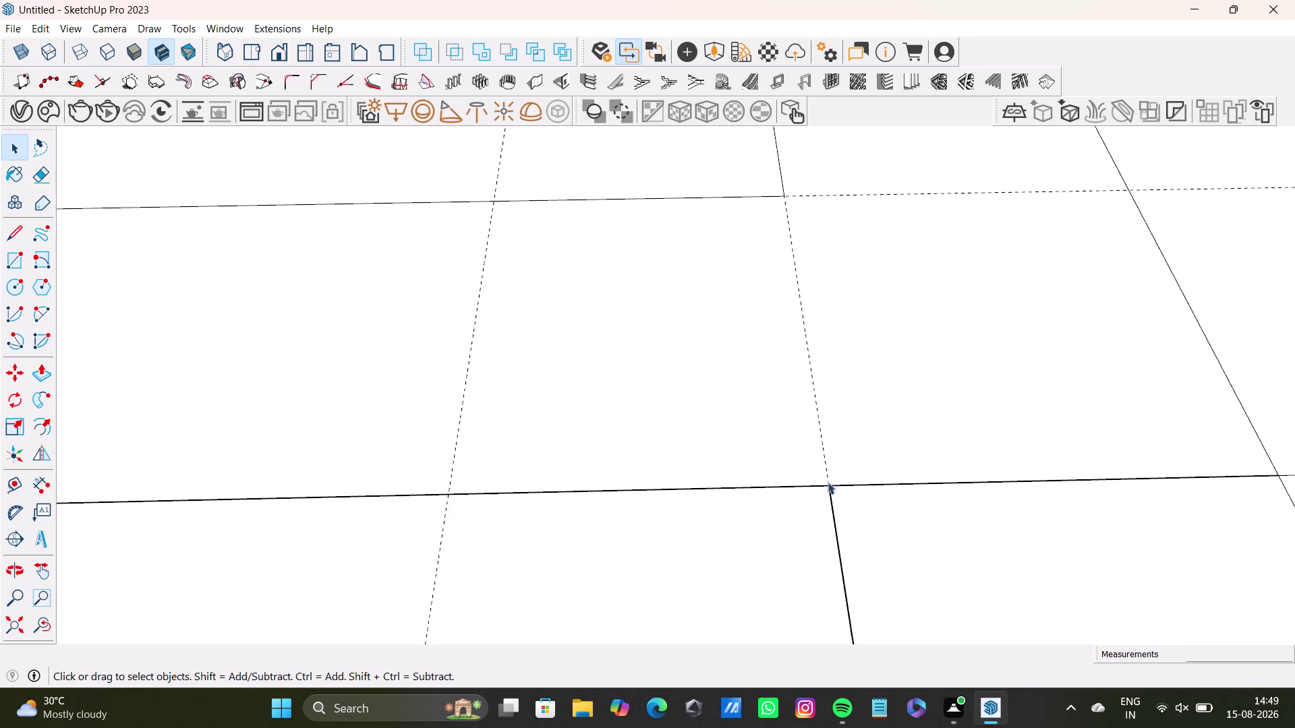
scroll(up, 3)
scroll(down, 3)
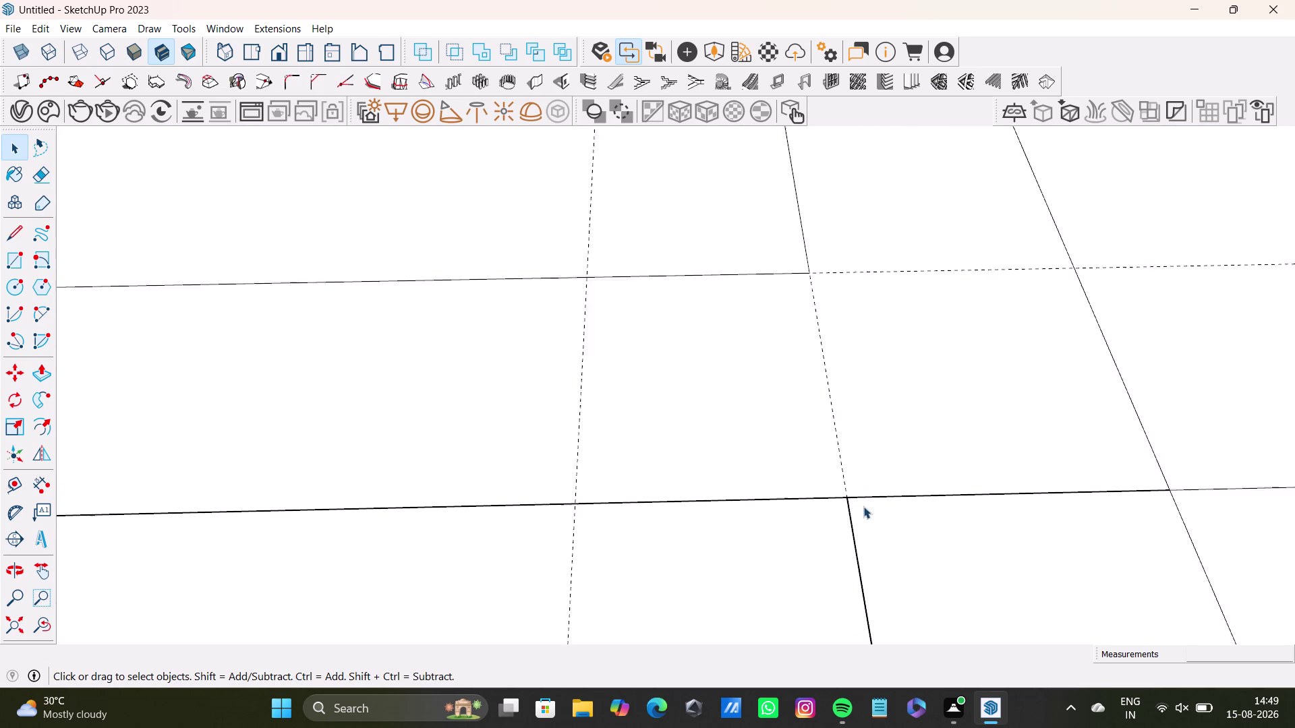
scroll(down, 3)
scroll(up, 3)
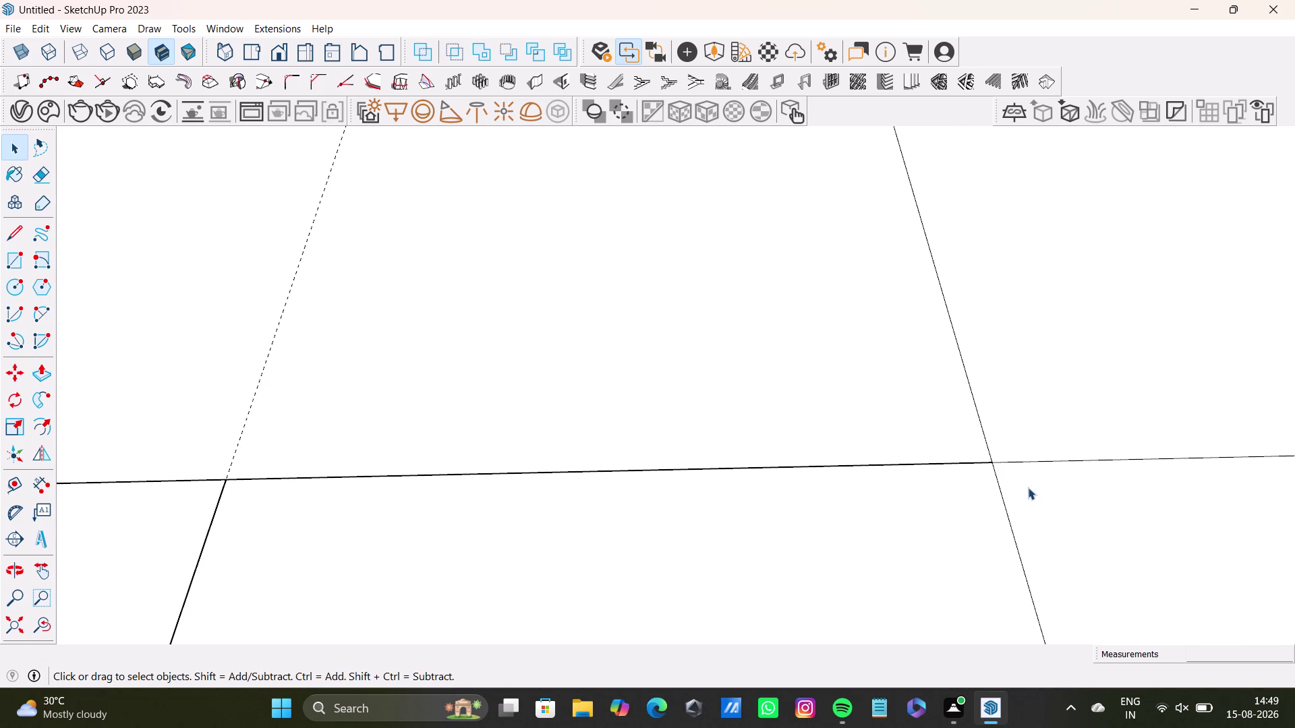
scroll(down, 3)
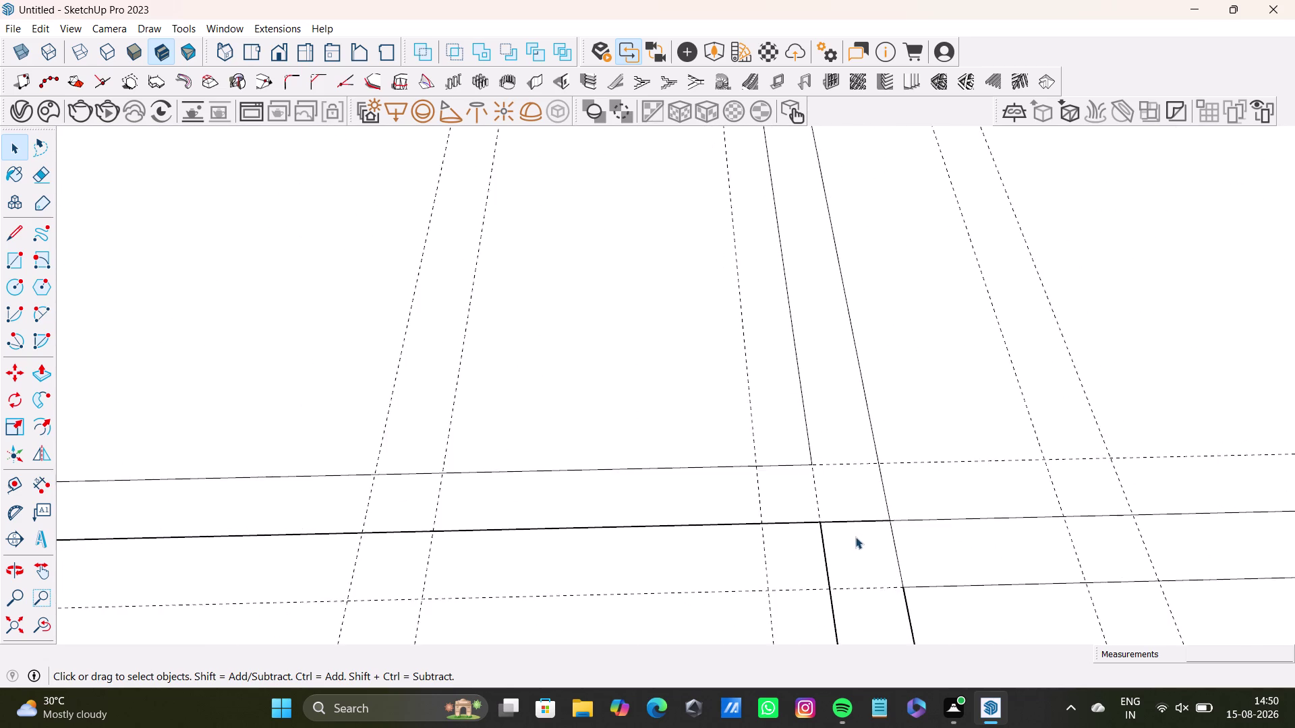
scroll(down, 3)
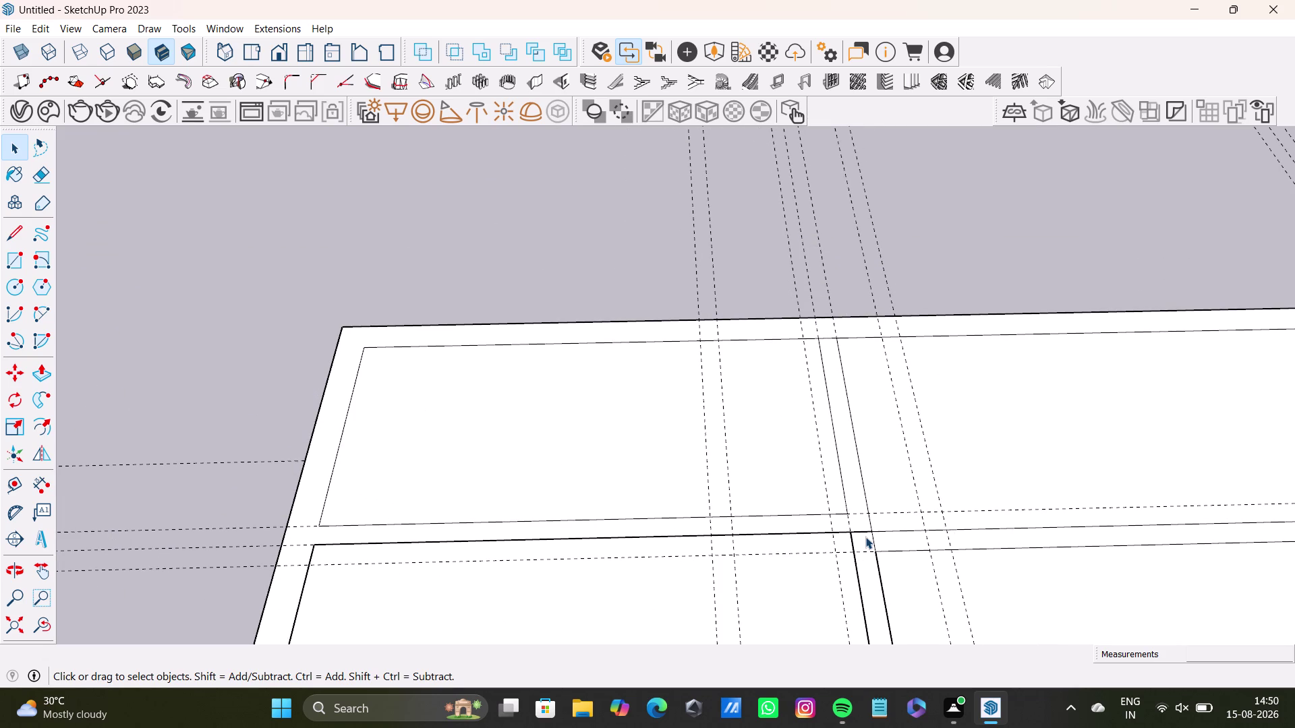
scroll(up, 3)
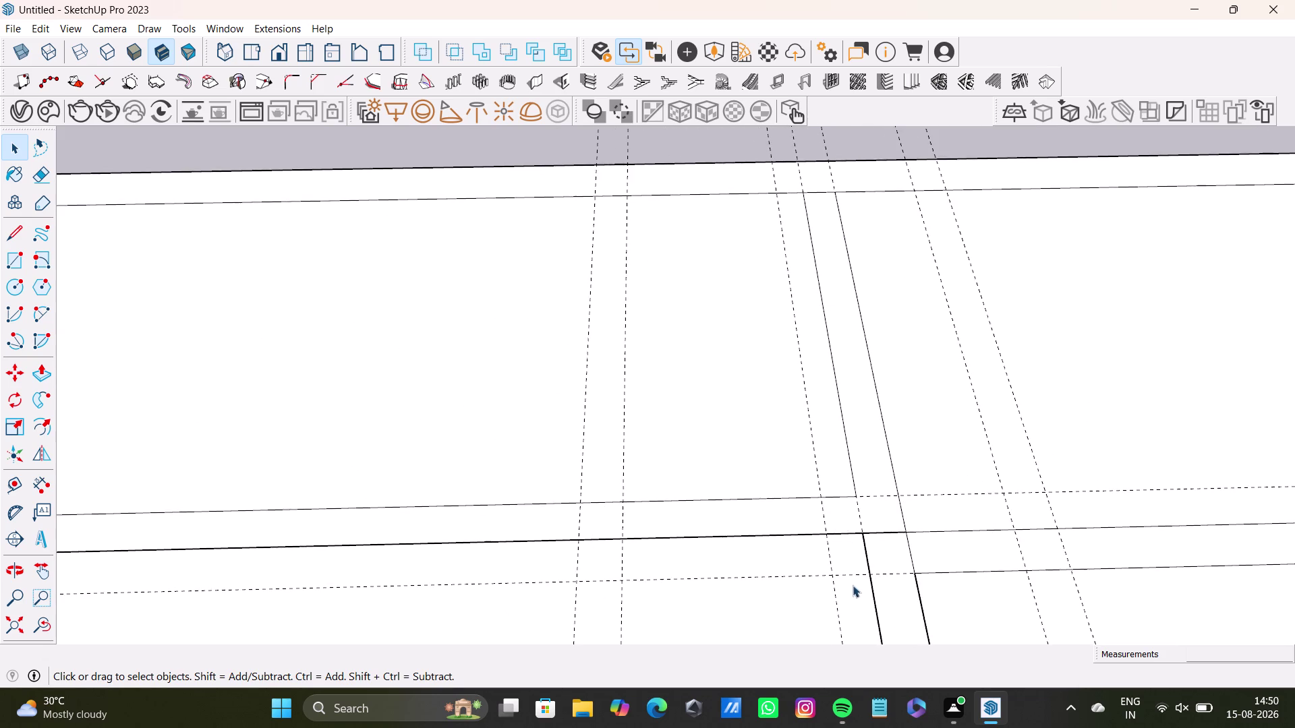
scroll(up, 3)
middle_drag(928, 522, 902, 368)
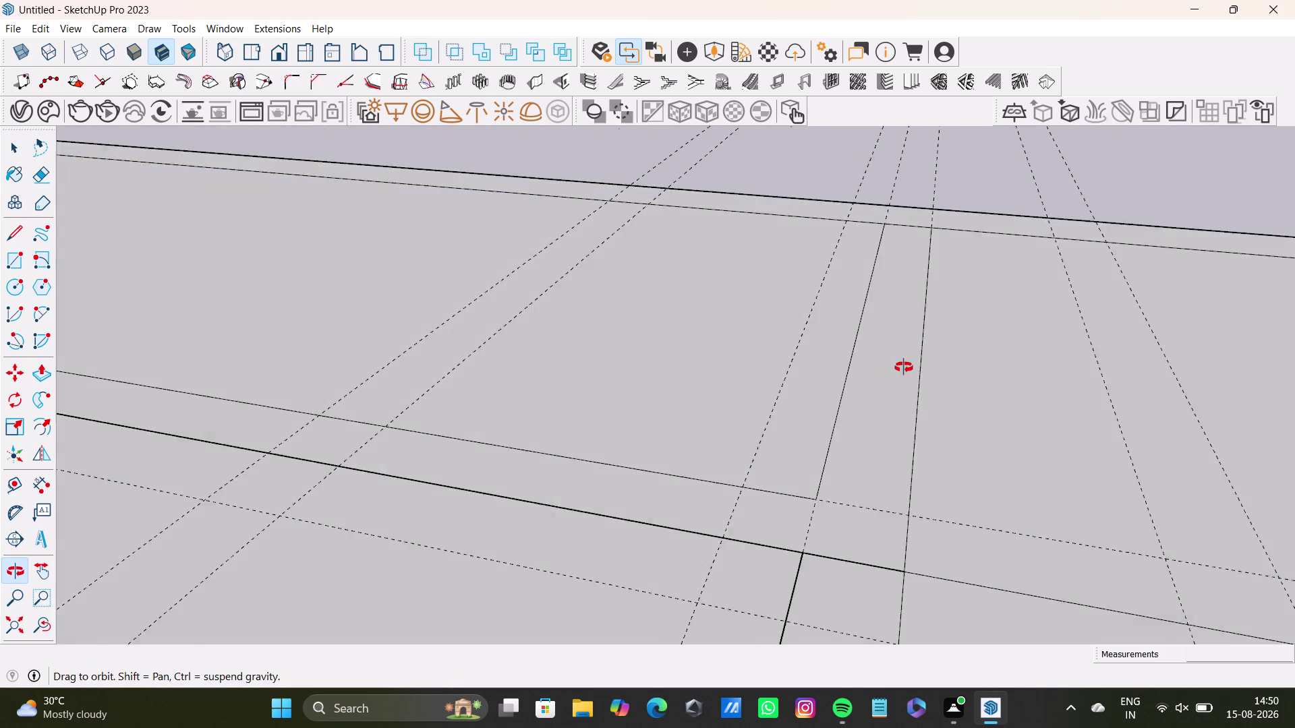
middle_drag(901, 368, 1040, 532)
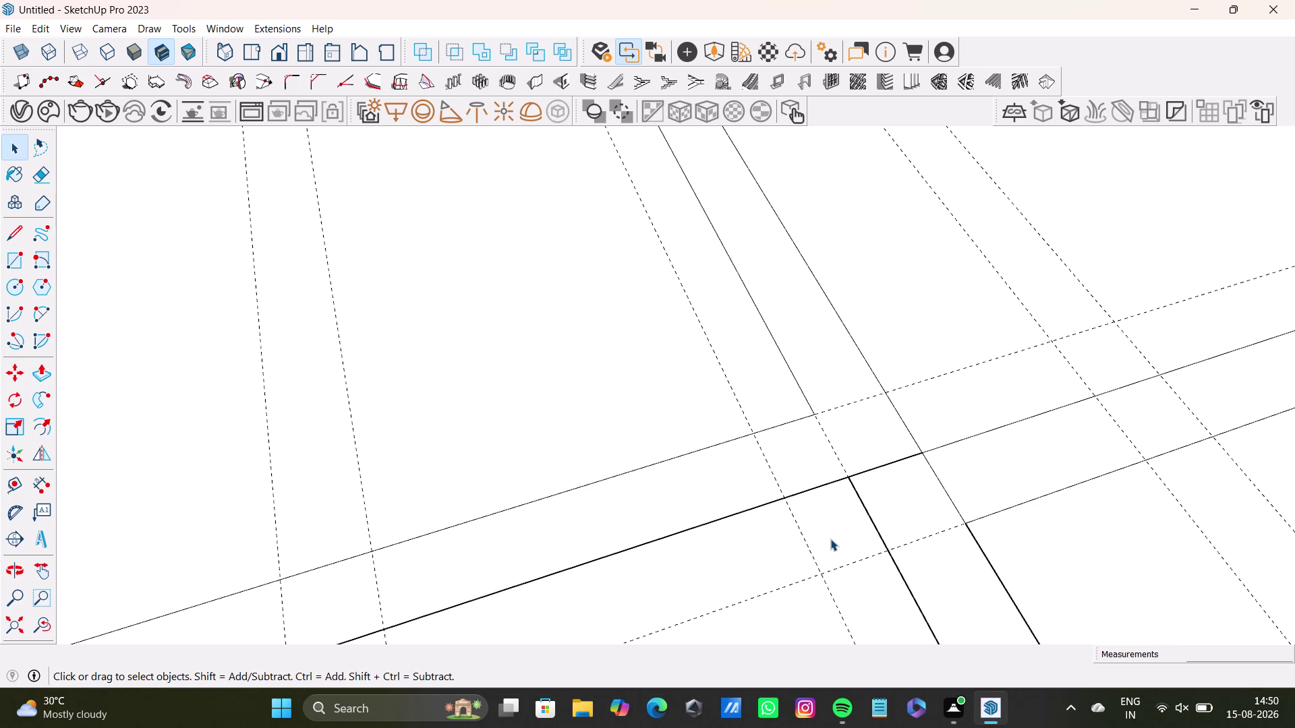
click(958, 510)
drag(943, 501, 951, 501)
click(956, 501)
scroll(down, 3)
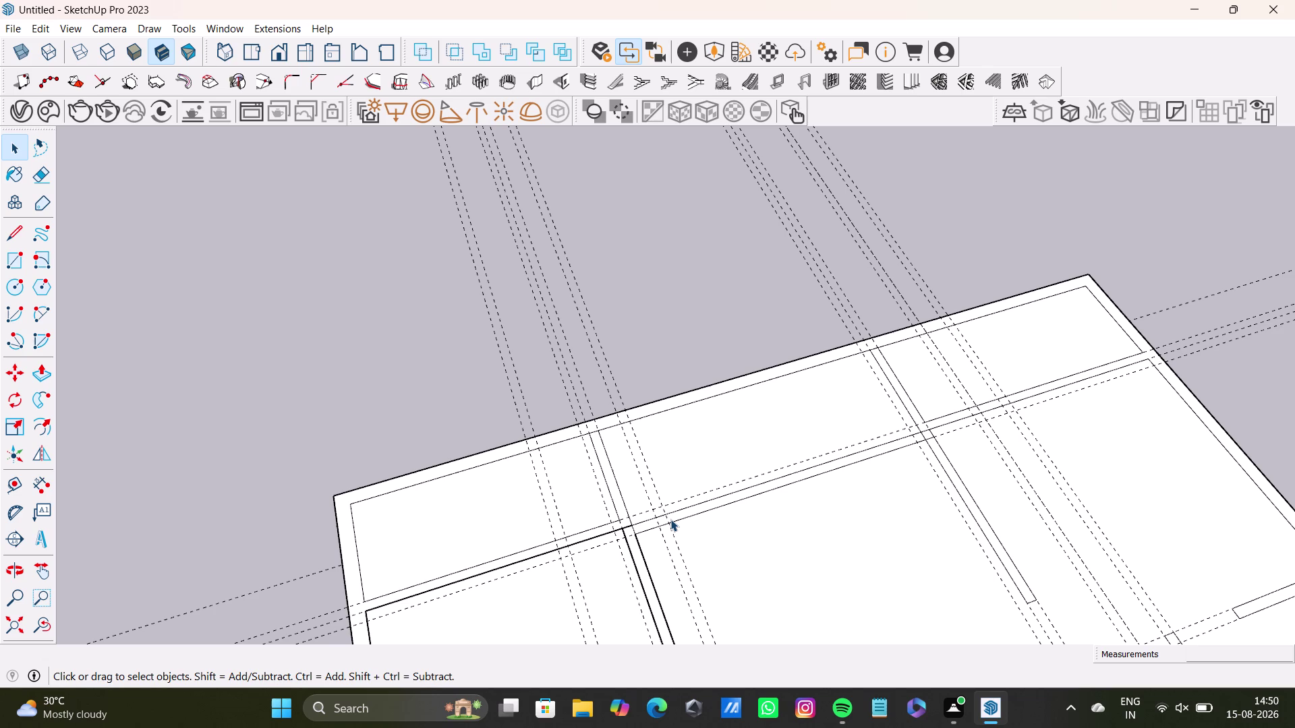
scroll(up, 3)
scroll(up, 3)
scroll(down, 3)
scroll(up, 3)
scroll(down, 3)
scroll(up, 3)
scroll(down, 3)
middle_drag(578, 553, 582, 344)
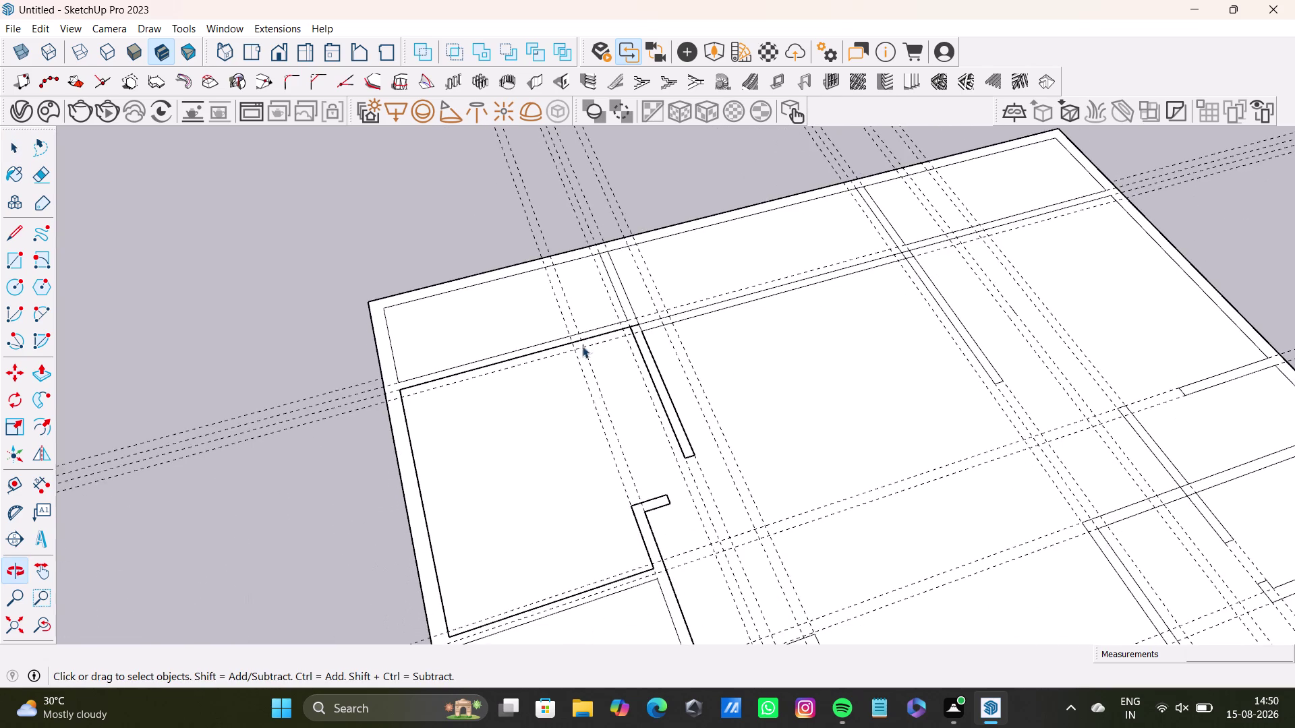
scroll(up, 3)
scroll(down, 3)
middle_drag(644, 519, 539, 425)
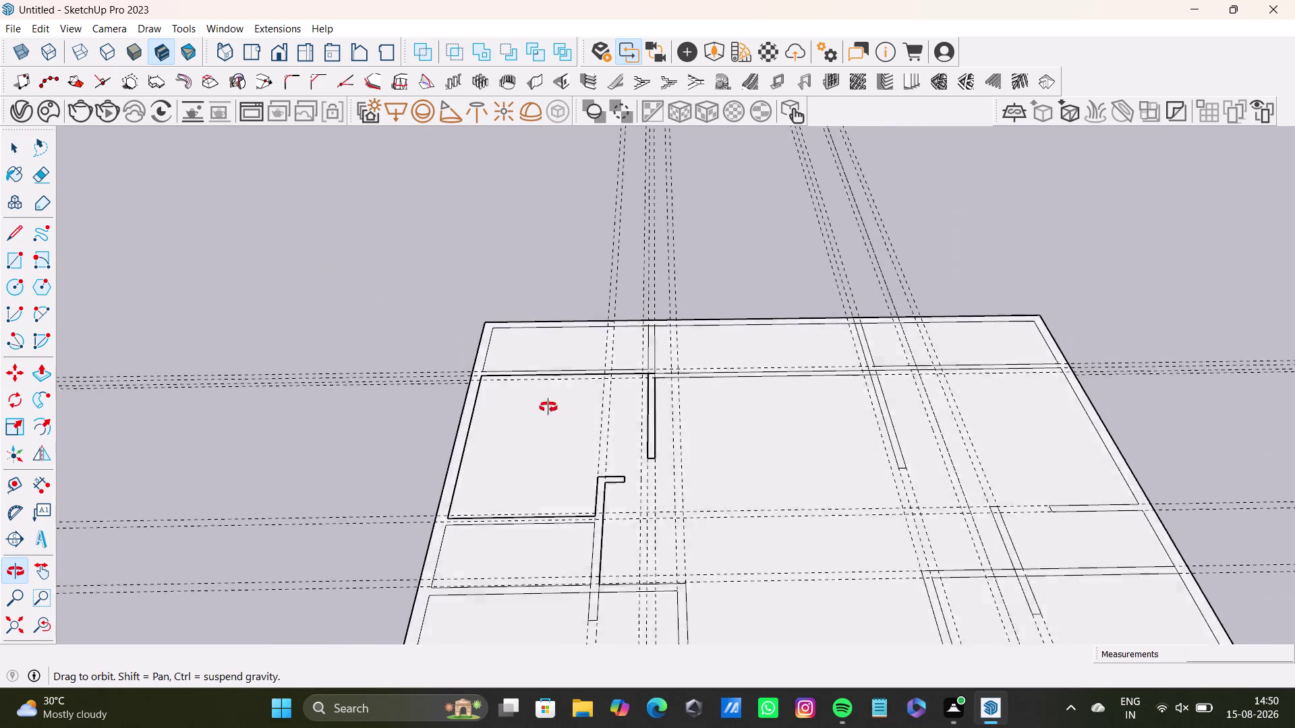
middle_drag(539, 426, 437, 528)
scroll(up, 3)
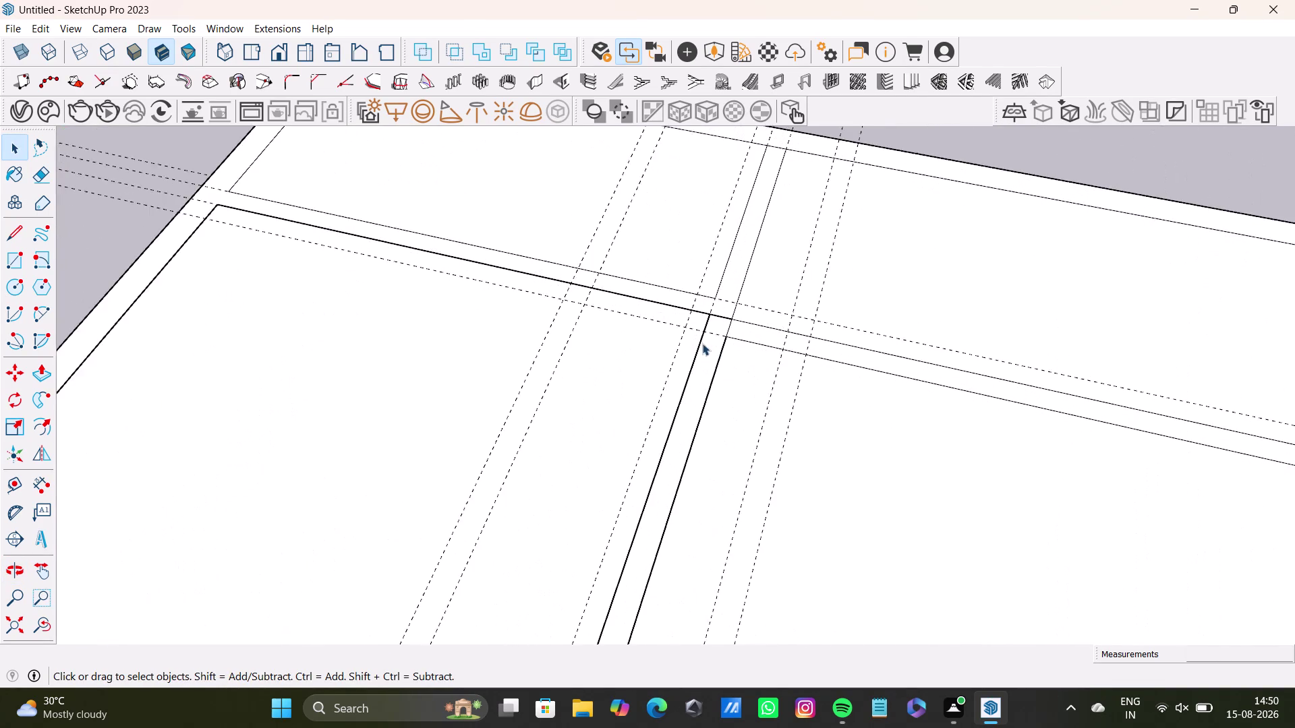
scroll(up, 3)
middle_drag(737, 326, 696, 472)
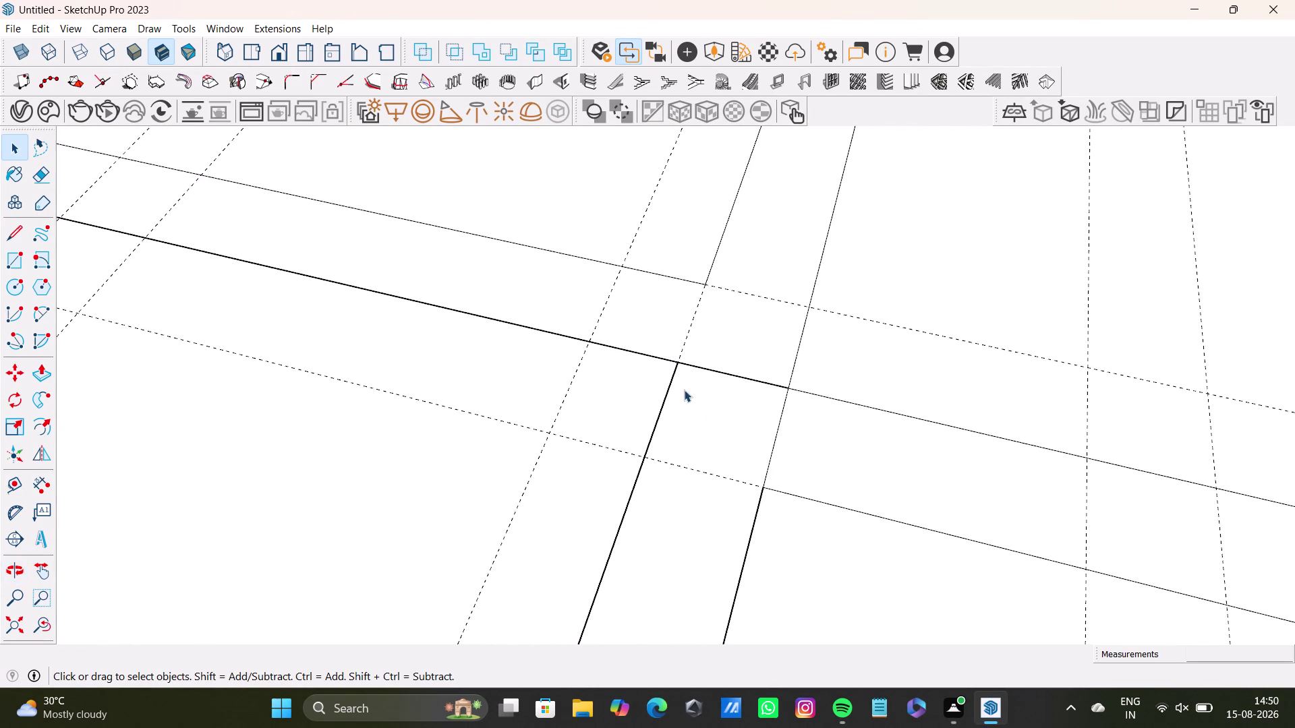
scroll(up, 3)
click(695, 315)
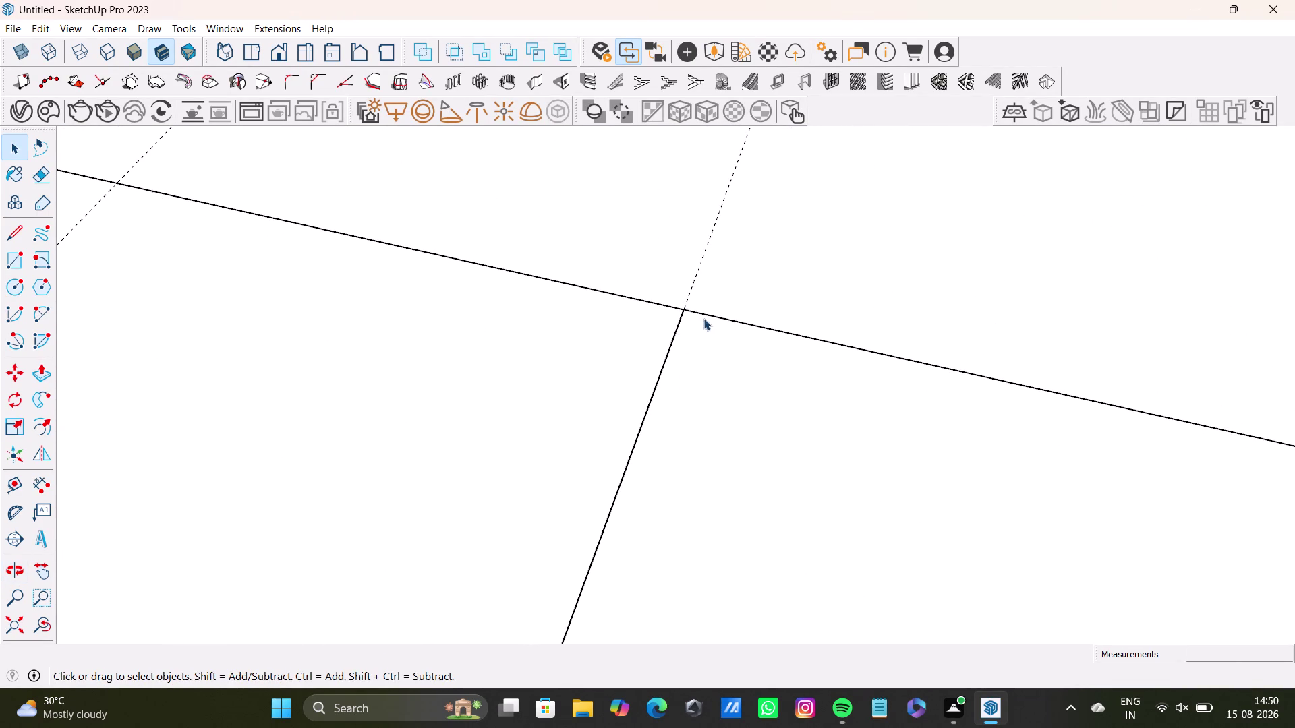
scroll(down, 3)
middle_drag(979, 430, 419, 345)
scroll(up, 3)
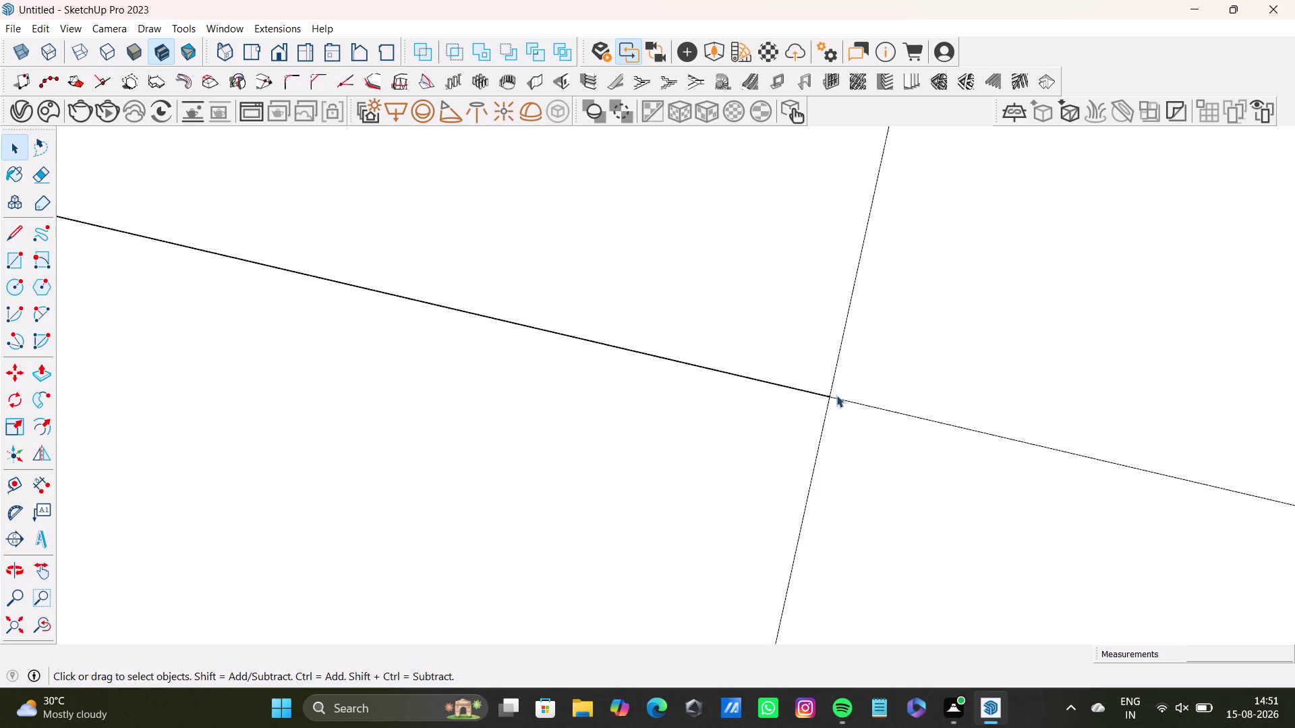
scroll(up, 3)
scroll(down, 3)
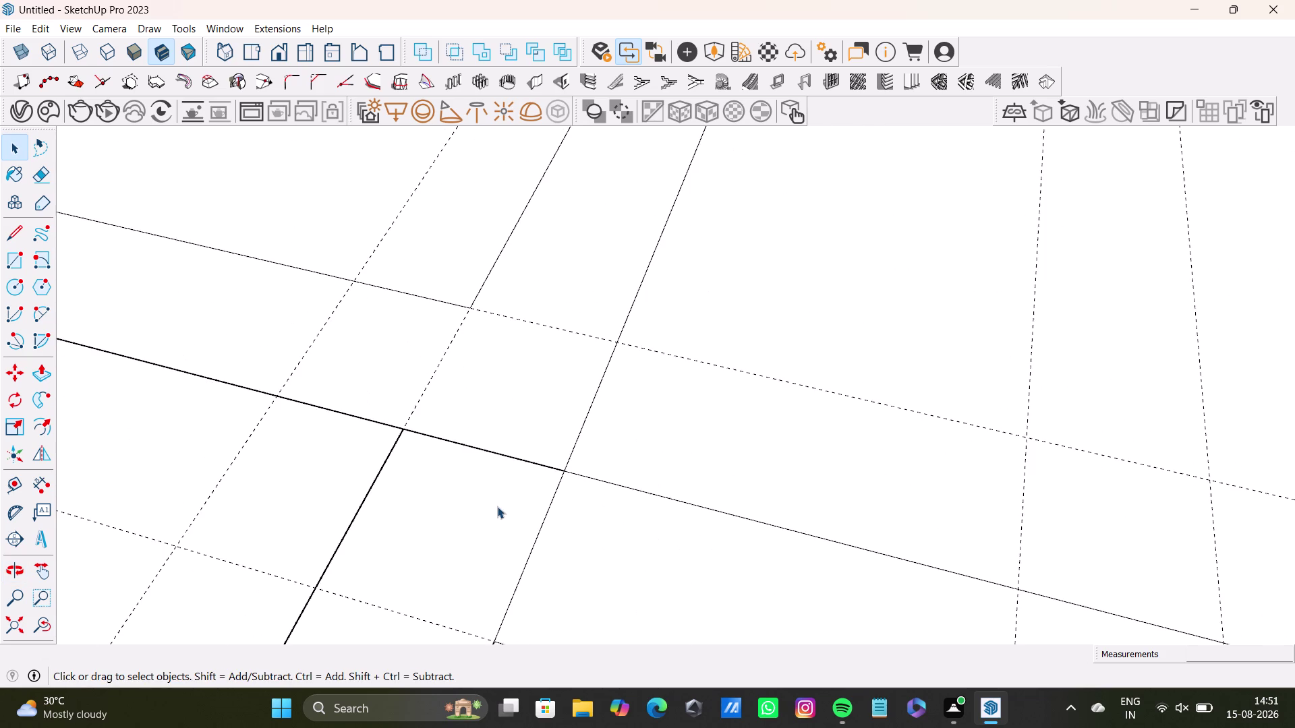
middle_drag(496, 507, 631, 310)
scroll(up, 3)
scroll(down, 3)
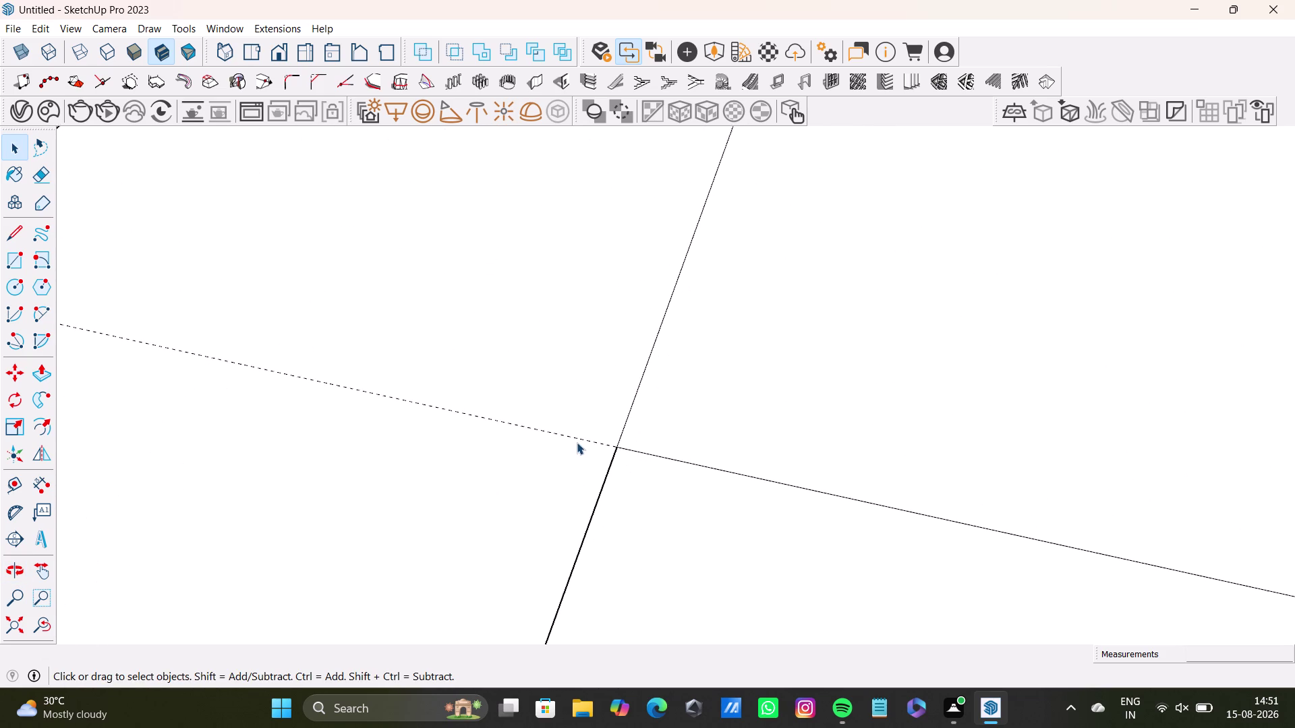
scroll(down, 3)
middle_drag(202, 392, 994, 498)
scroll(down, 3)
middle_drag(286, 282, 963, 451)
scroll(down, 3)
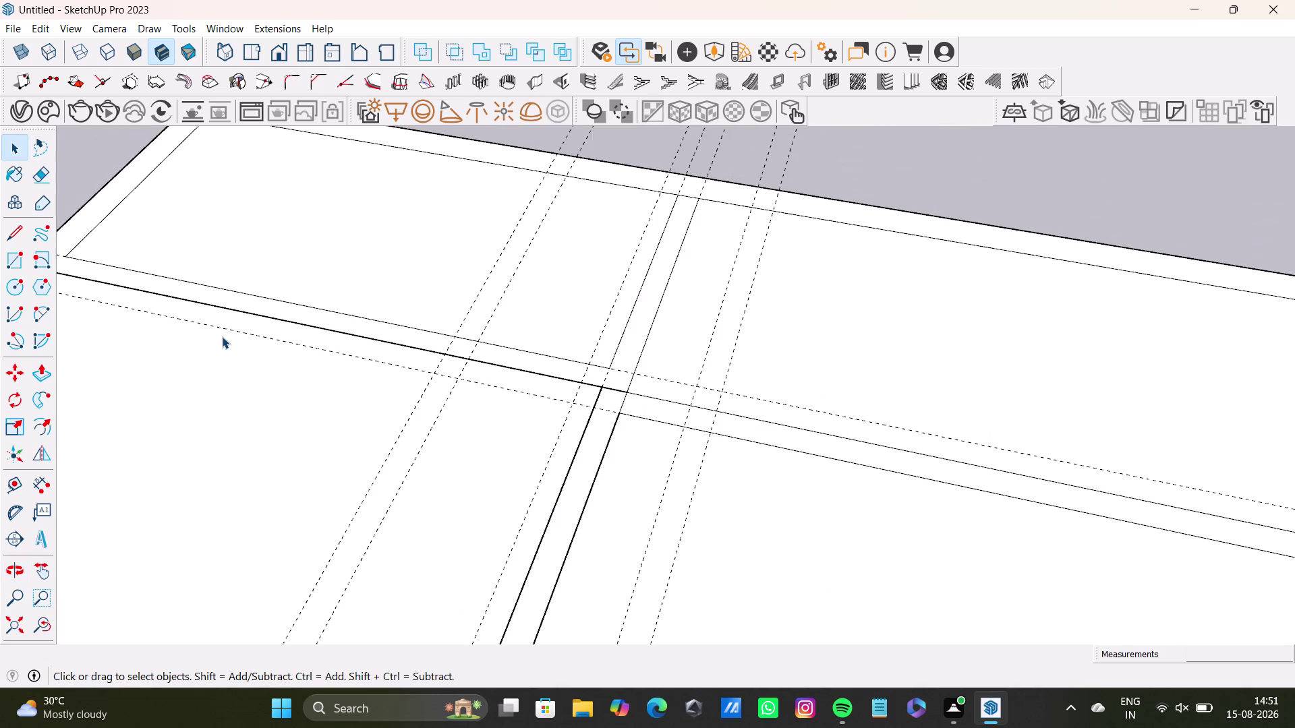
scroll(down, 3)
middle_drag(207, 344, 723, 398)
scroll(up, 3)
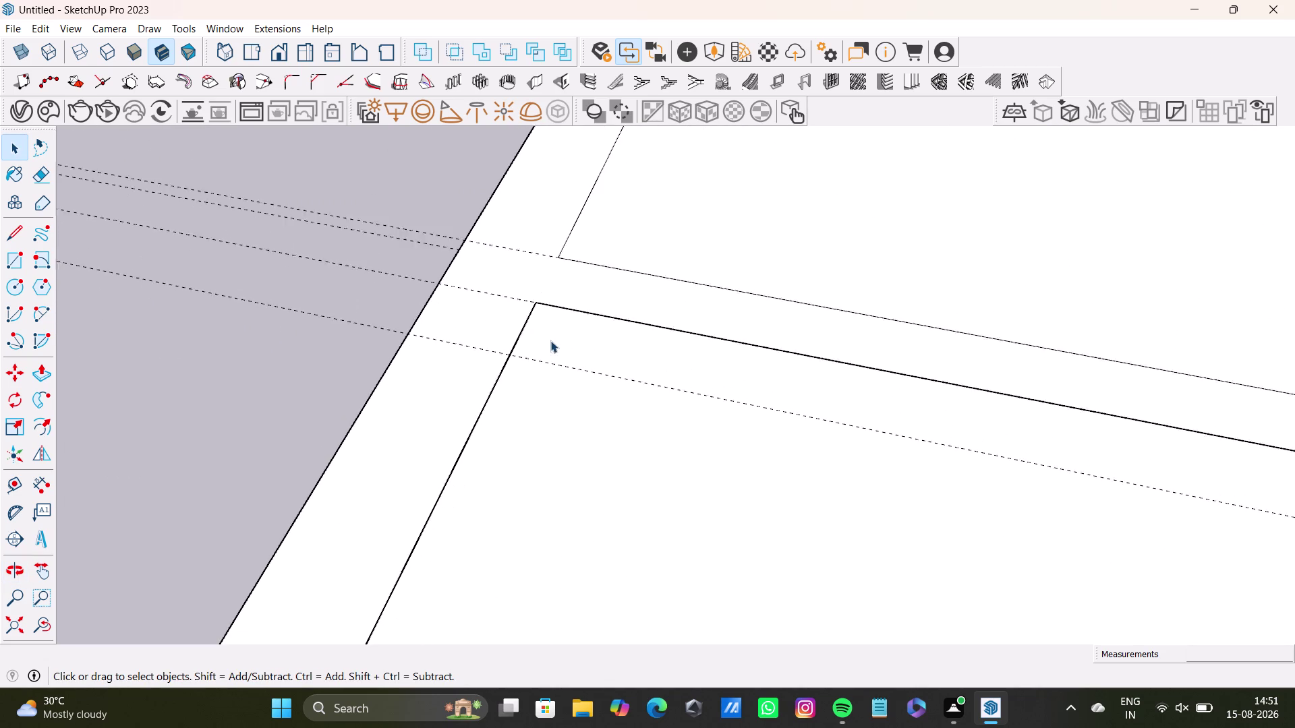
scroll(up, 3)
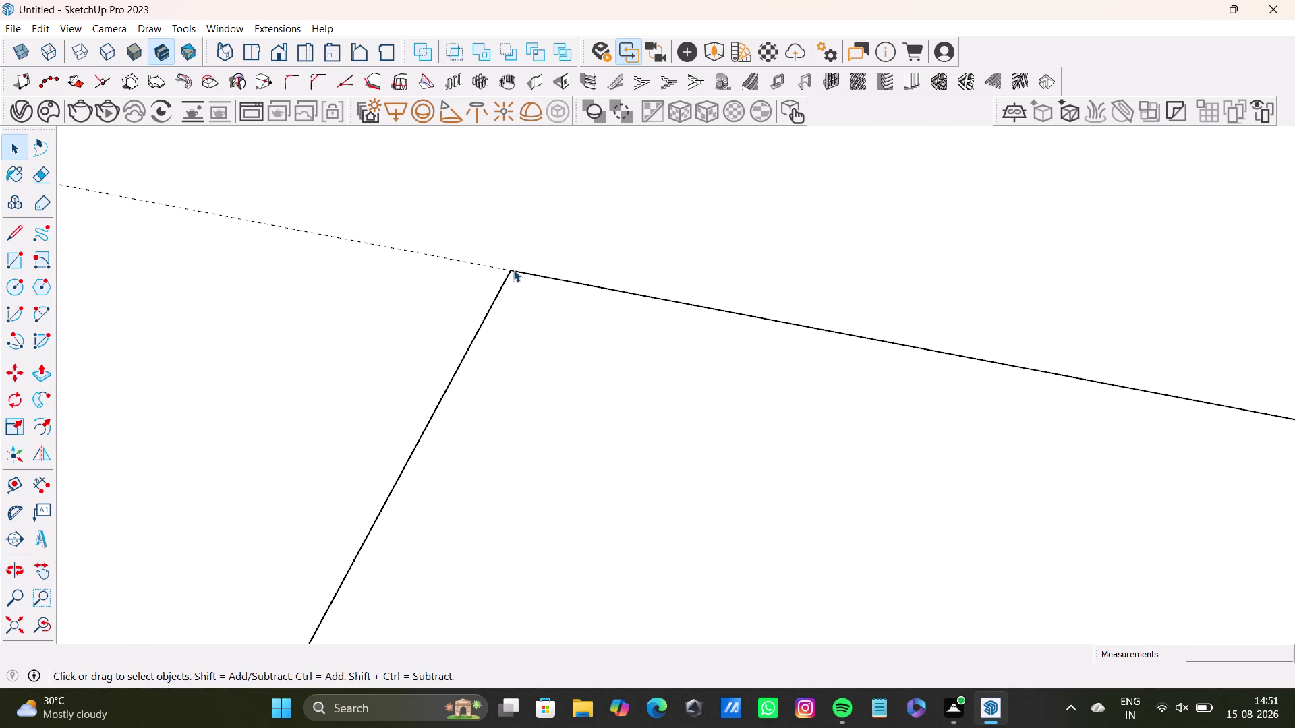
scroll(up, 3)
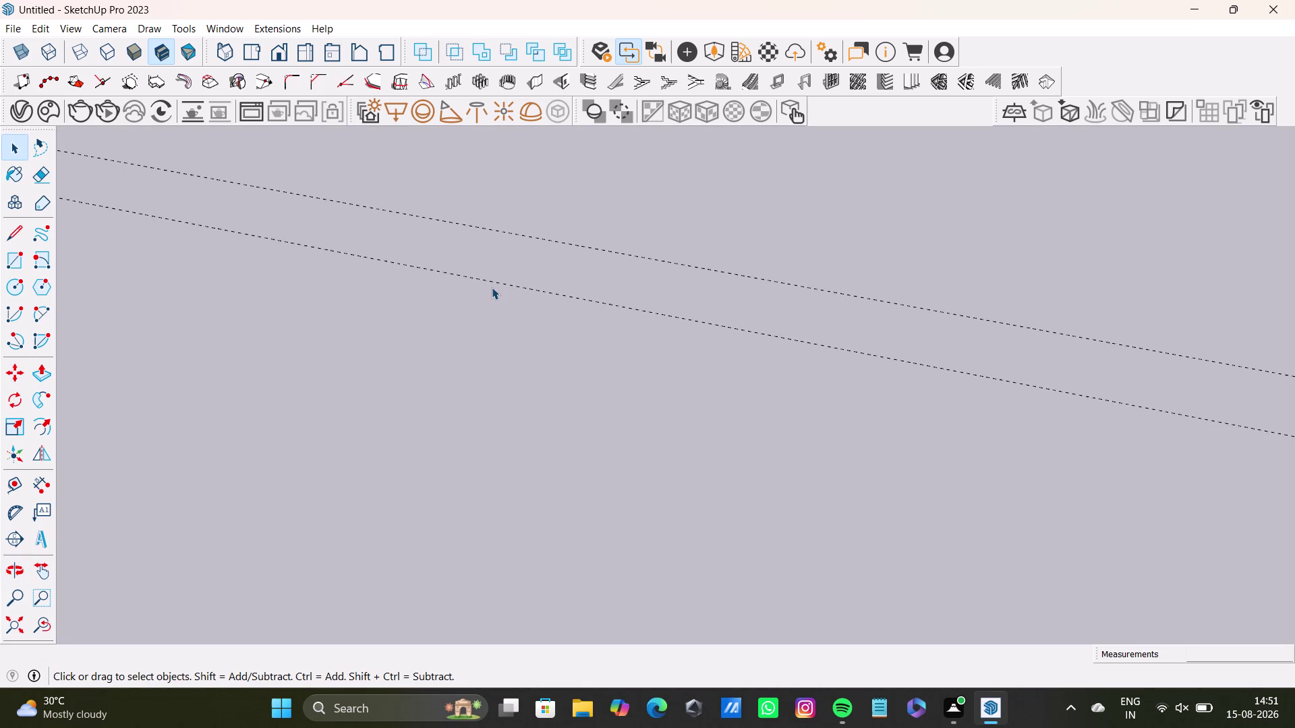
scroll(down, 3)
click(11, 622)
scroll(down, 3)
middle_drag(333, 372, 339, 372)
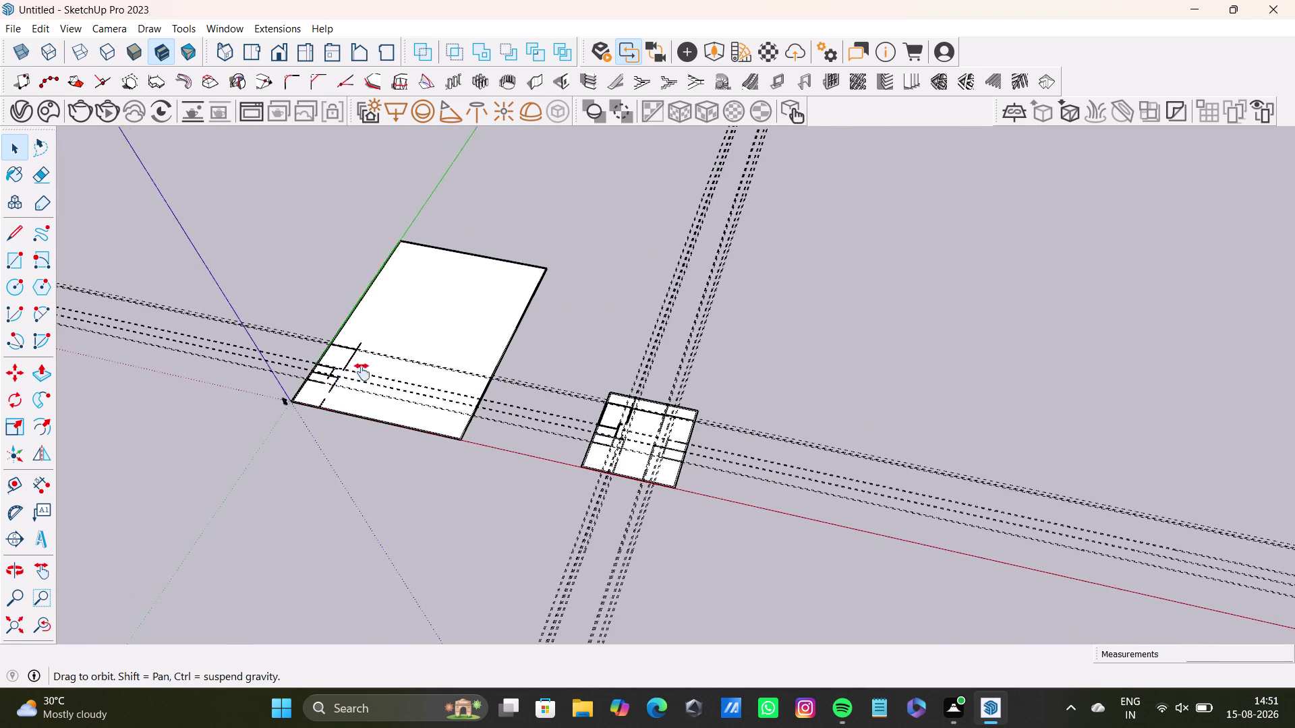
middle_drag(338, 372, 659, 452)
scroll(up, 3)
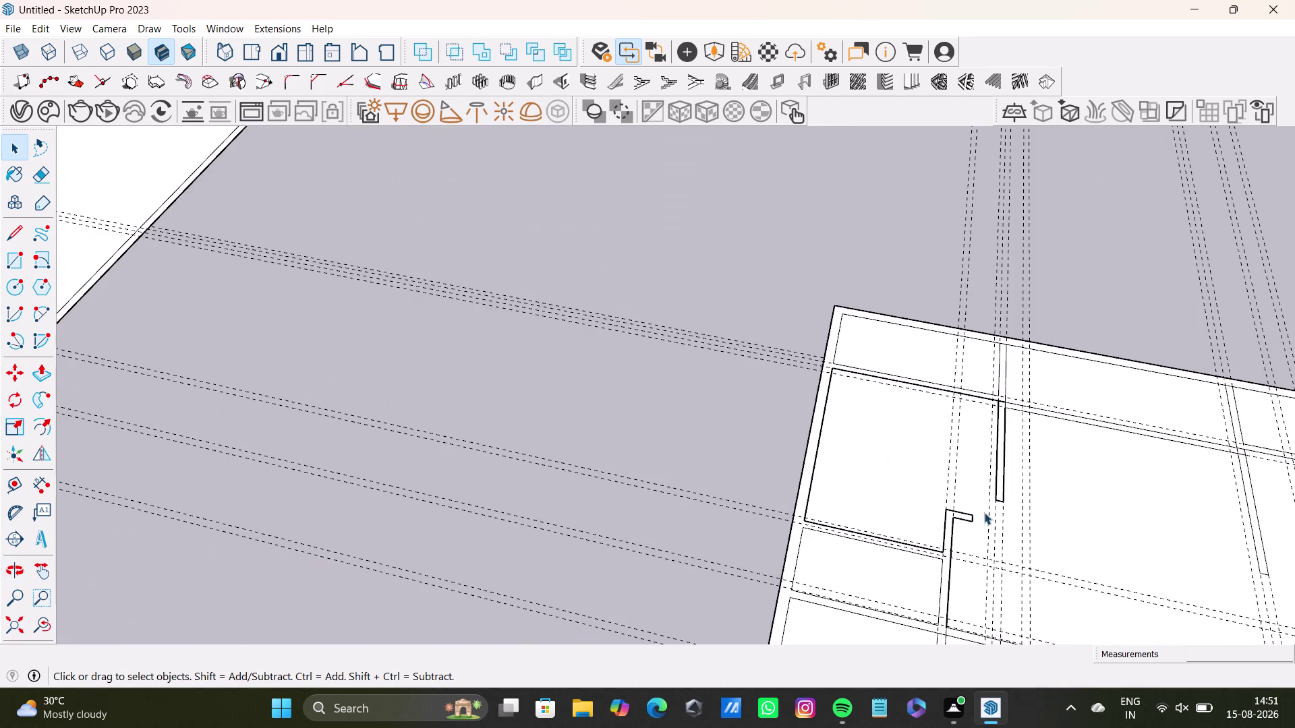
middle_drag(984, 513, 751, 388)
middle_drag(748, 406, 732, 523)
scroll(up, 3)
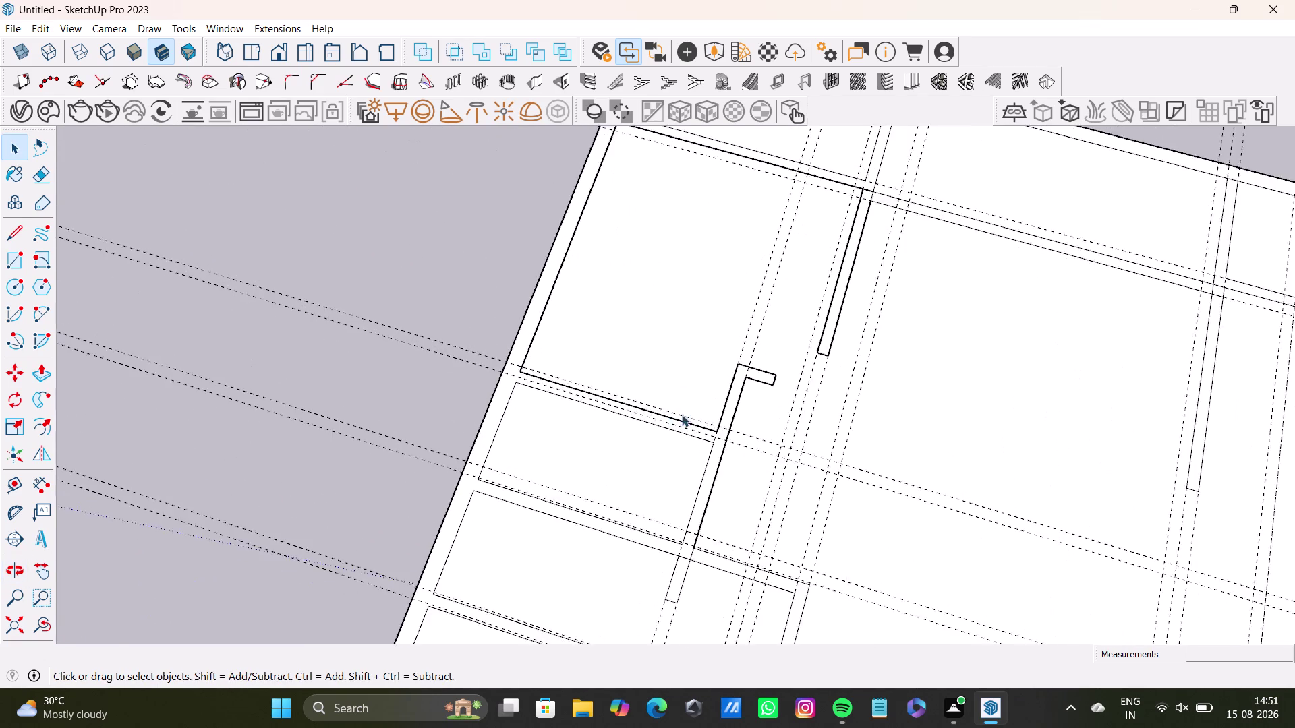
scroll(up, 3)
middle_drag(753, 462, 768, 348)
scroll(up, 3)
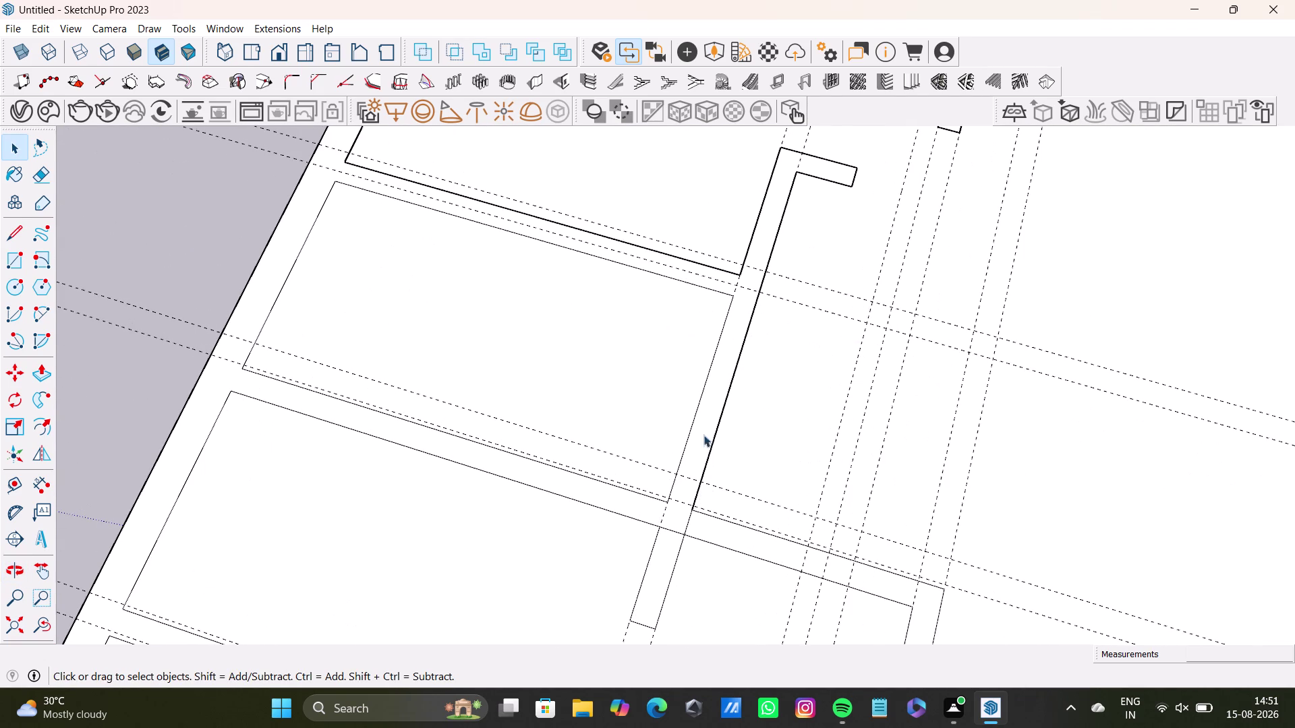
middle_drag(729, 274, 729, 441)
scroll(down, 3)
middle_drag(689, 318, 654, 353)
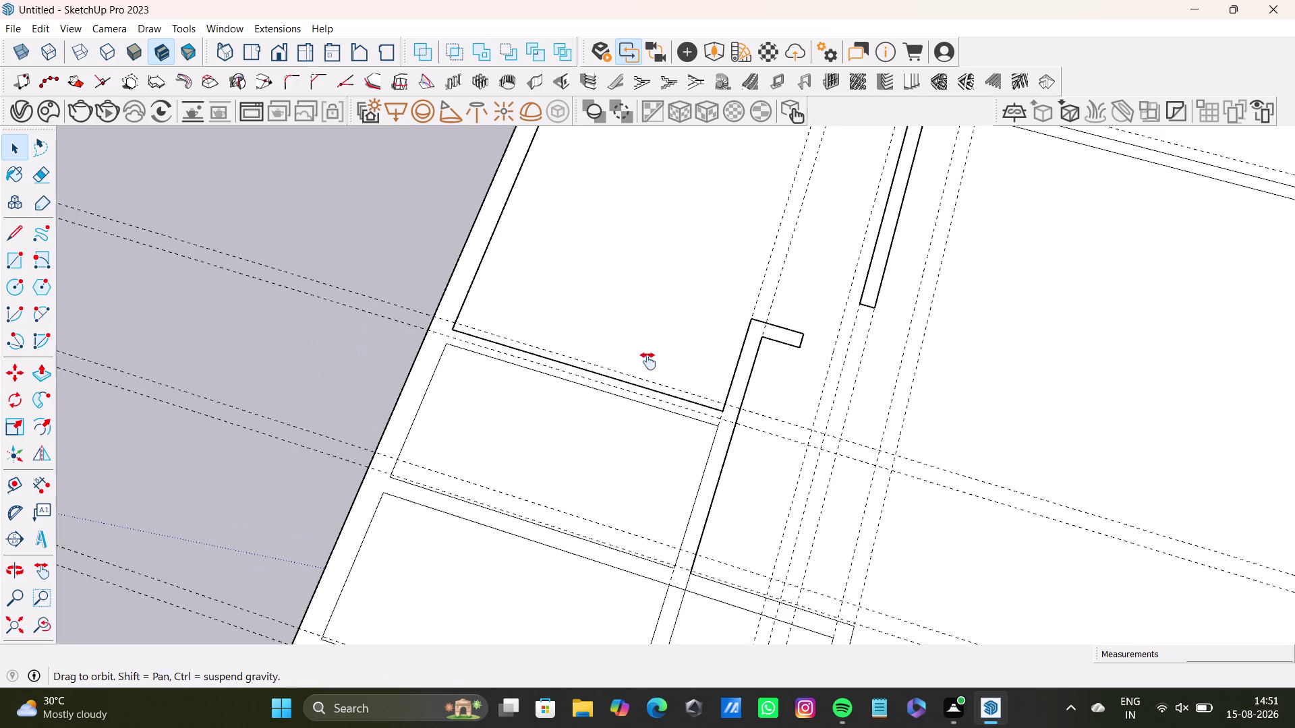
middle_drag(654, 353, 570, 484)
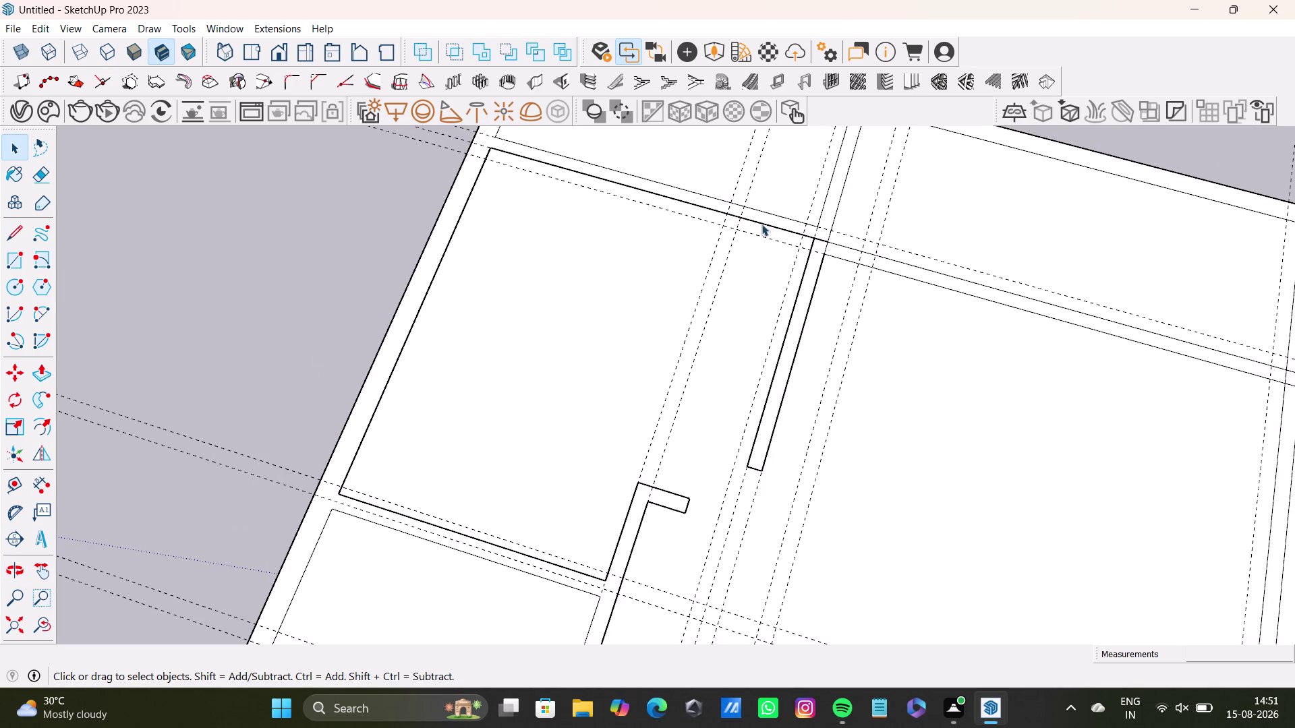
scroll(up, 3)
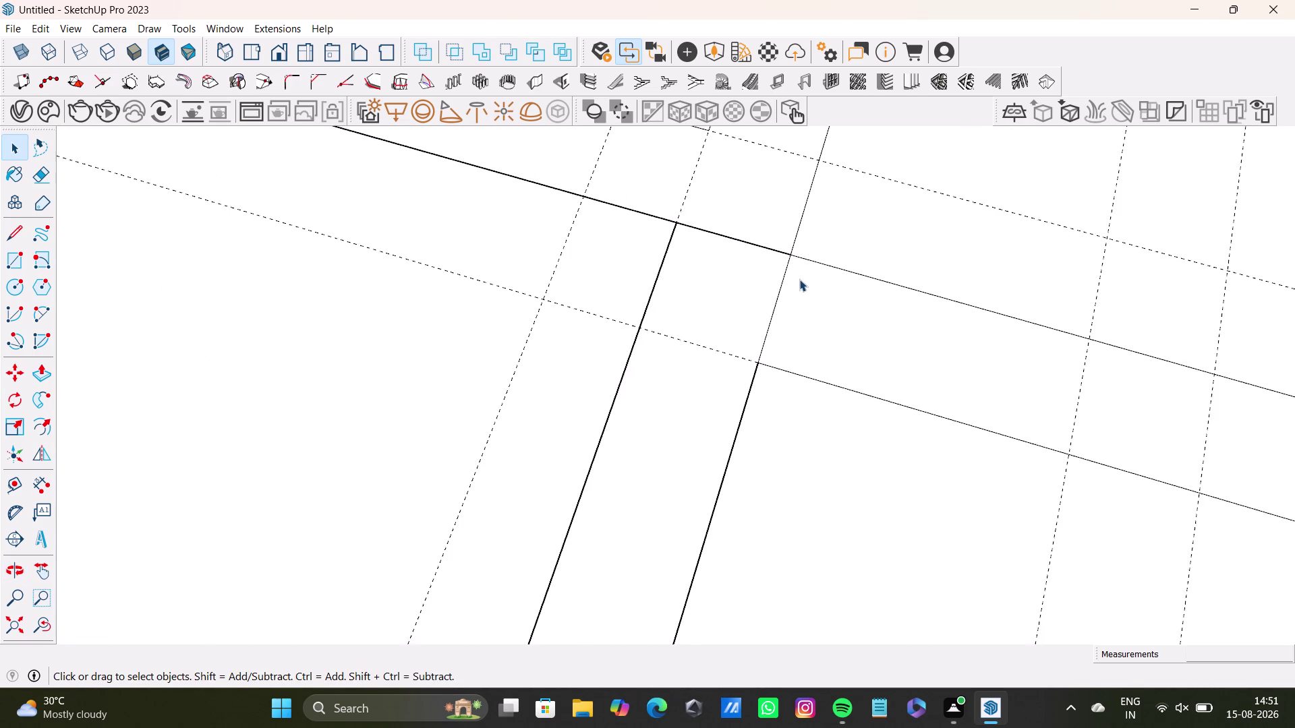
scroll(up, 3)
scroll(down, 3)
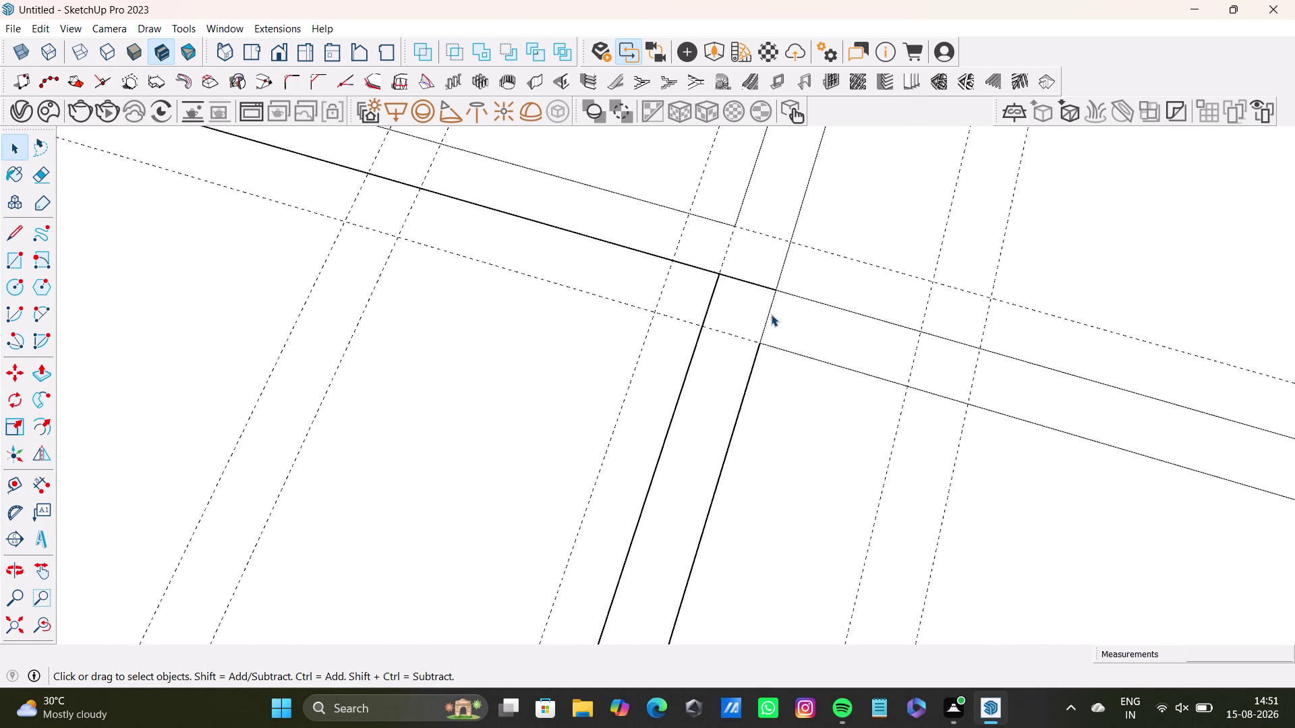
scroll(down, 3)
middle_drag(770, 316, 658, 332)
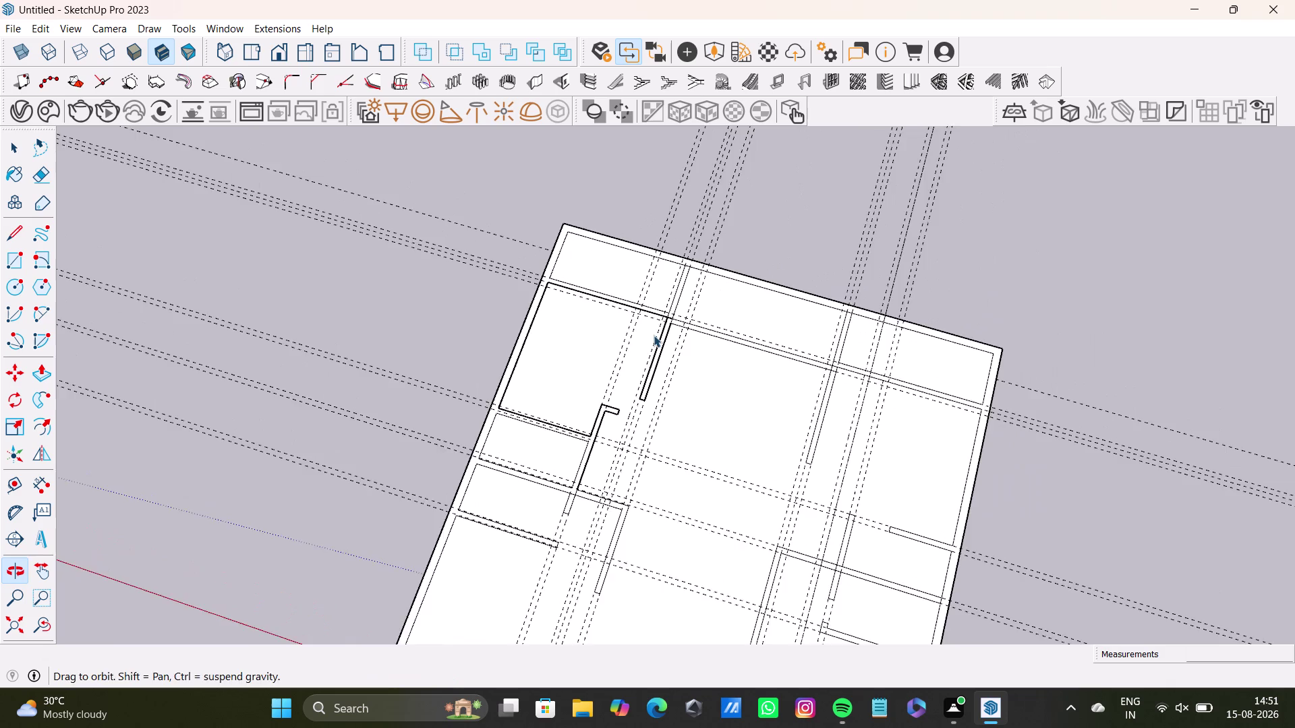
middle_drag(659, 332, 653, 336)
scroll(up, 3)
scroll(up, 3)
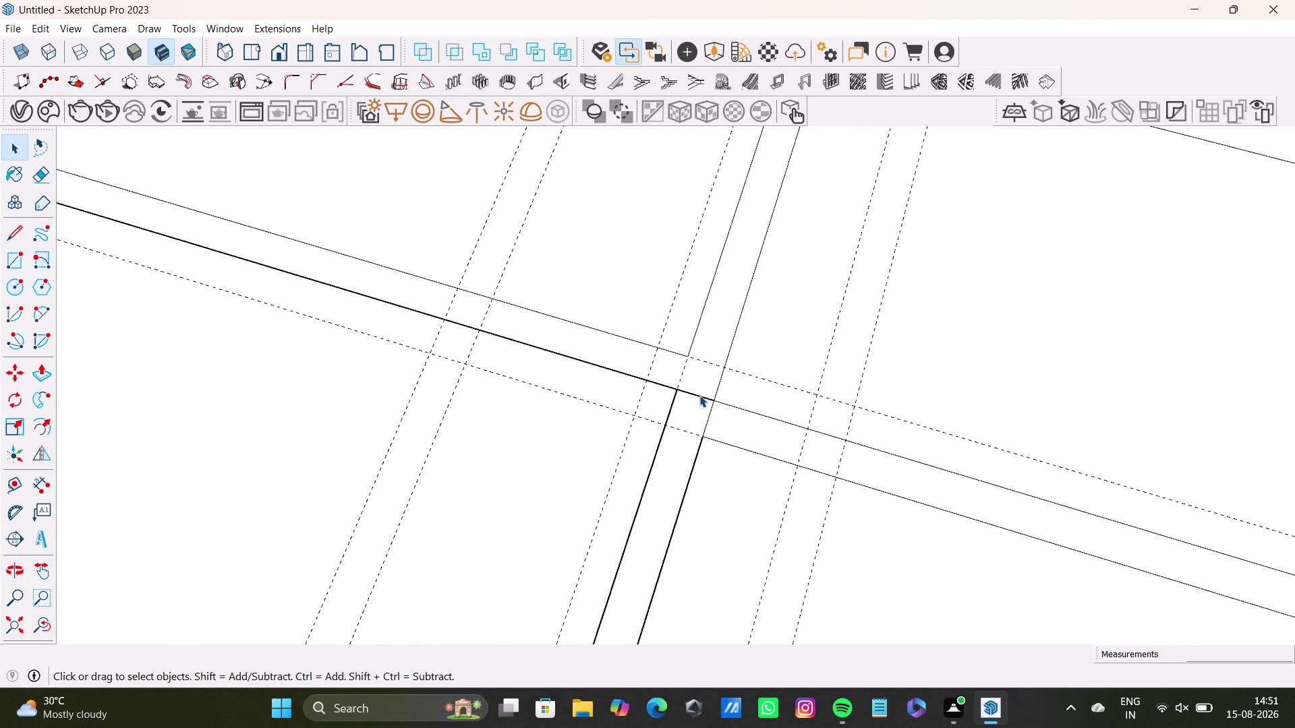
click(699, 395)
key(Delete)
scroll(down, 3)
scroll(up, 3)
scroll(down, 3)
scroll(up, 3)
scroll(up, 3)
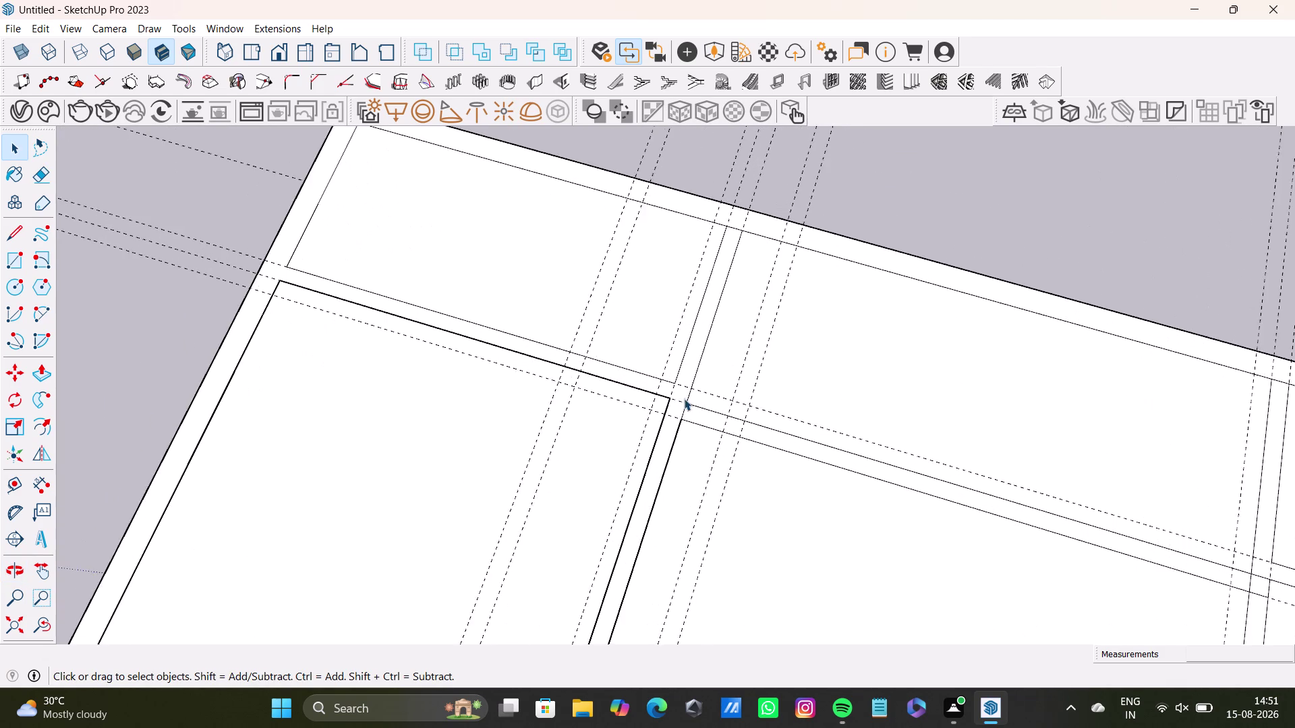
scroll(up, 3)
click(680, 425)
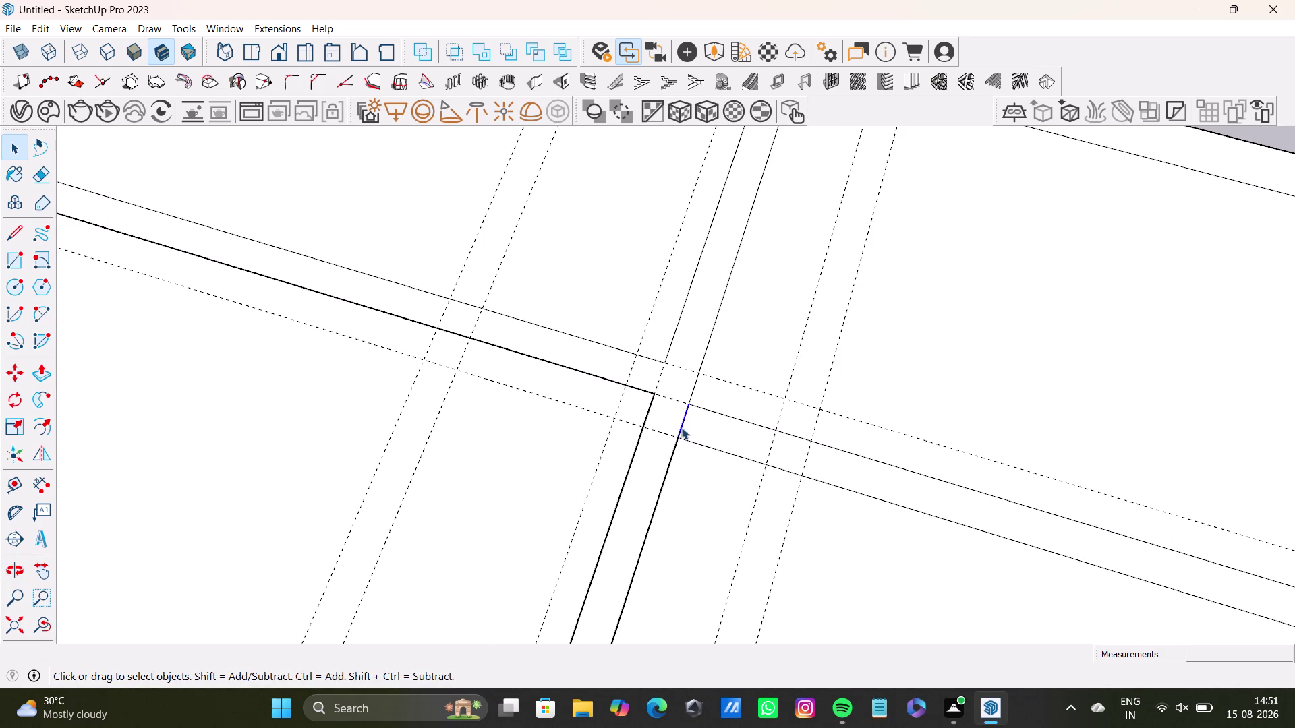
key(Delete)
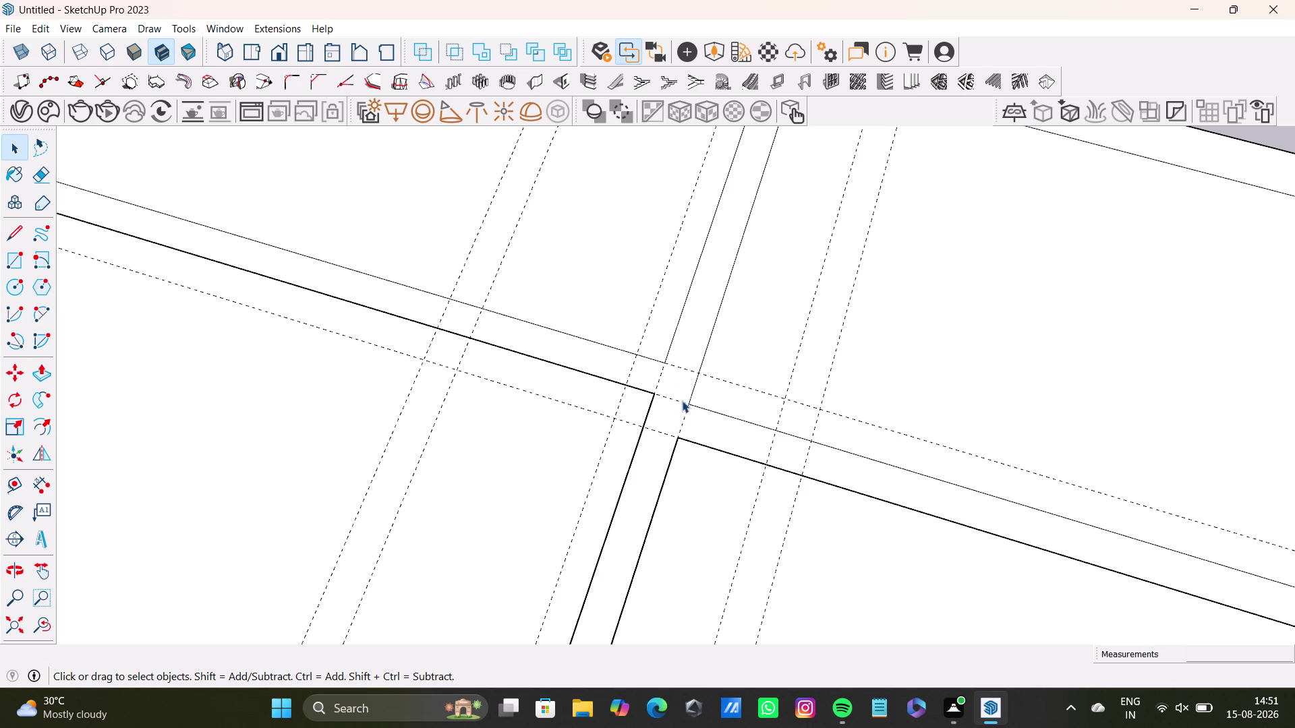
scroll(up, 3)
scroll(up, 3)
scroll(down, 3)
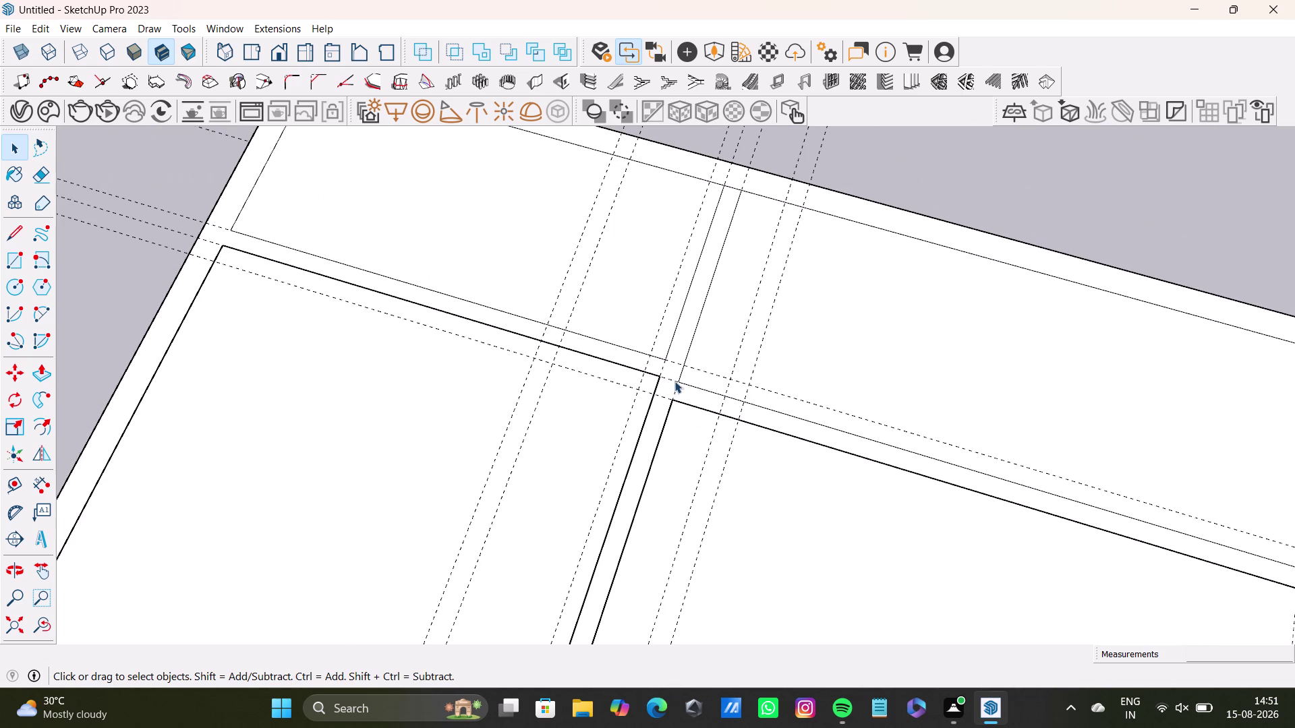
click(674, 374)
scroll(down, 3)
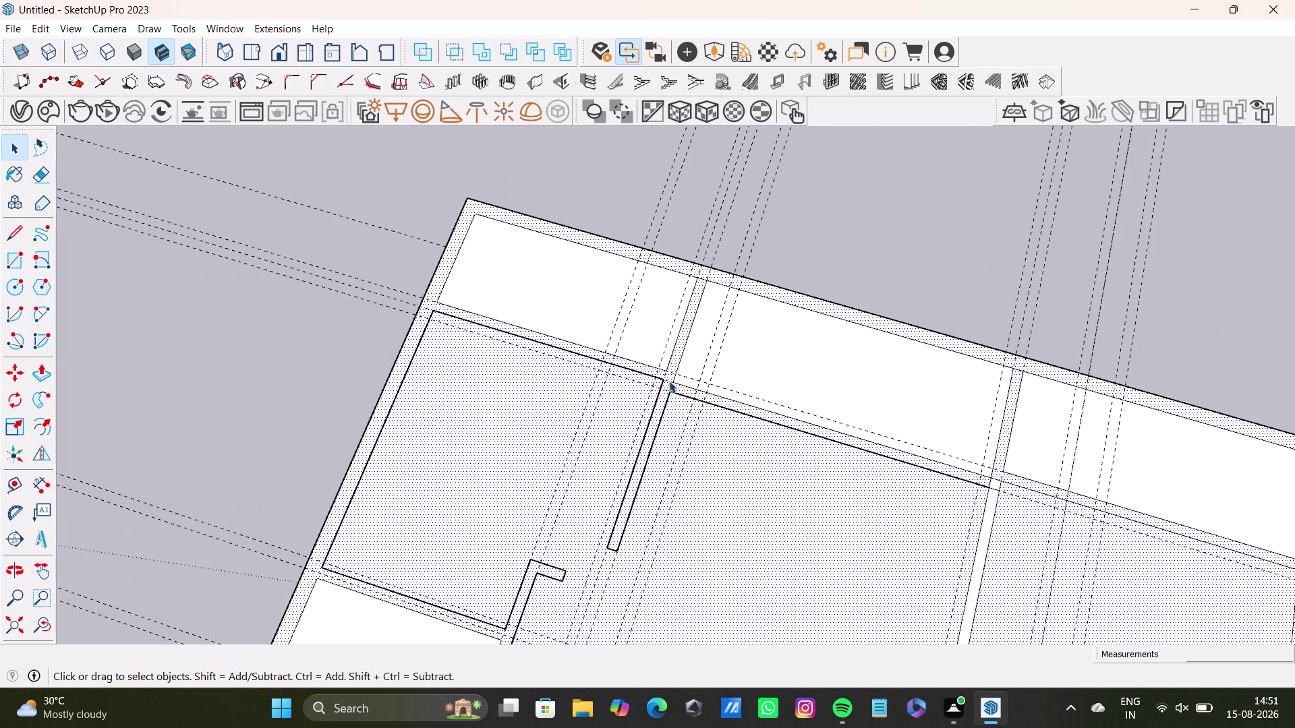
scroll(up, 3)
scroll(down, 3)
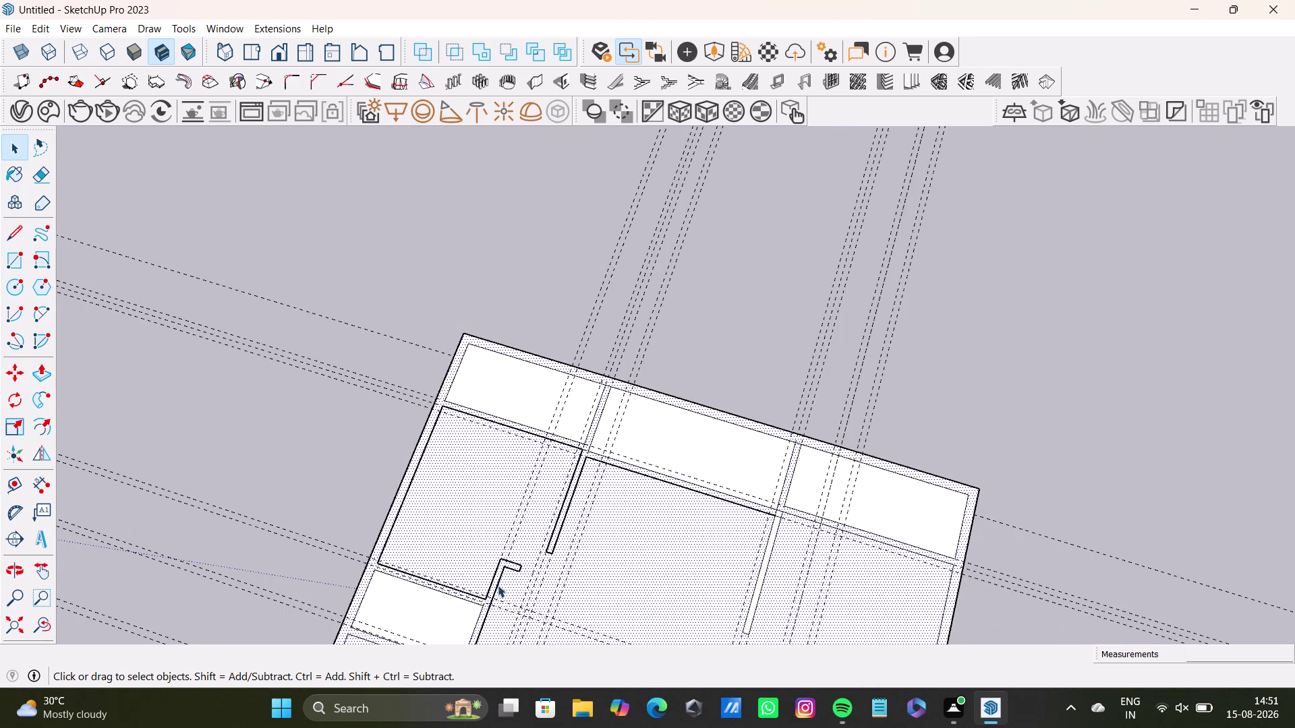
middle_drag(498, 585, 504, 441)
scroll(up, 3)
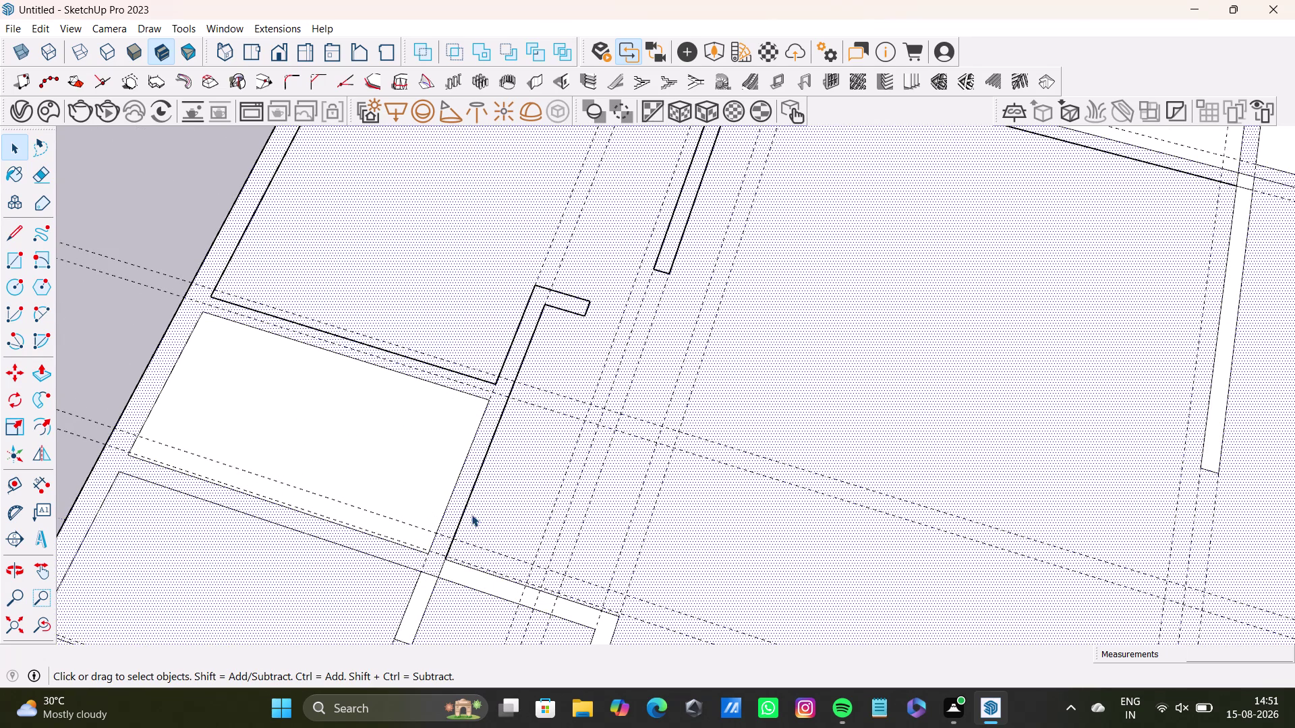
scroll(down, 3)
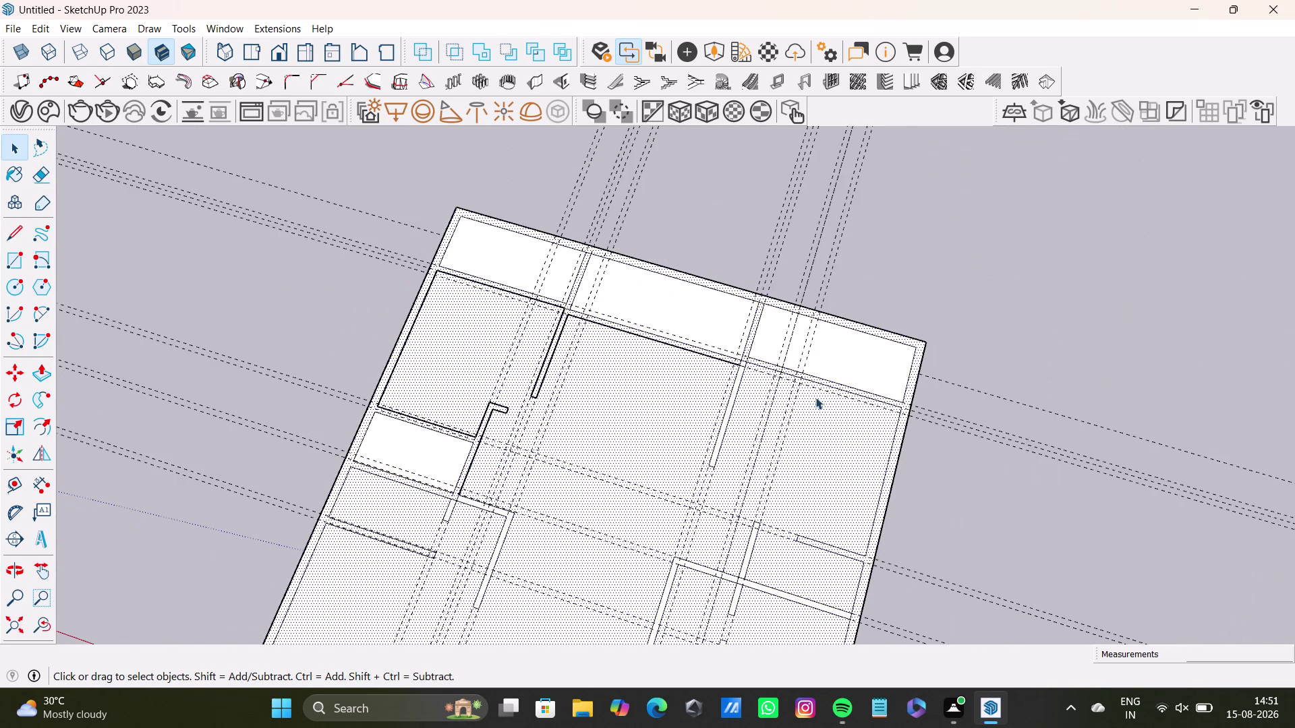
scroll(up, 3)
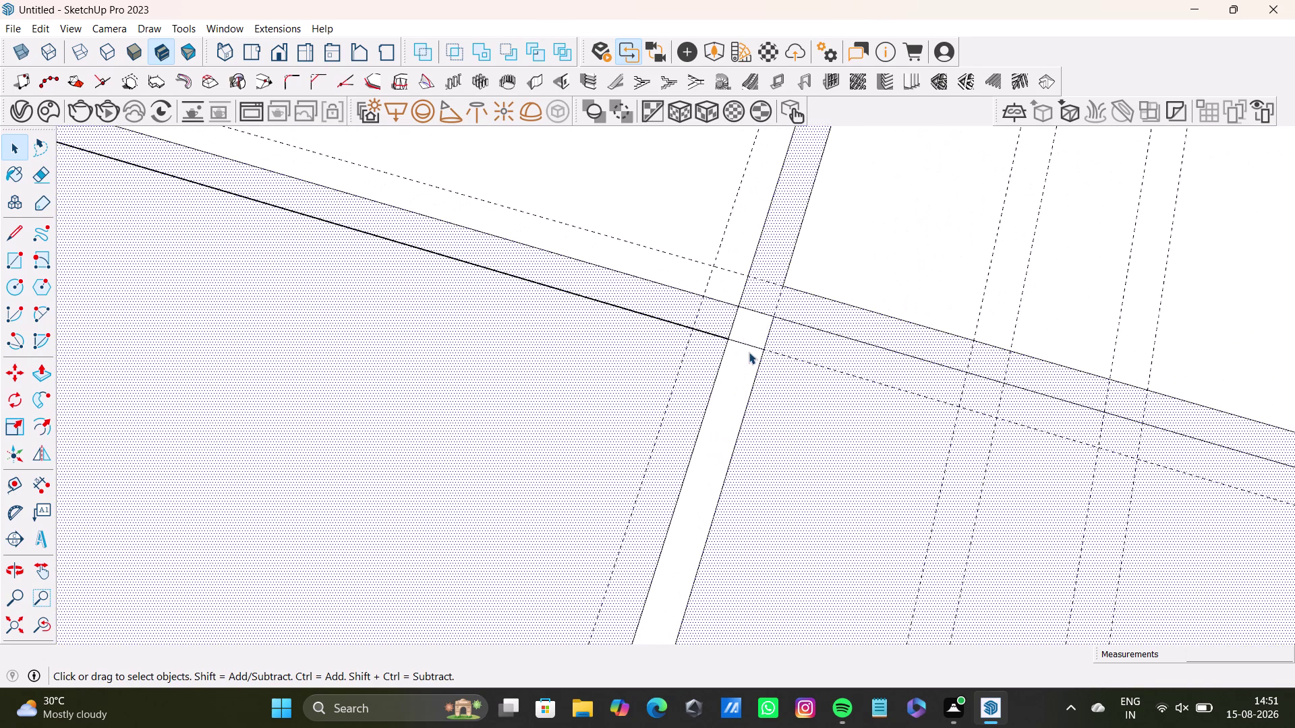
click(751, 344)
key(Delete)
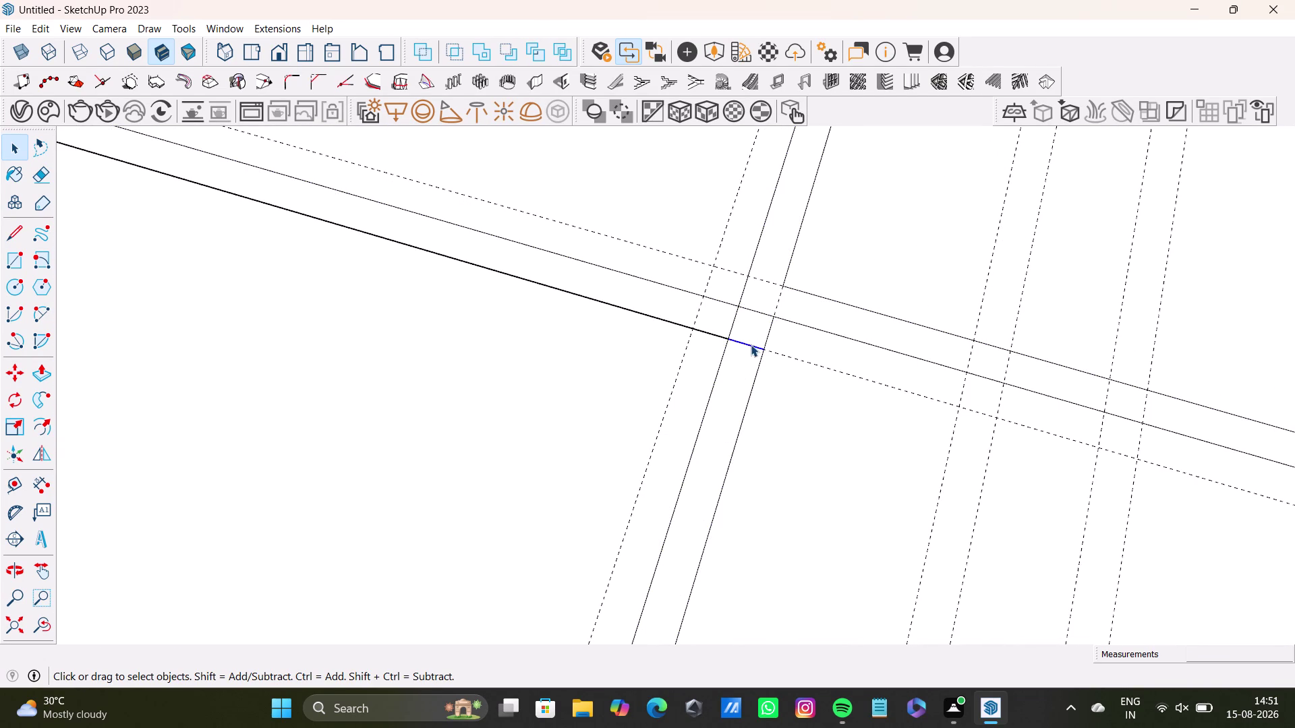
scroll(down, 3)
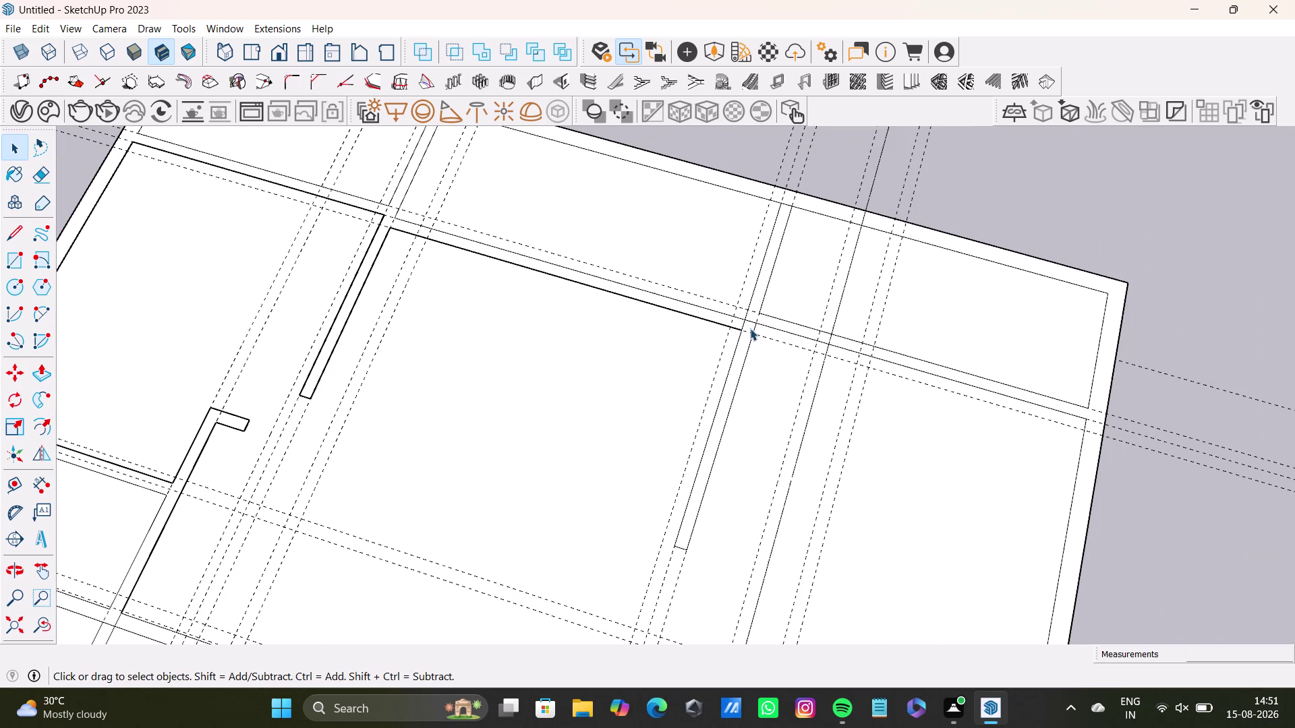
scroll(up, 3)
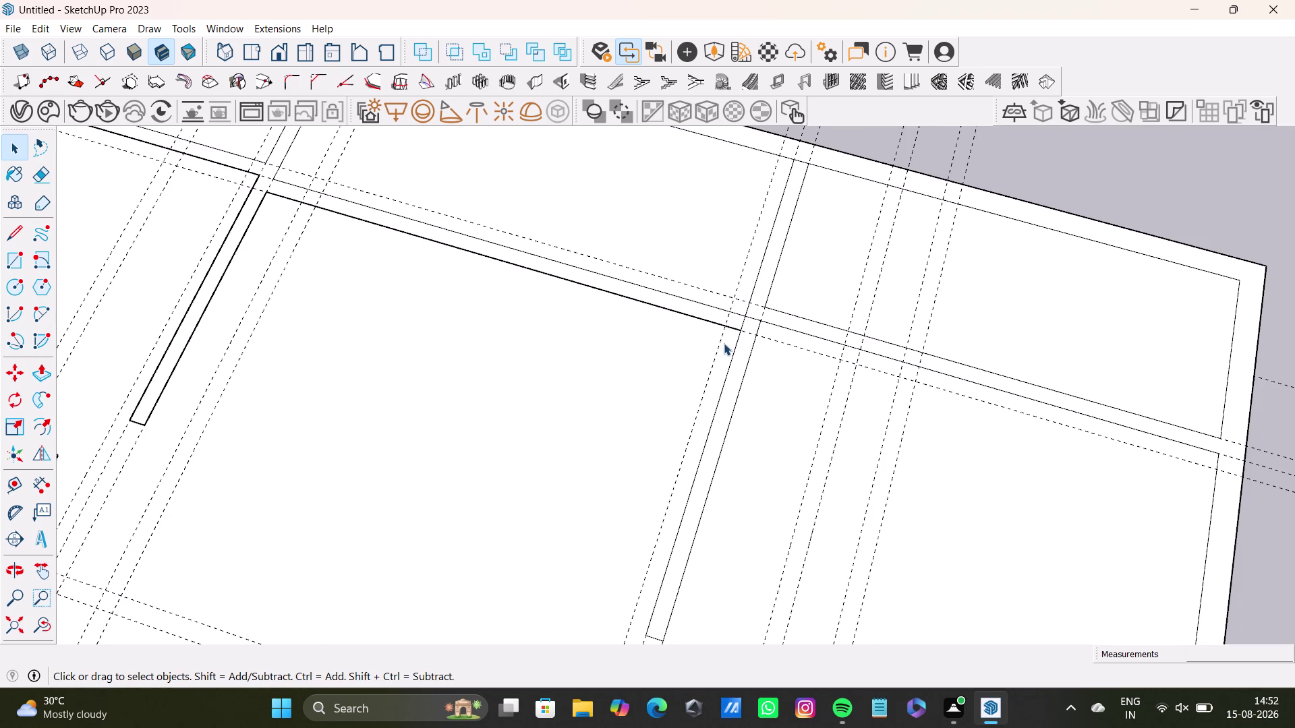
scroll(down, 3)
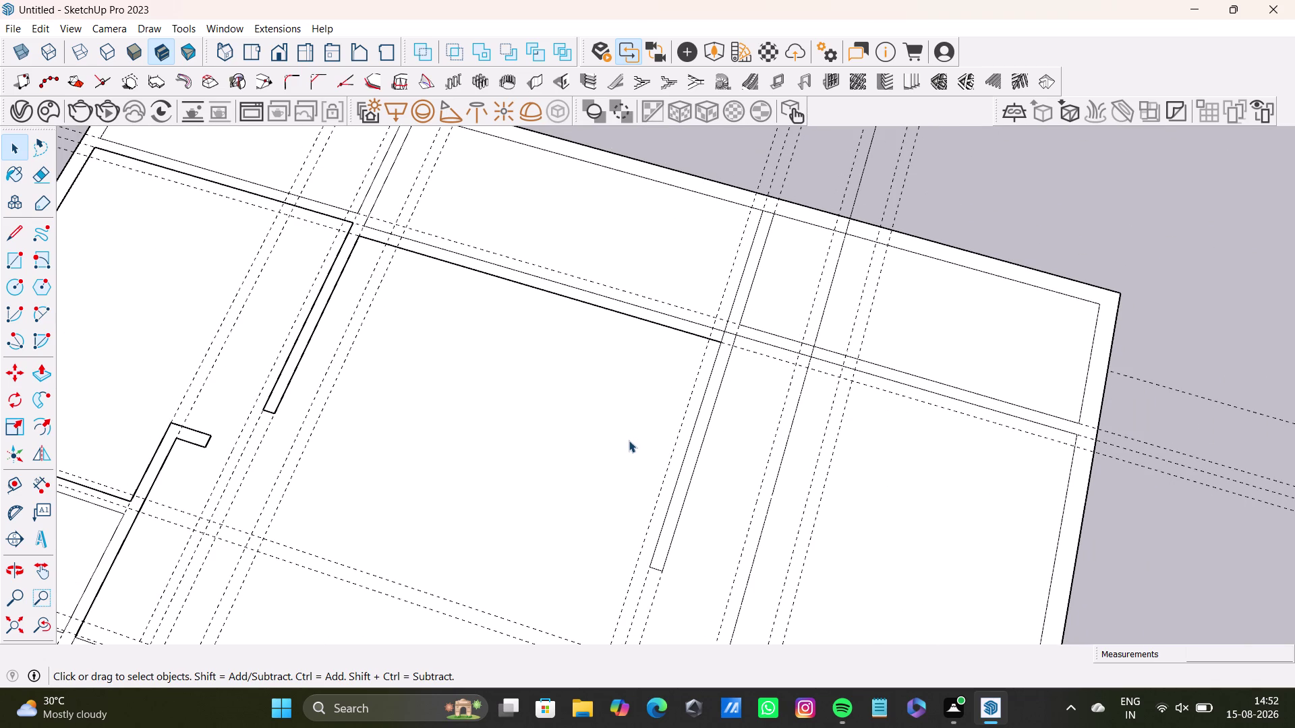
scroll(down, 3)
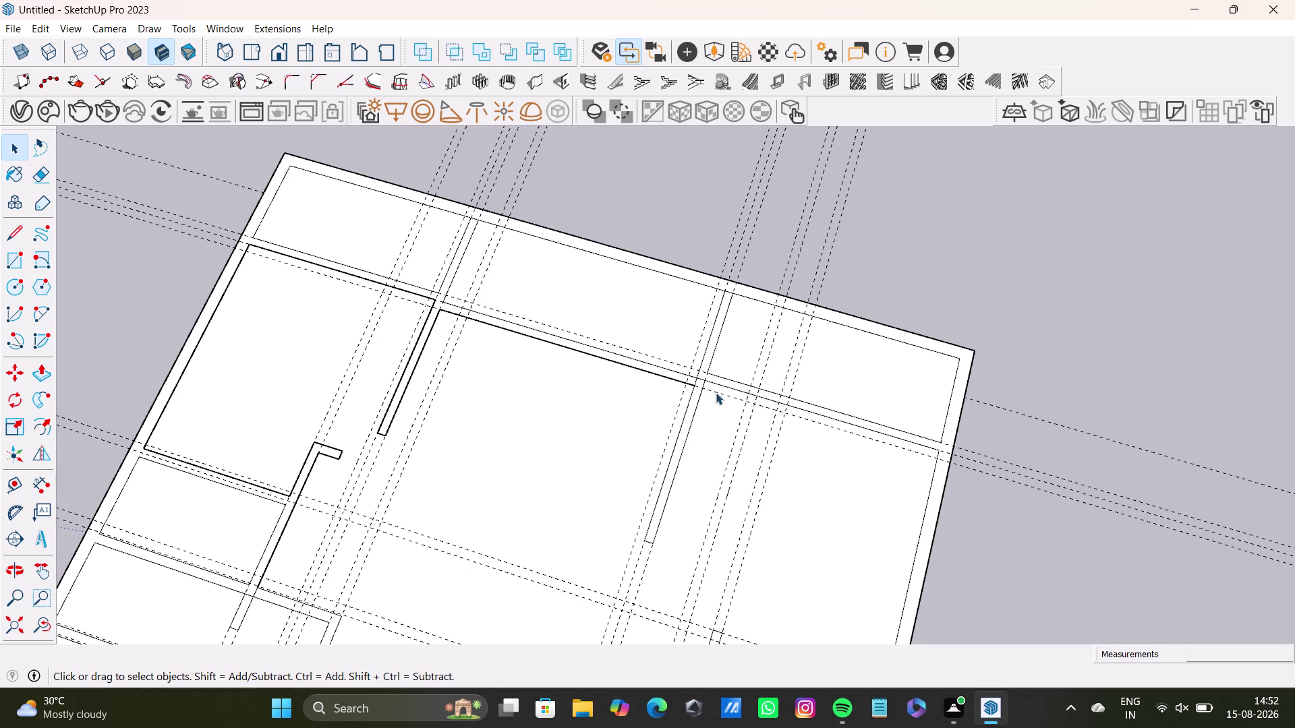
scroll(up, 3)
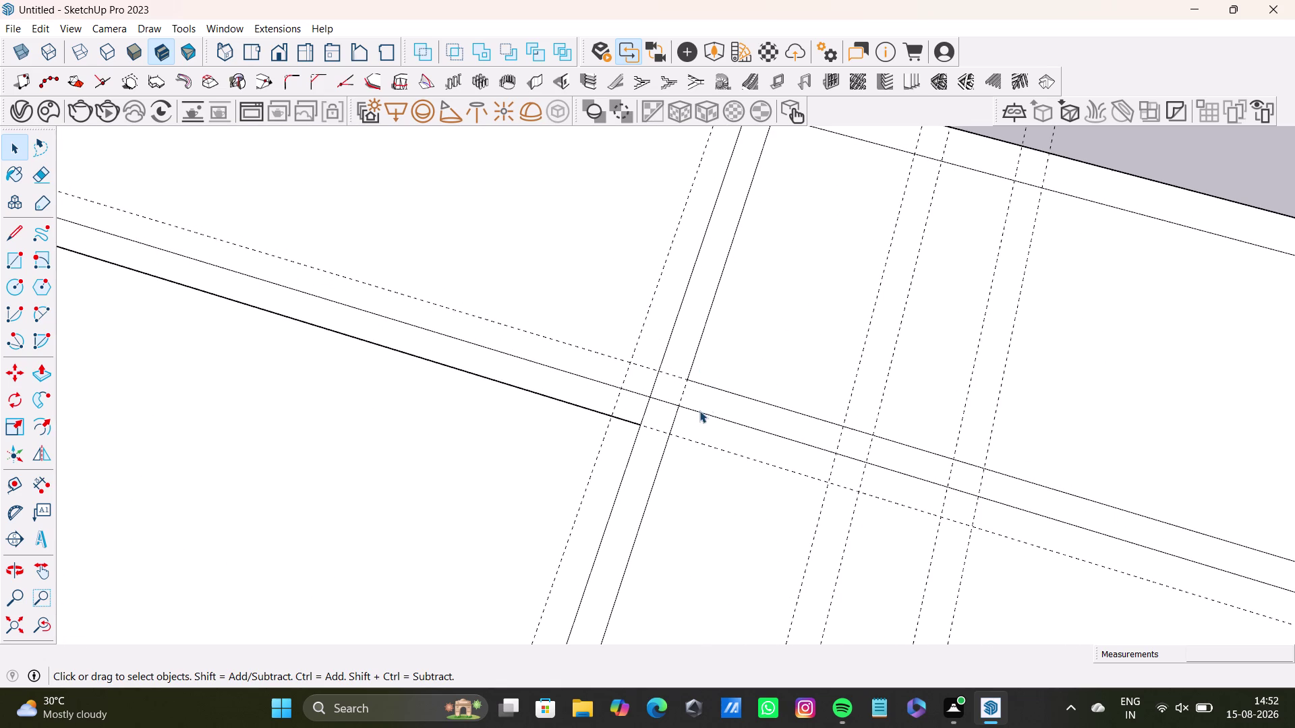
scroll(down, 3)
scroll(down, 3)
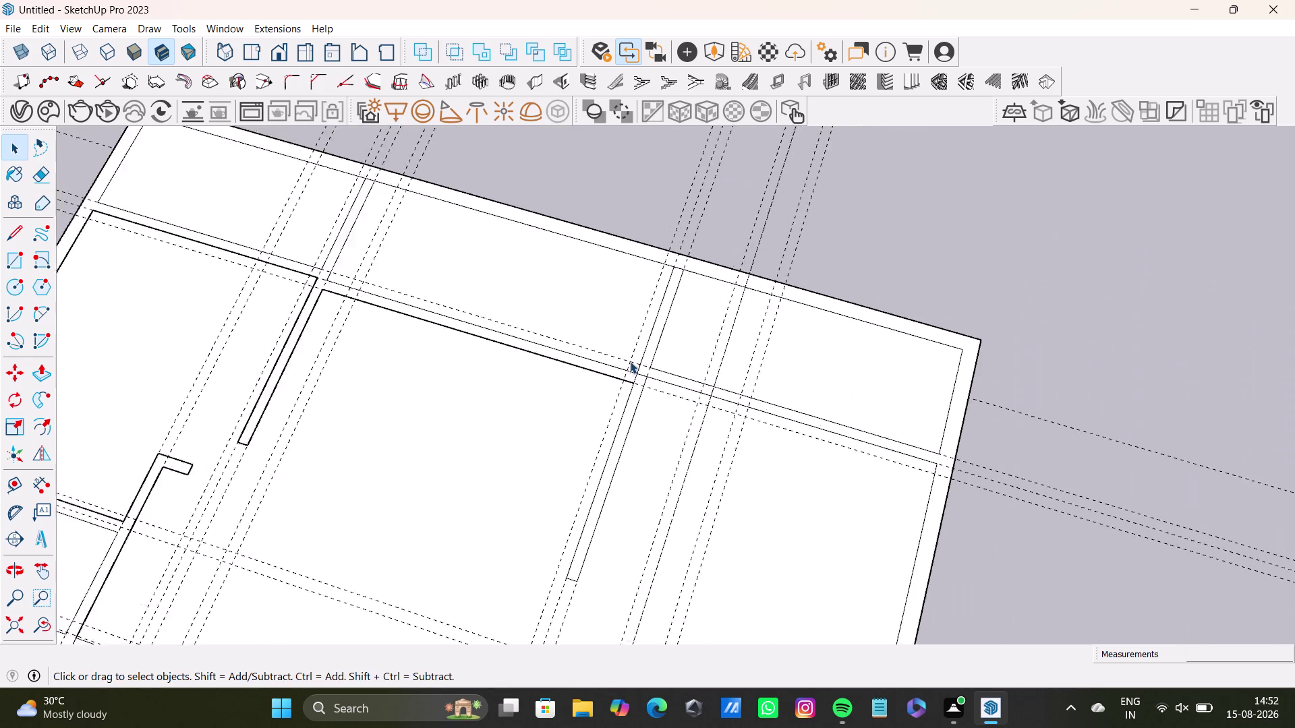
scroll(down, 3)
scroll(up, 3)
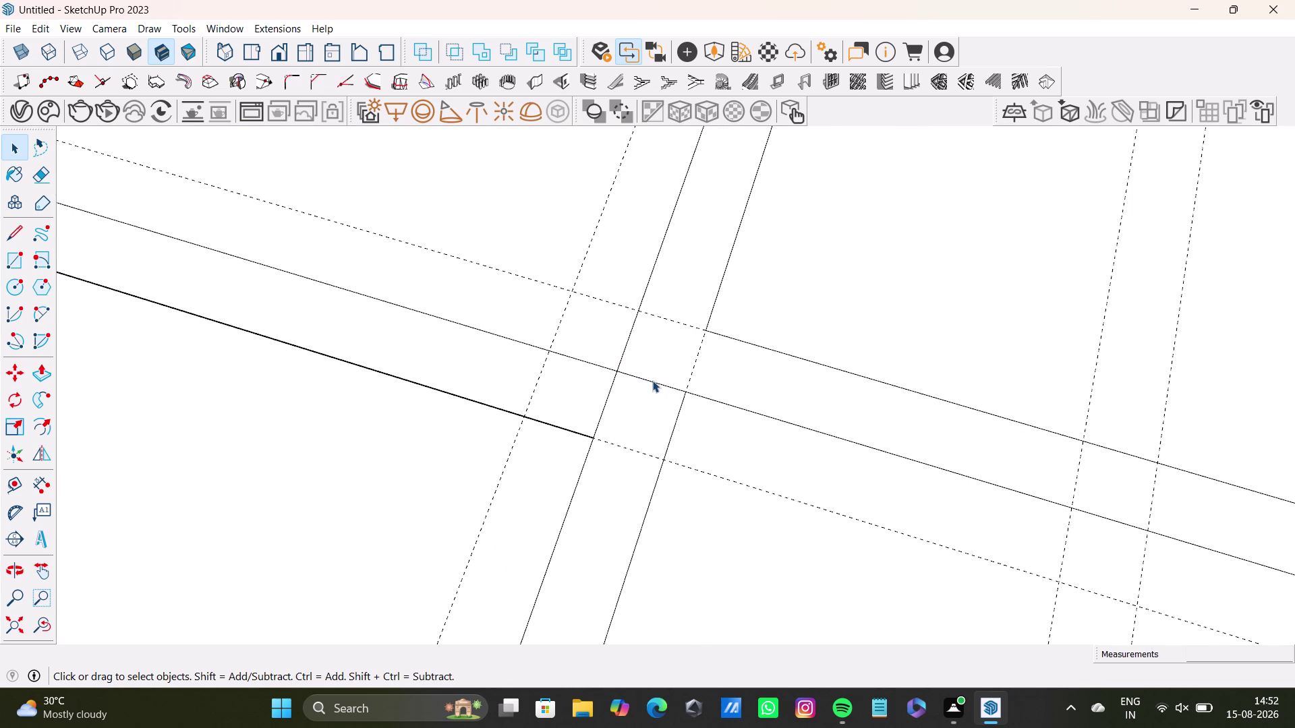
click(652, 380)
key(Delete)
scroll(down, 3)
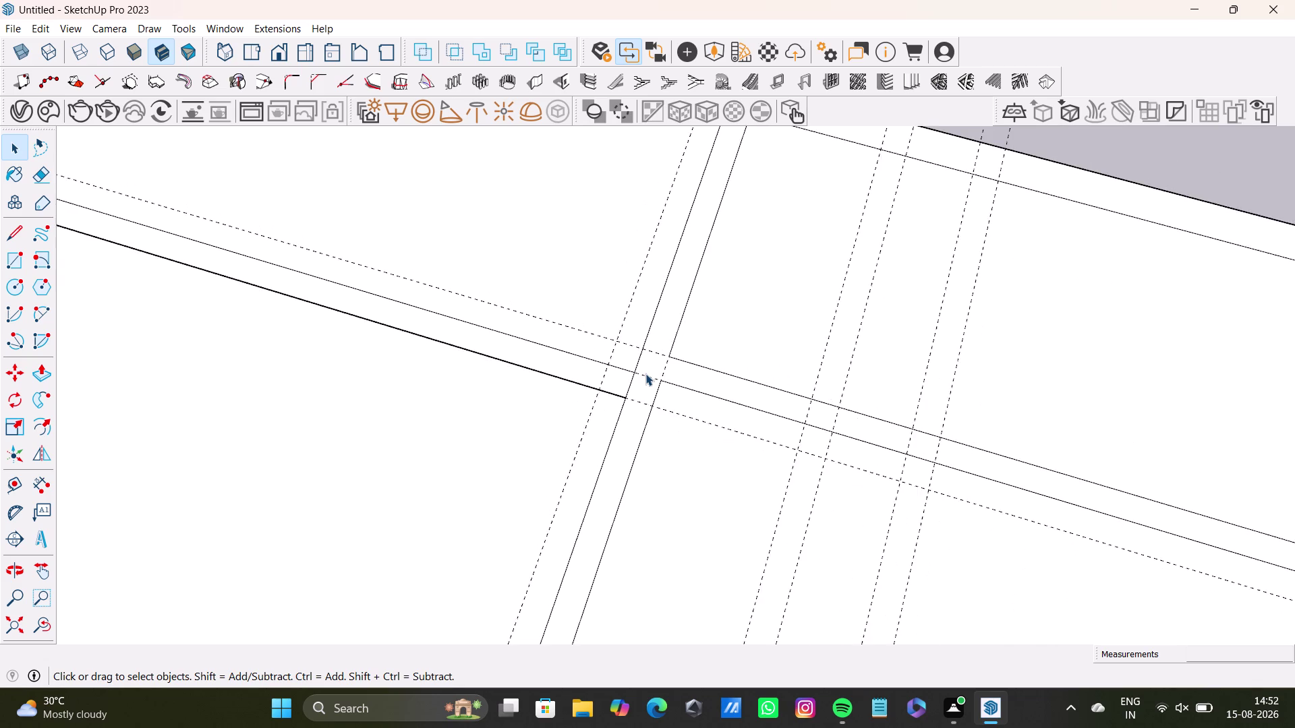
scroll(down, 3)
scroll(up, 3)
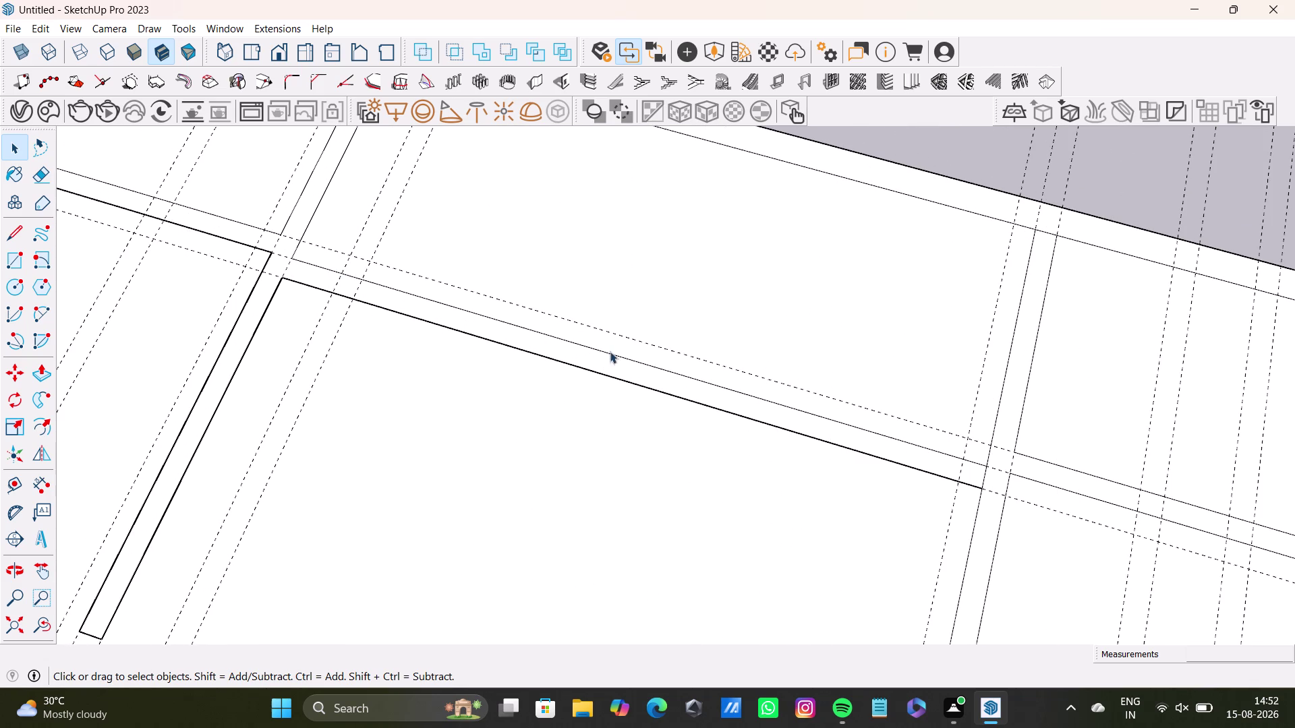
scroll(up, 3)
scroll(down, 3)
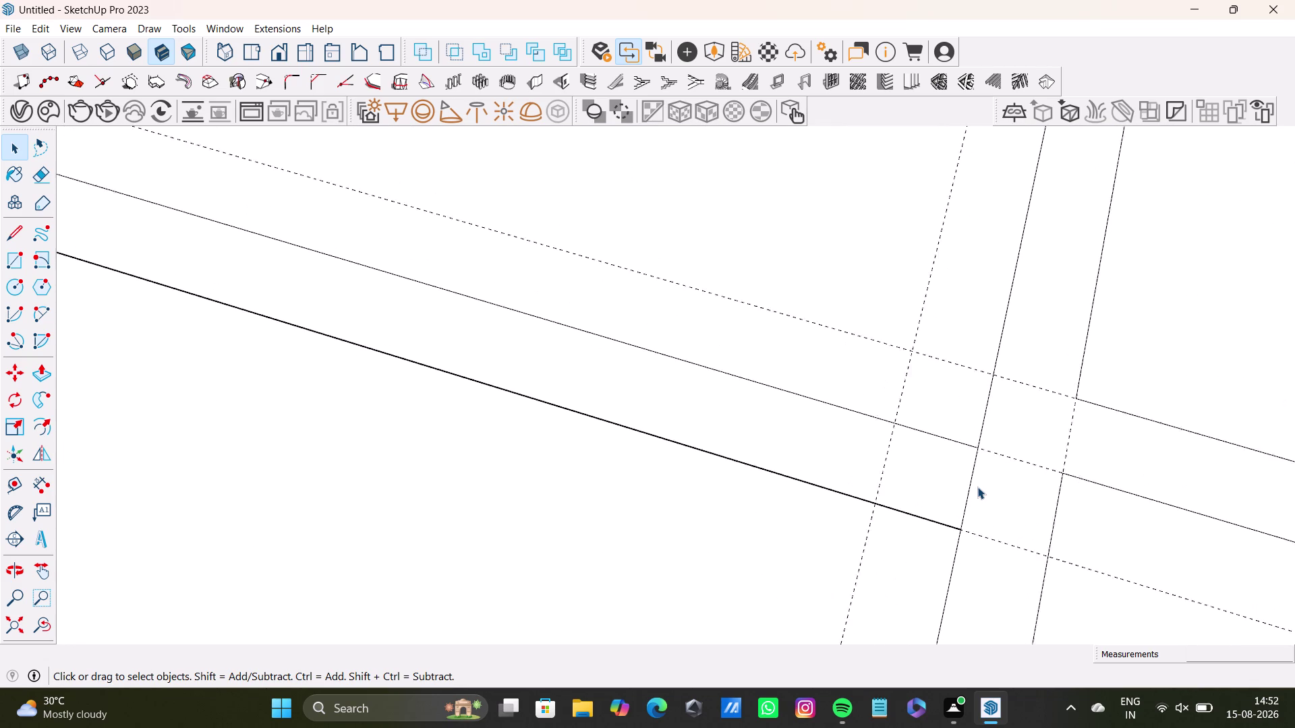
scroll(down, 3)
scroll(up, 3)
scroll(down, 3)
click(979, 494)
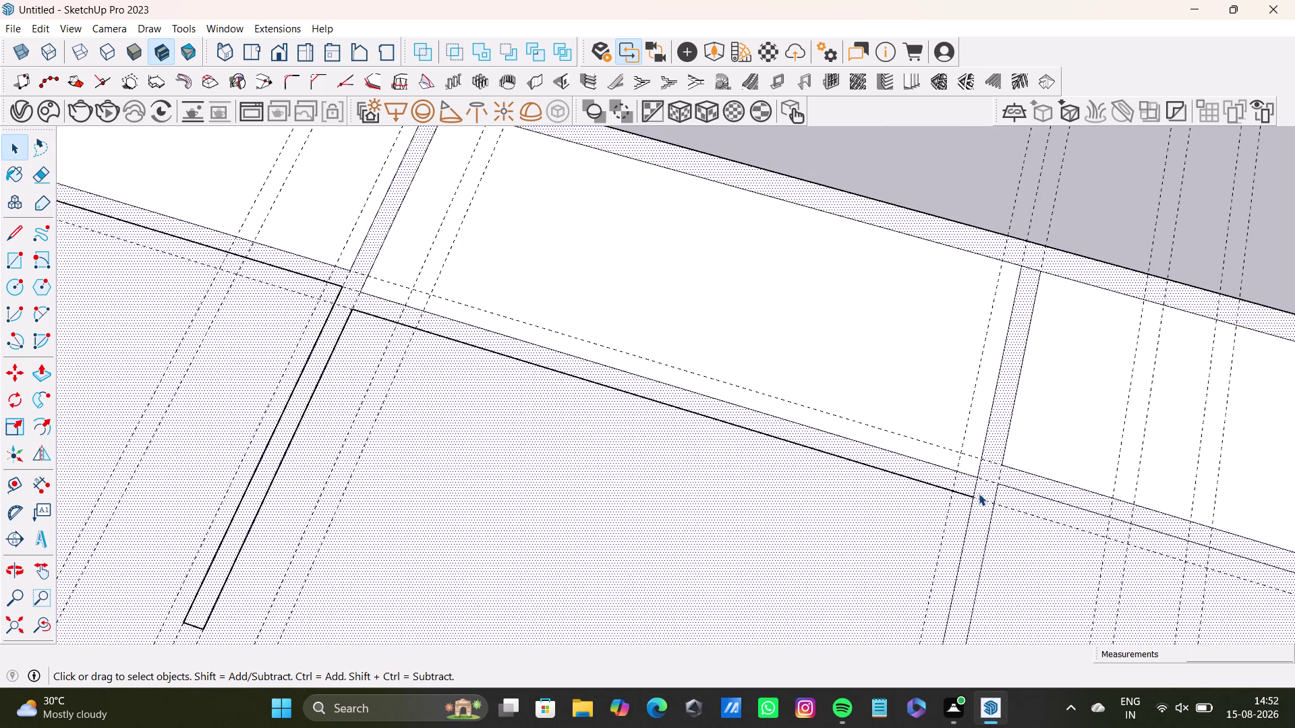
click(336, 306)
click(342, 306)
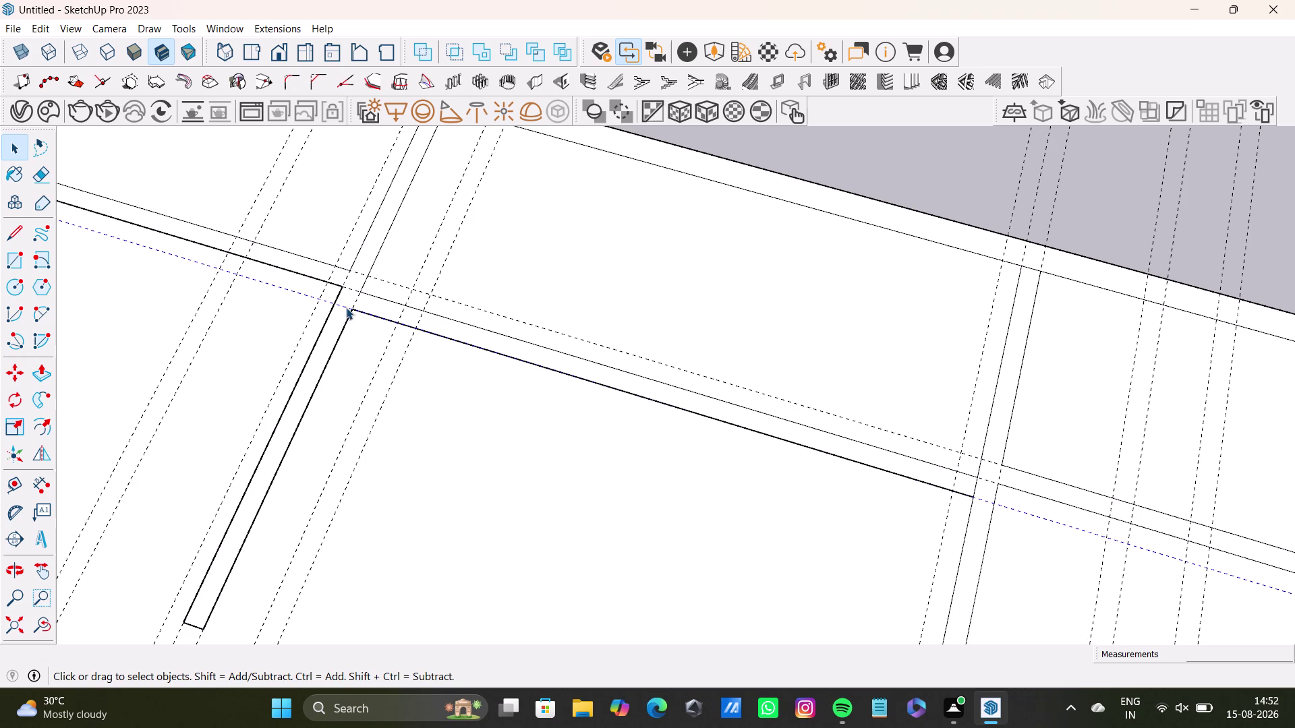
click(346, 309)
click(338, 316)
scroll(down, 3)
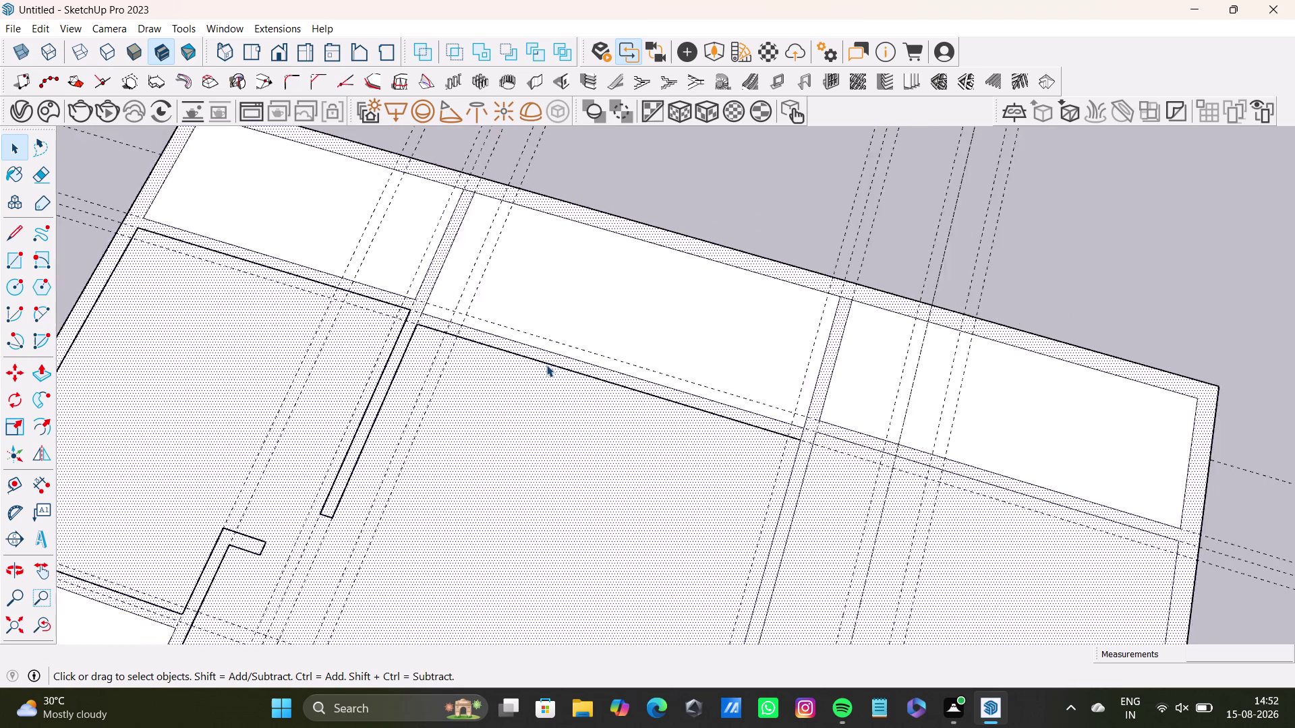
scroll(down, 3)
middle_drag(571, 376, 612, 234)
scroll(up, 3)
scroll(down, 3)
scroll(up, 3)
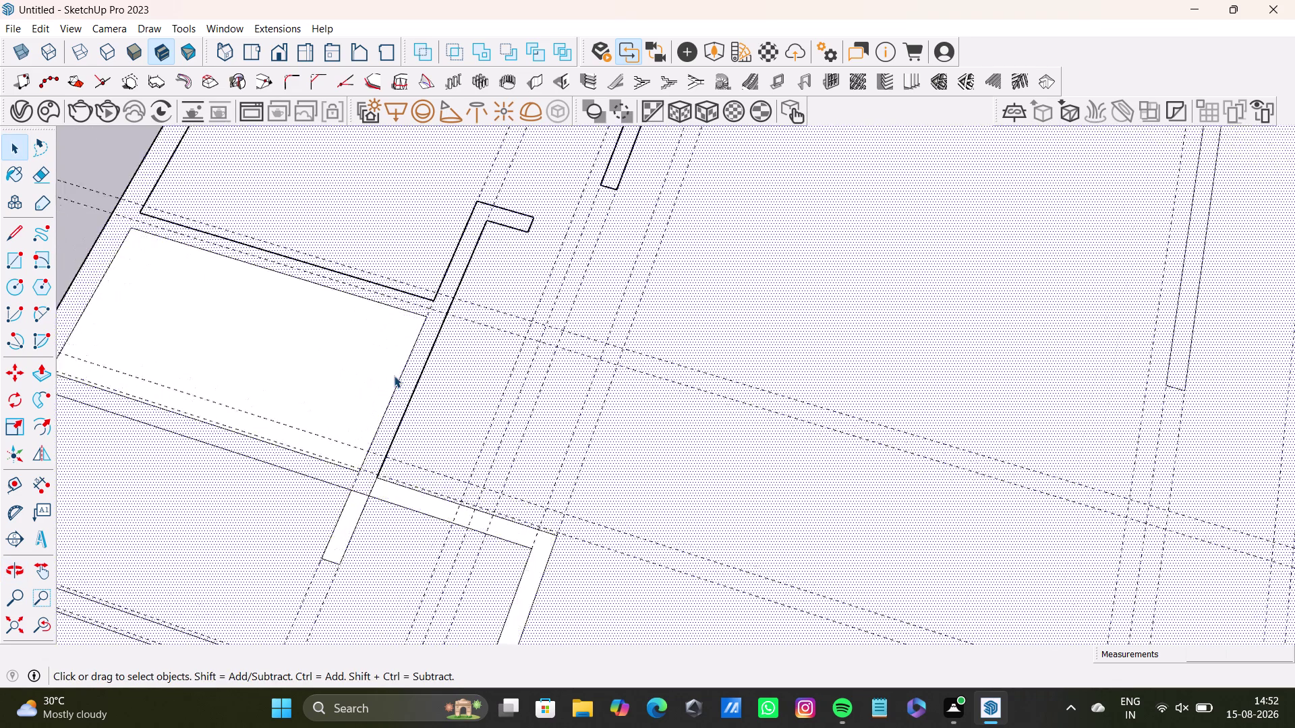
scroll(up, 3)
middle_drag(422, 388, 423, 403)
scroll(down, 3)
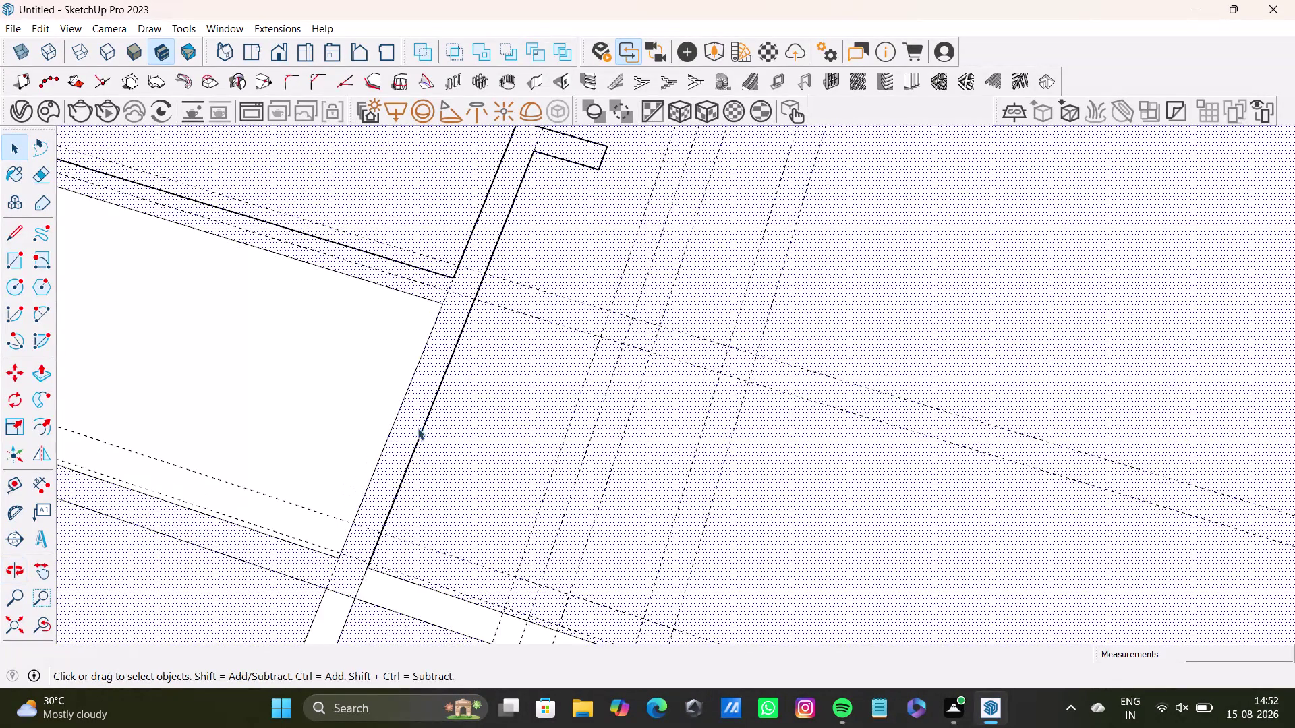
scroll(up, 3)
middle_drag(384, 259, 404, 595)
scroll(up, 3)
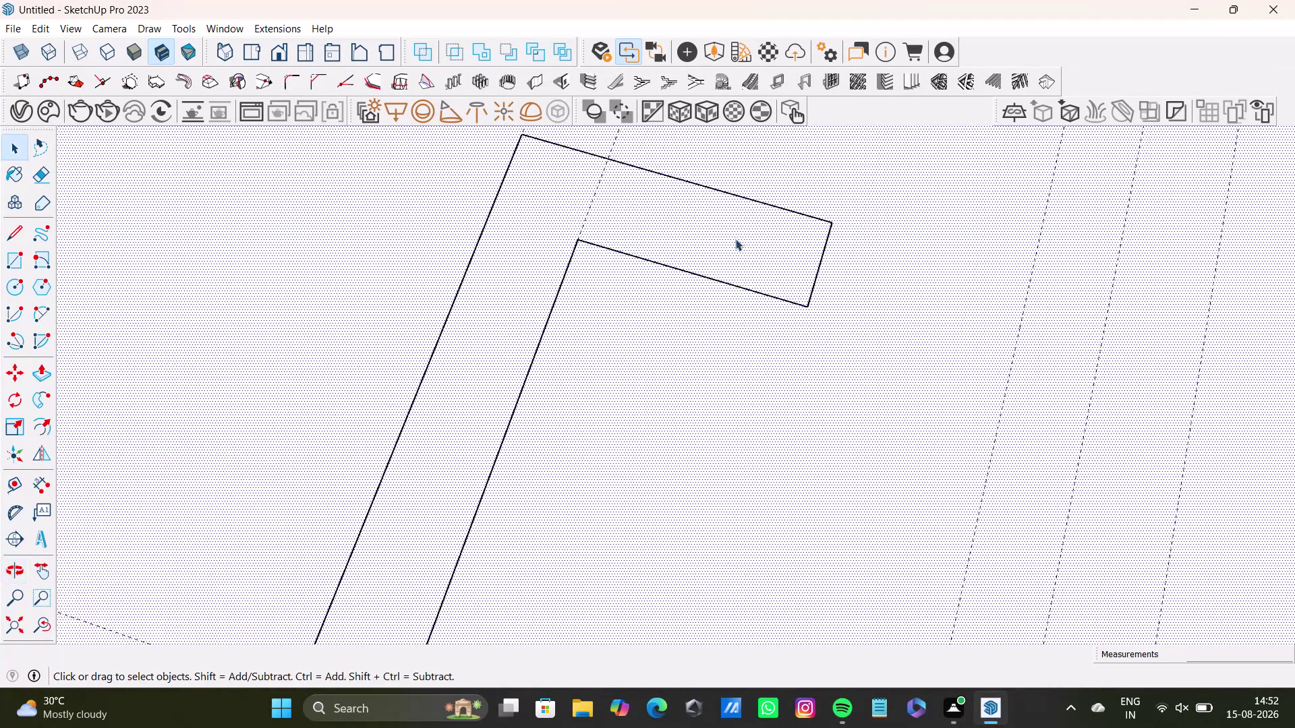
scroll(down, 3)
middle_drag(588, 231, 736, 425)
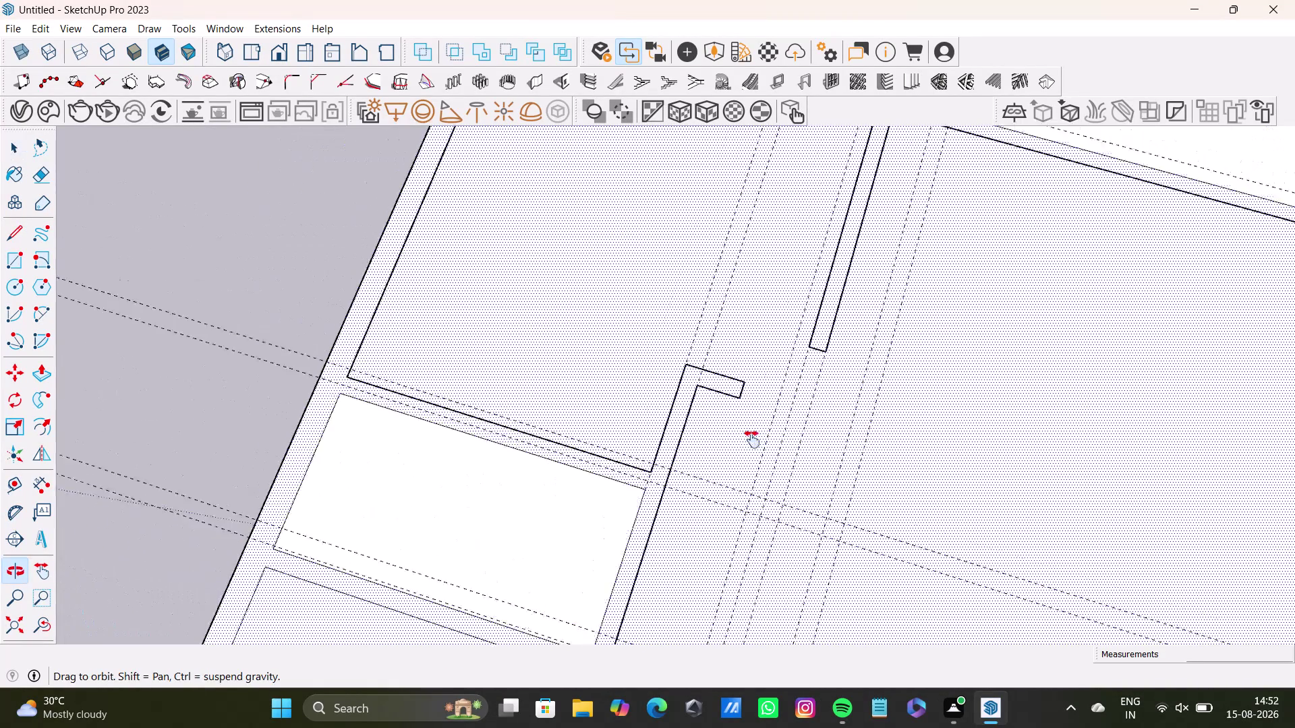
middle_drag(736, 426, 753, 445)
scroll(up, 3)
scroll(down, 3)
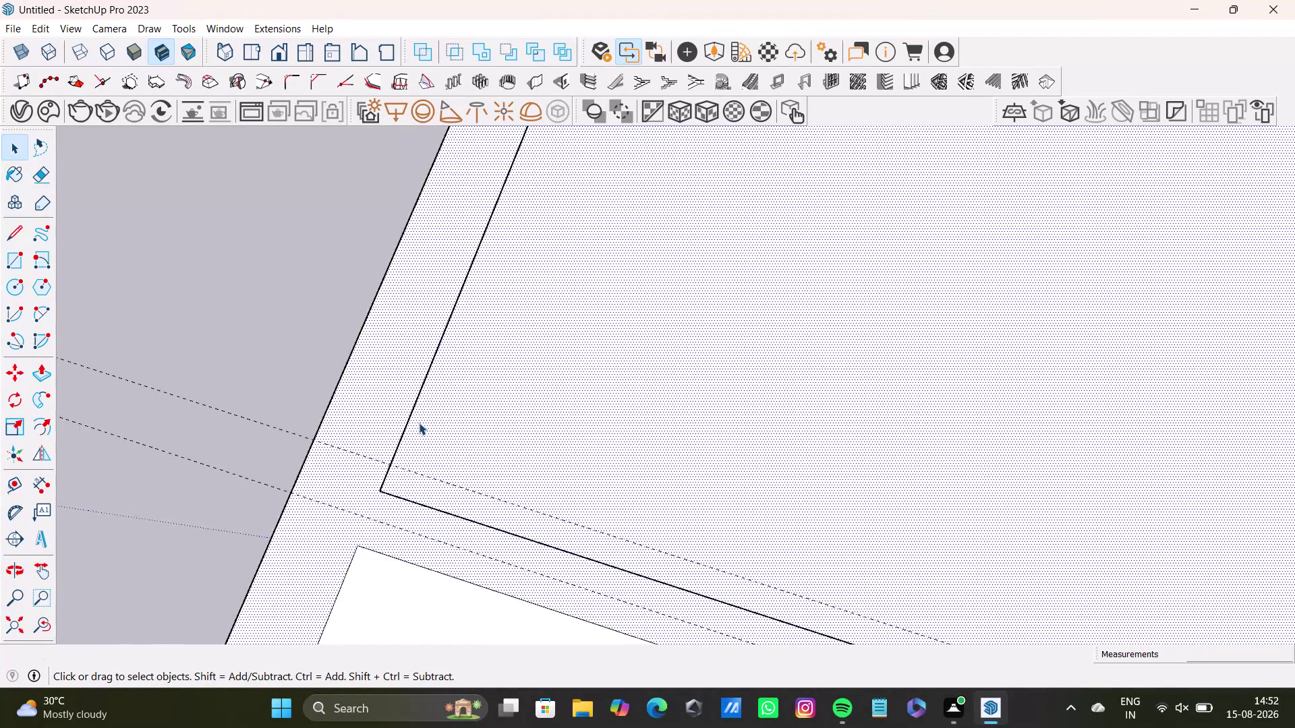
scroll(down, 3)
middle_drag(613, 349, 533, 533)
scroll(up, 3)
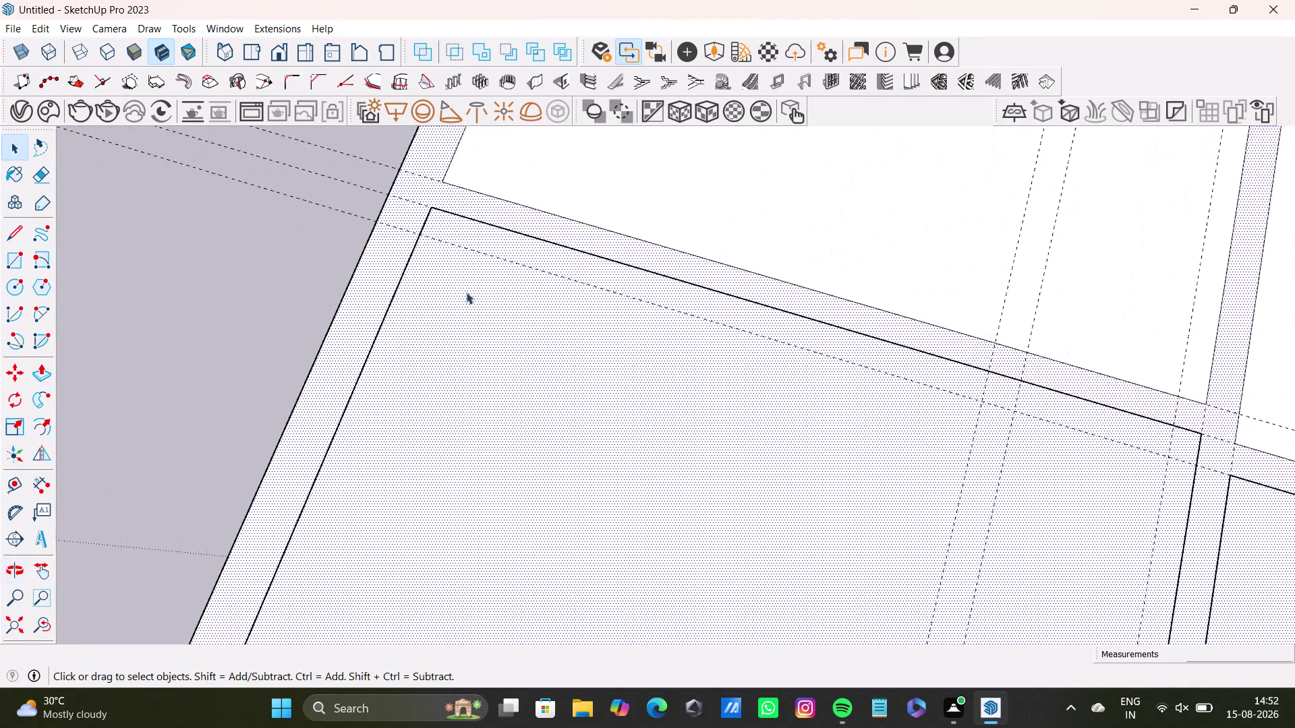
scroll(up, 3)
middle_drag(456, 257, 431, 498)
scroll(up, 3)
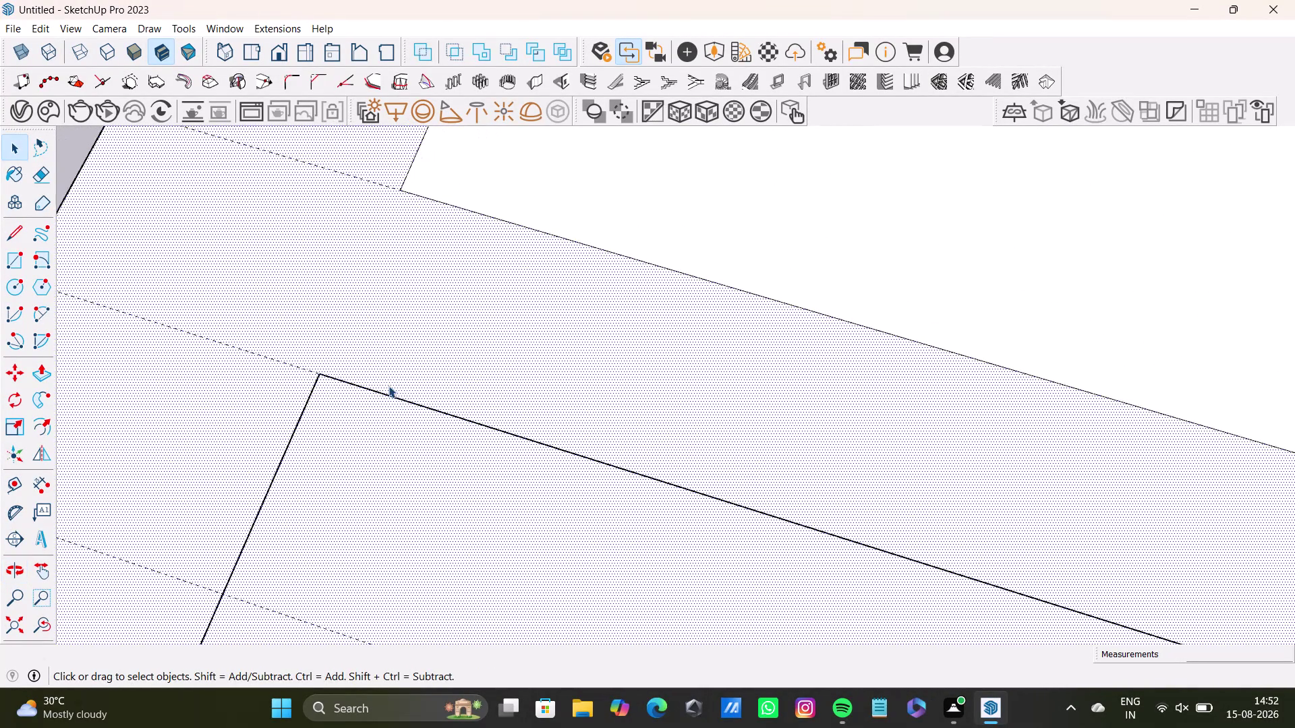
scroll(up, 3)
scroll(down, 3)
middle_drag(718, 476, 684, 454)
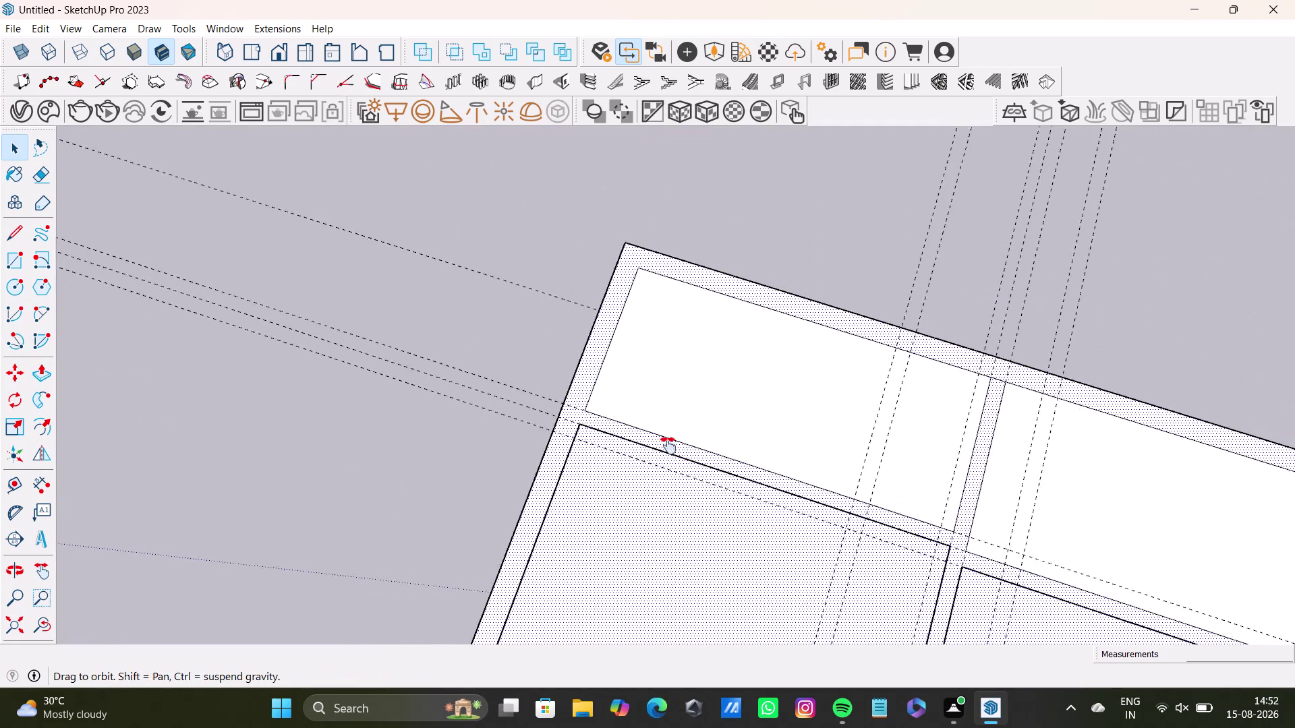
middle_drag(684, 453, 313, 256)
scroll(up, 3)
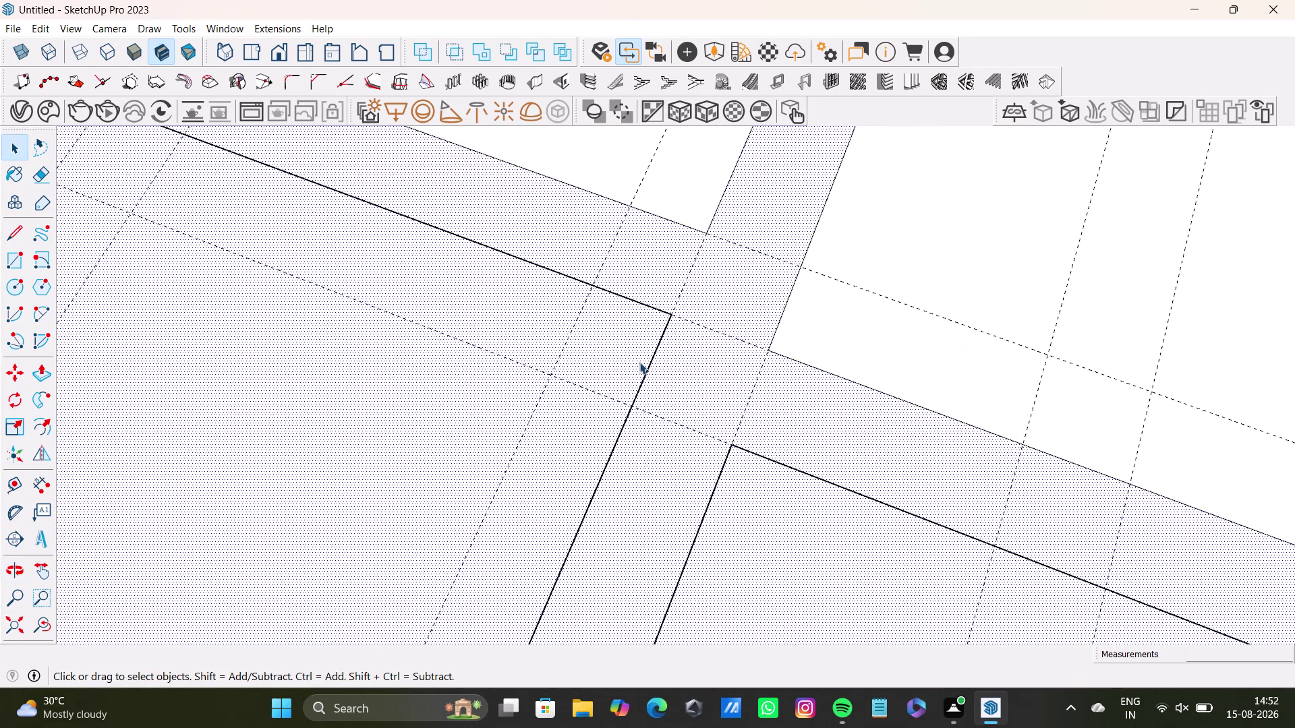
scroll(up, 3)
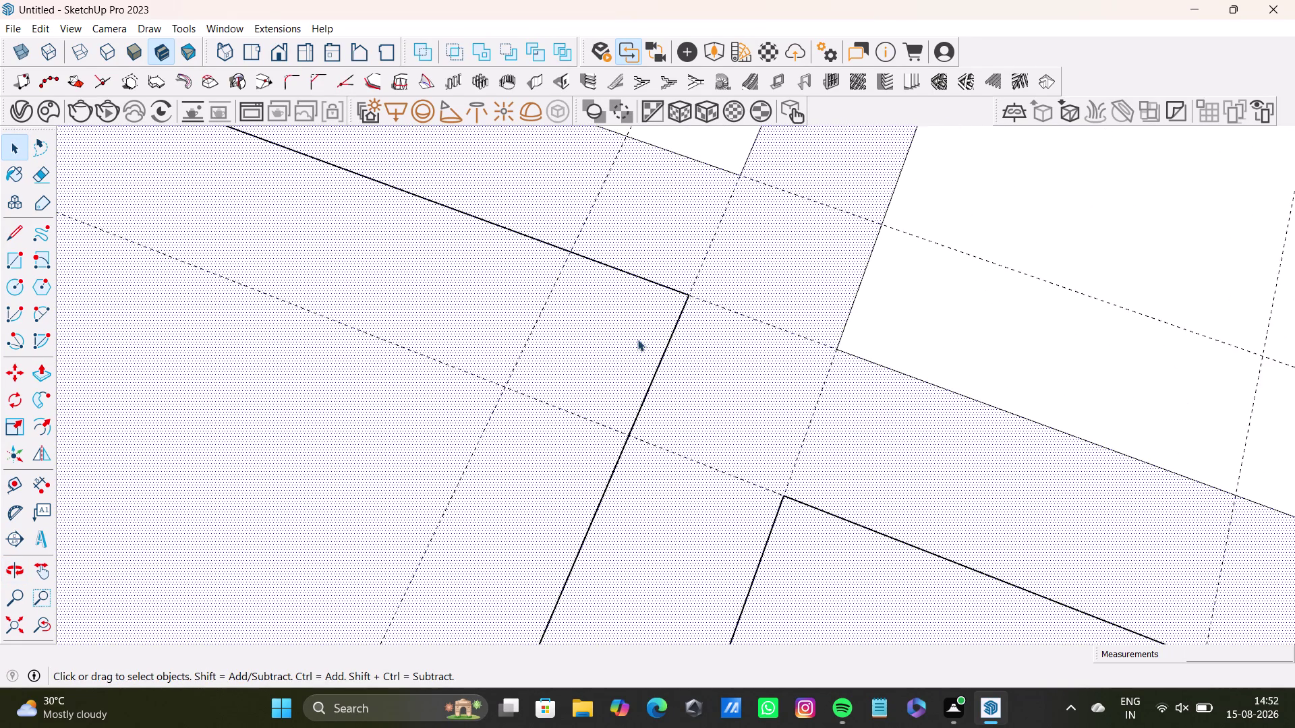
scroll(up, 3)
scroll(down, 3)
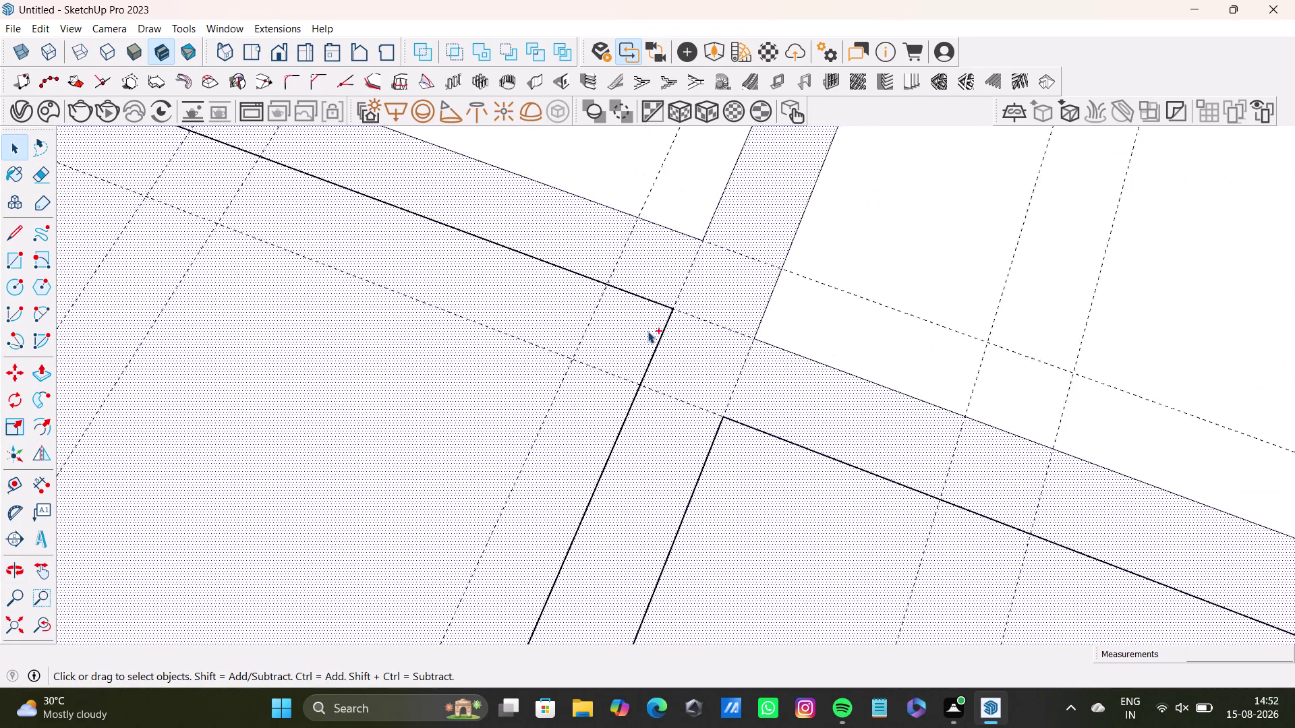
scroll(down, 3)
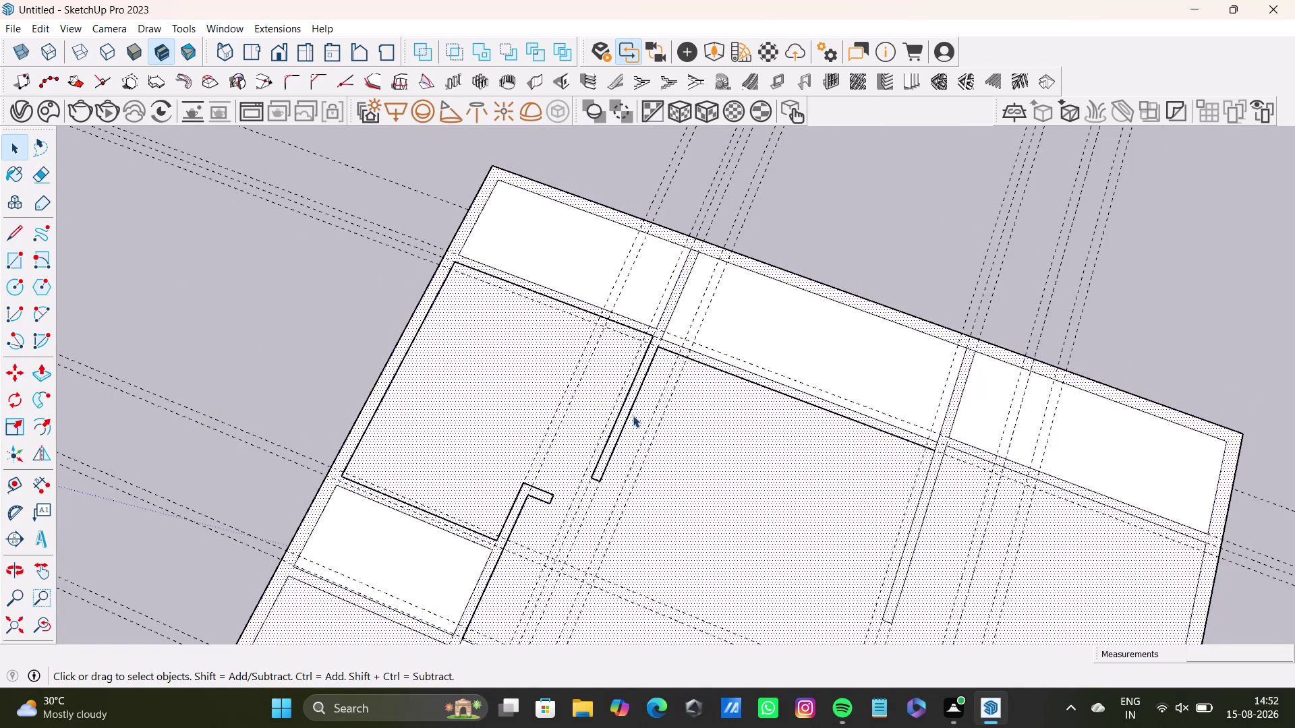
scroll(up, 3)
key(space)
scroll(down, 3)
middle_drag(663, 347, 663, 345)
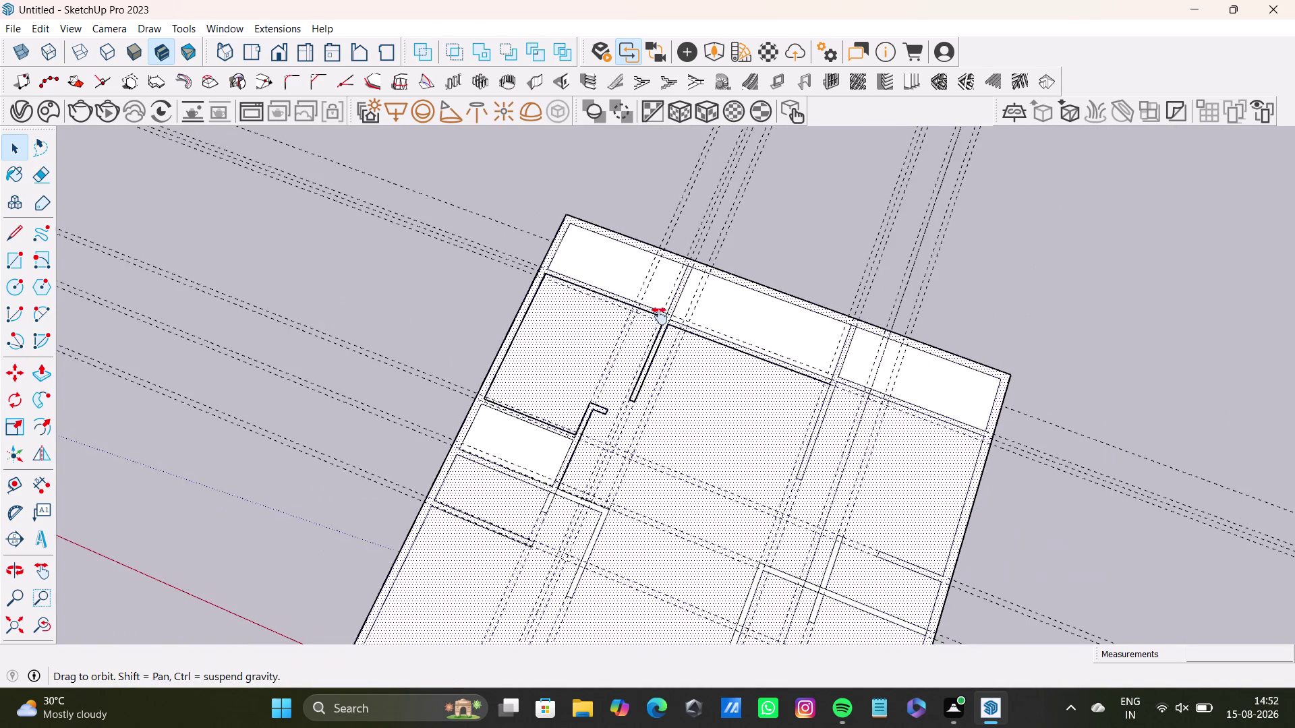
middle_drag(663, 345, 641, 181)
scroll(up, 3)
click(931, 464)
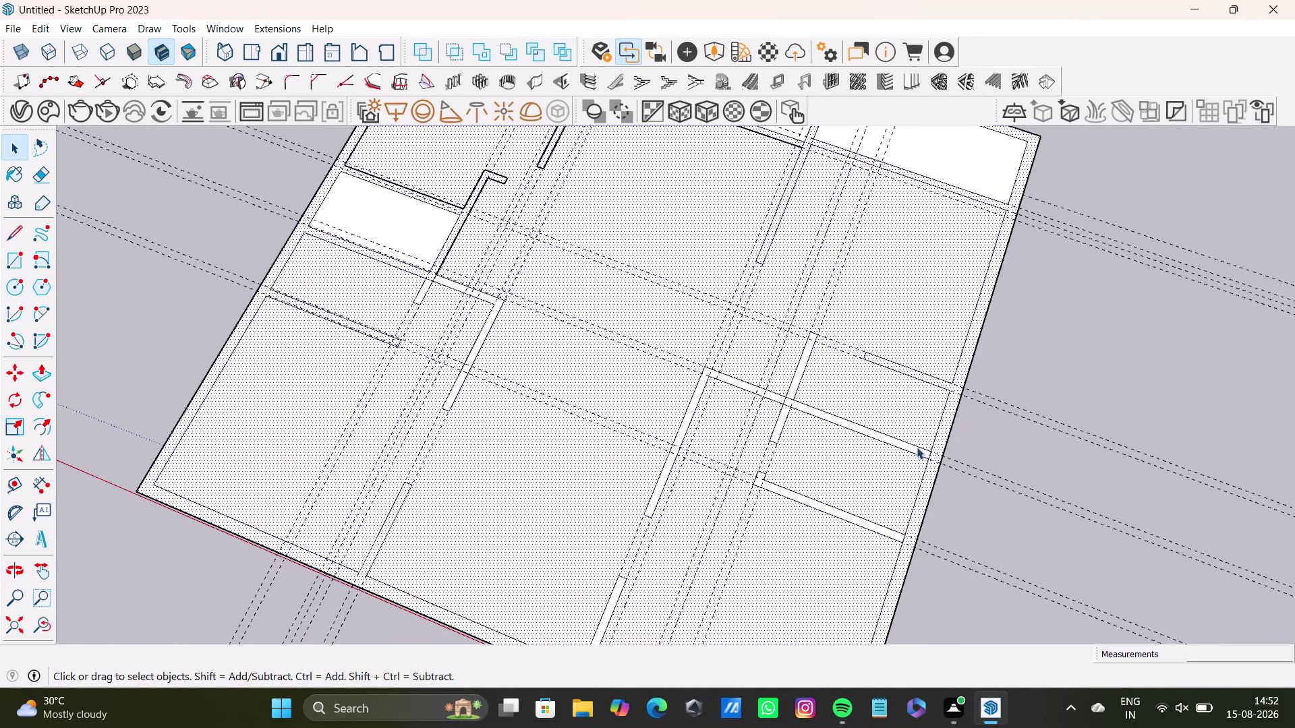
click(916, 447)
click(914, 448)
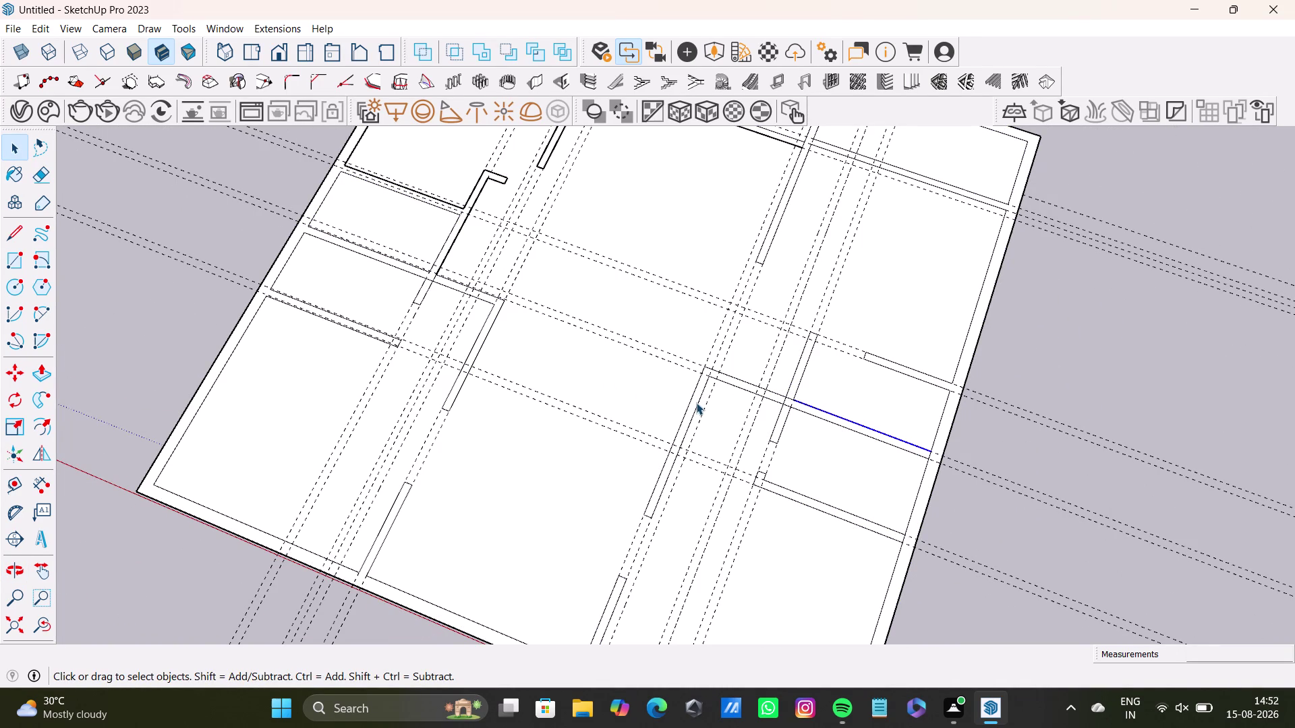
click(695, 403)
click(693, 405)
scroll(up, 3)
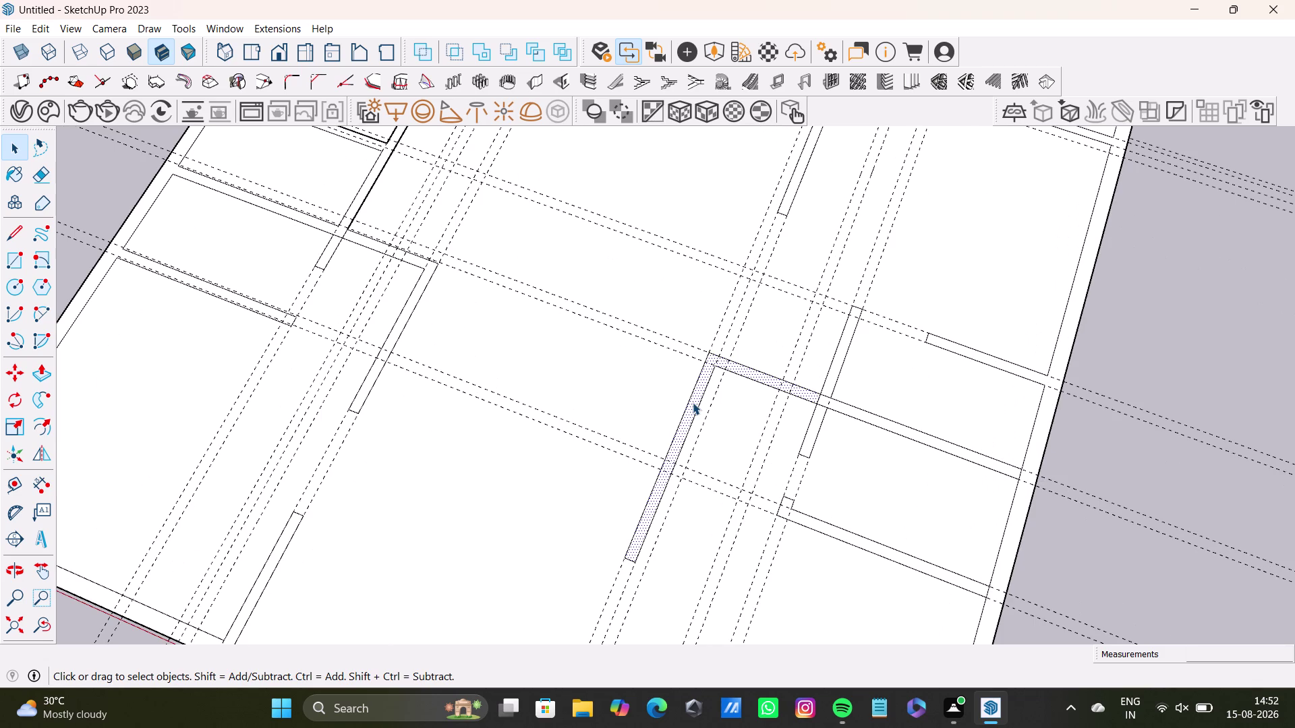
key(p)
Start raising the thin wall strip, orbit out over the whole slab, then cancel.
click(692, 403)
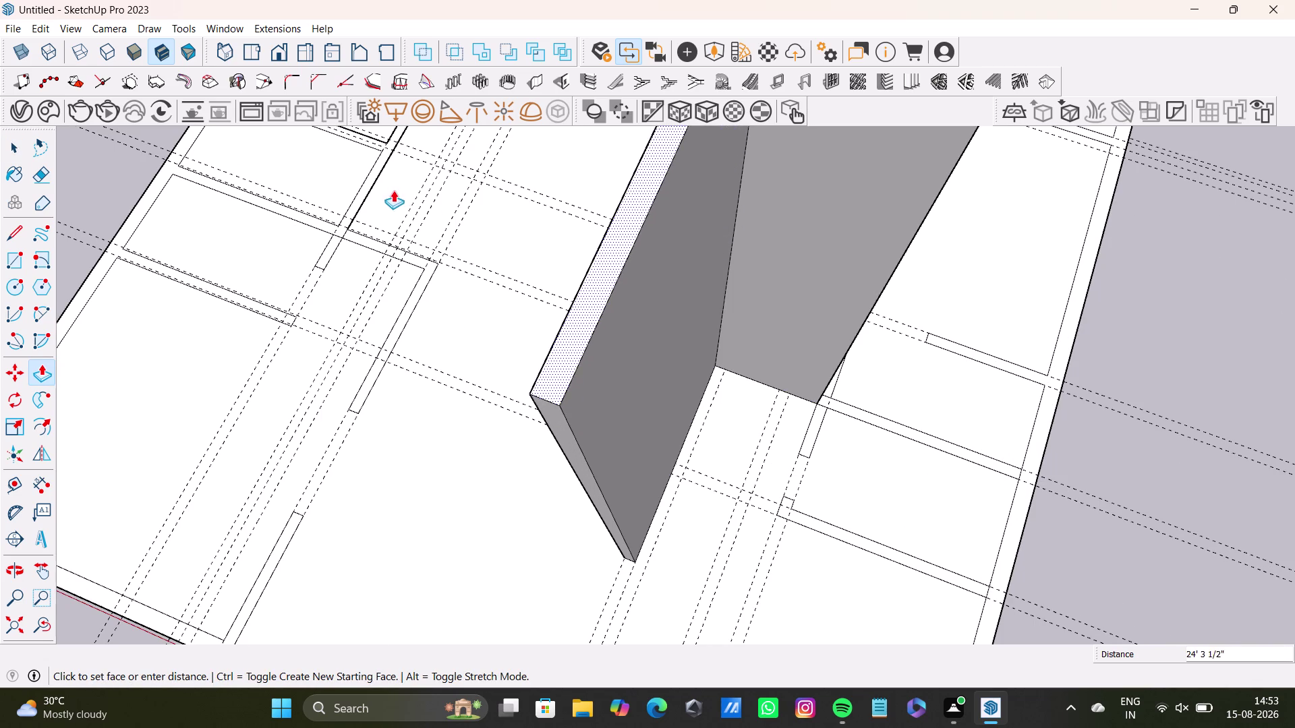
scroll(down, 3)
middle_drag(505, 283, 645, 171)
middle_drag(593, 374, 625, 223)
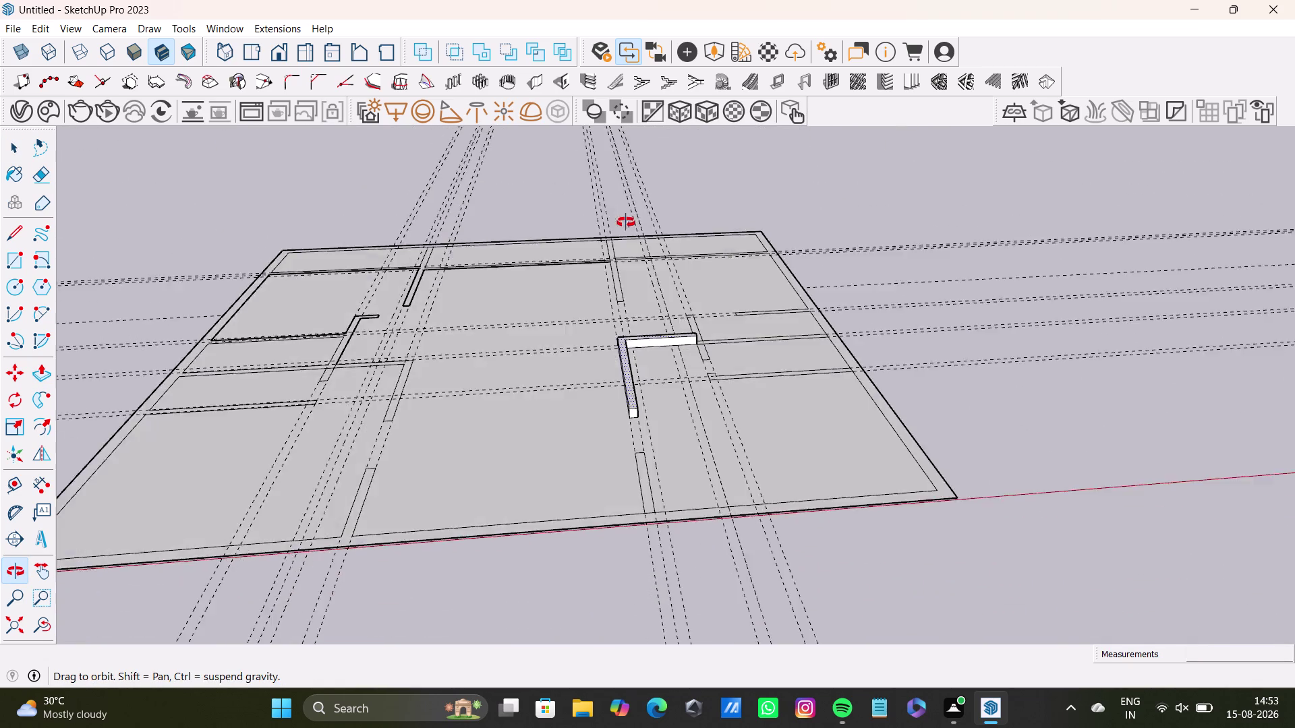
middle_drag(626, 223, 364, 288)
key(space)
Zoom to the top-left wall return and delete the old inner wall edge below the stub.
scroll(up, 3)
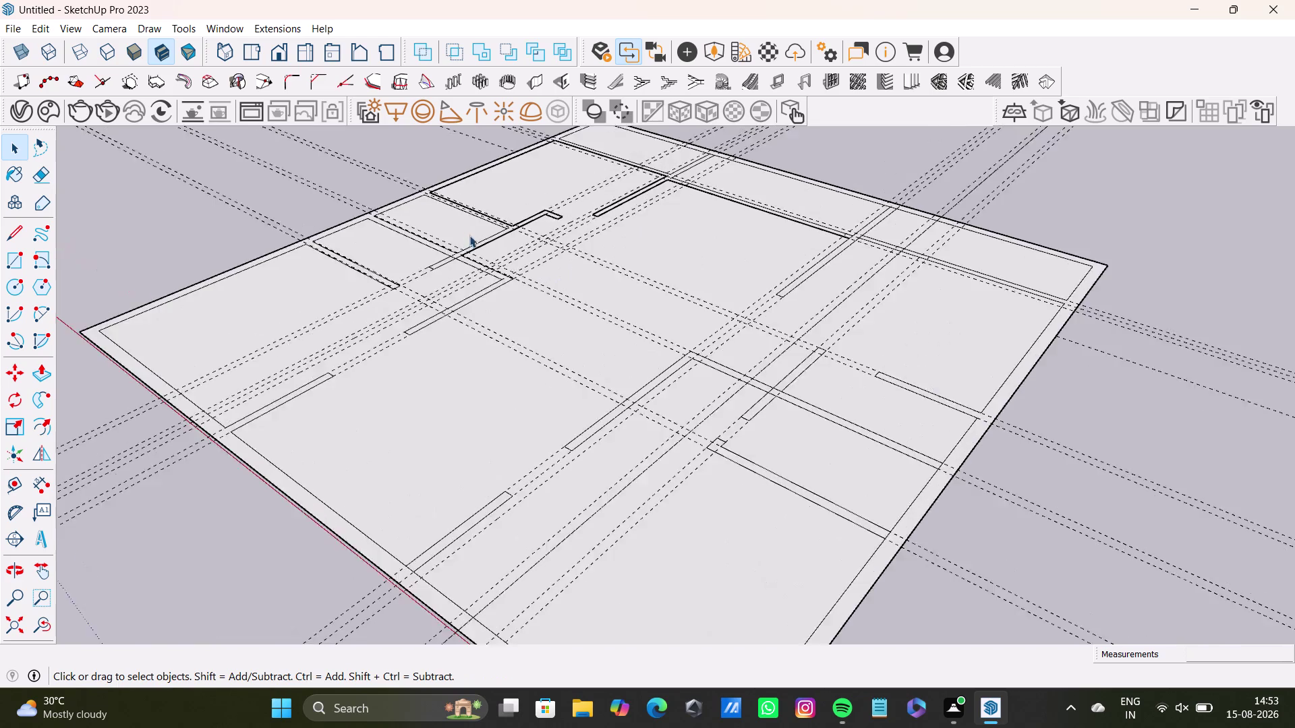
scroll(up, 3)
middle_drag(428, 245, 502, 452)
scroll(up, 3)
middle_drag(526, 435, 524, 588)
scroll(up, 3)
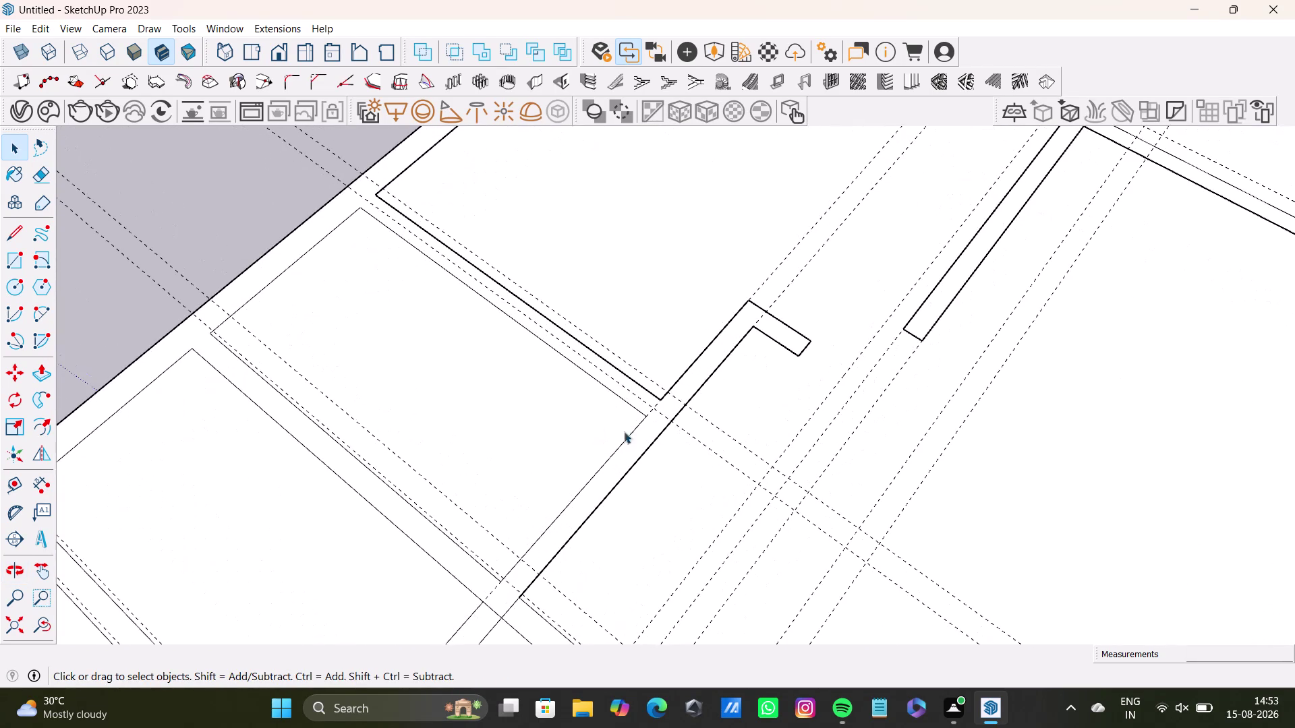
click(625, 476)
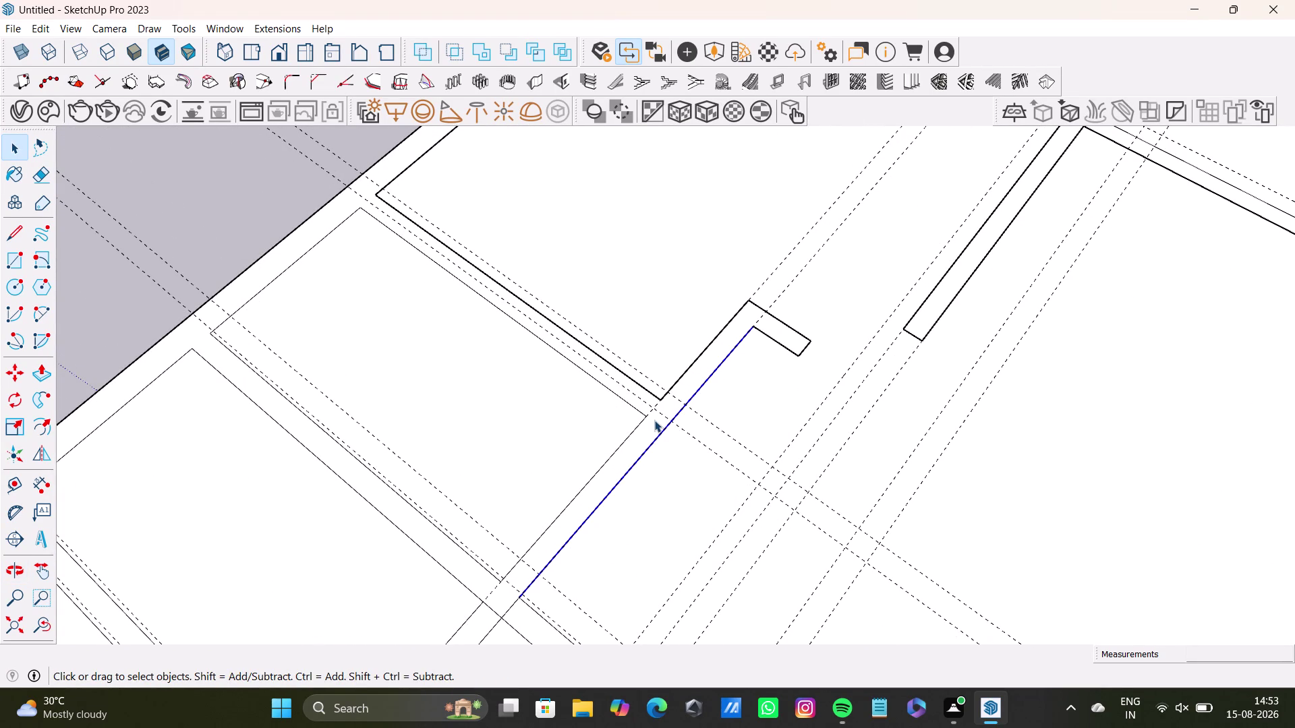
key(Delete)
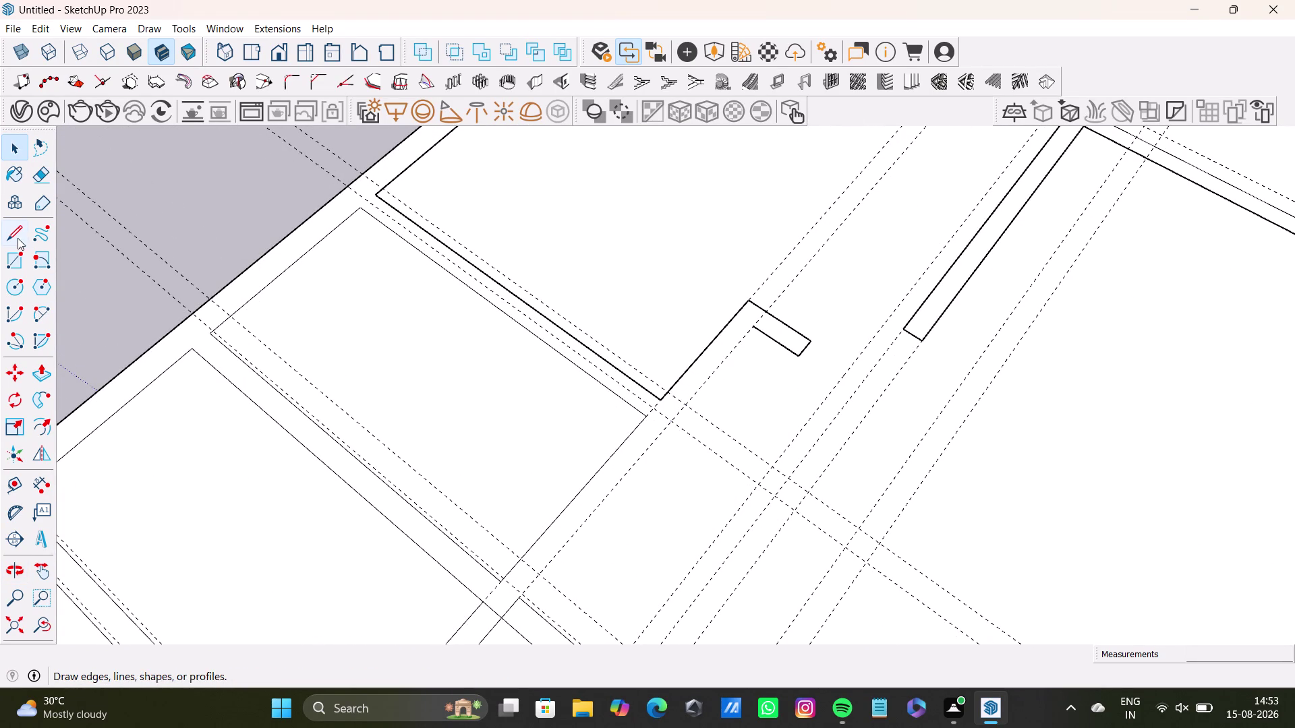
Draw a vertical edge from the lower guide intersection to the stub's corner.
click(16, 239)
scroll(up, 3)
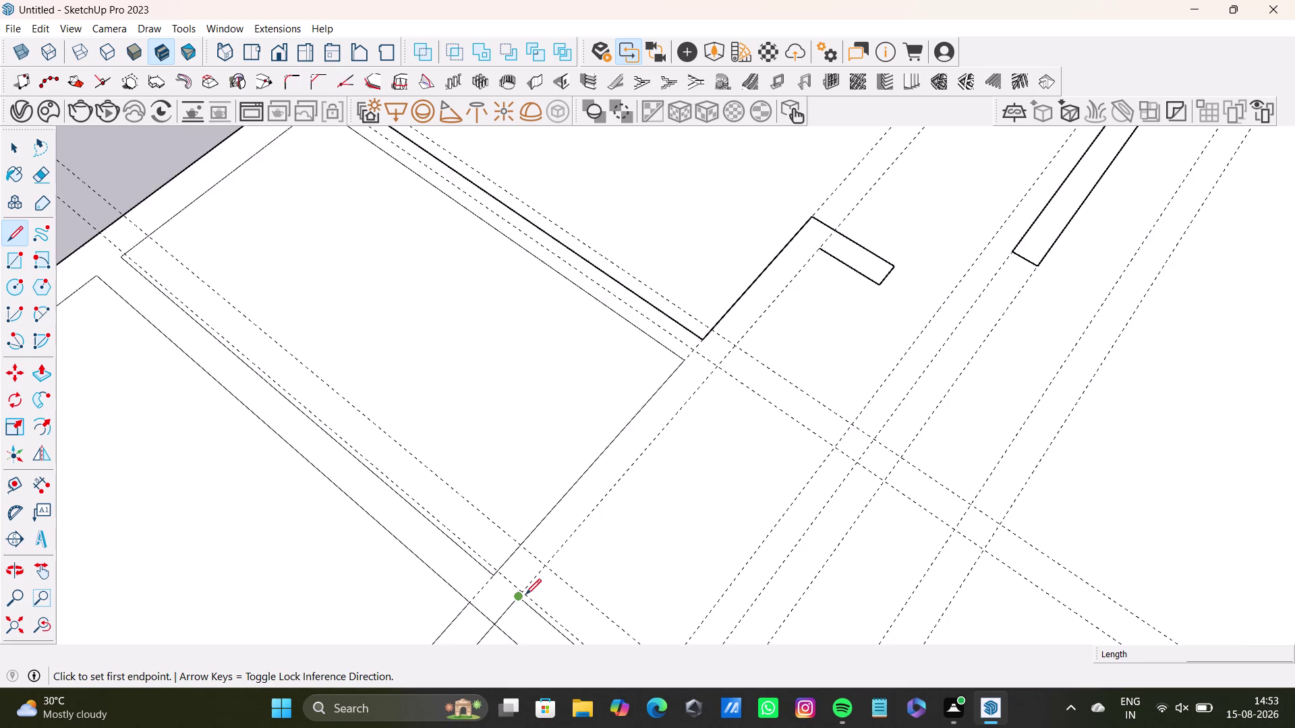
scroll(up, 3)
click(517, 597)
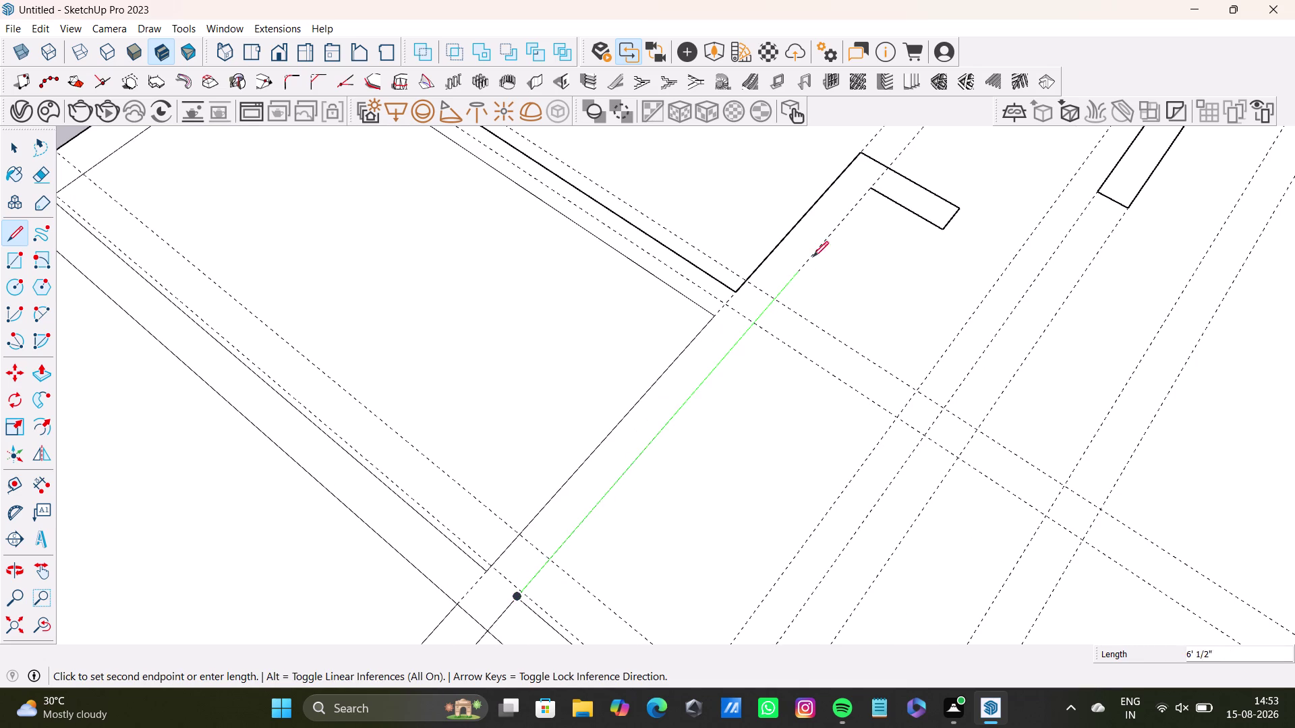
click(872, 188)
key(space)
scroll(down, 3)
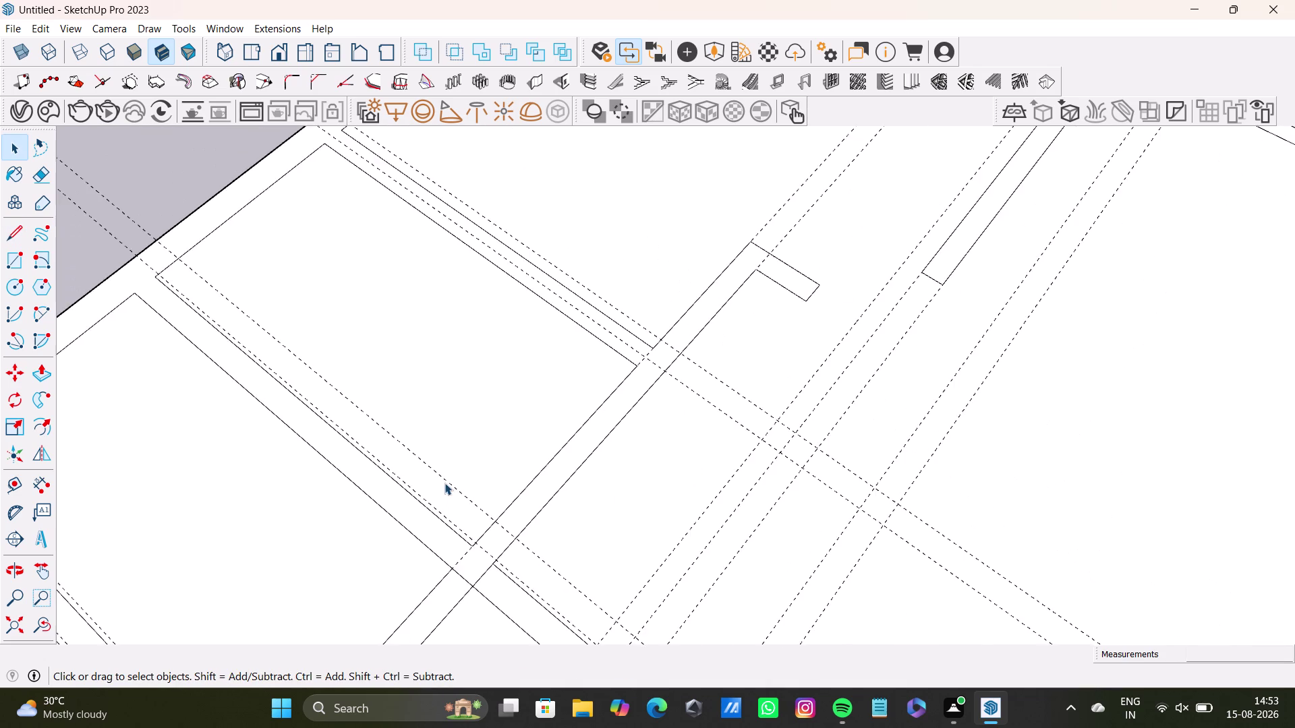
scroll(down, 3)
middle_drag(504, 366, 491, 612)
middle_drag(523, 451, 695, 466)
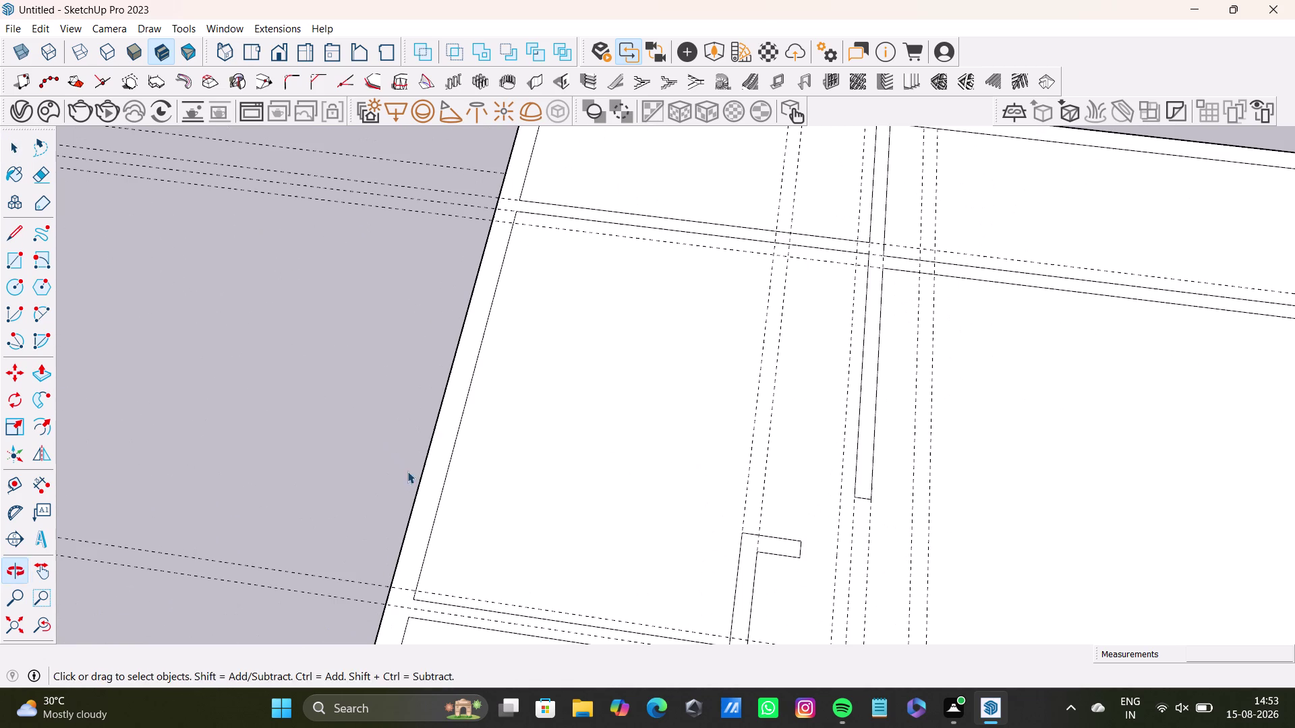
middle_drag(684, 280, 485, 352)
scroll(up, 3)
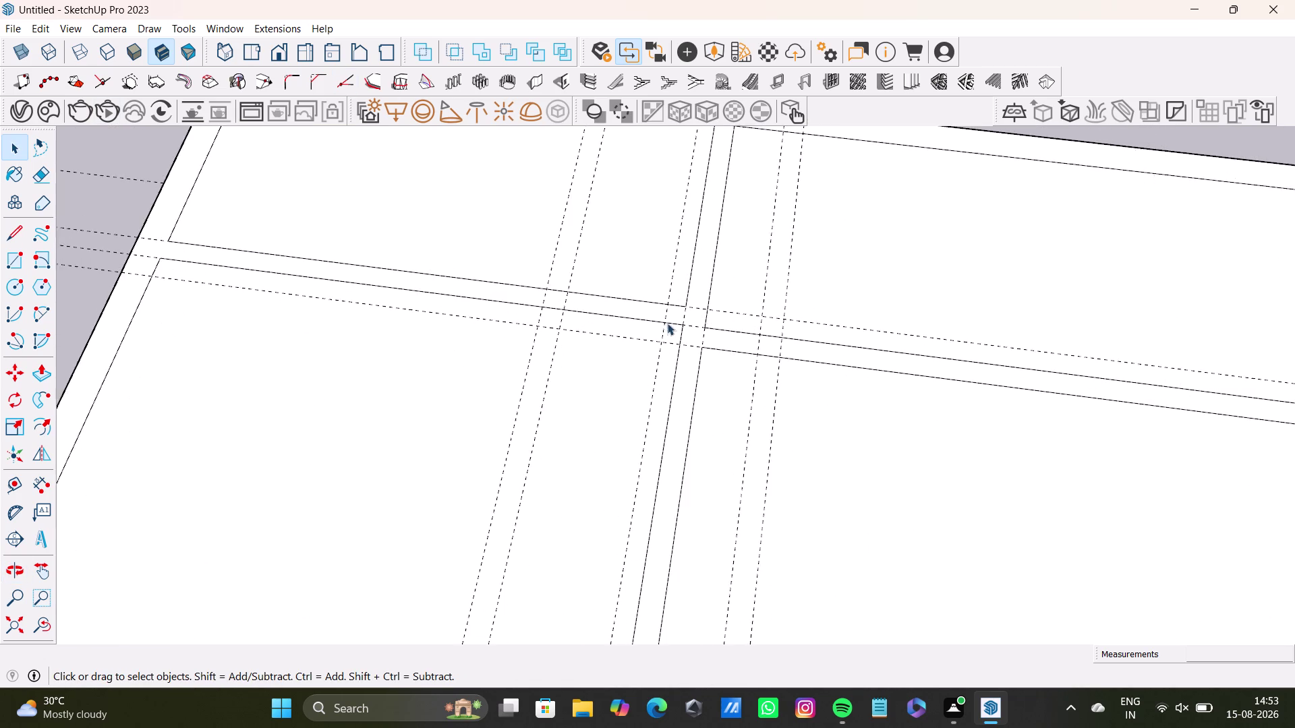
scroll(up, 3)
click(702, 313)
click(704, 319)
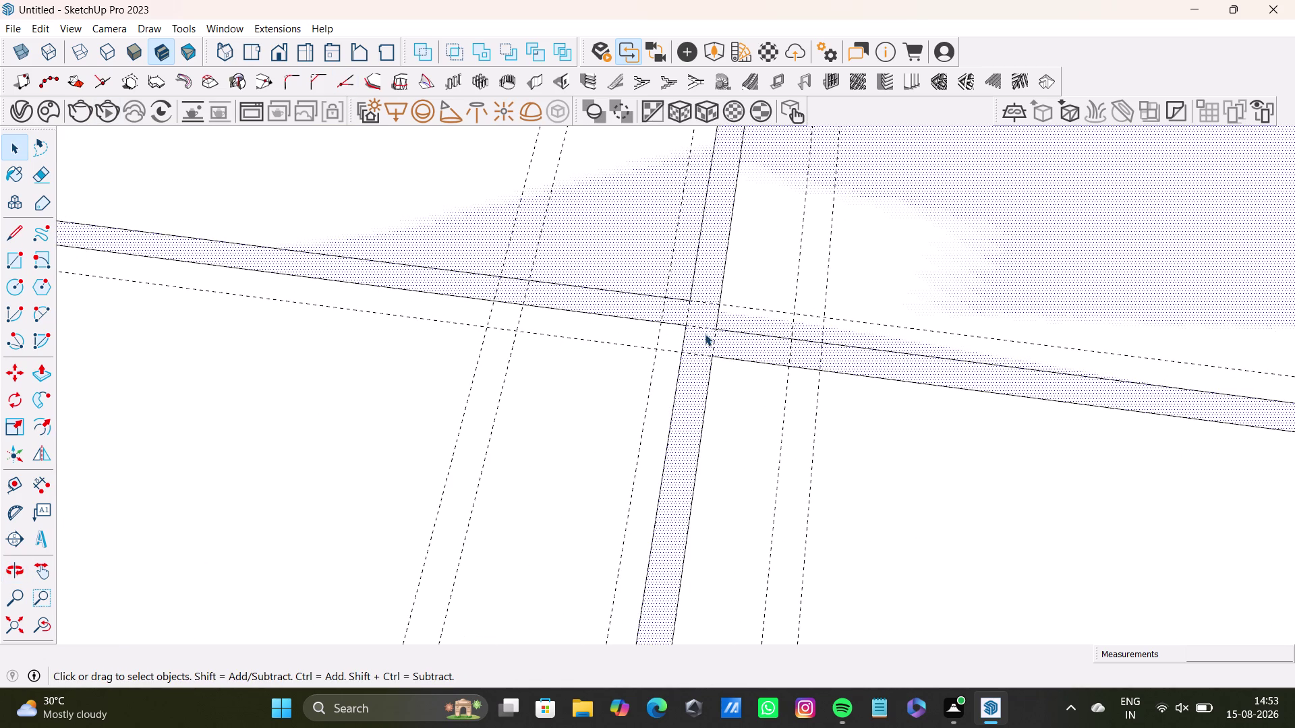
click(705, 334)
click(701, 314)
click(701, 307)
click(708, 345)
click(730, 353)
double_click(737, 349)
scroll(down, 3)
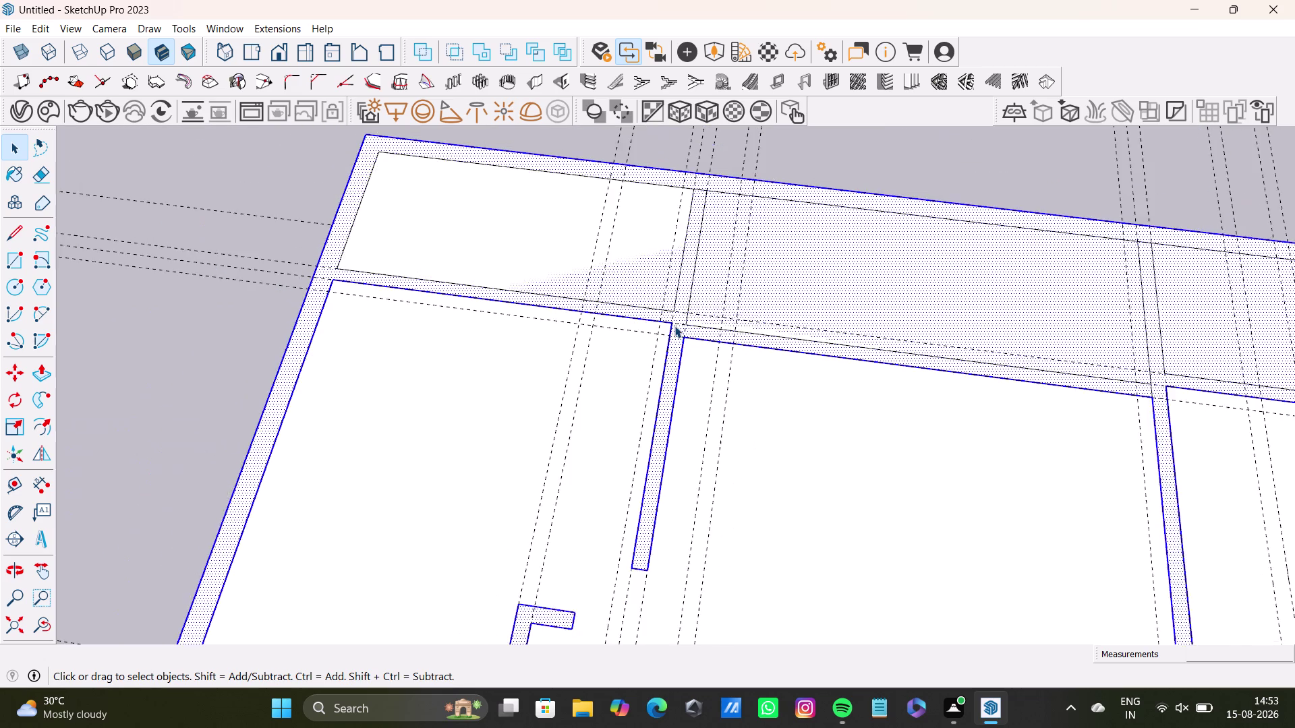
scroll(down, 3)
middle_drag(676, 328, 583, 193)
scroll(up, 3)
scroll(down, 3)
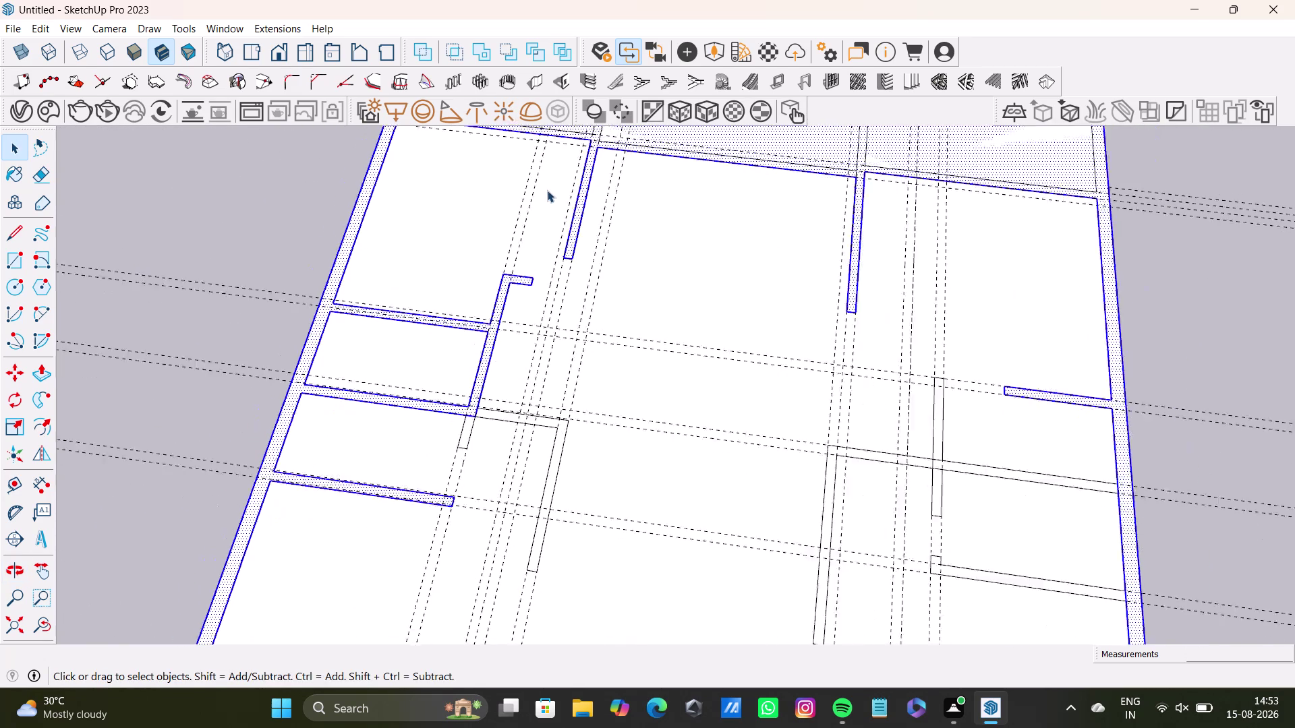
scroll(down, 3)
middle_drag(564, 200, 567, 381)
scroll(up, 3)
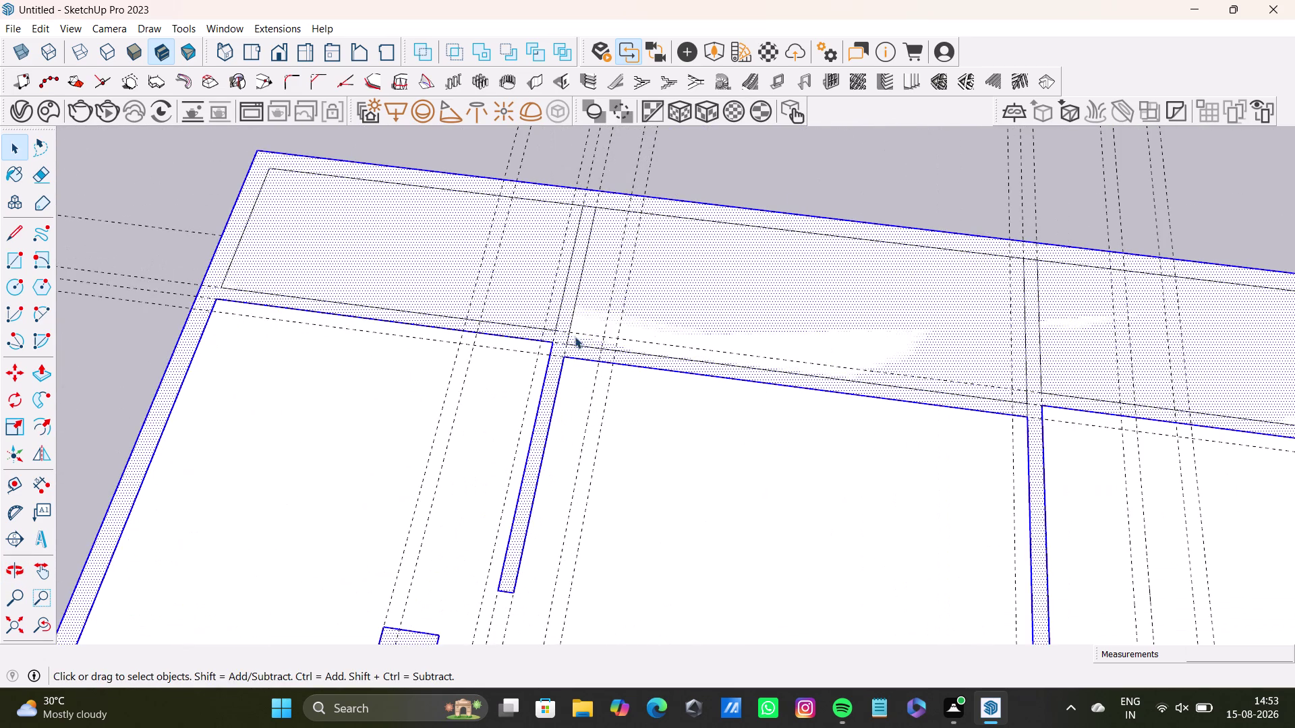
scroll(up, 3)
click(557, 330)
click(561, 330)
click(558, 317)
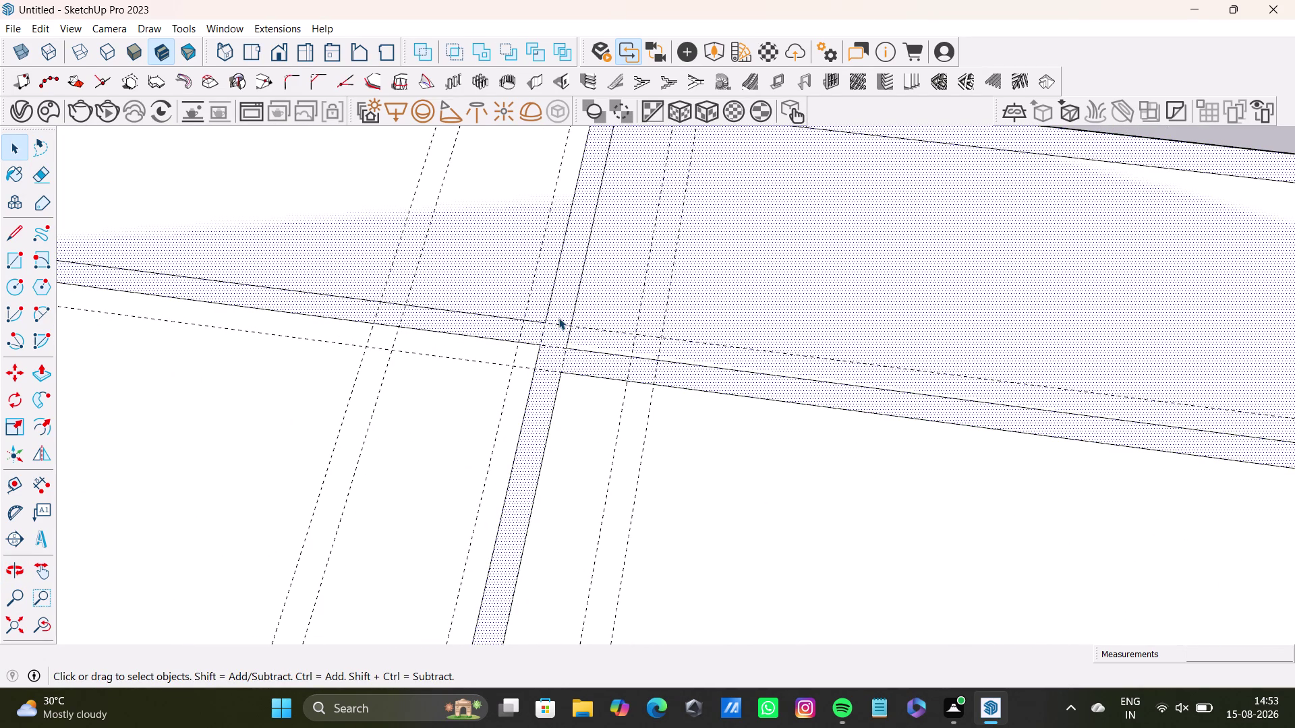
click(559, 366)
click(620, 370)
click(728, 390)
scroll(down, 3)
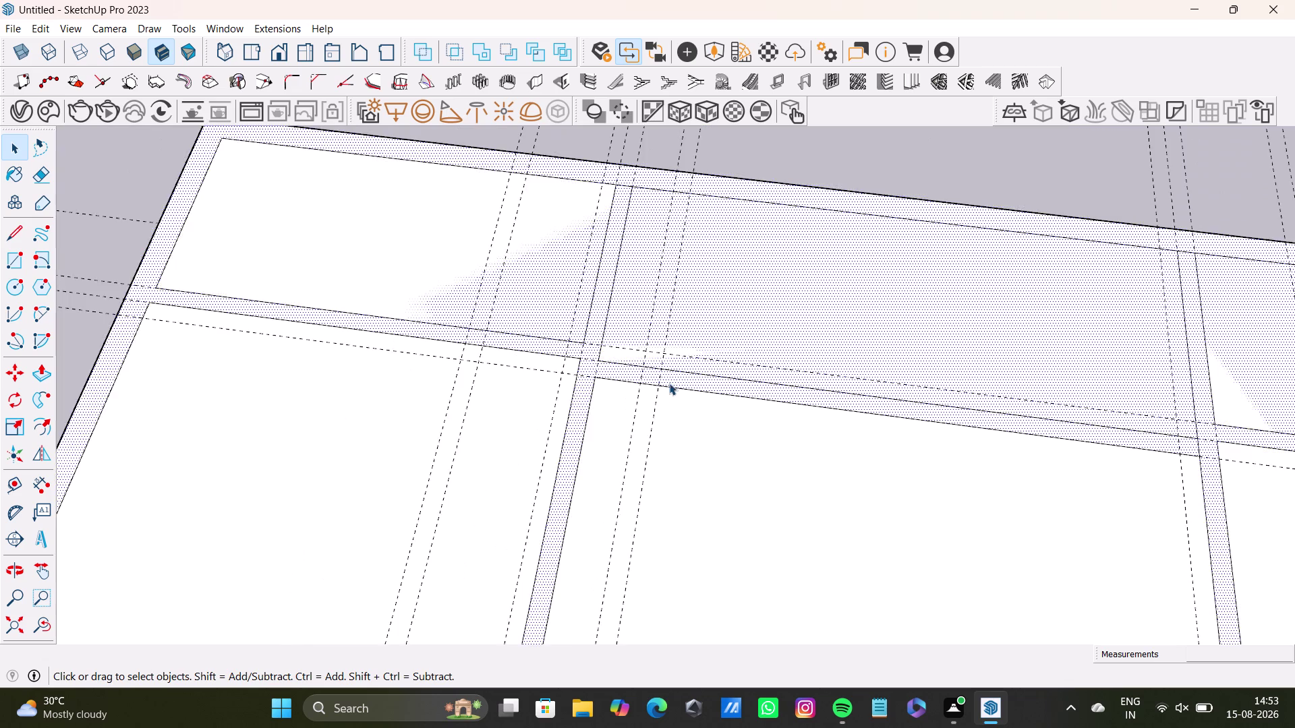
scroll(down, 3)
click(692, 281)
triple_click(700, 282)
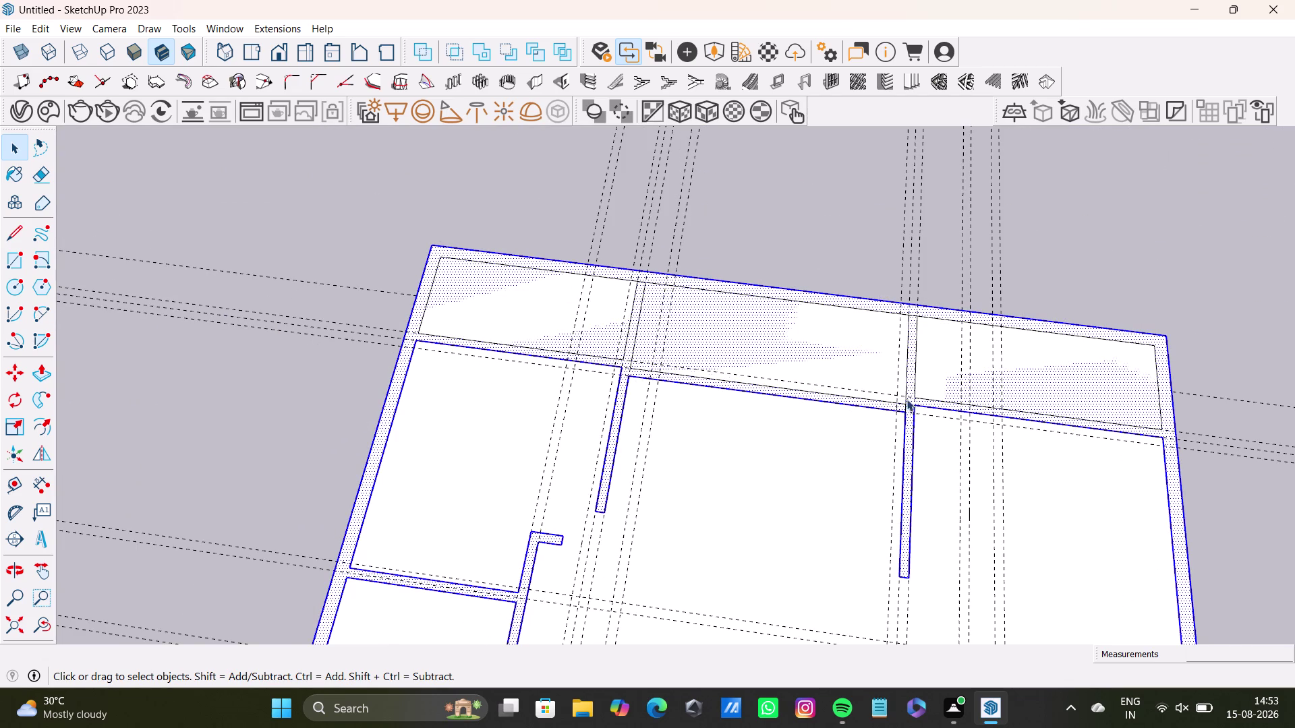
scroll(up, 3)
scroll(up, 3)
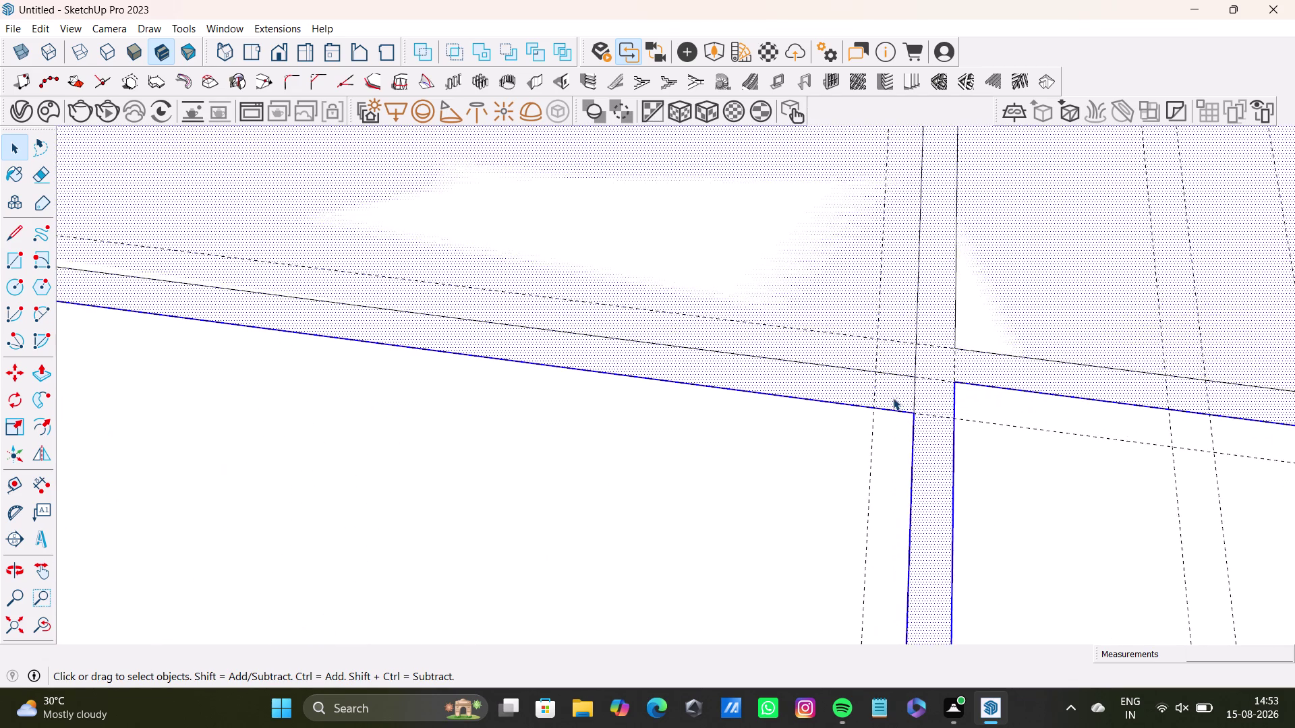
scroll(up, 3)
Delete the short edge at the first wall junction.
click(920, 400)
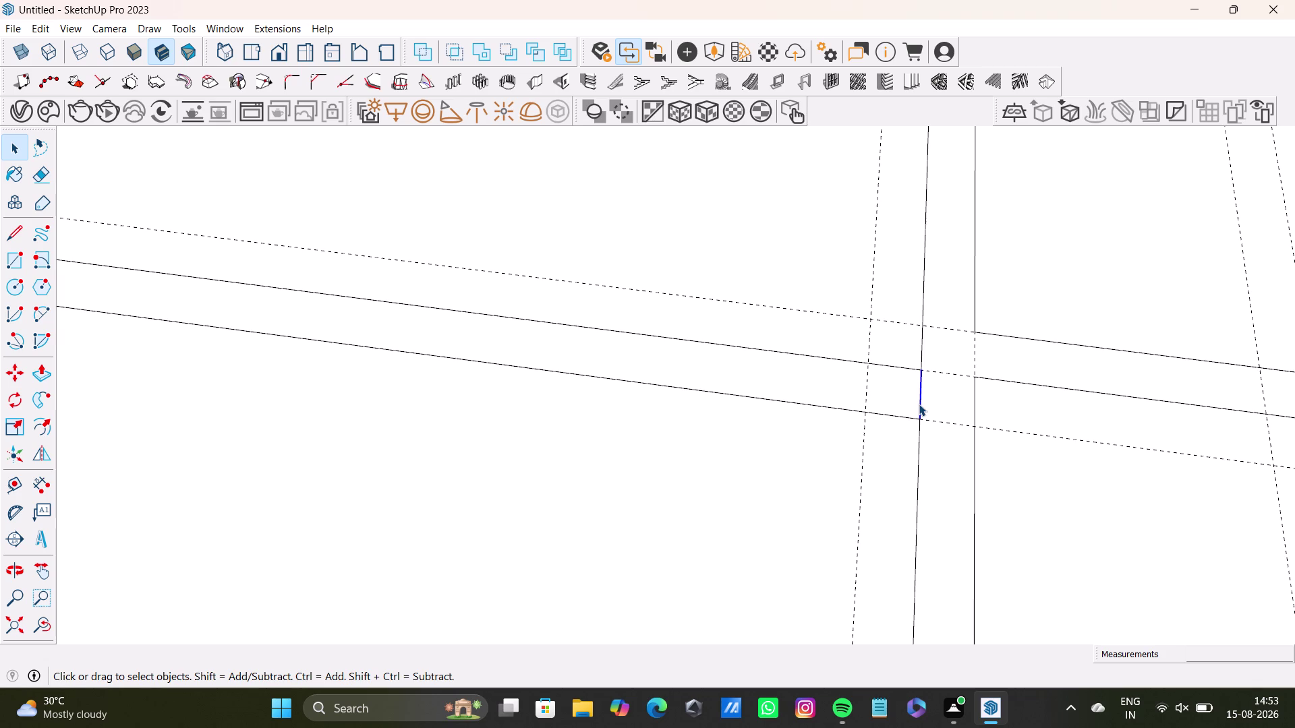
key(Delete)
scroll(down, 3)
middle_drag(739, 382, 944, 417)
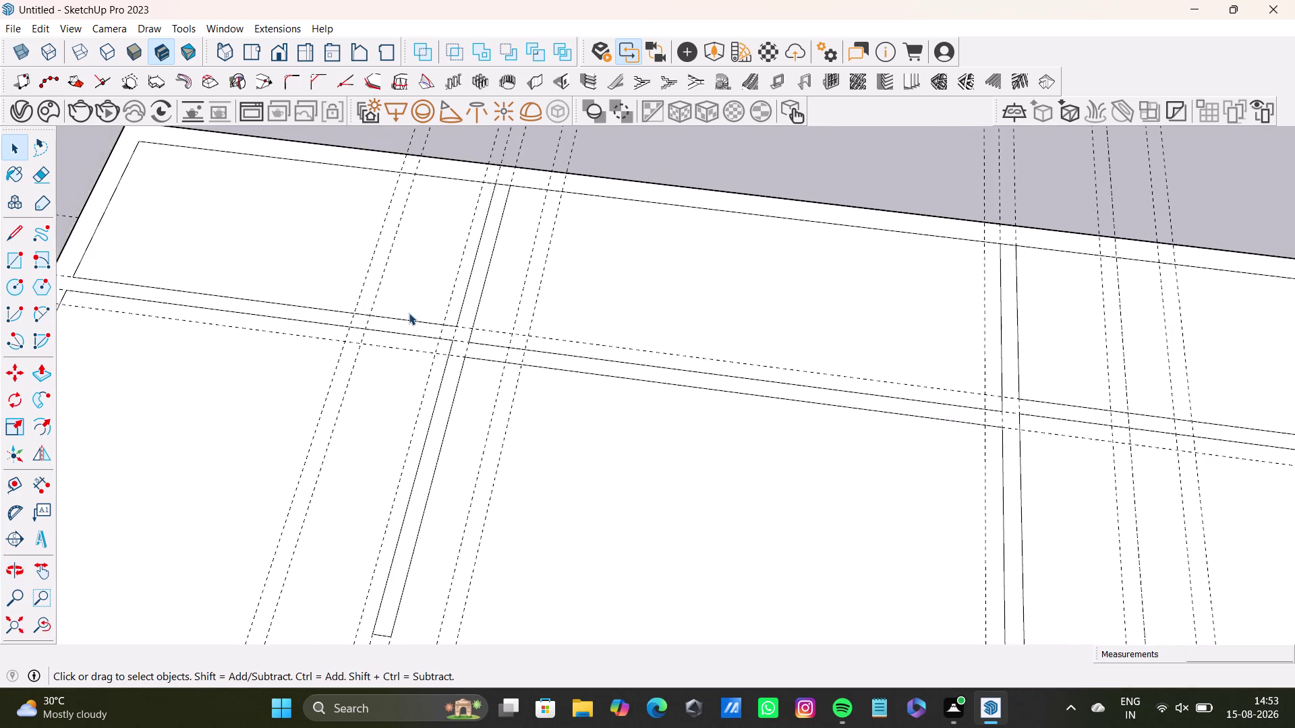
scroll(up, 3)
scroll(down, 3)
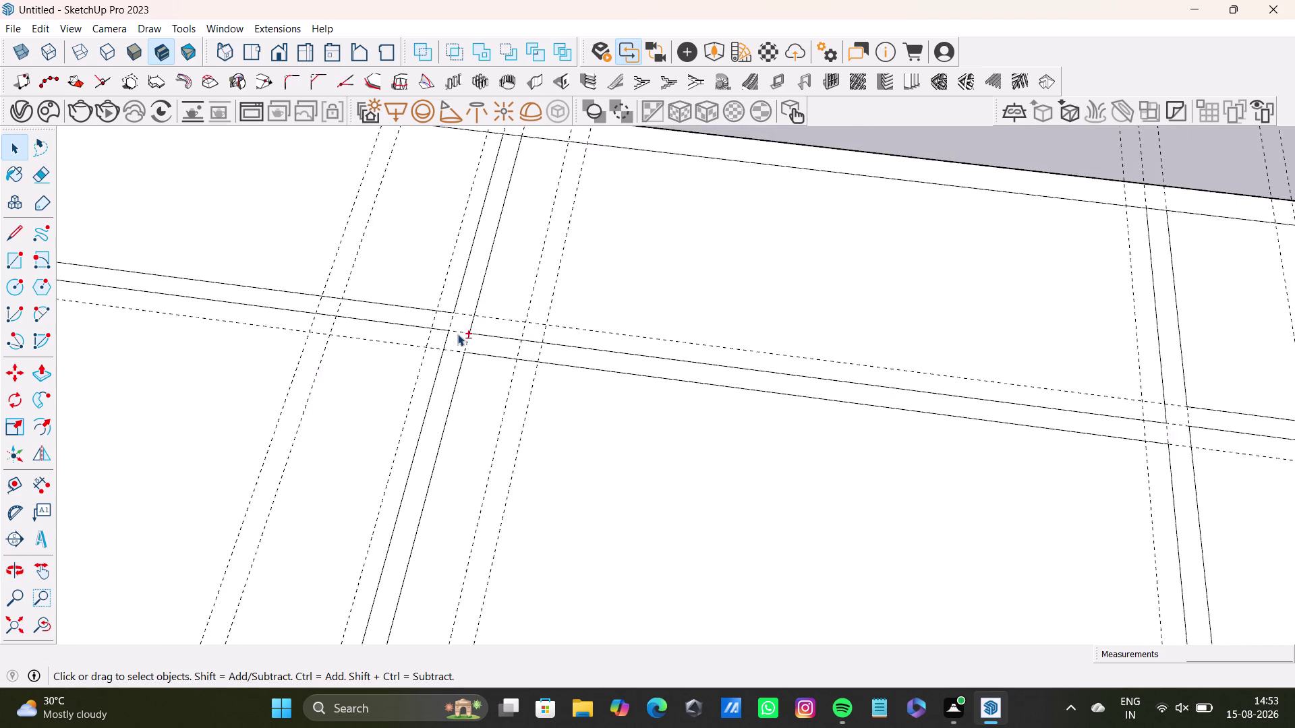
scroll(up, 3)
Delete the short edges capping the top end of the interior wall.
middle_drag(460, 335, 455, 460)
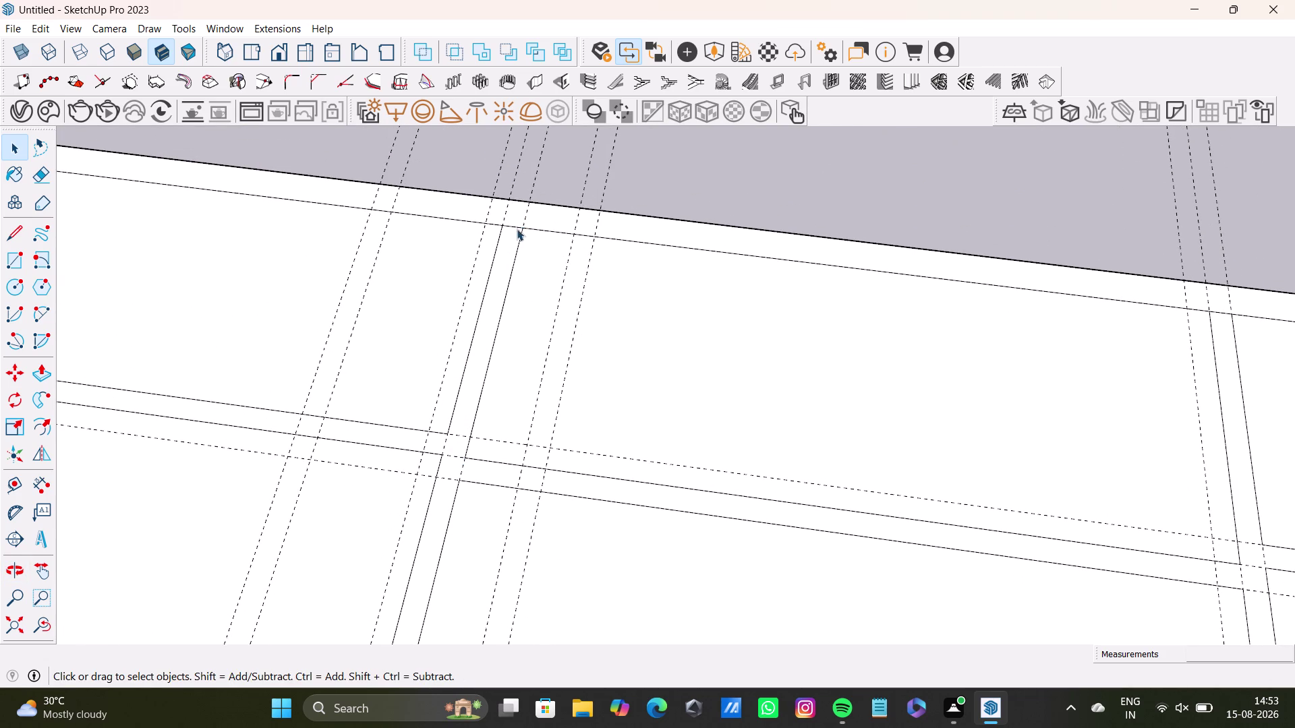
click(513, 225)
key(Delete)
scroll(down, 3)
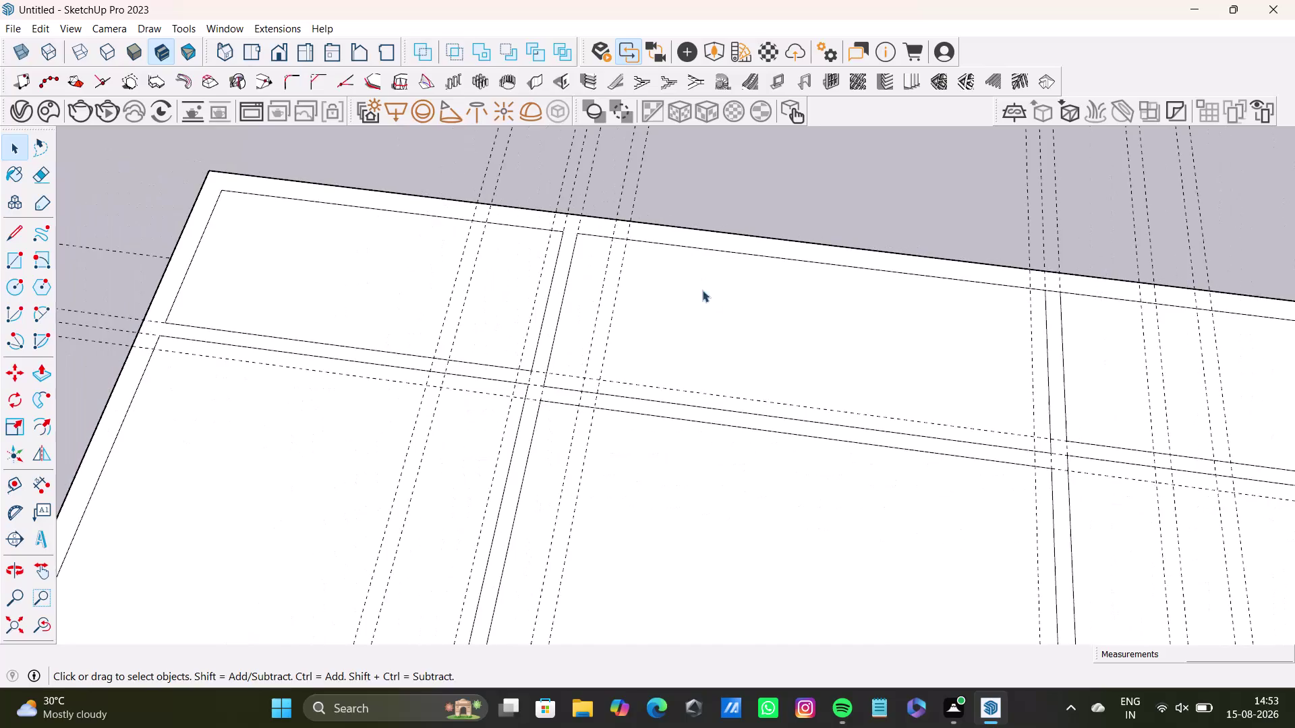
middle_drag(611, 362, 799, 339)
middle_drag(758, 331, 540, 311)
scroll(up, 3)
click(812, 263)
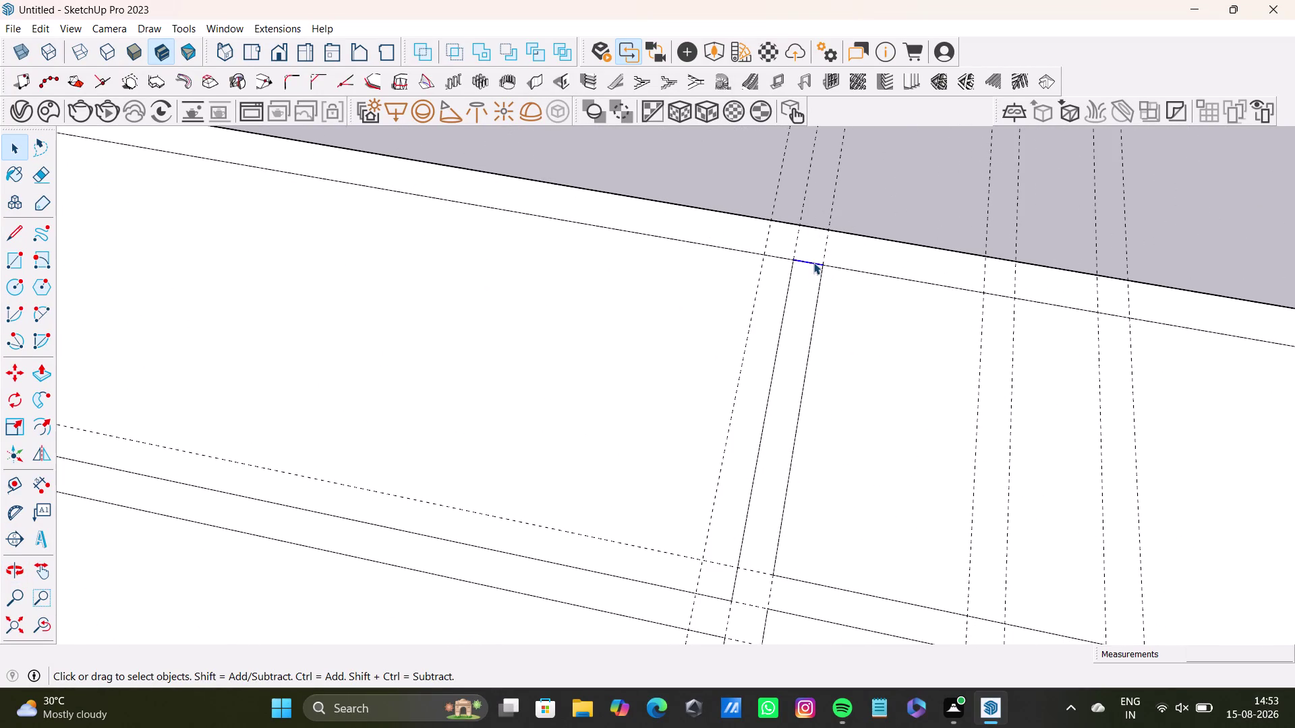
key(Delete)
Select the merged wall face to check that the junction joined.
scroll(down, 3)
scroll(up, 3)
scroll(down, 3)
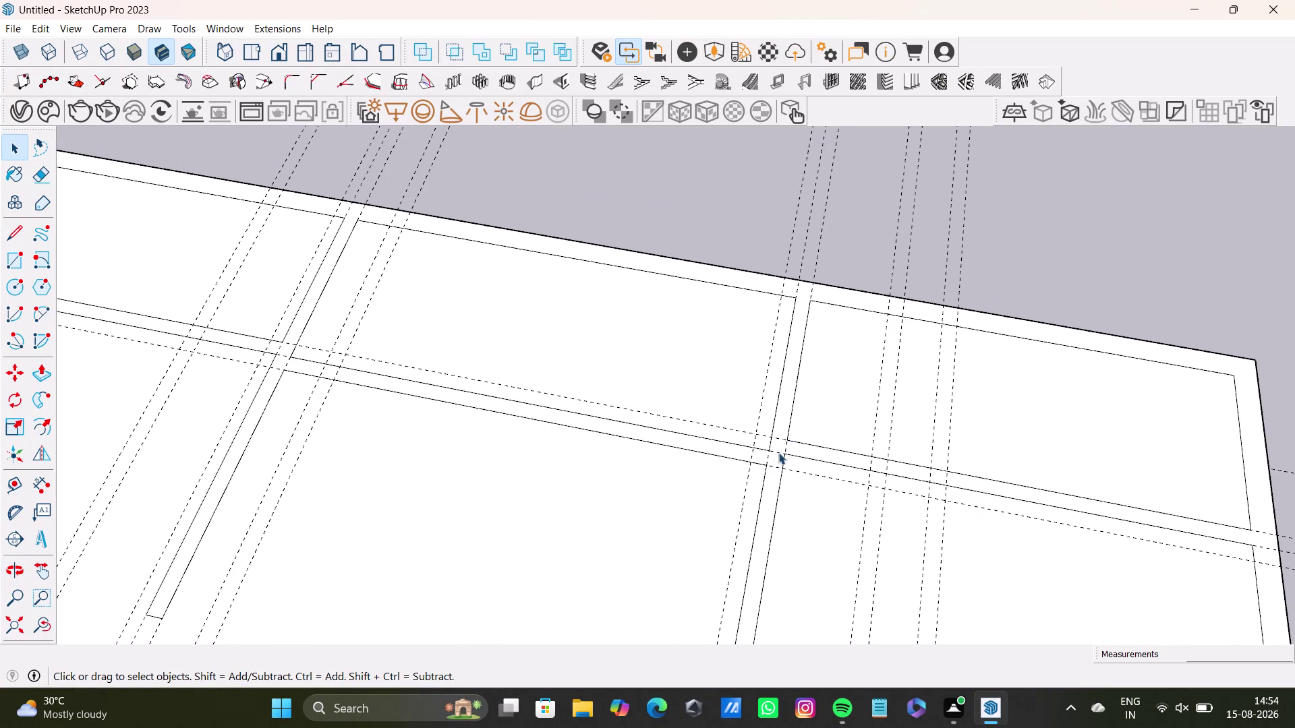
scroll(up, 3)
click(775, 463)
scroll(down, 3)
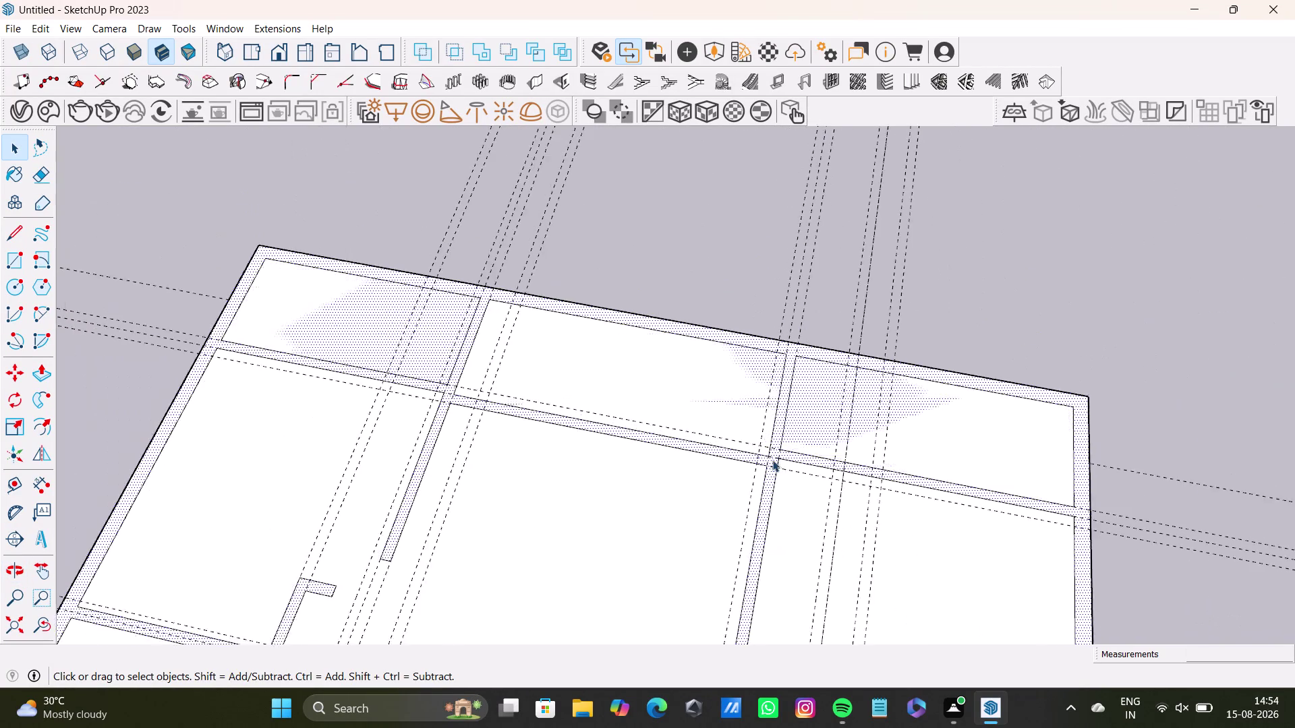
scroll(down, 3)
Orbit to the lower plan and select the L-shaped wall face to confirm it merged.
middle_drag(774, 455, 809, 246)
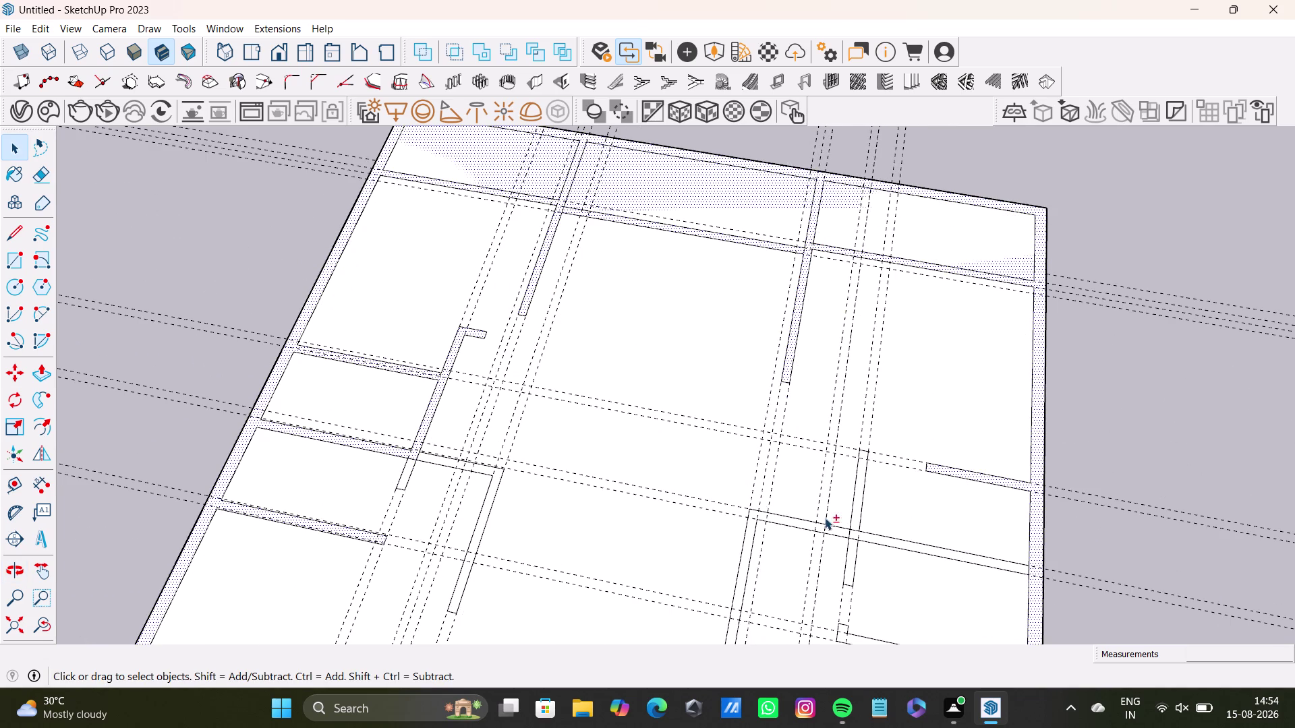
middle_drag(826, 518, 788, 375)
click(811, 415)
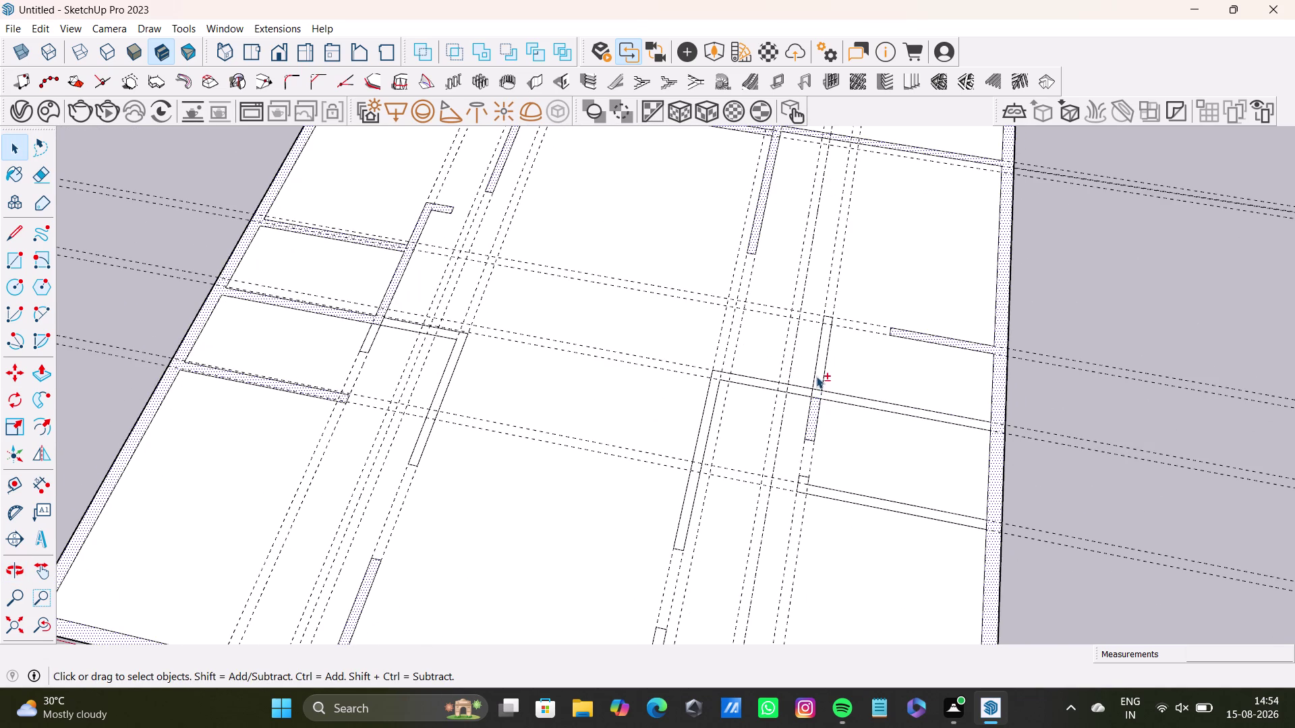
click(816, 375)
click(822, 379)
click(820, 380)
click(765, 381)
scroll(up, 3)
click(705, 434)
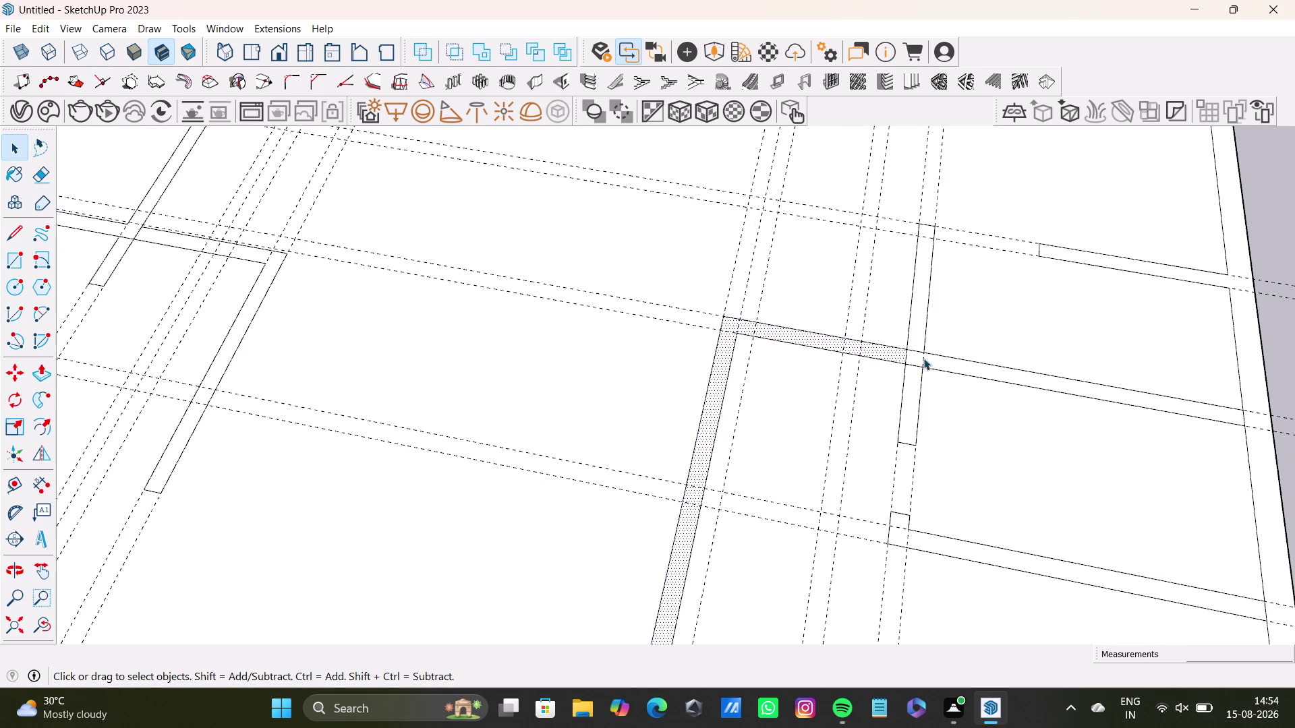
scroll(down, 3)
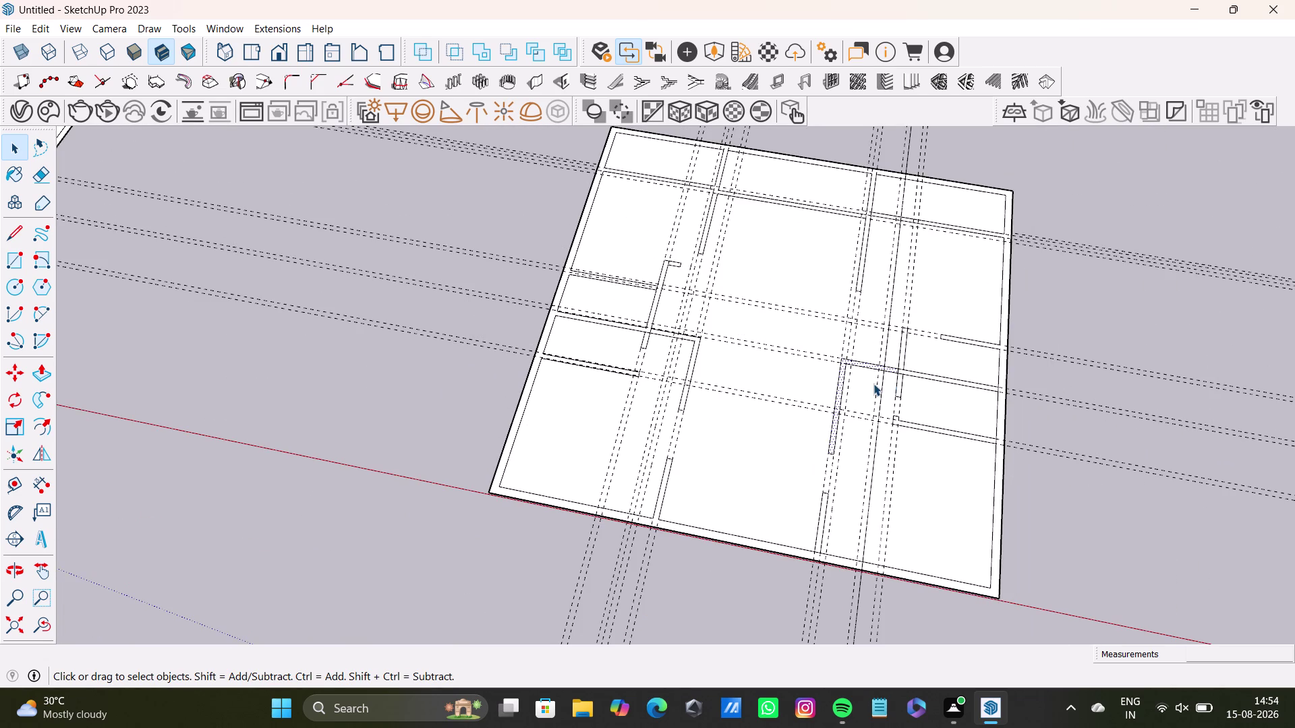